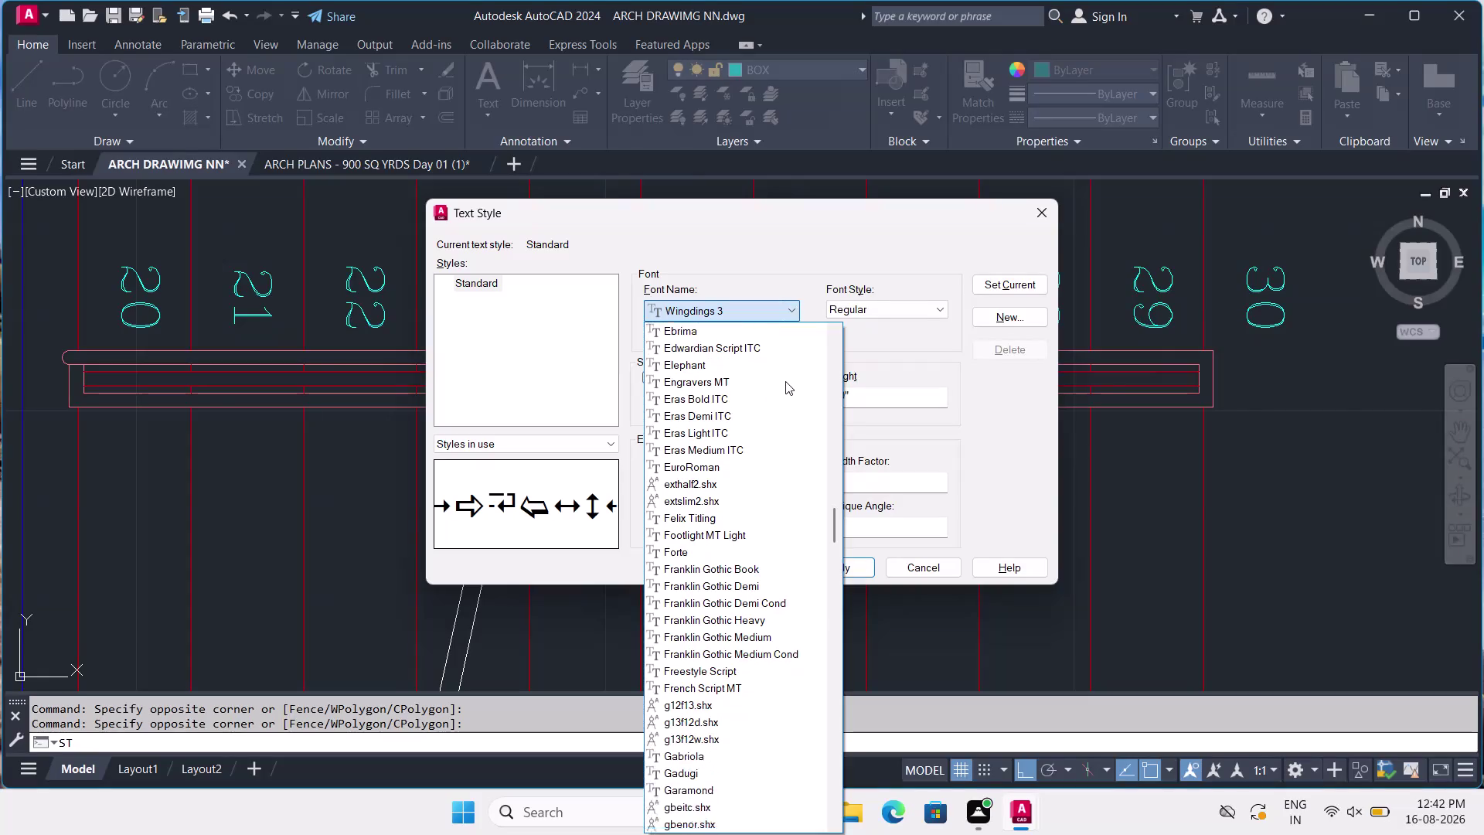
Replace the Standard style's Wingdings 3 font with romand.shx from the Font Name list.
scroll(down, 3)
scroll(down, 3)
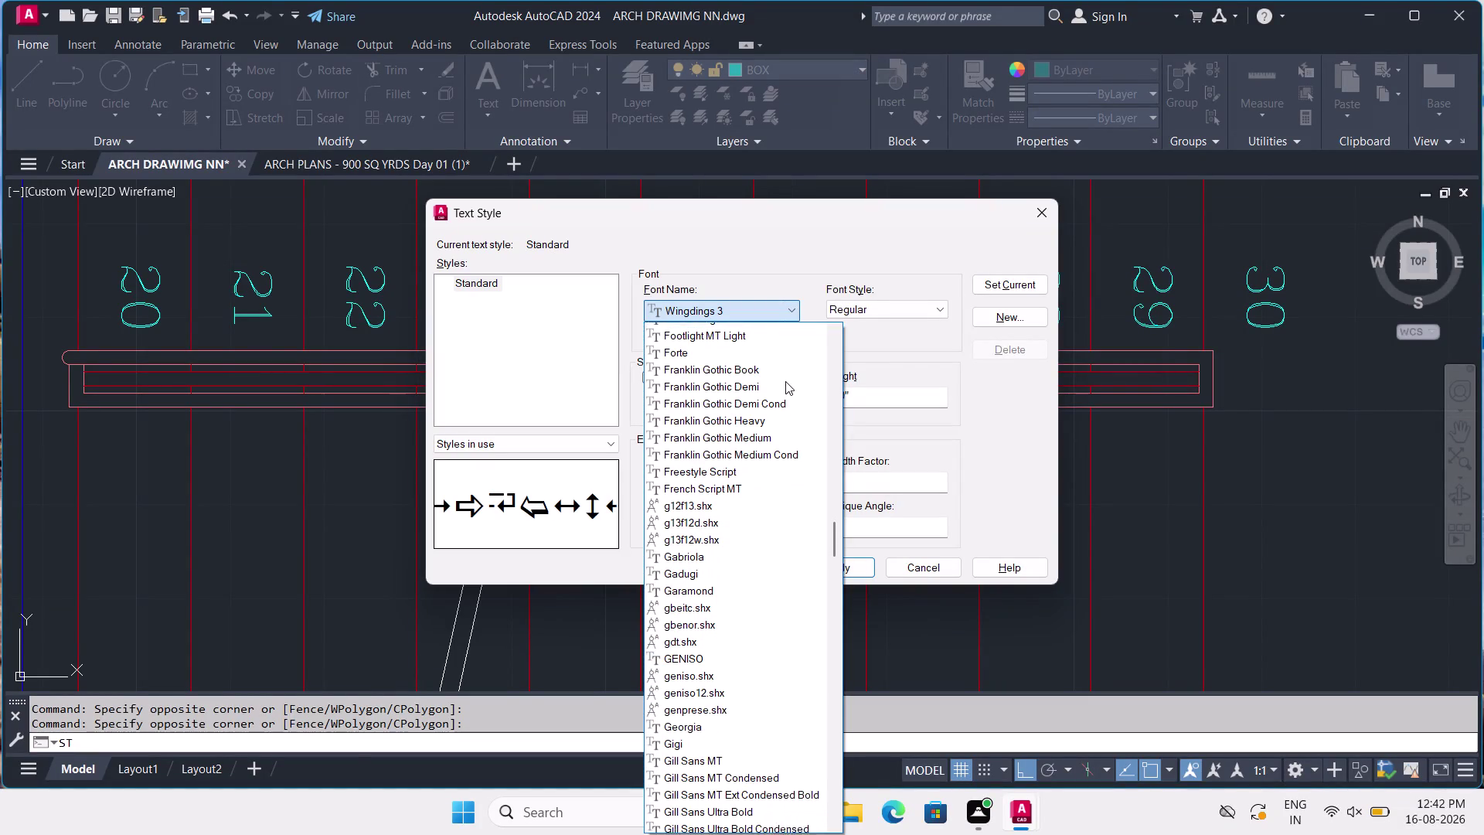
scroll(down, 3)
scroll(down, 3)
scroll(down, 3)
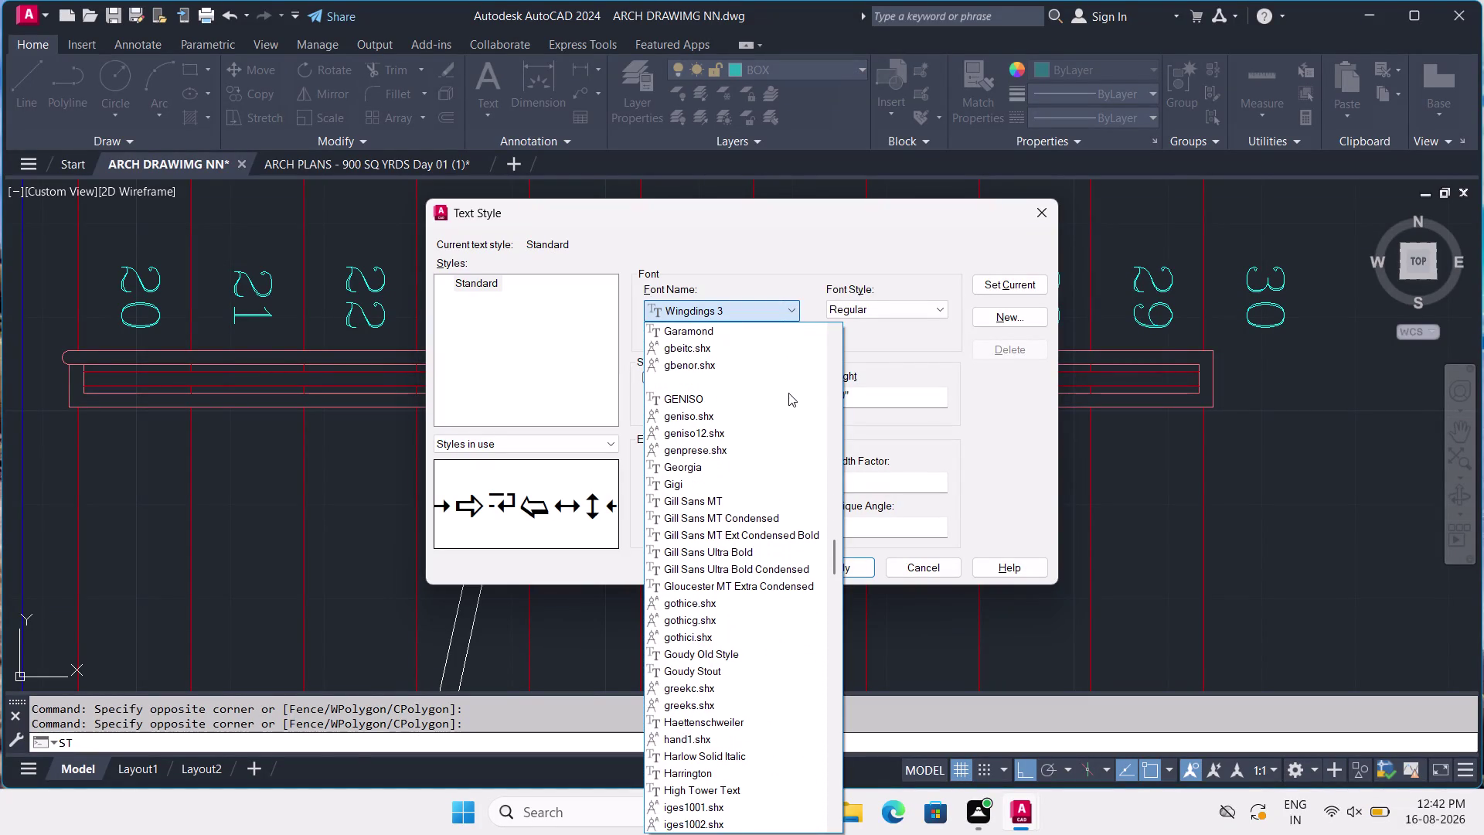
scroll(down, 3)
scroll(down, 3)
scroll(down, 3)
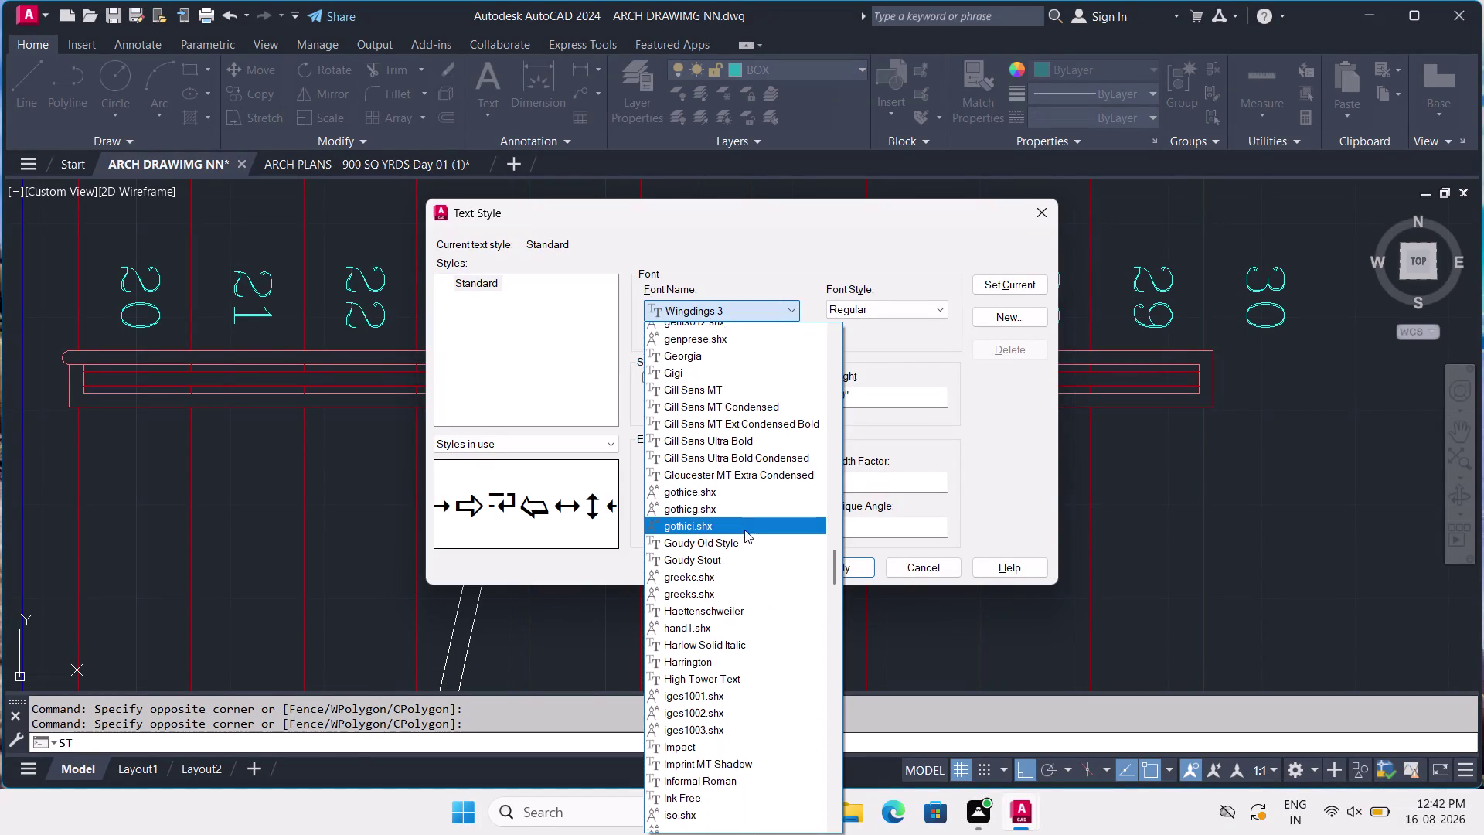
scroll(down, 3)
scroll(down, 3)
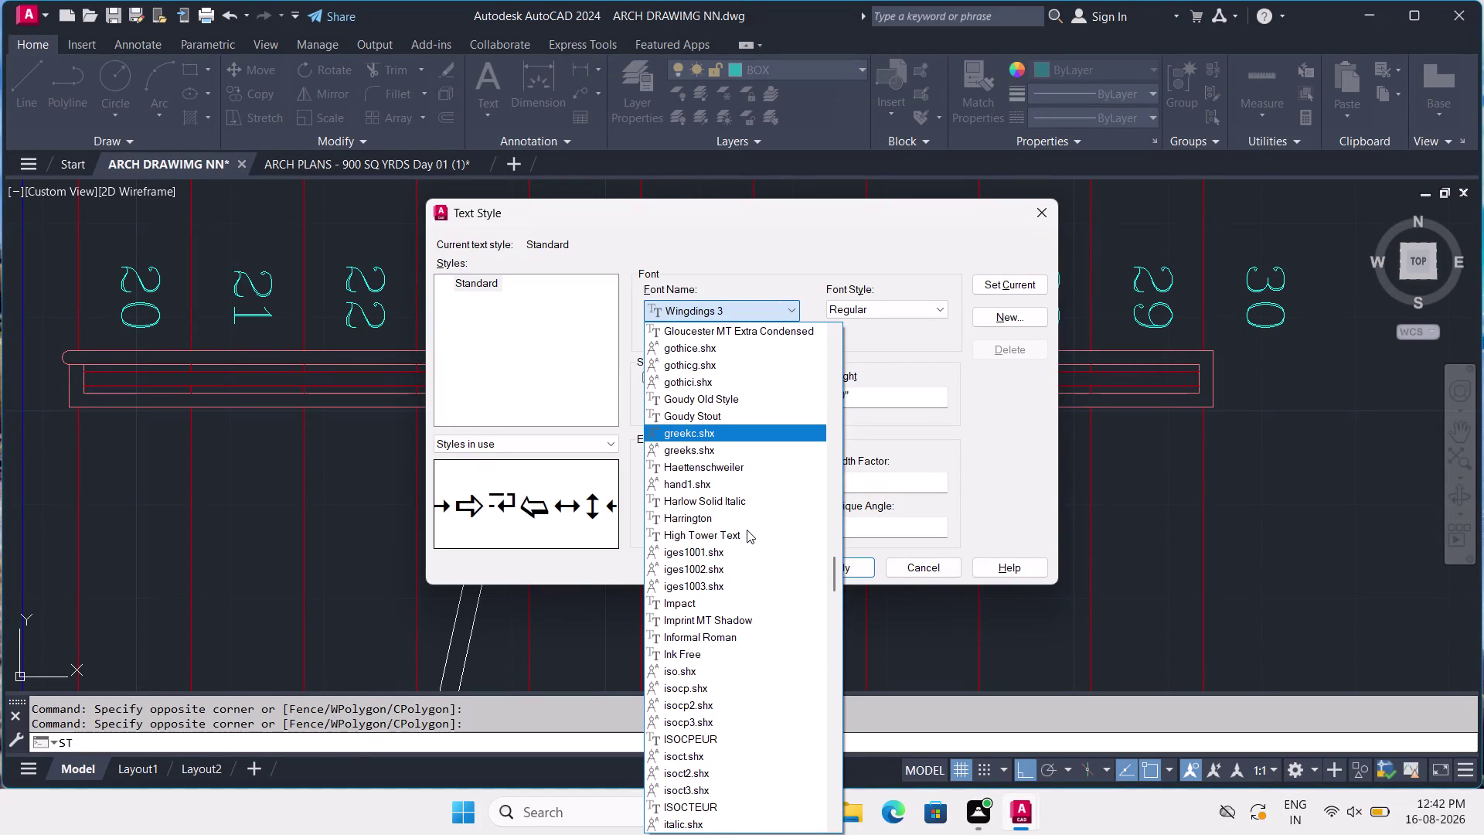
scroll(down, 3)
scroll(down, 3)
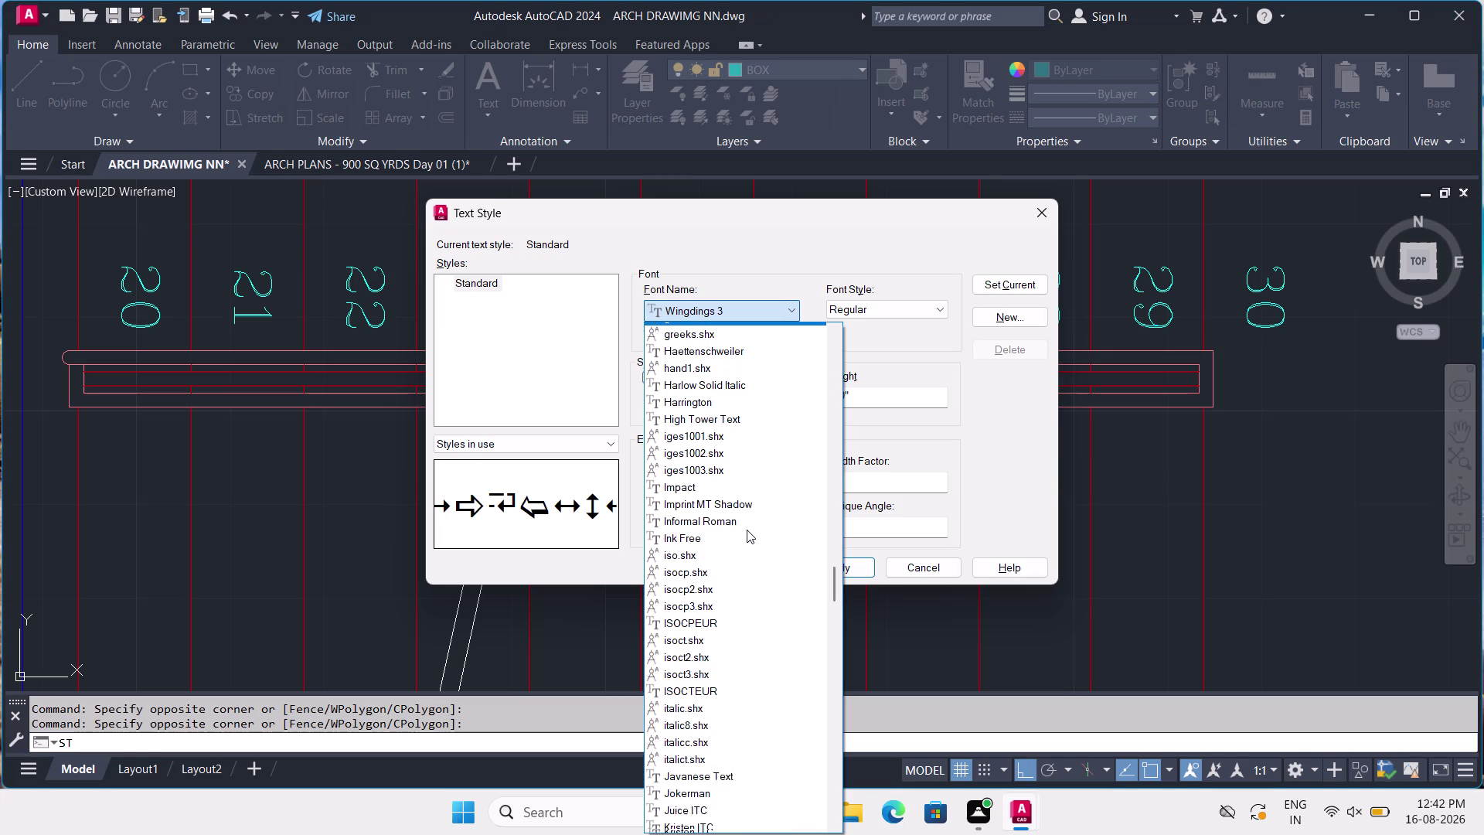
scroll(down, 3)
scroll(down, 3)
scroll(down, 3)
scroll(down, 3)
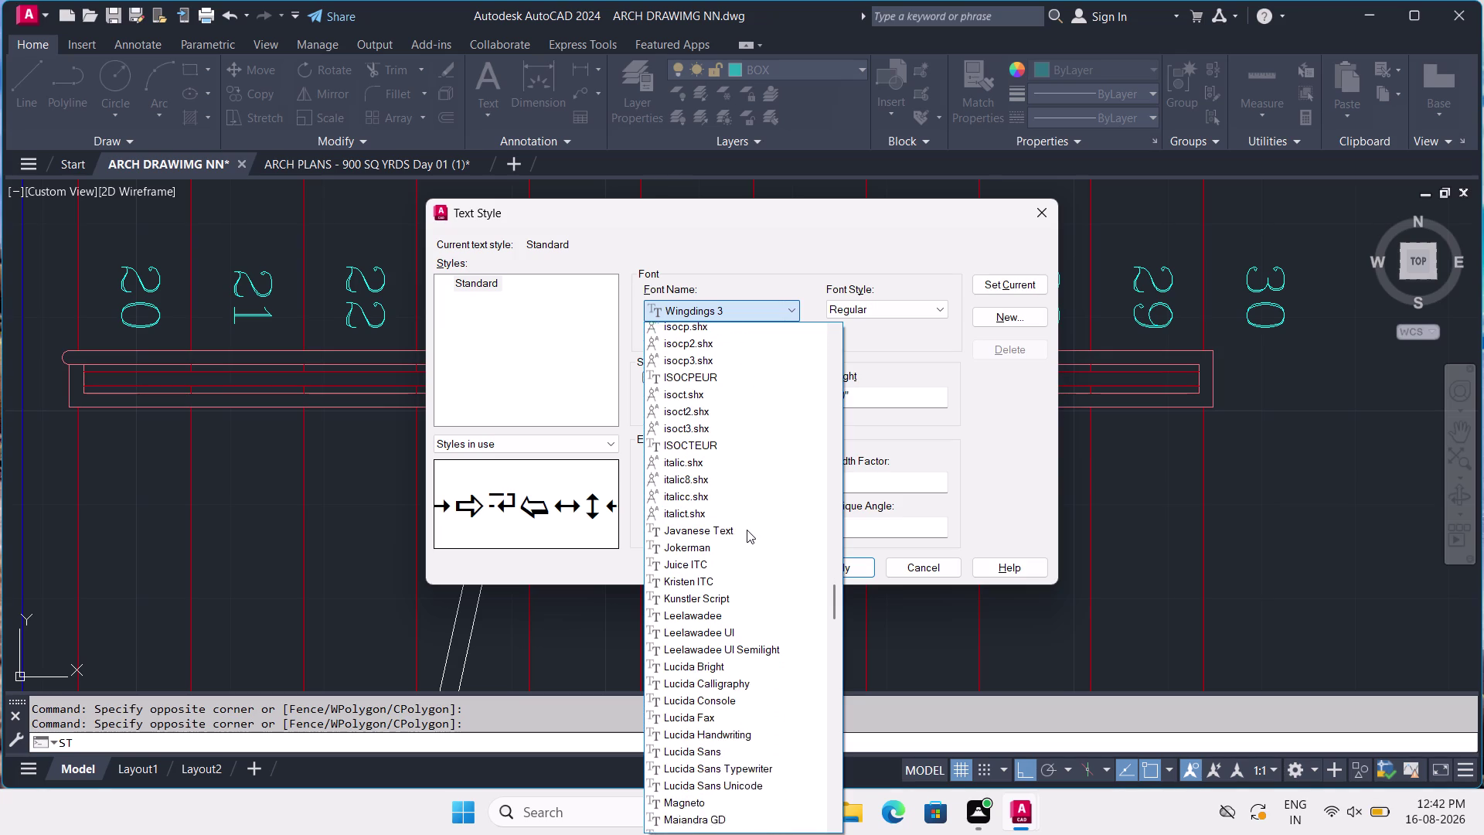
scroll(down, 3)
scroll(down, 3)
scroll(down, 3)
scroll(down, 3)
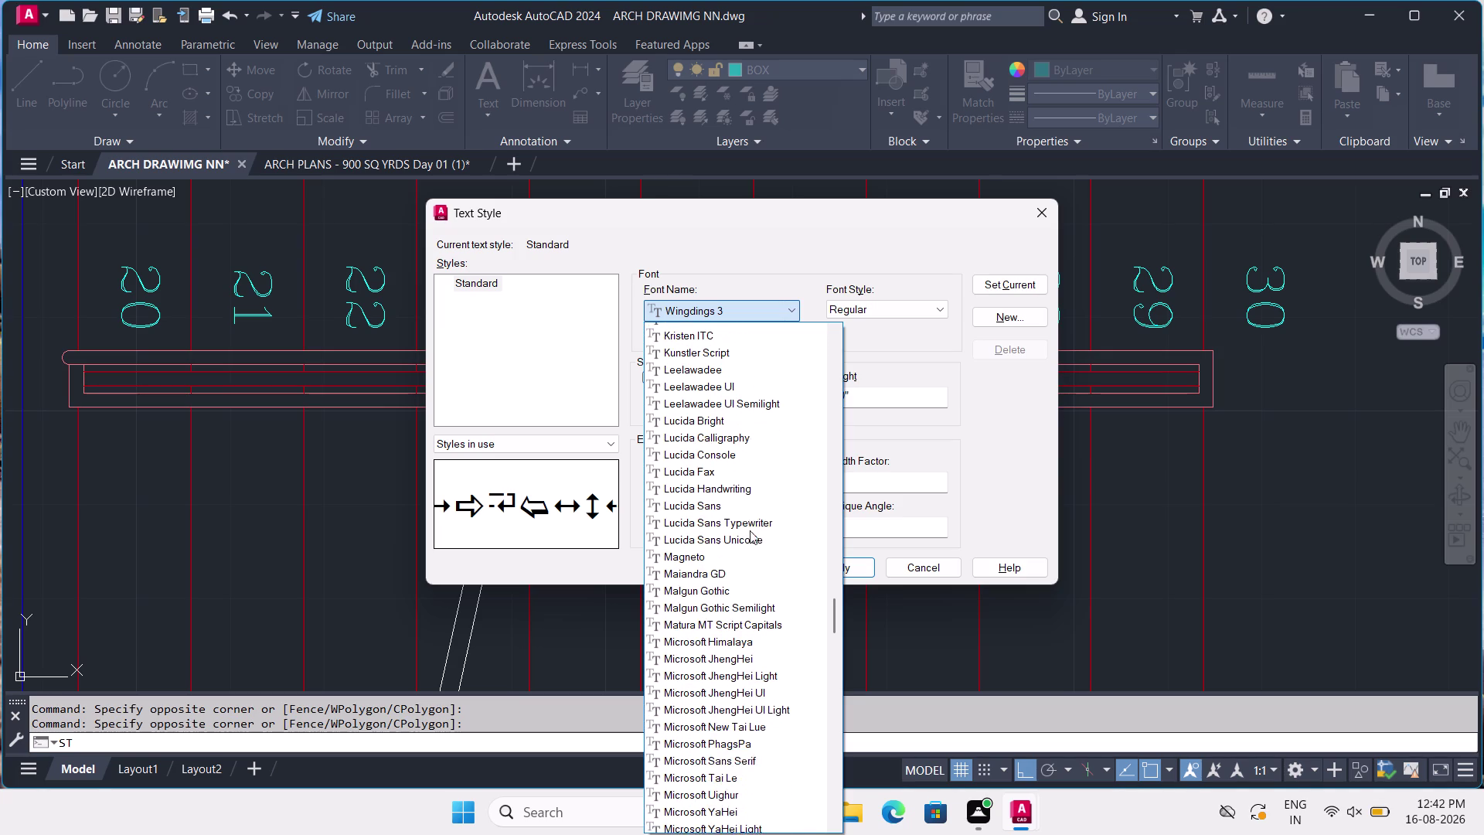
scroll(down, 3)
scroll(down, 3)
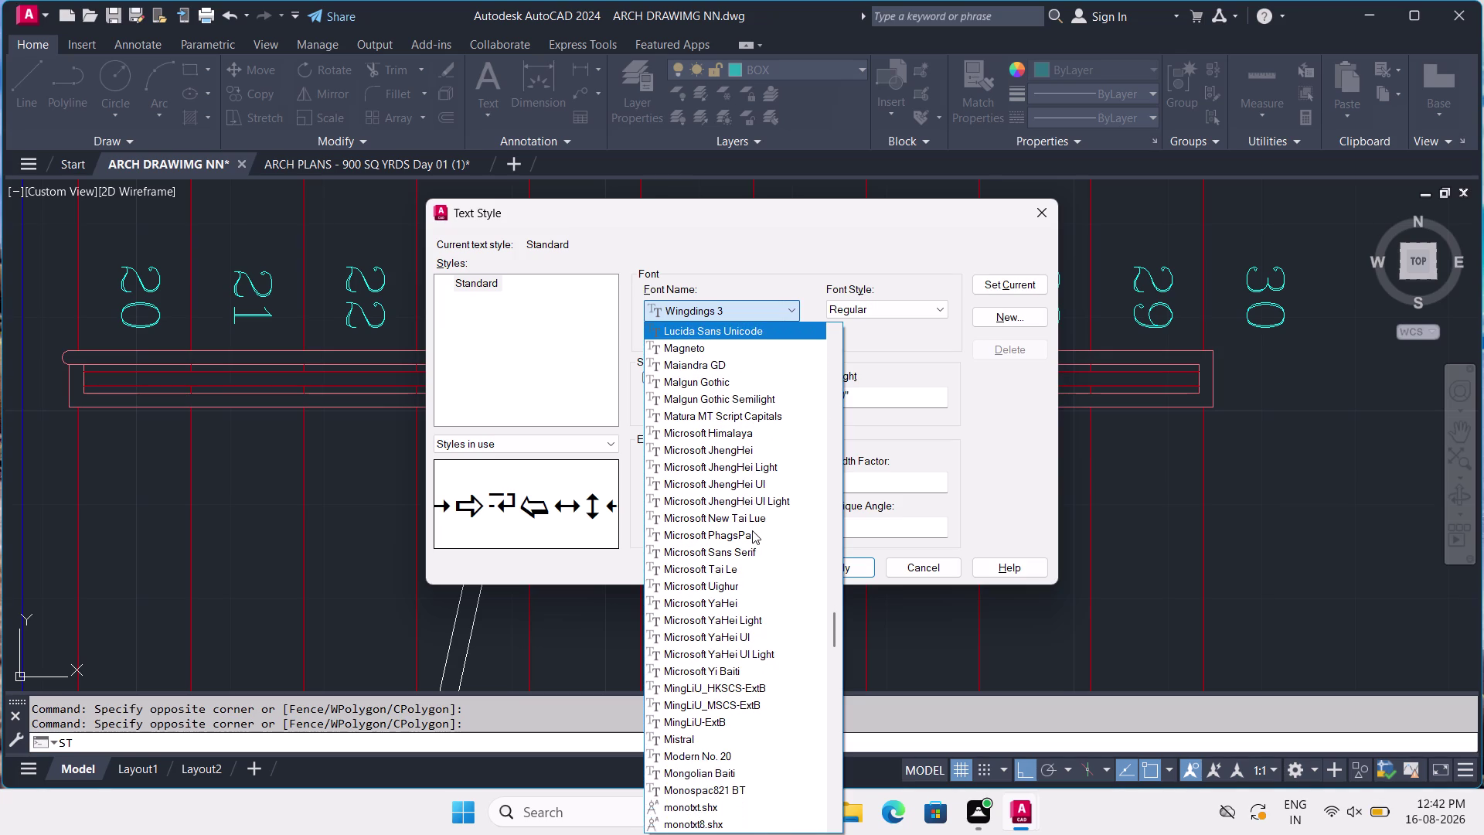
scroll(down, 3)
scroll(down, 3)
scroll(down, 3)
scroll(down, 3)
scroll(down, 3)
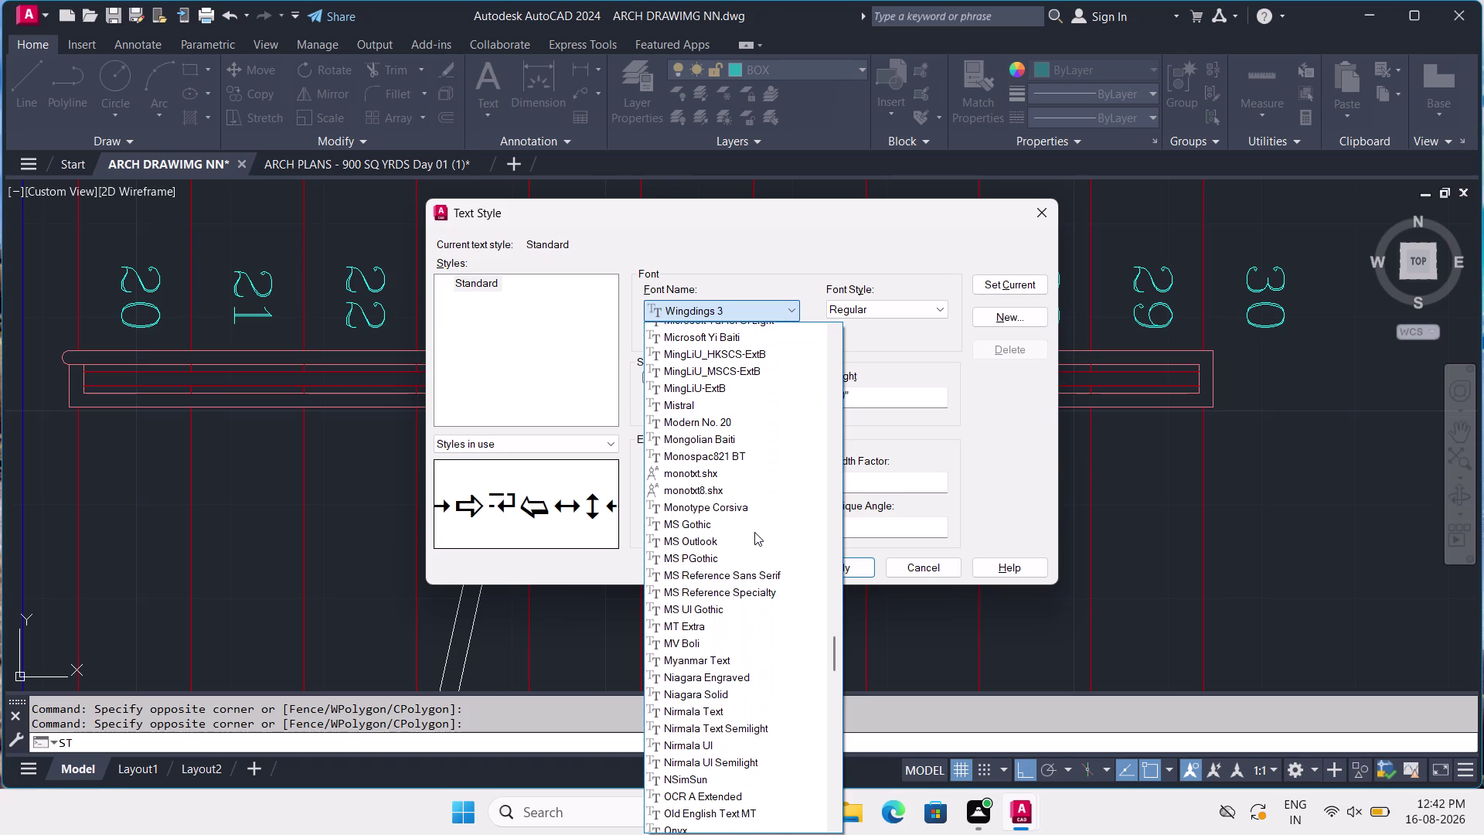
scroll(down, 3)
scroll(down, 3)
scroll(down, 3)
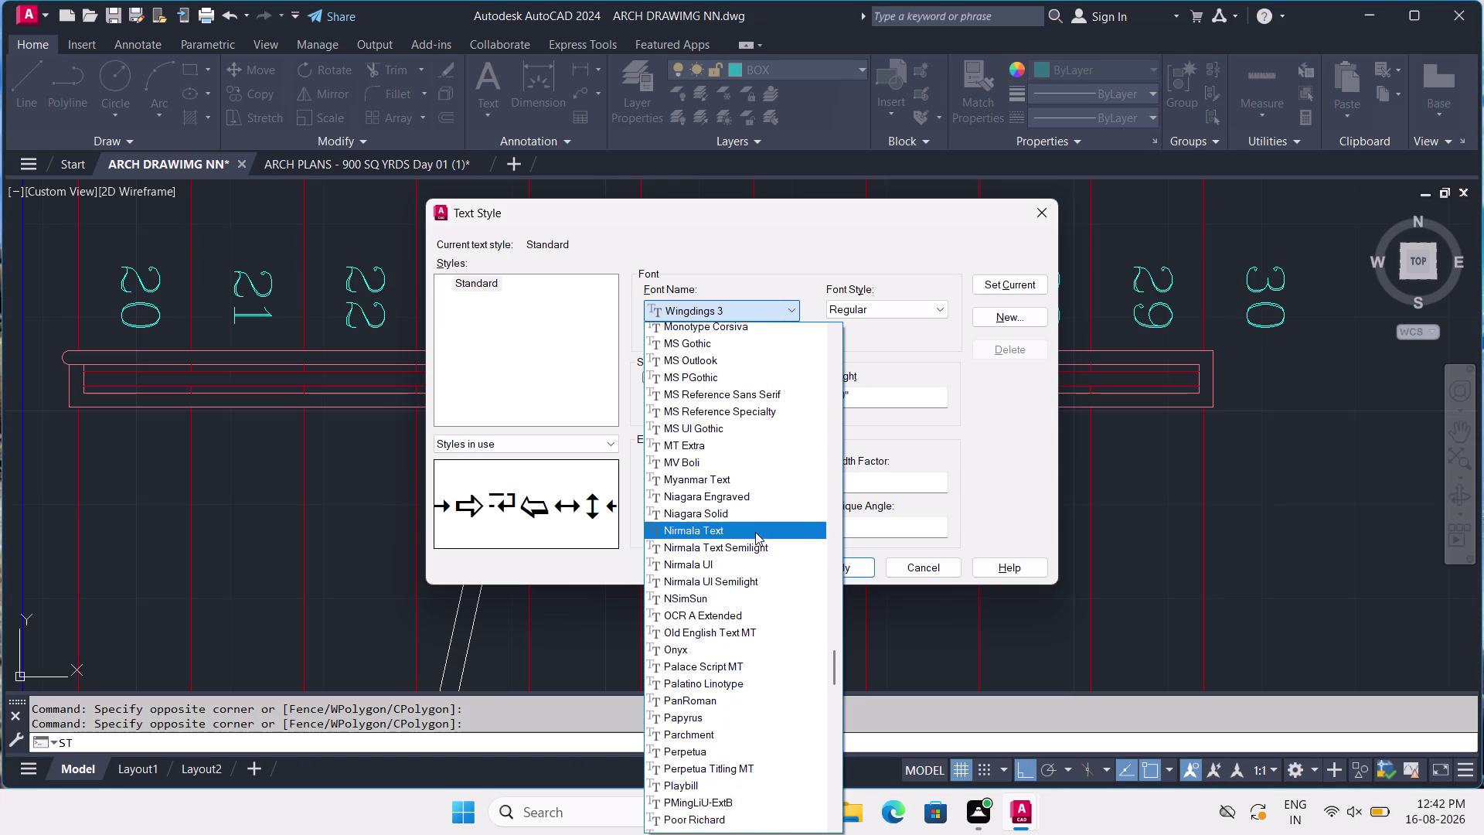
scroll(down, 3)
scroll(down, 3)
scroll(down, 3)
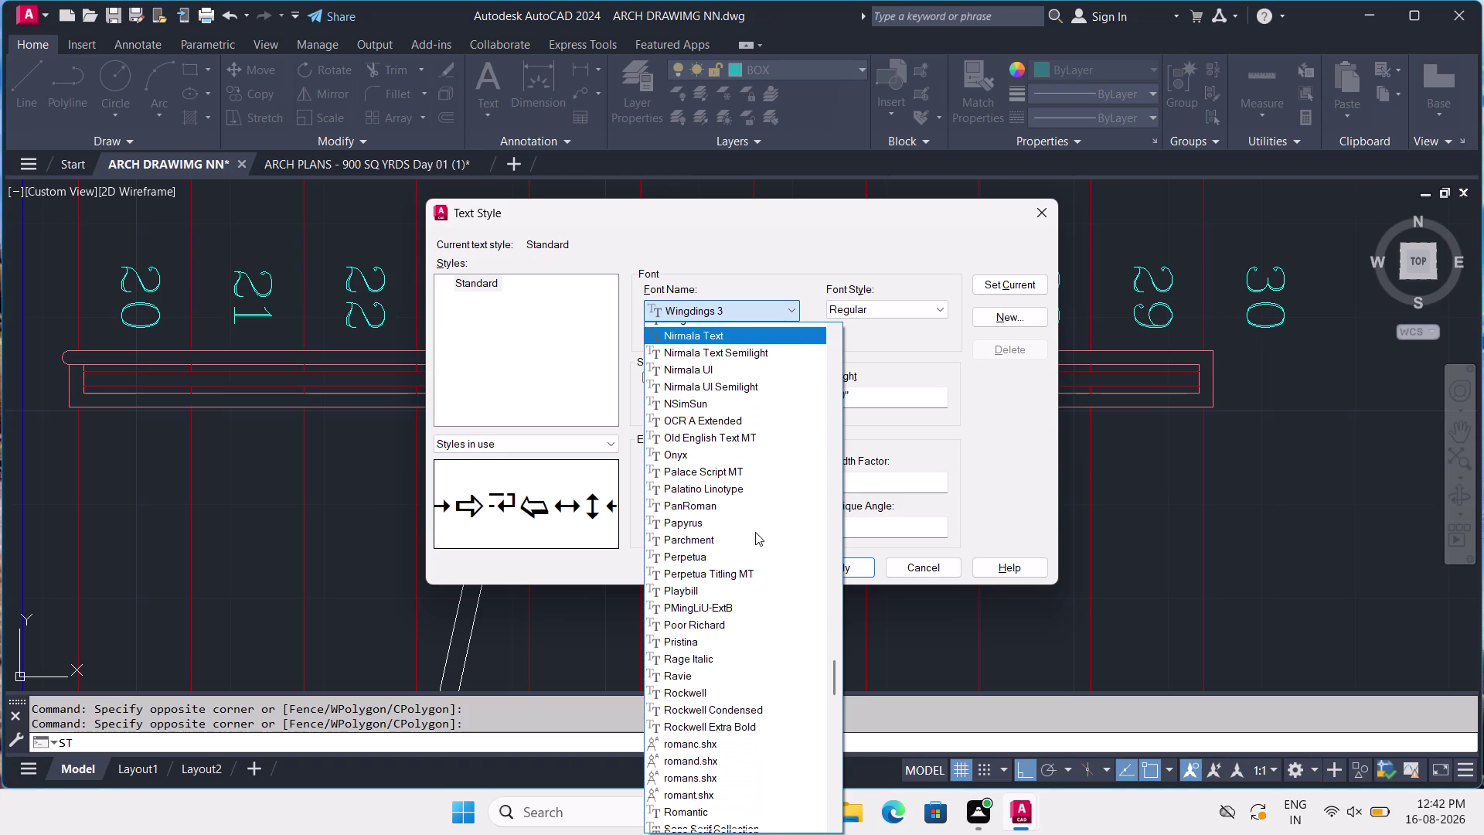
scroll(down, 3)
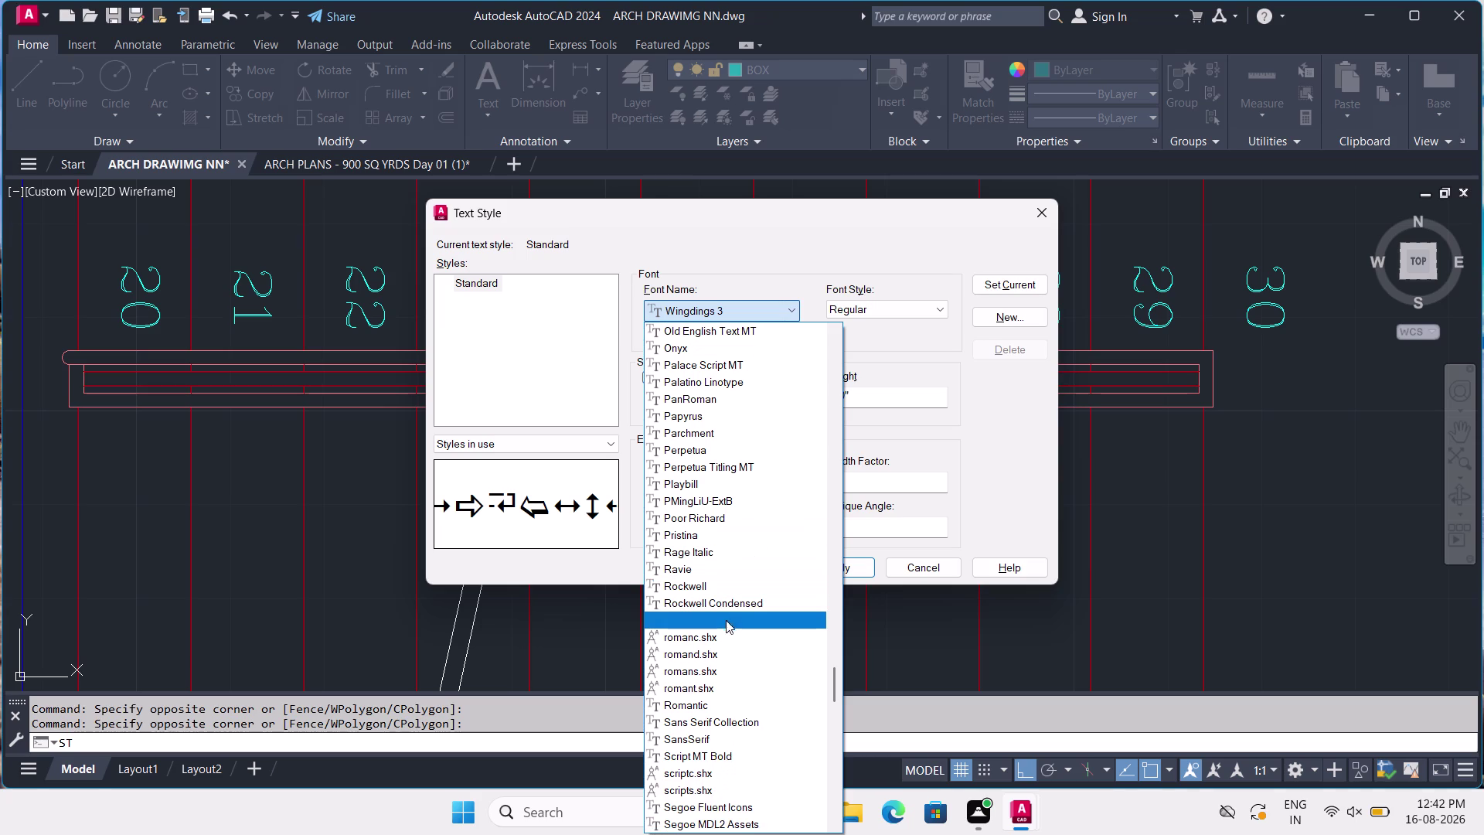
click(717, 648)
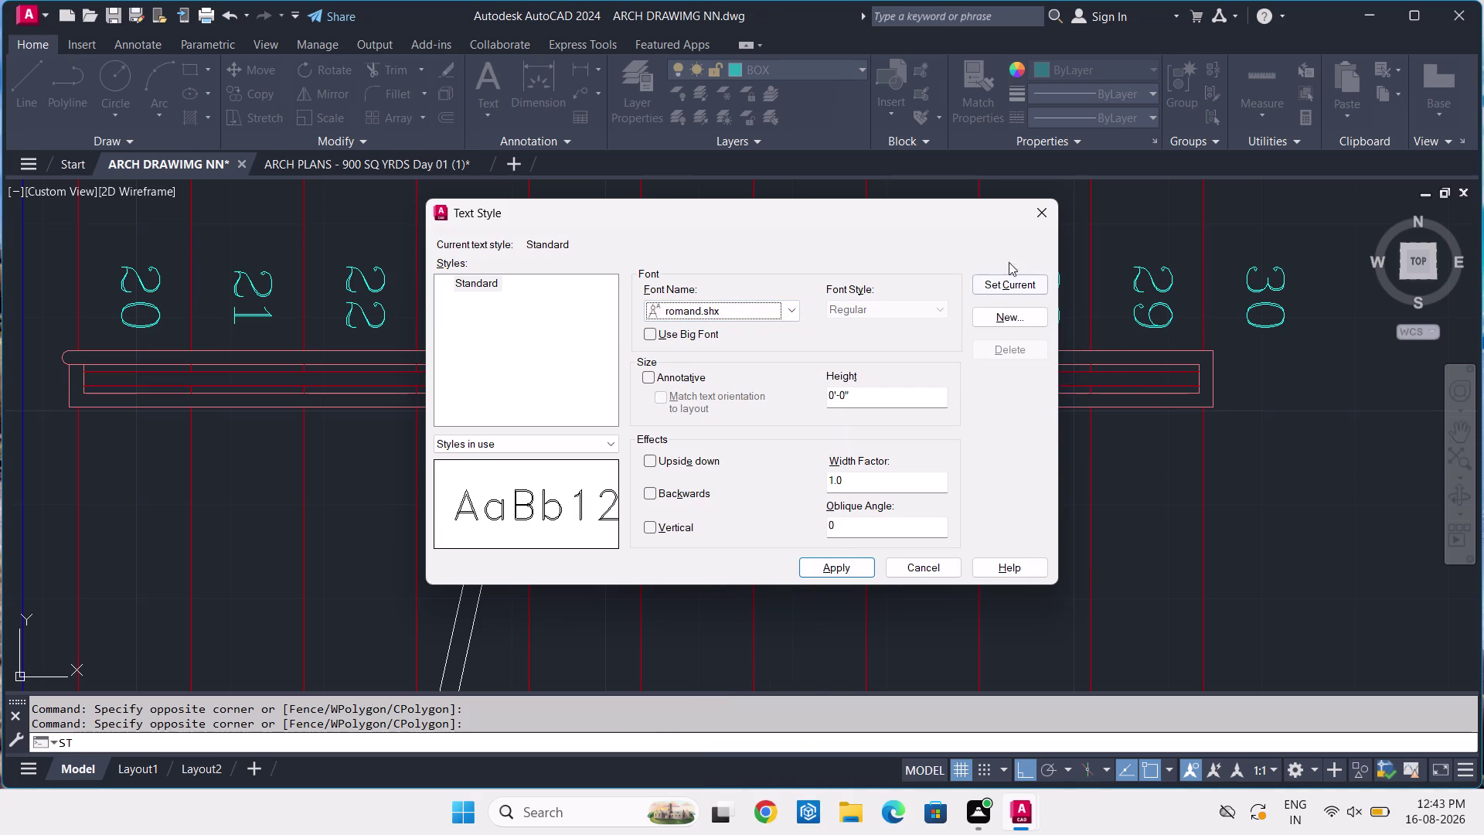
Change the Standard text style's font to romans.shx.
click(796, 309)
scroll(down, 3)
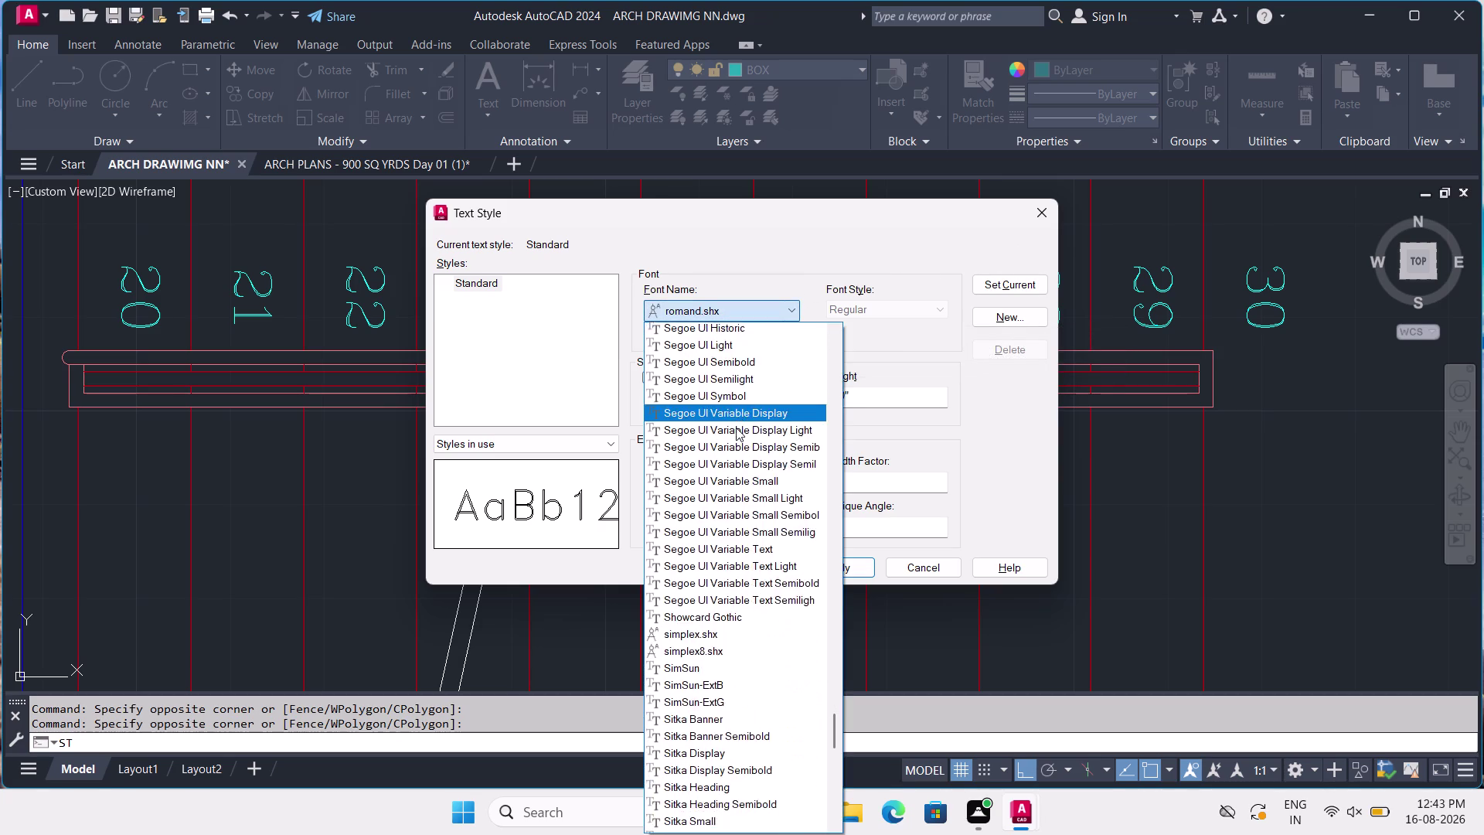
scroll(down, 3)
scroll(down, 3)
scroll(down, 3)
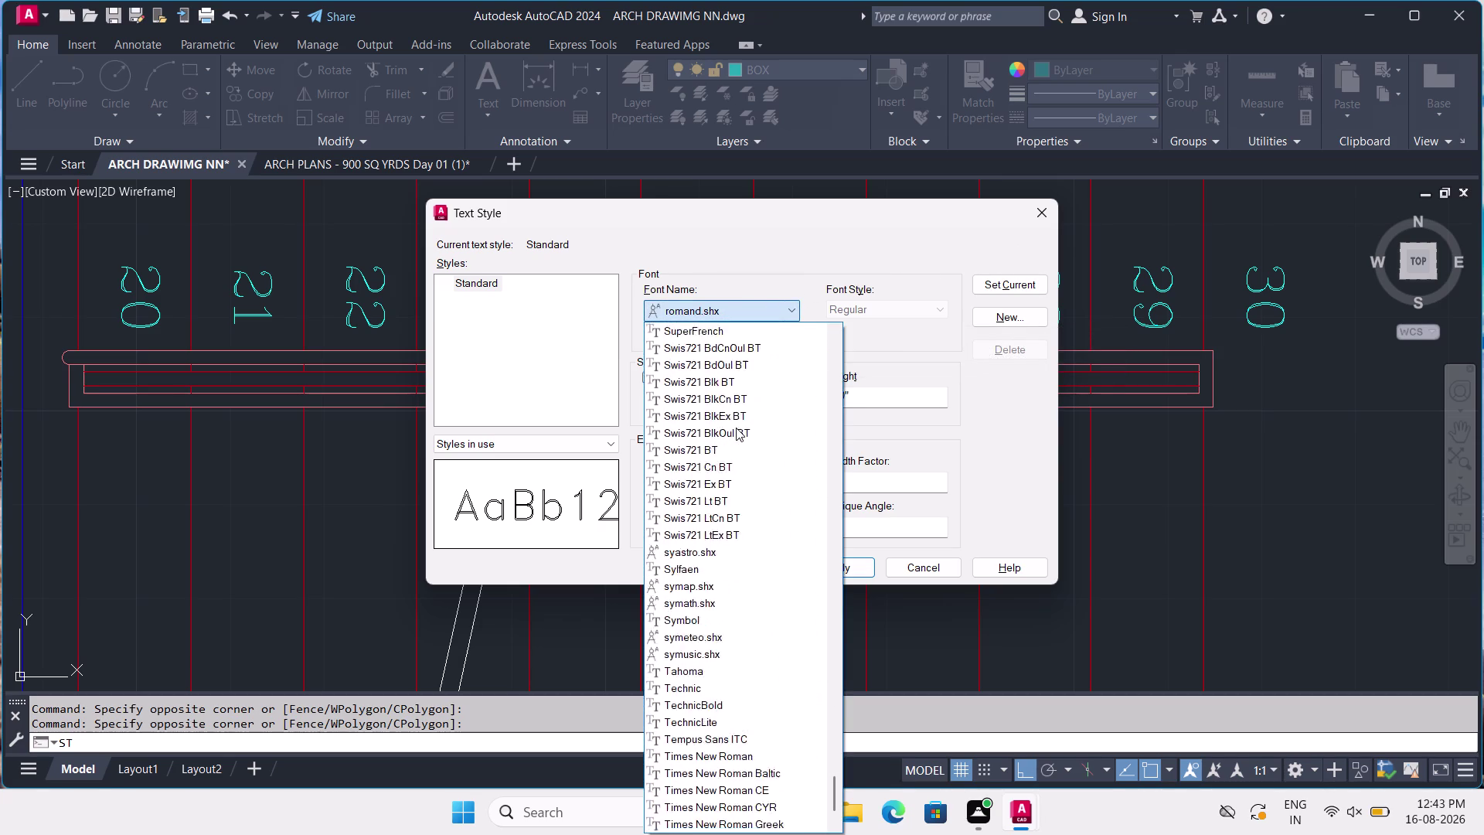
scroll(down, 3)
scroll(down, 3)
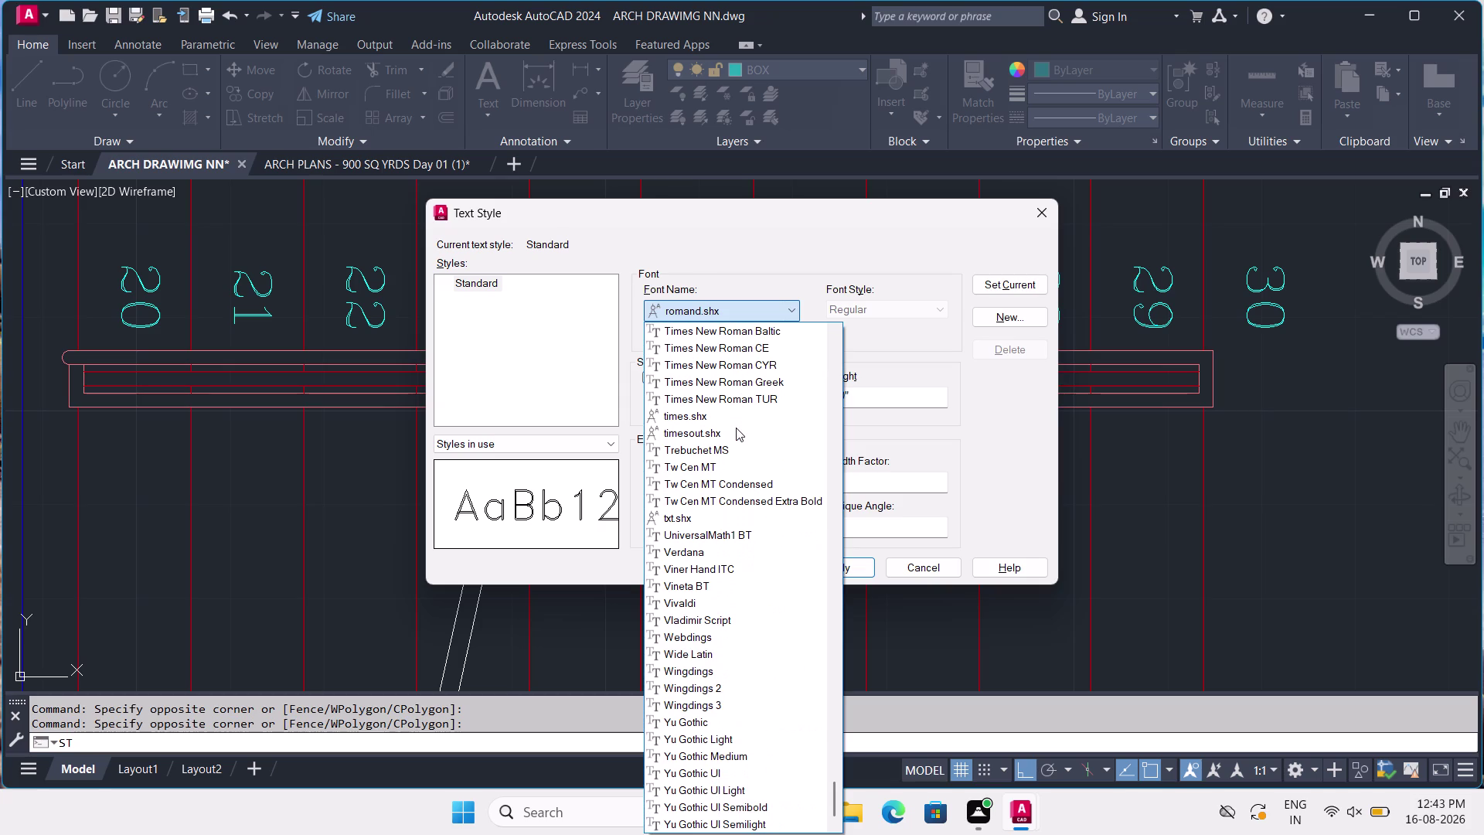
scroll(down, 3)
scroll(up, 3)
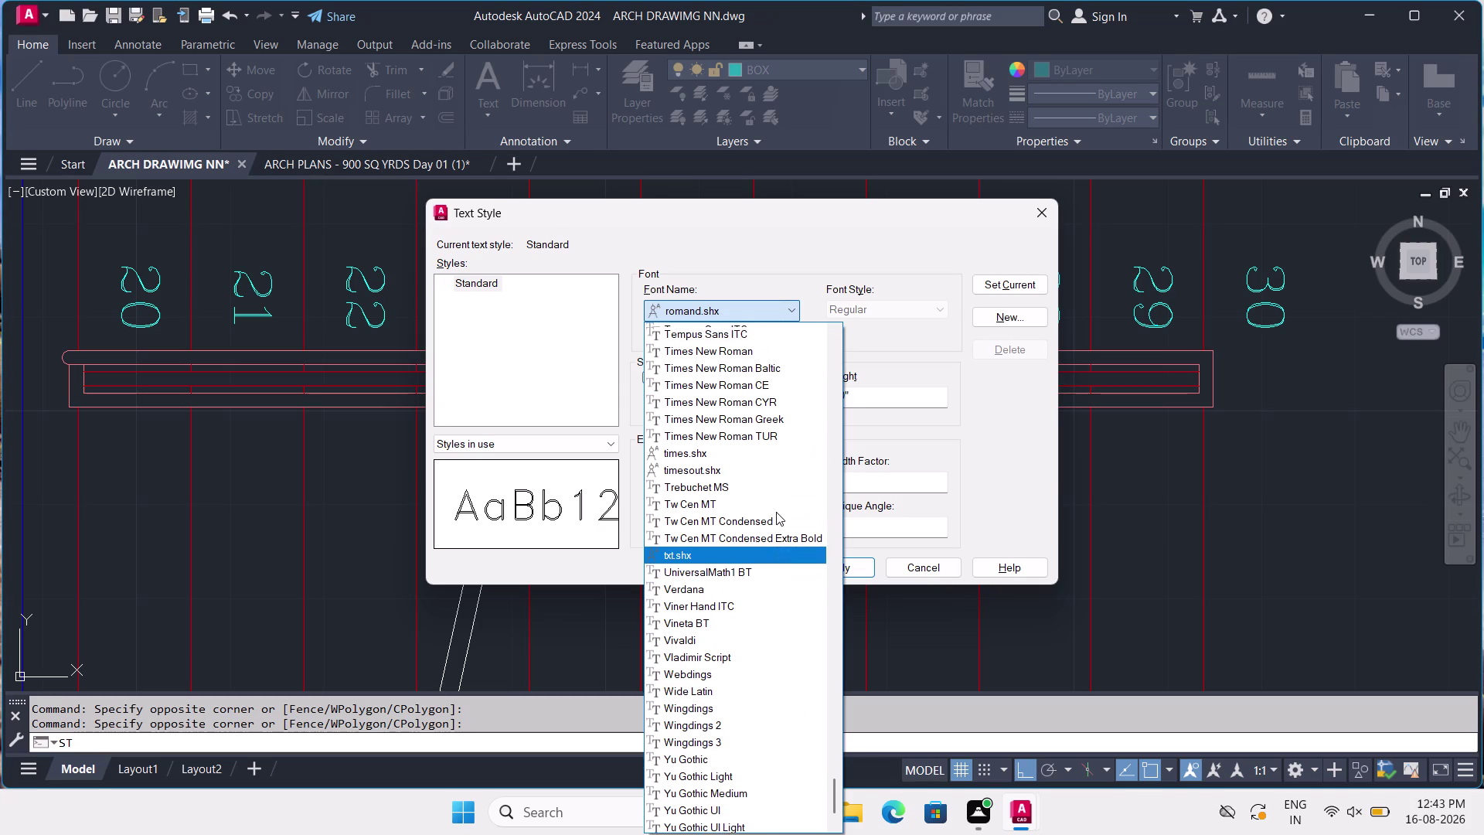
scroll(up, 3)
scroll(up, 3)
scroll(up, 3)
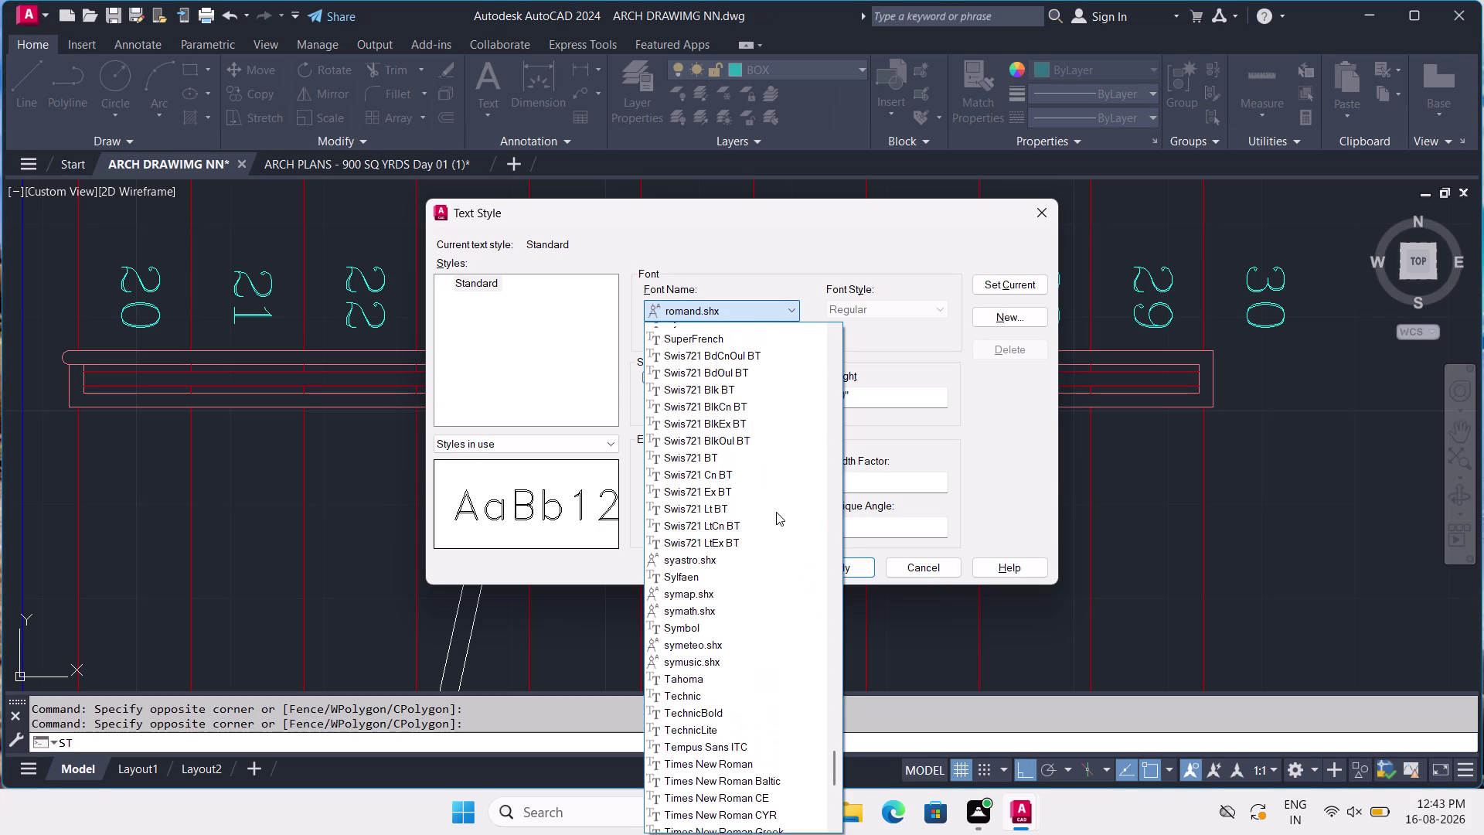
scroll(up, 3)
scroll(down, 3)
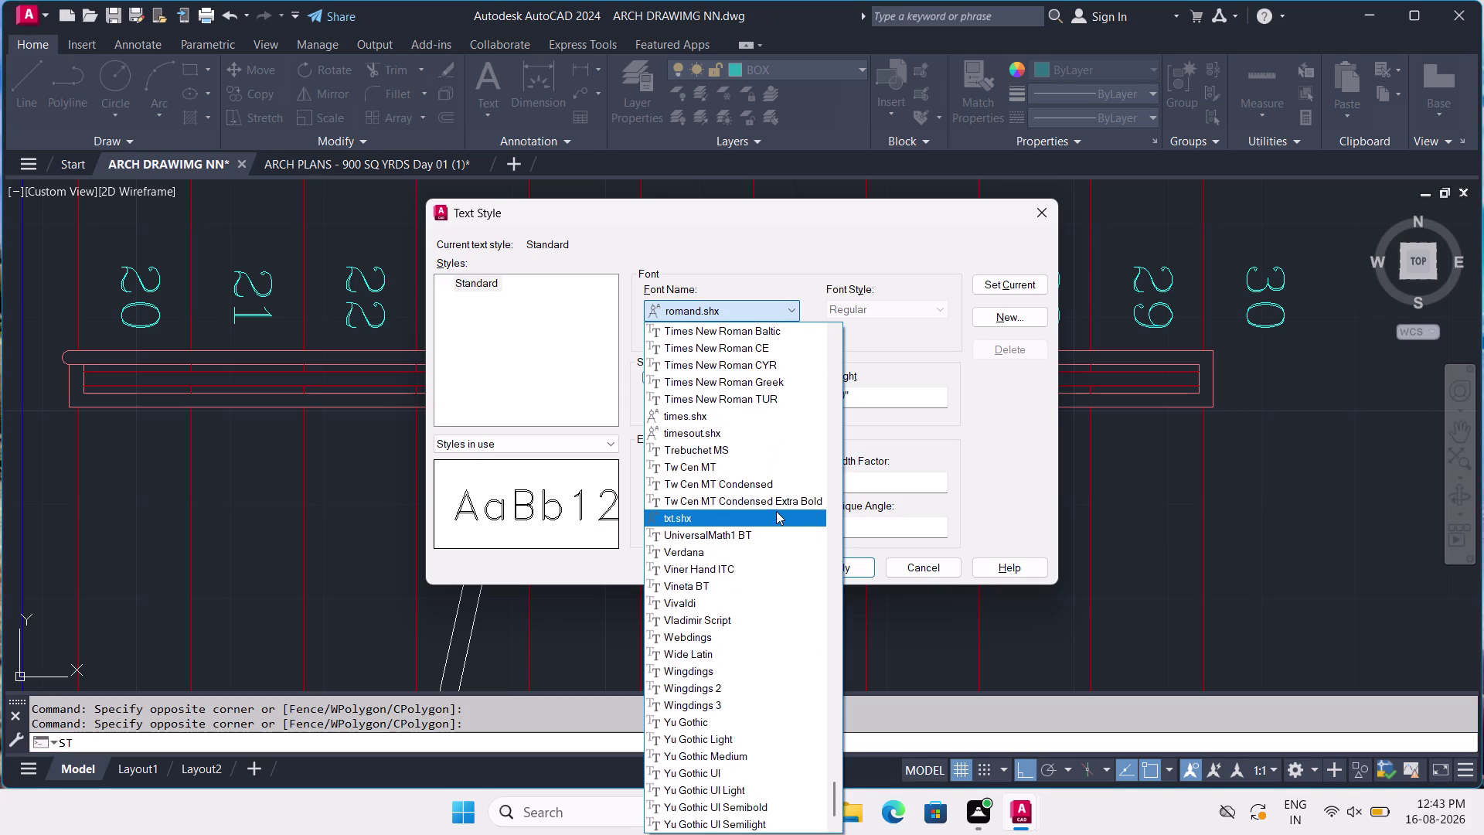
scroll(up, 3)
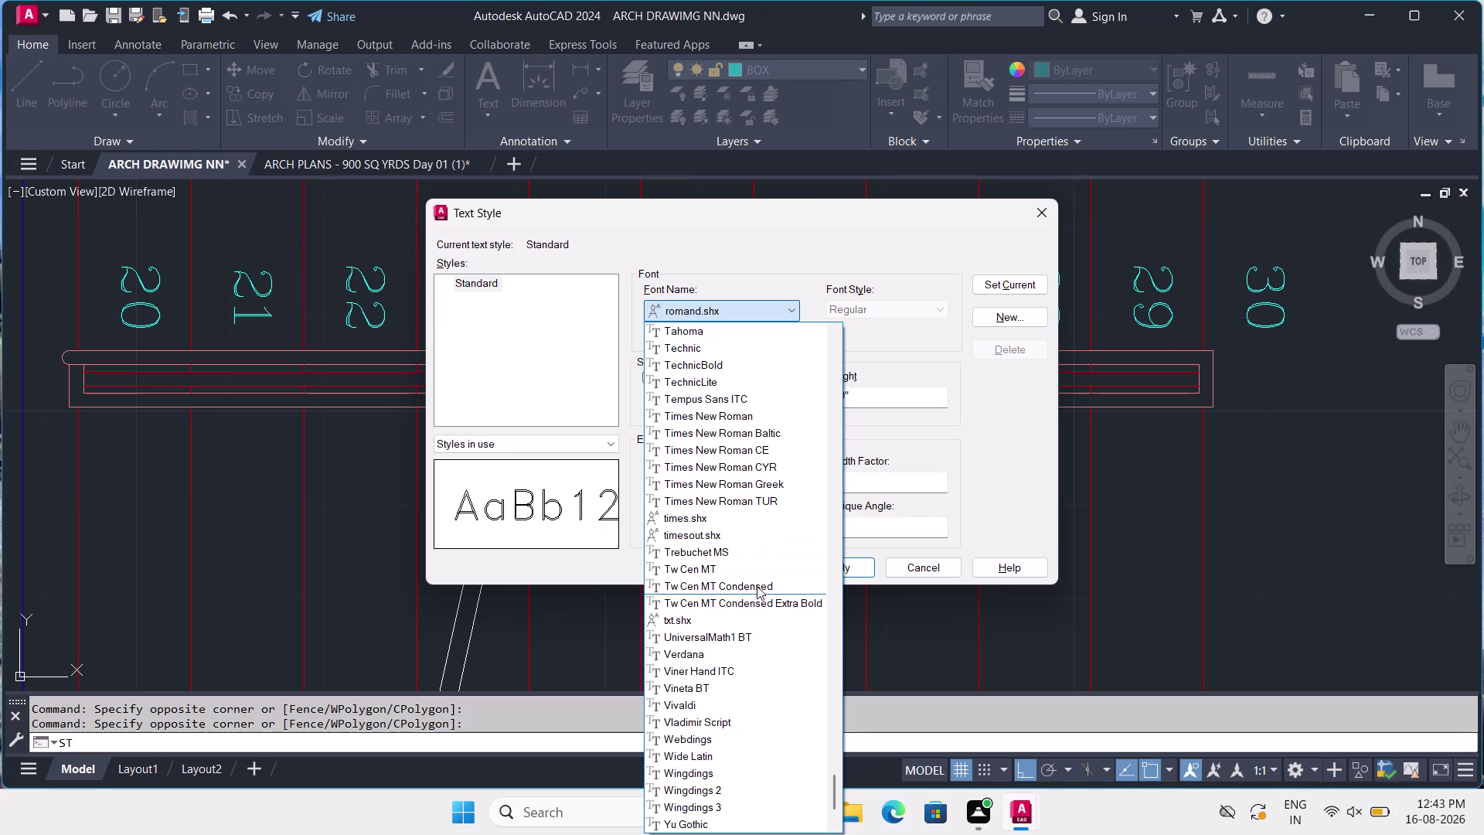
scroll(up, 3)
scroll(up, 3)
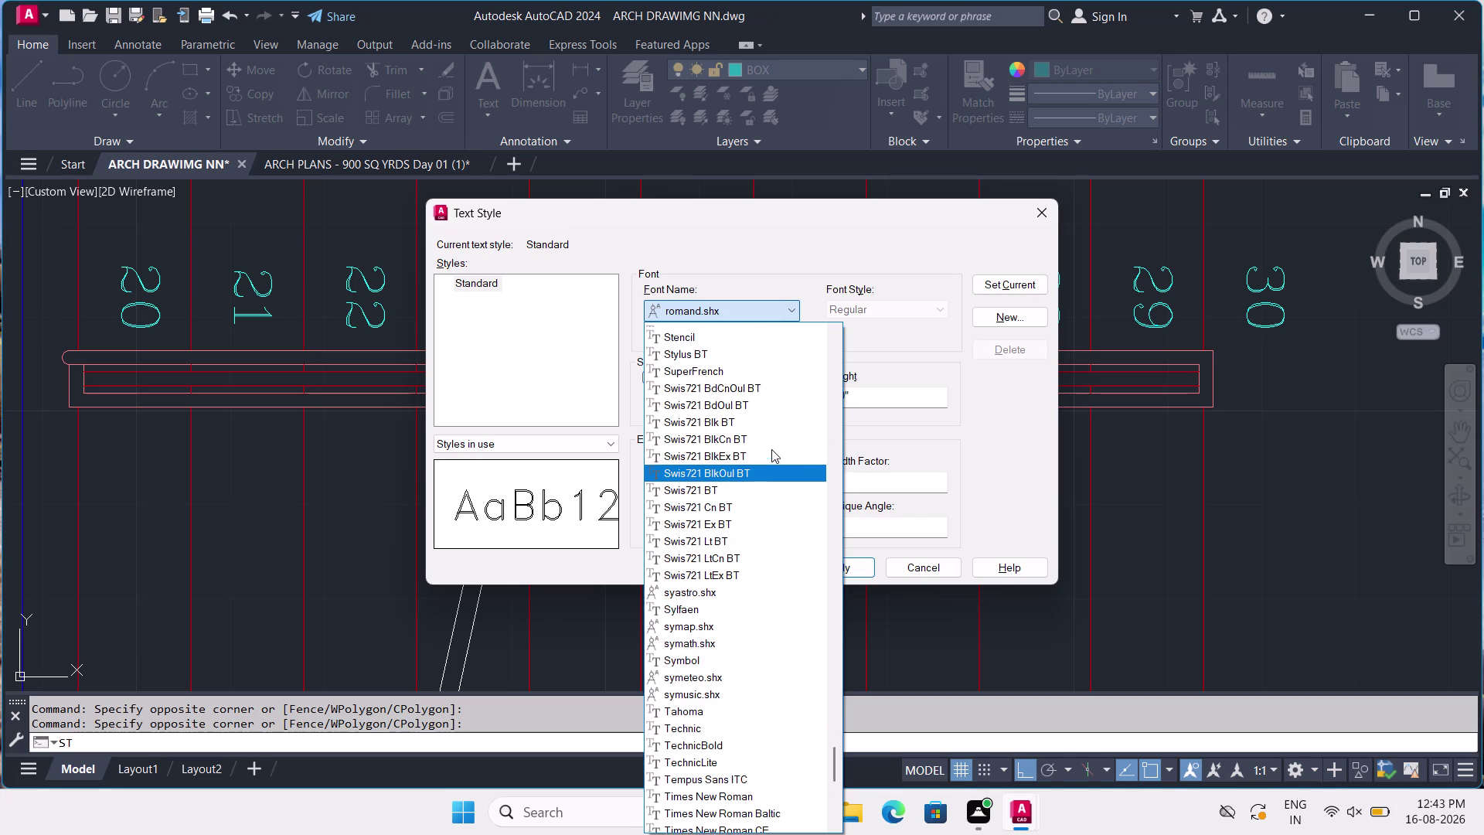
scroll(up, 3)
scroll(up, 3)
scroll(up, 3)
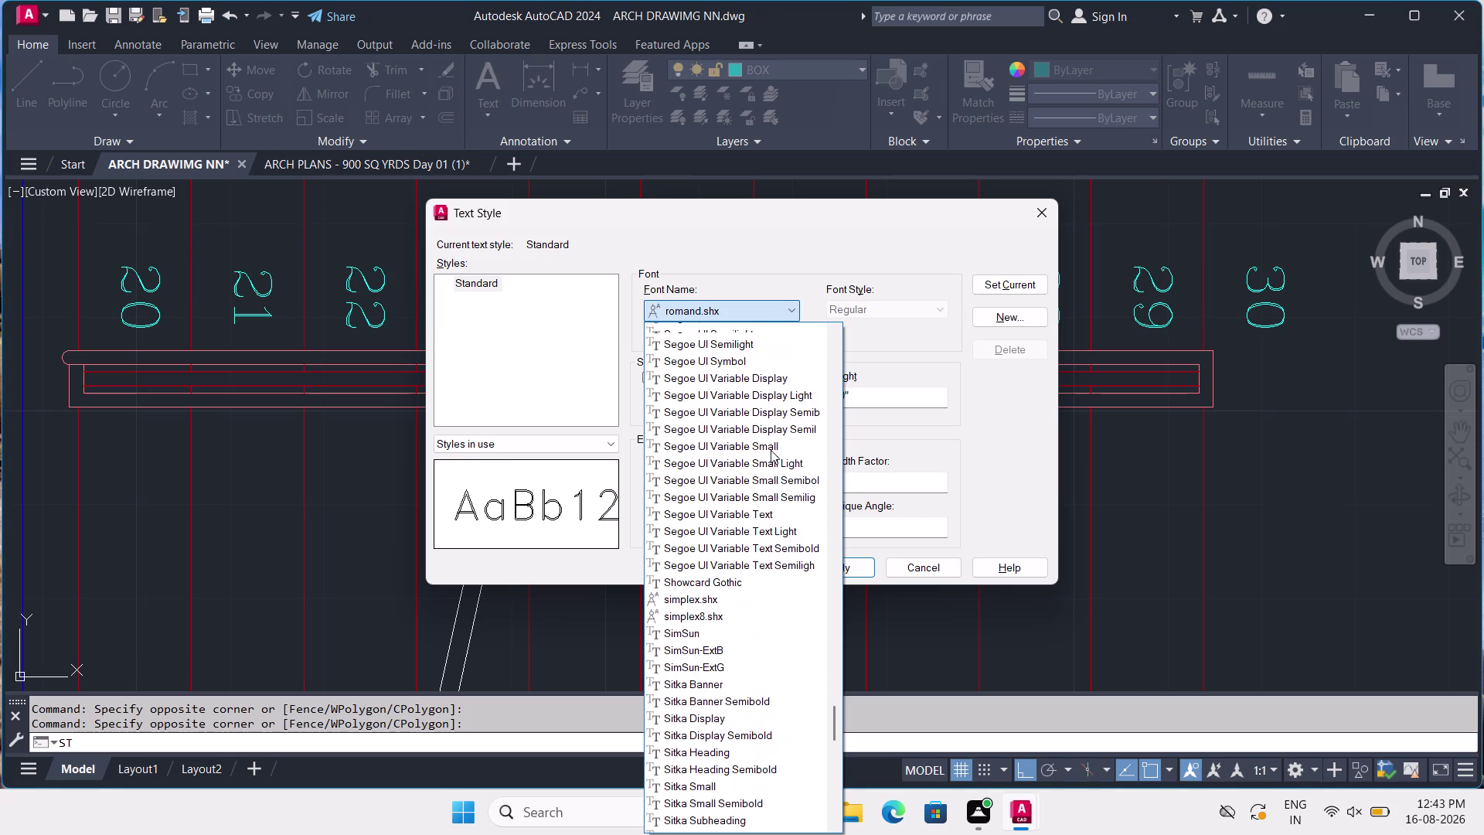
scroll(up, 3)
scroll(up, 3)
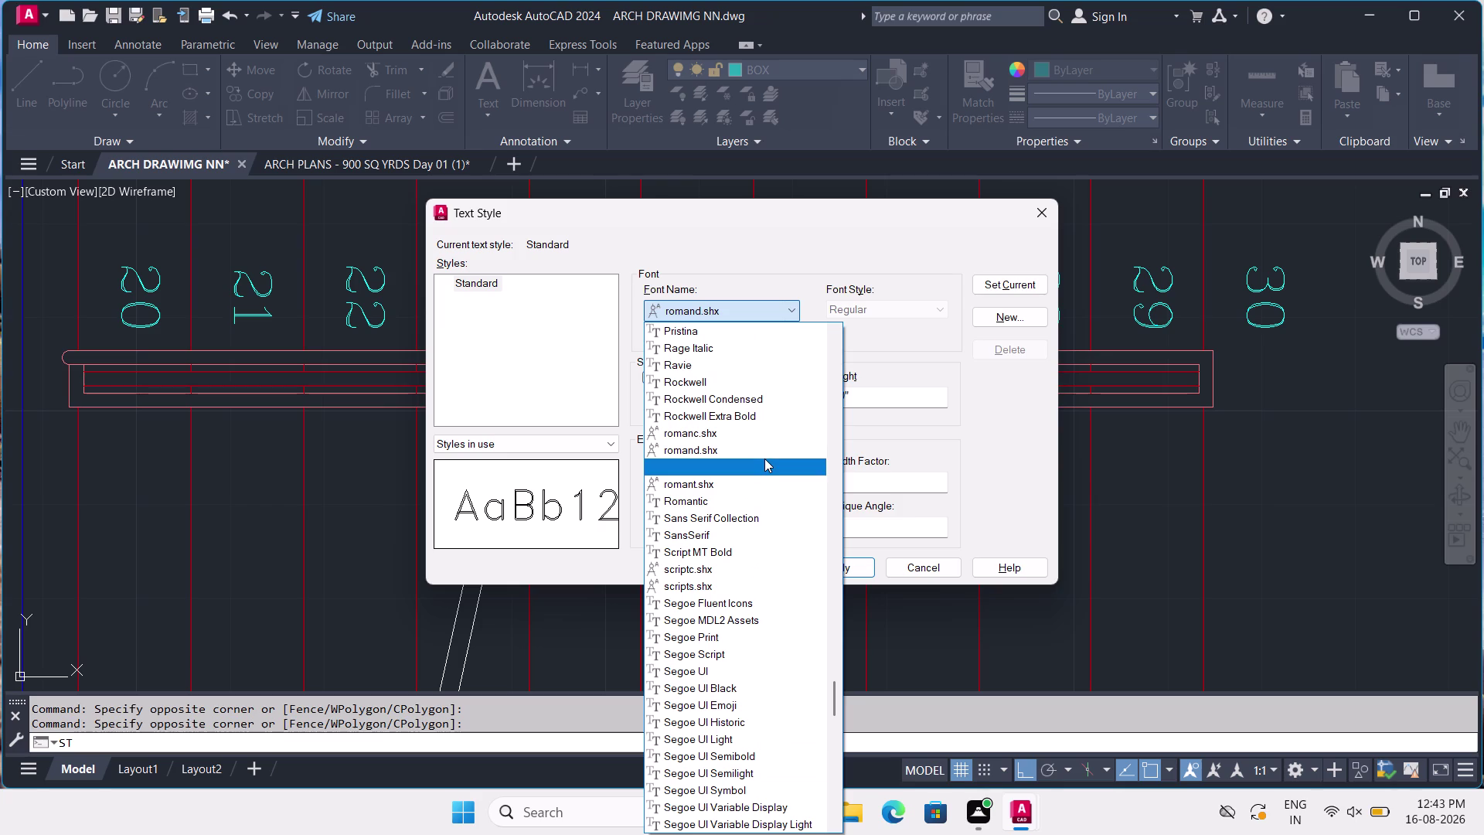
click(764, 458)
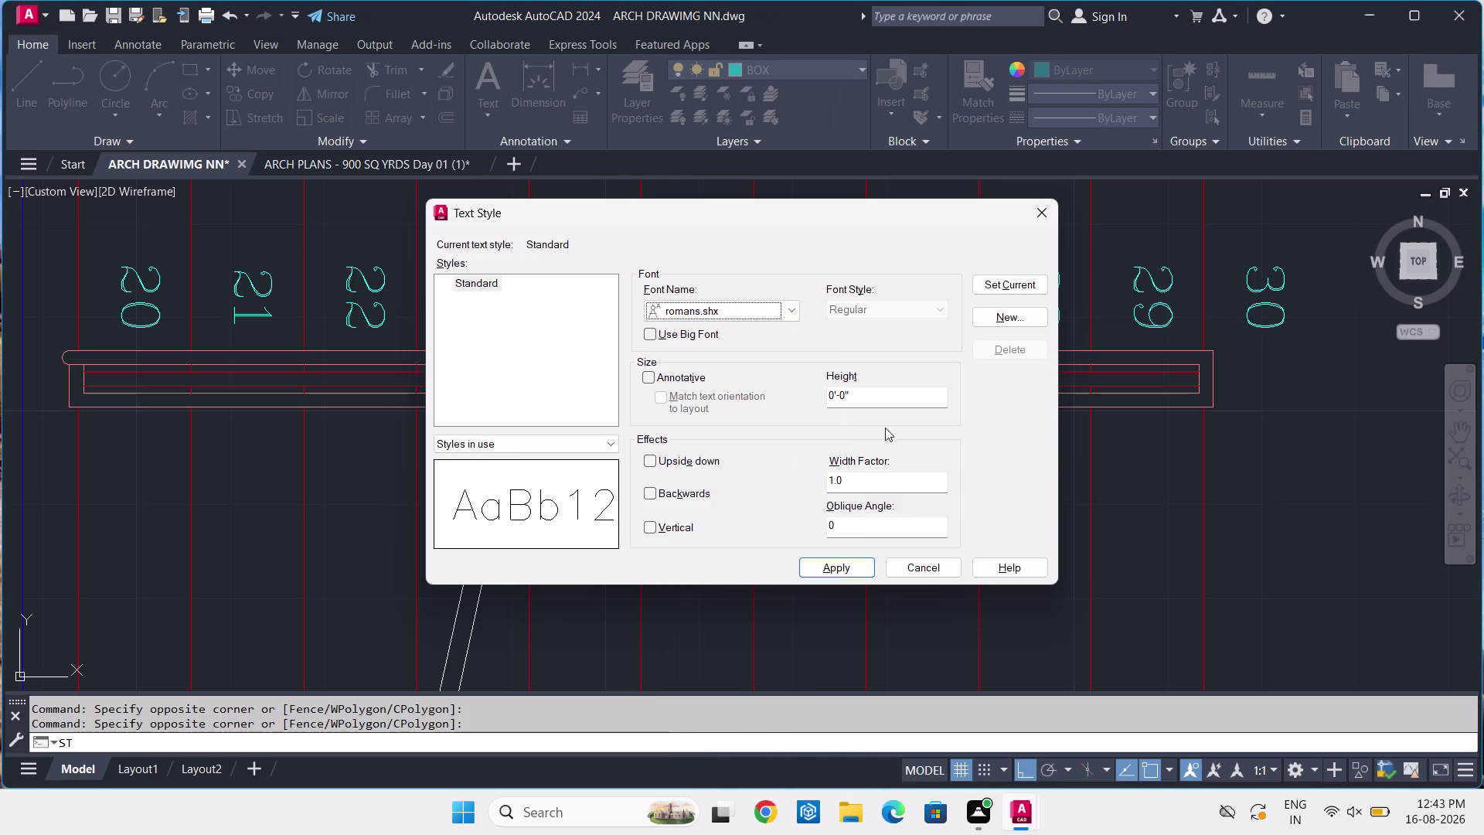
Make Standard the current style, save the changes and close the Text Style dialog.
click(1018, 291)
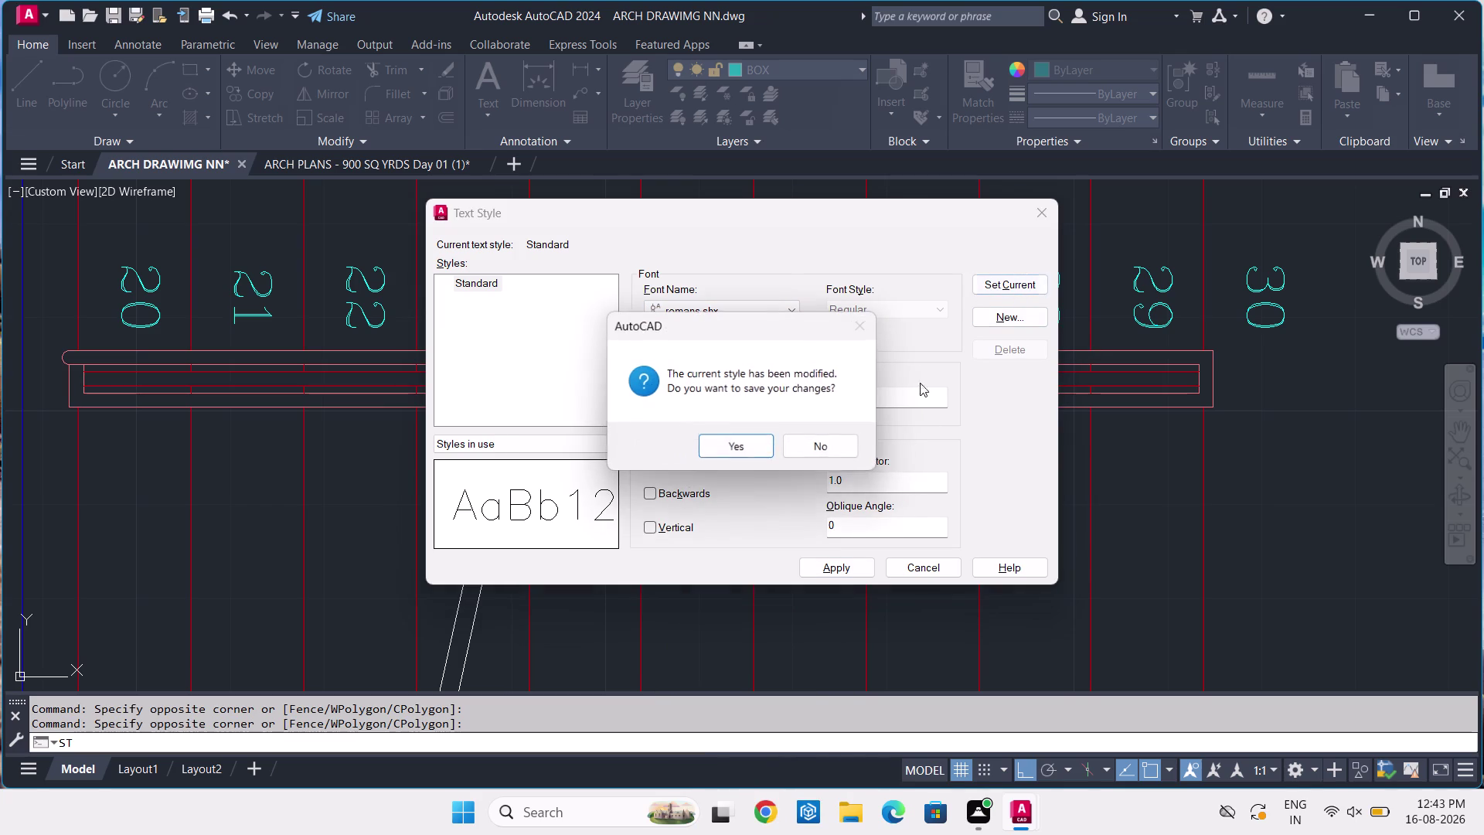
click(762, 449)
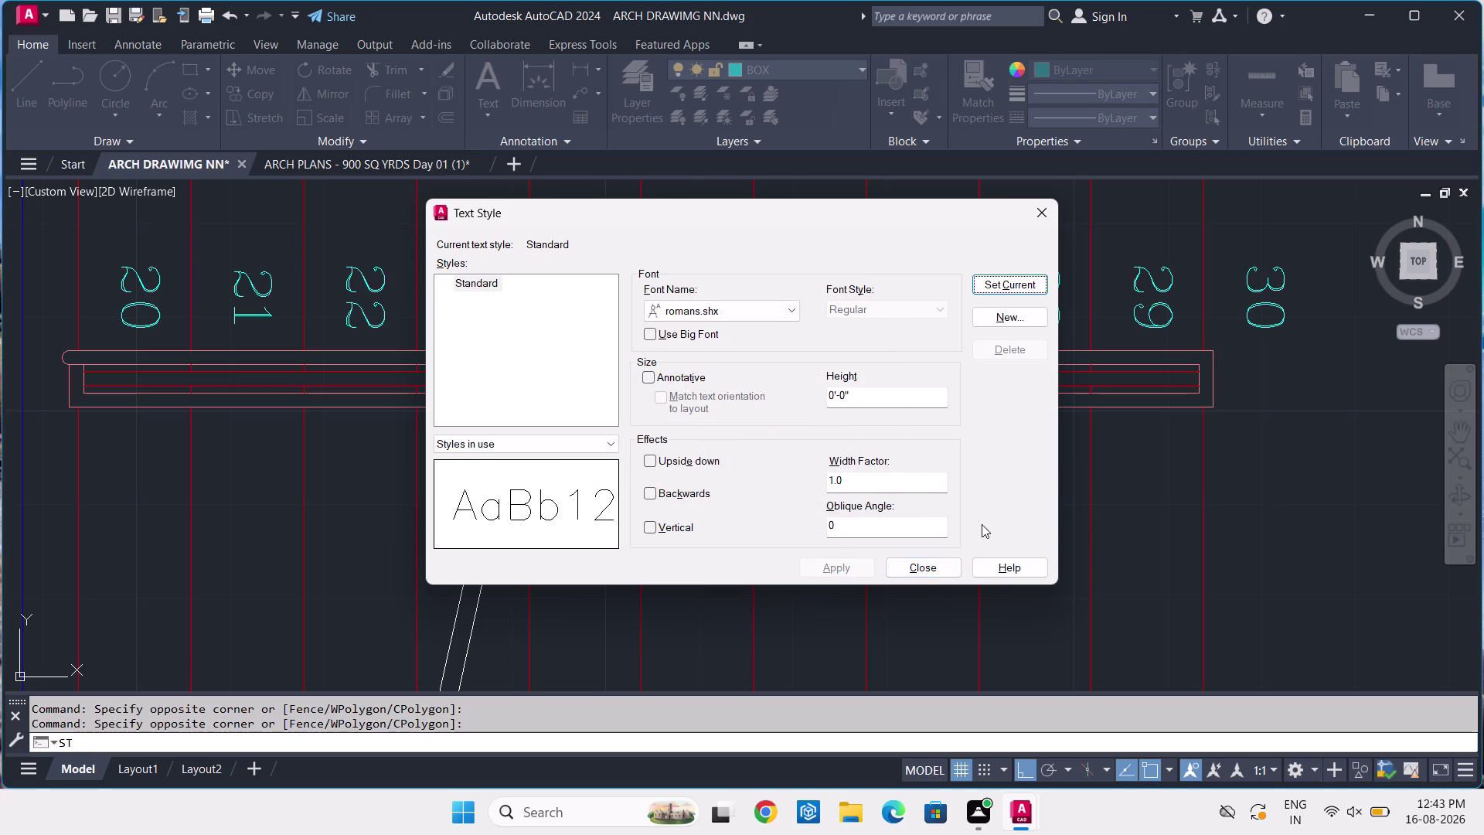
click(926, 563)
scroll(down, 3)
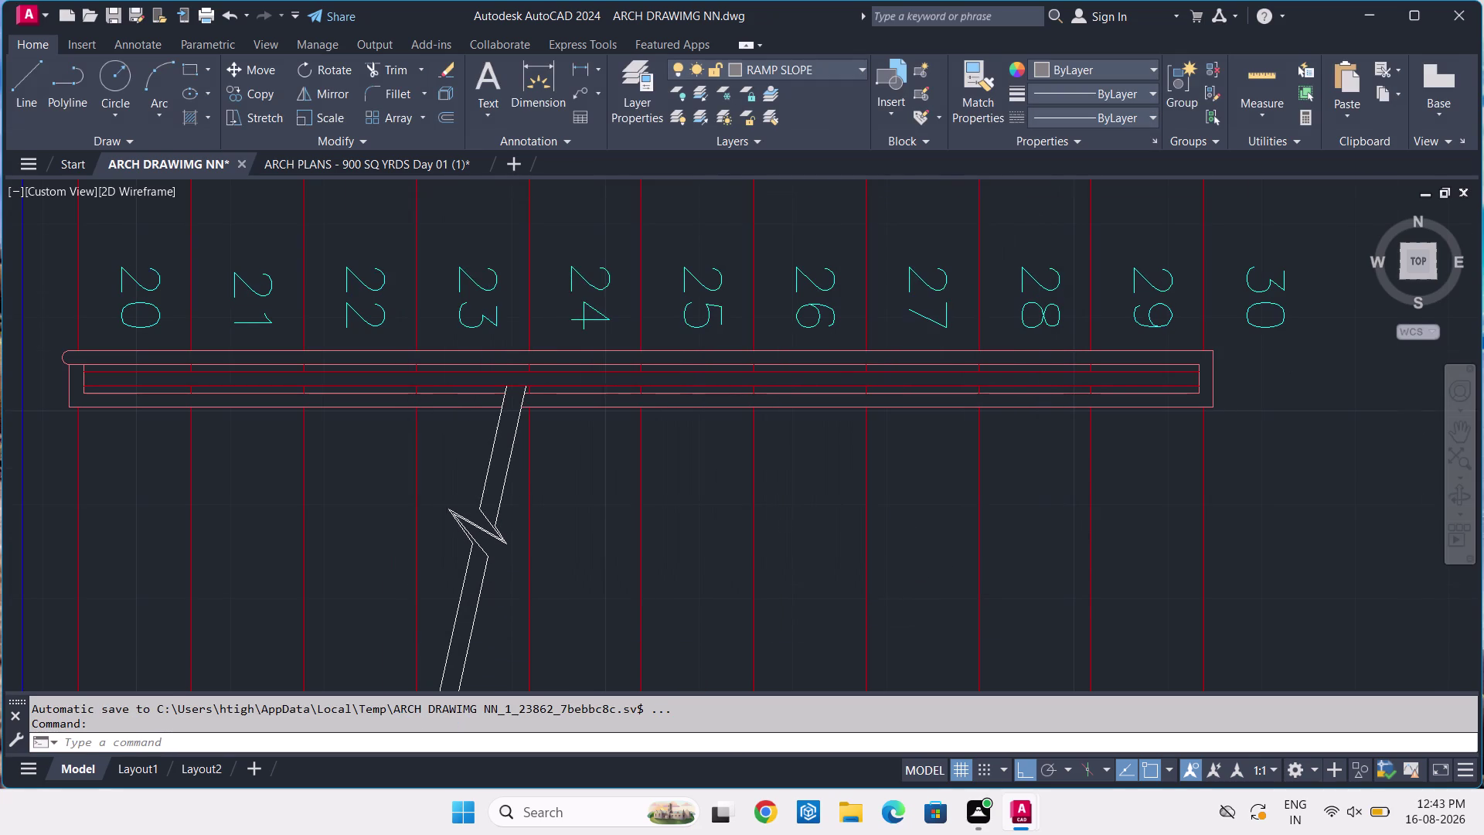
scroll(down, 3)
middle_drag(912, 580, 927, 524)
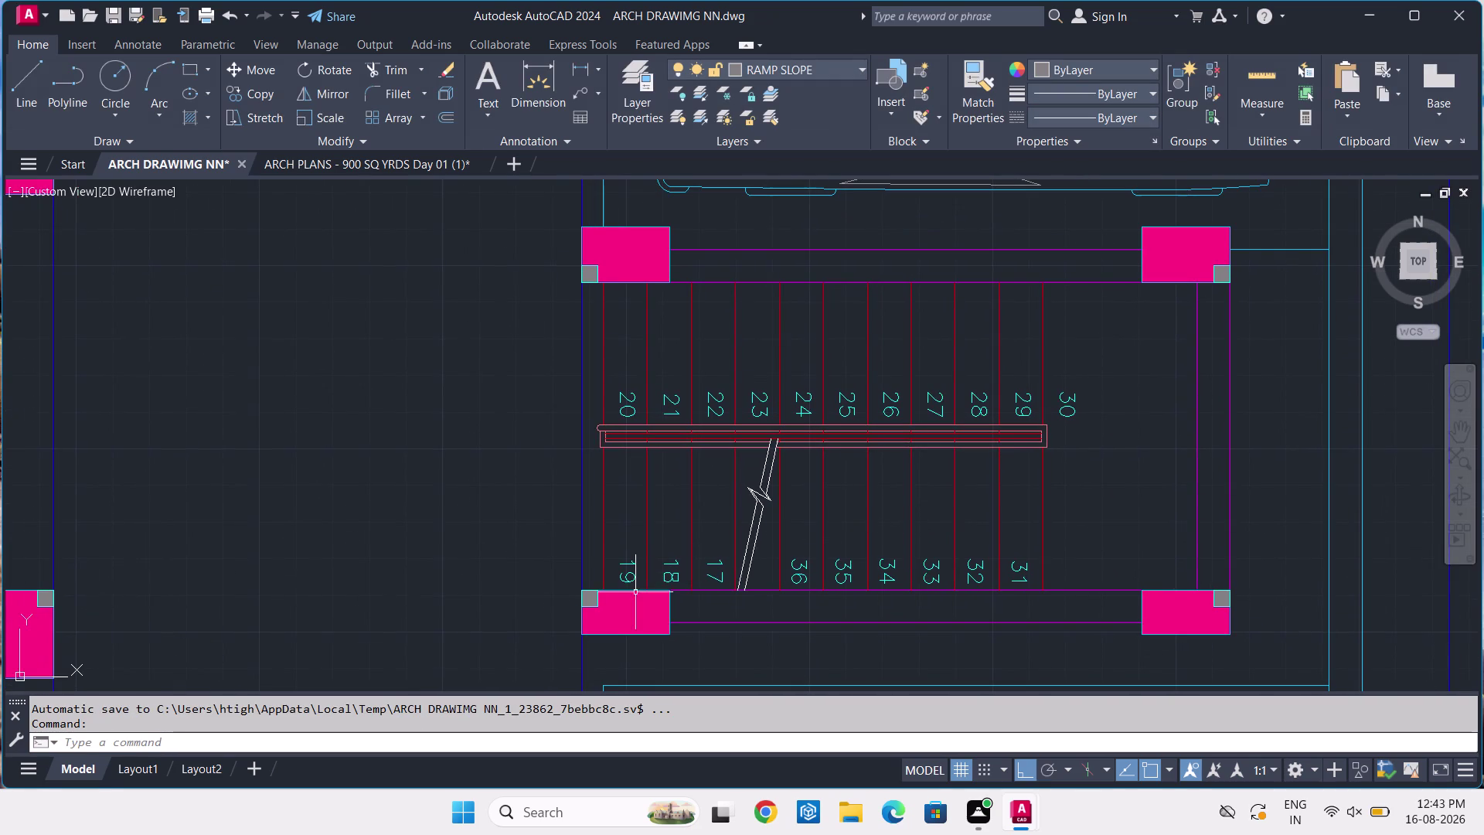
scroll(up, 3)
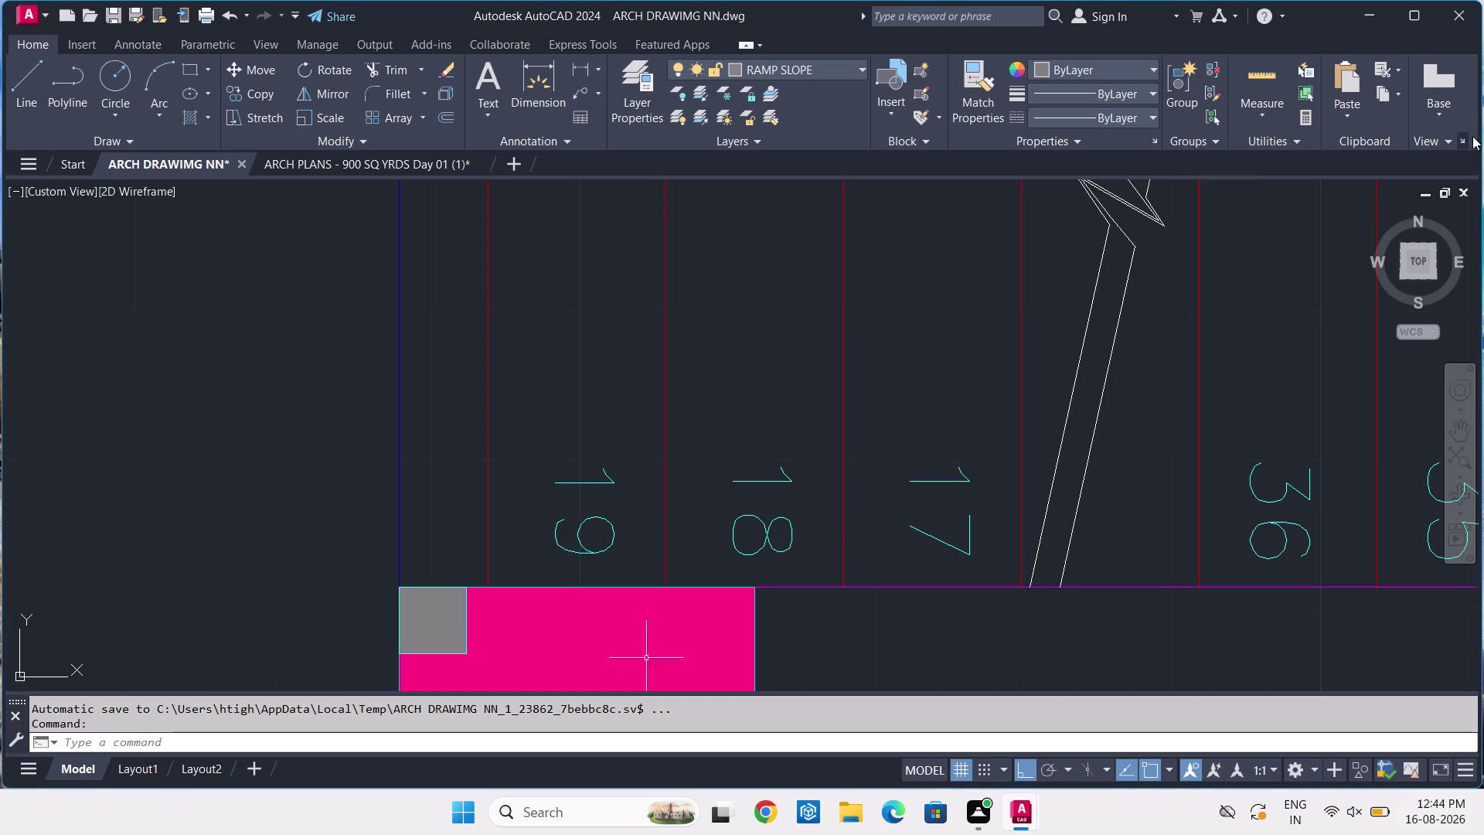
scroll(down, 3)
middle_drag(1113, 422, 911, 562)
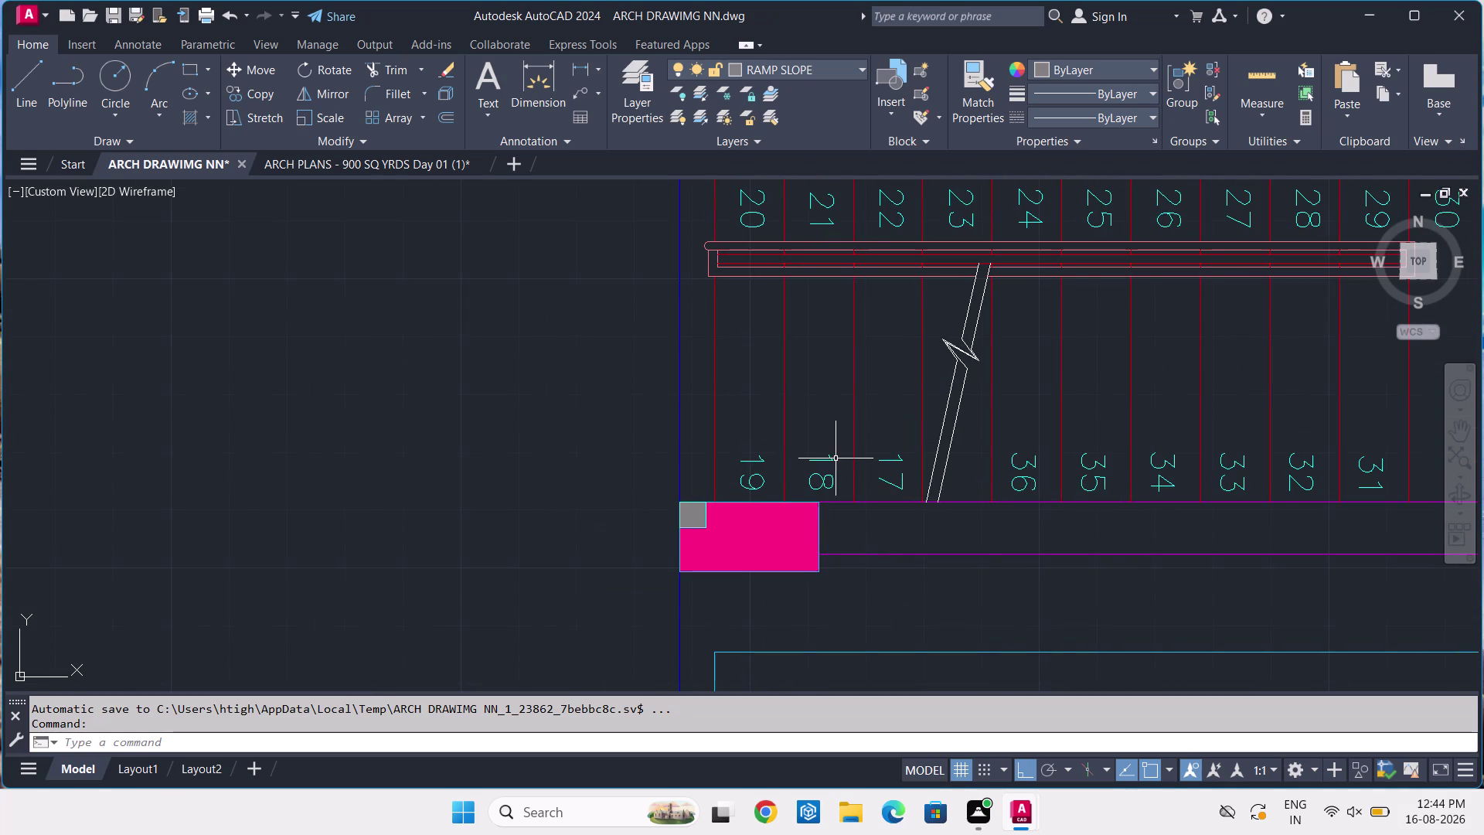
scroll(up, 3)
click(738, 469)
Select the step number labels 17 through 36.
click(877, 467)
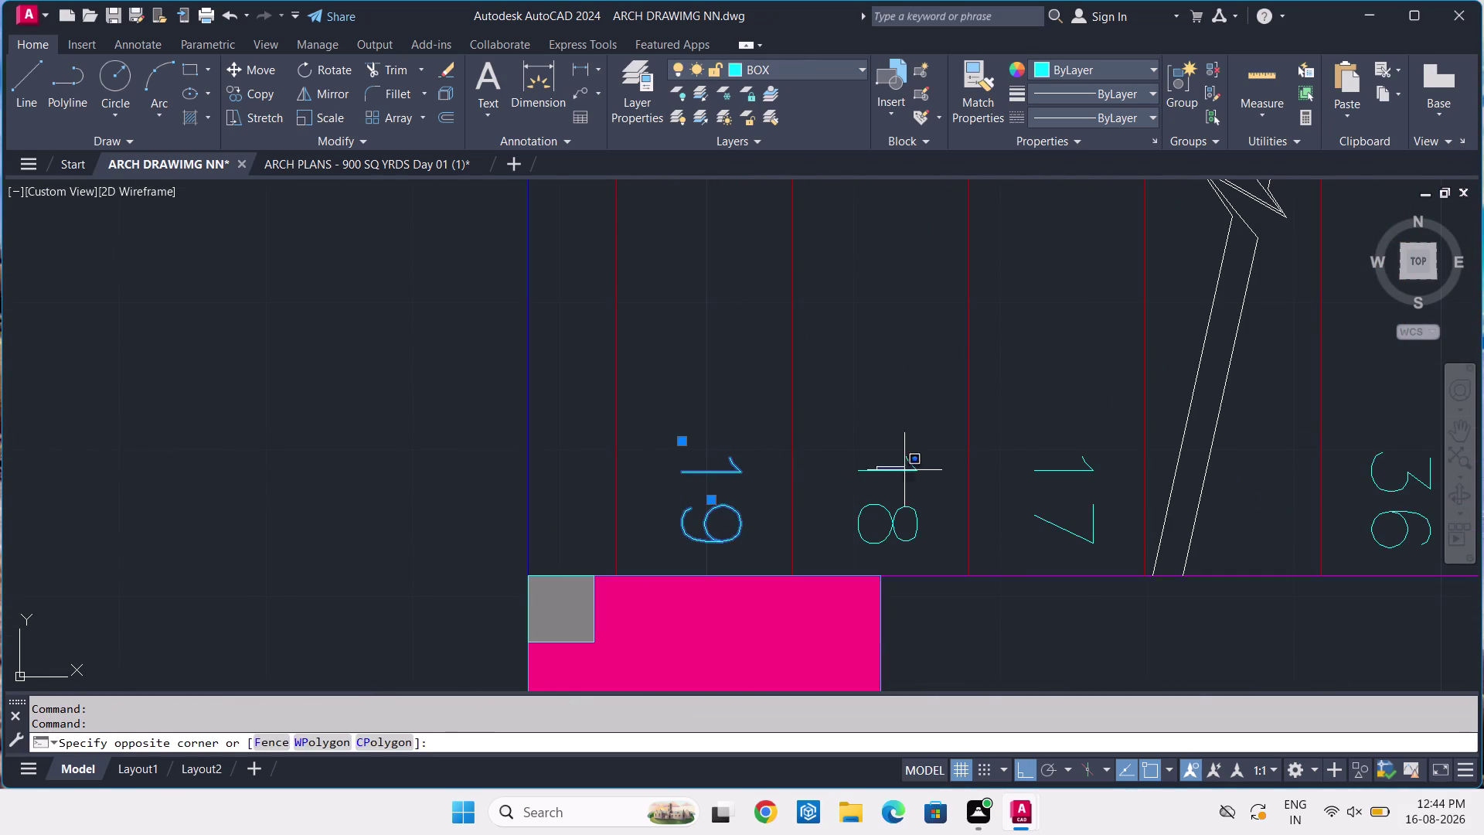
click(886, 503)
drag(1075, 445, 1050, 487)
click(1039, 508)
drag(900, 442, 895, 456)
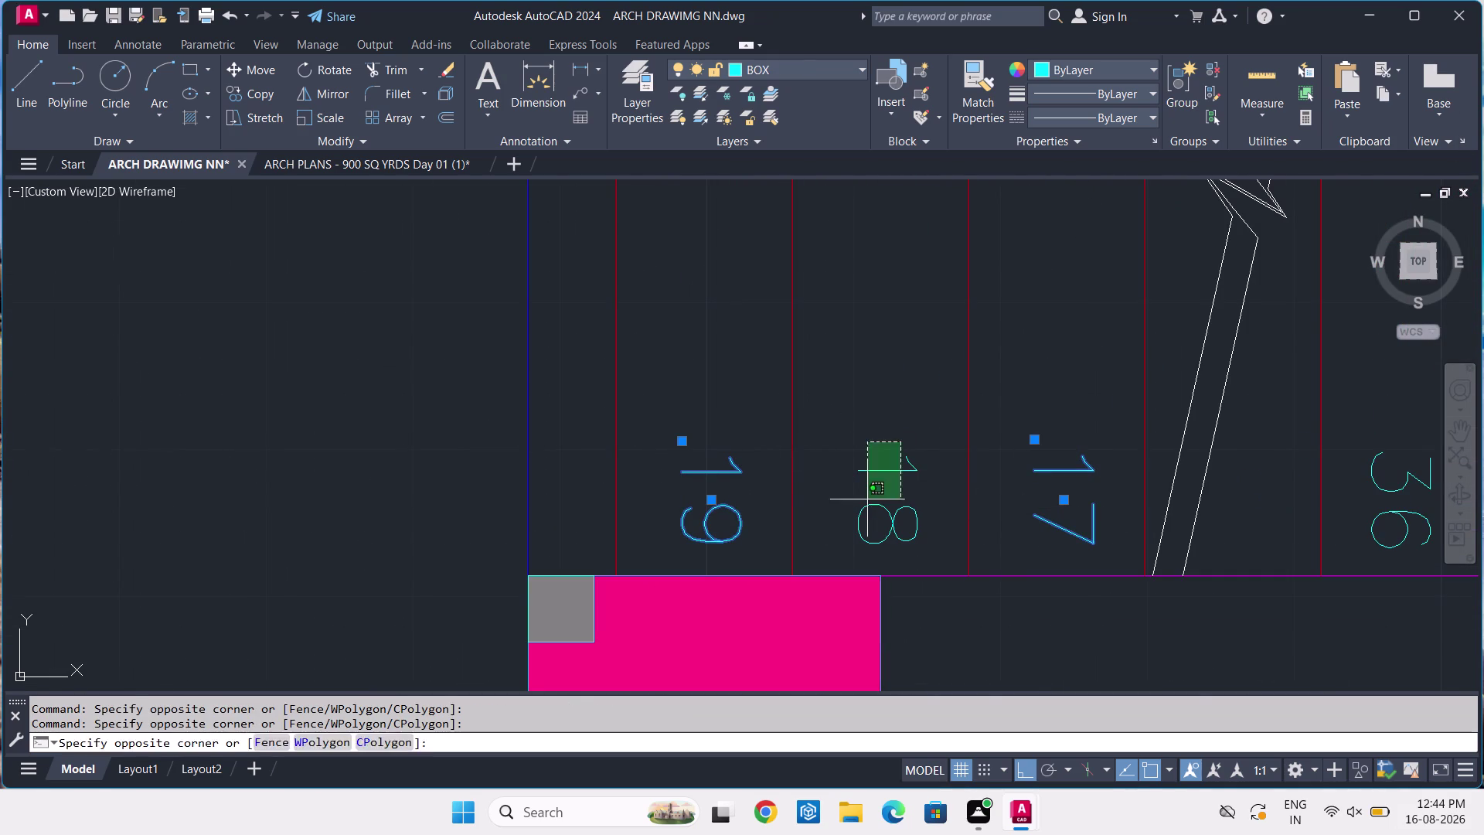
click(867, 500)
scroll(down, 3)
scroll(up, 3)
click(990, 484)
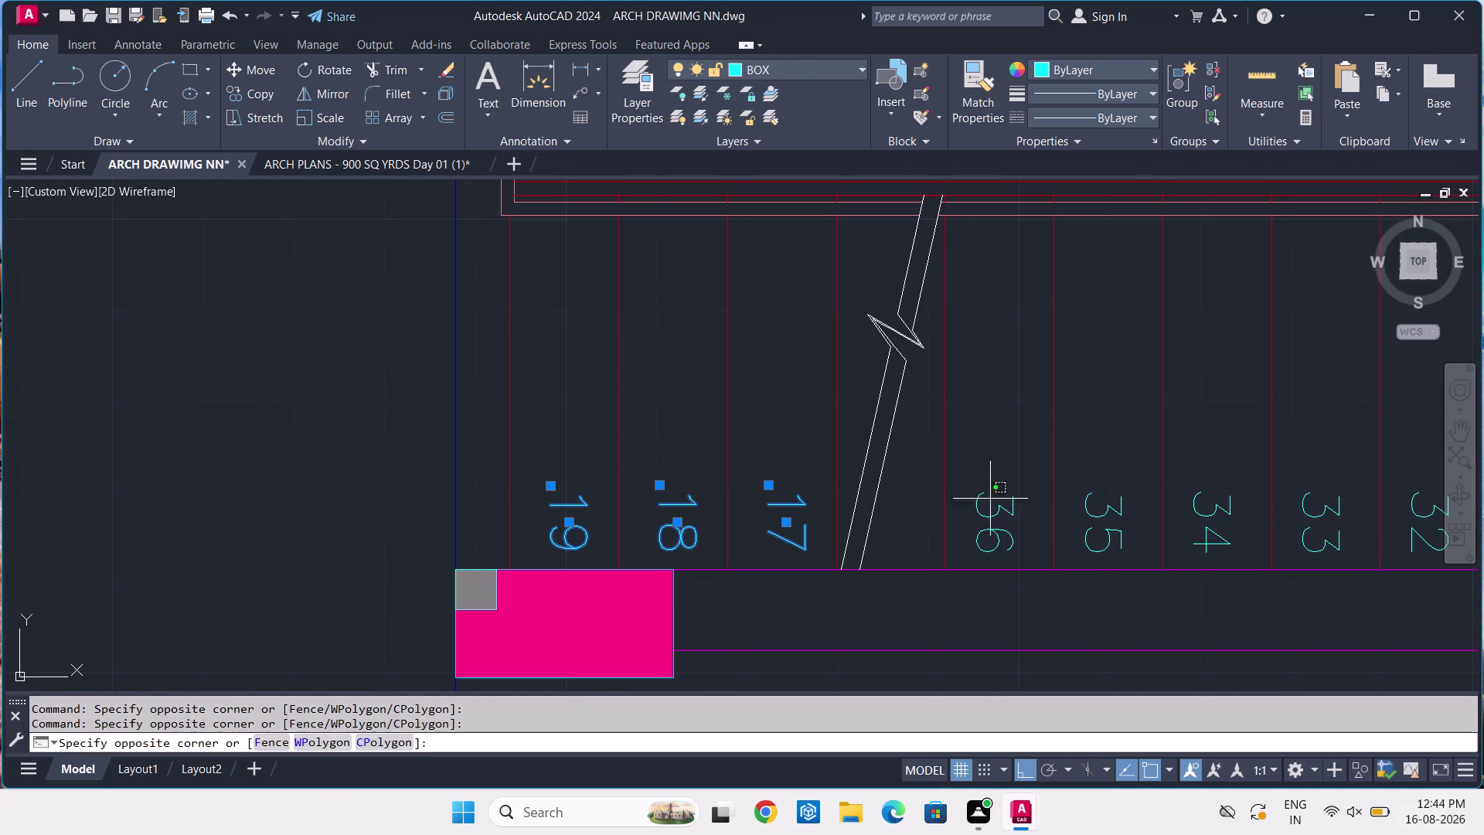
click(981, 518)
click(1135, 498)
click(1078, 548)
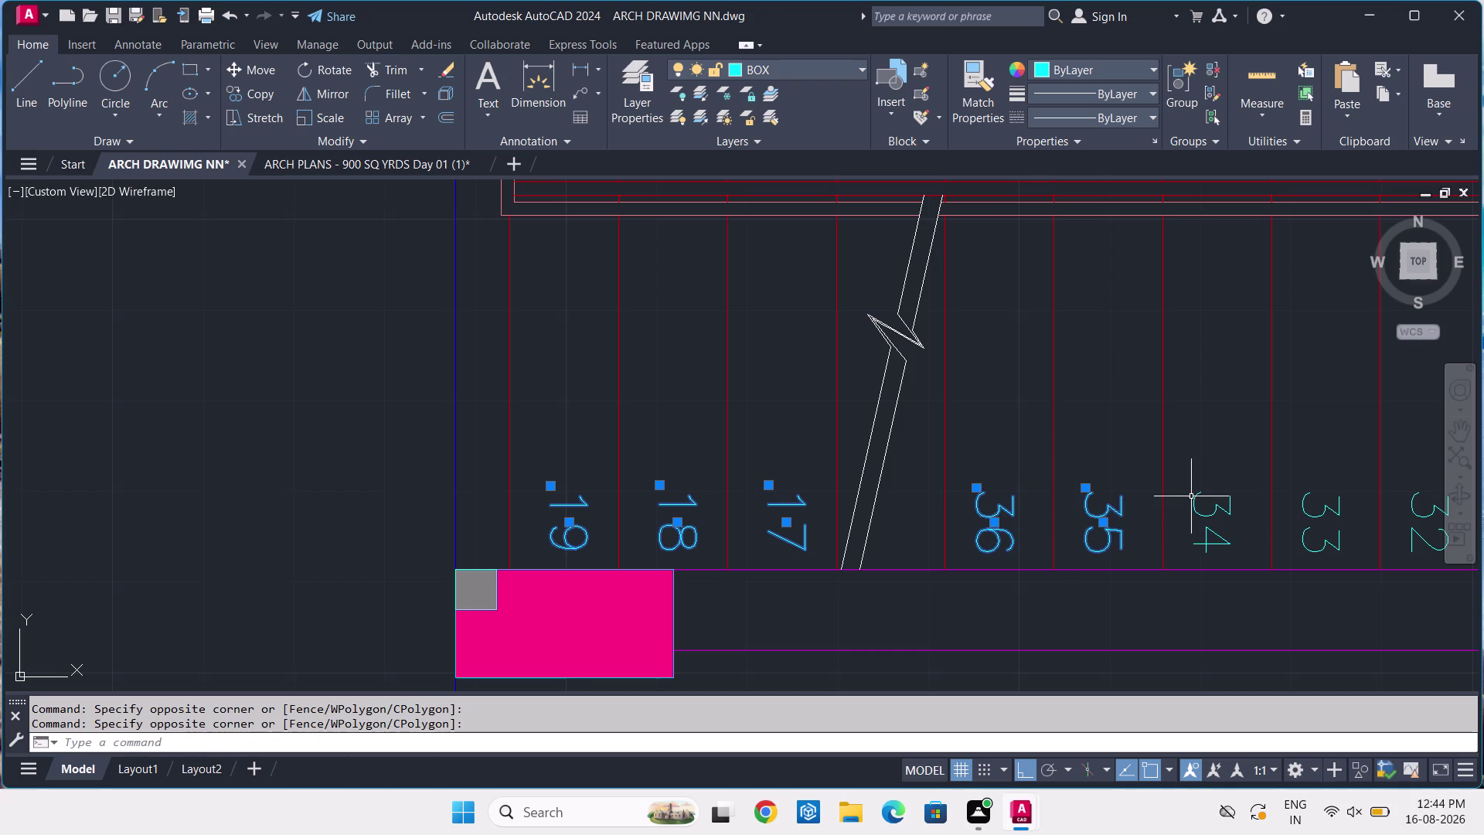
click(1206, 500)
click(1196, 525)
scroll(down, 3)
scroll(up, 3)
drag(1254, 494, 1248, 502)
click(1233, 525)
scroll(down, 3)
scroll(up, 3)
drag(1169, 474, 1163, 486)
click(1156, 514)
click(1236, 488)
click(1219, 503)
scroll(down, 3)
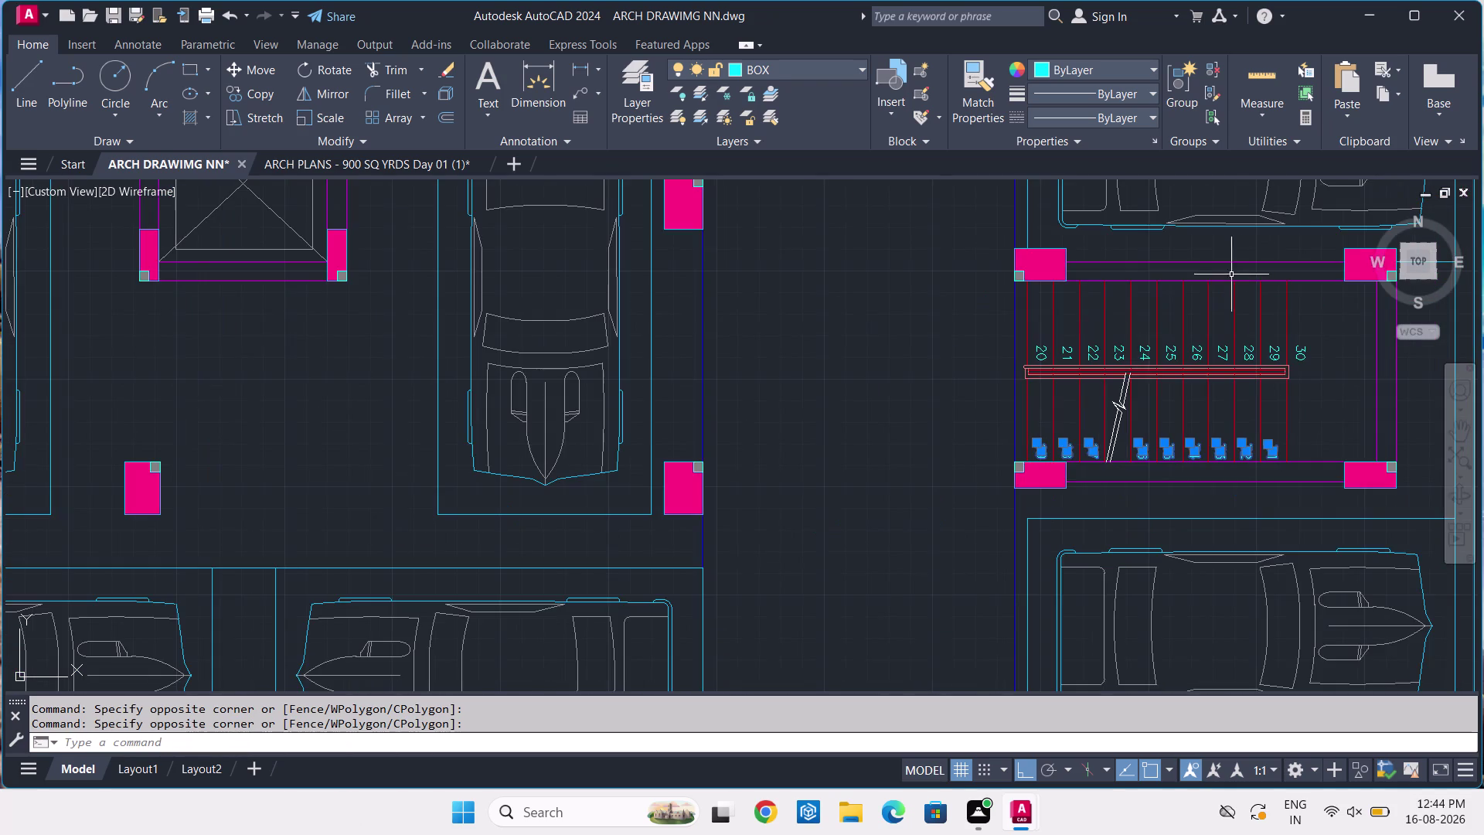
scroll(up, 3)
Add step labels 20 to 26 to the selection, cancelling the stray grip stretch.
click(712, 474)
click(693, 546)
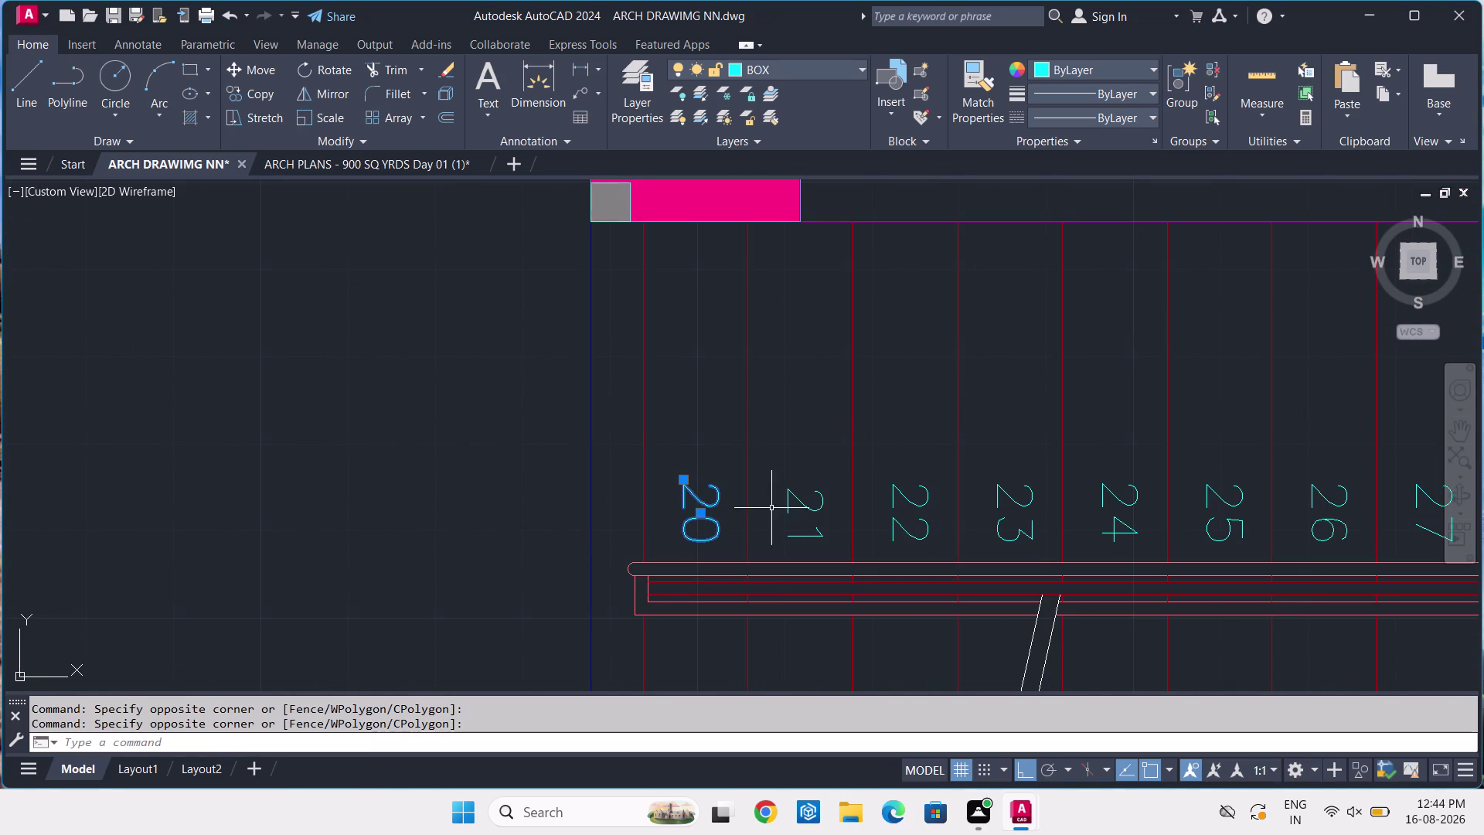
click(806, 500)
click(801, 514)
click(932, 507)
click(906, 532)
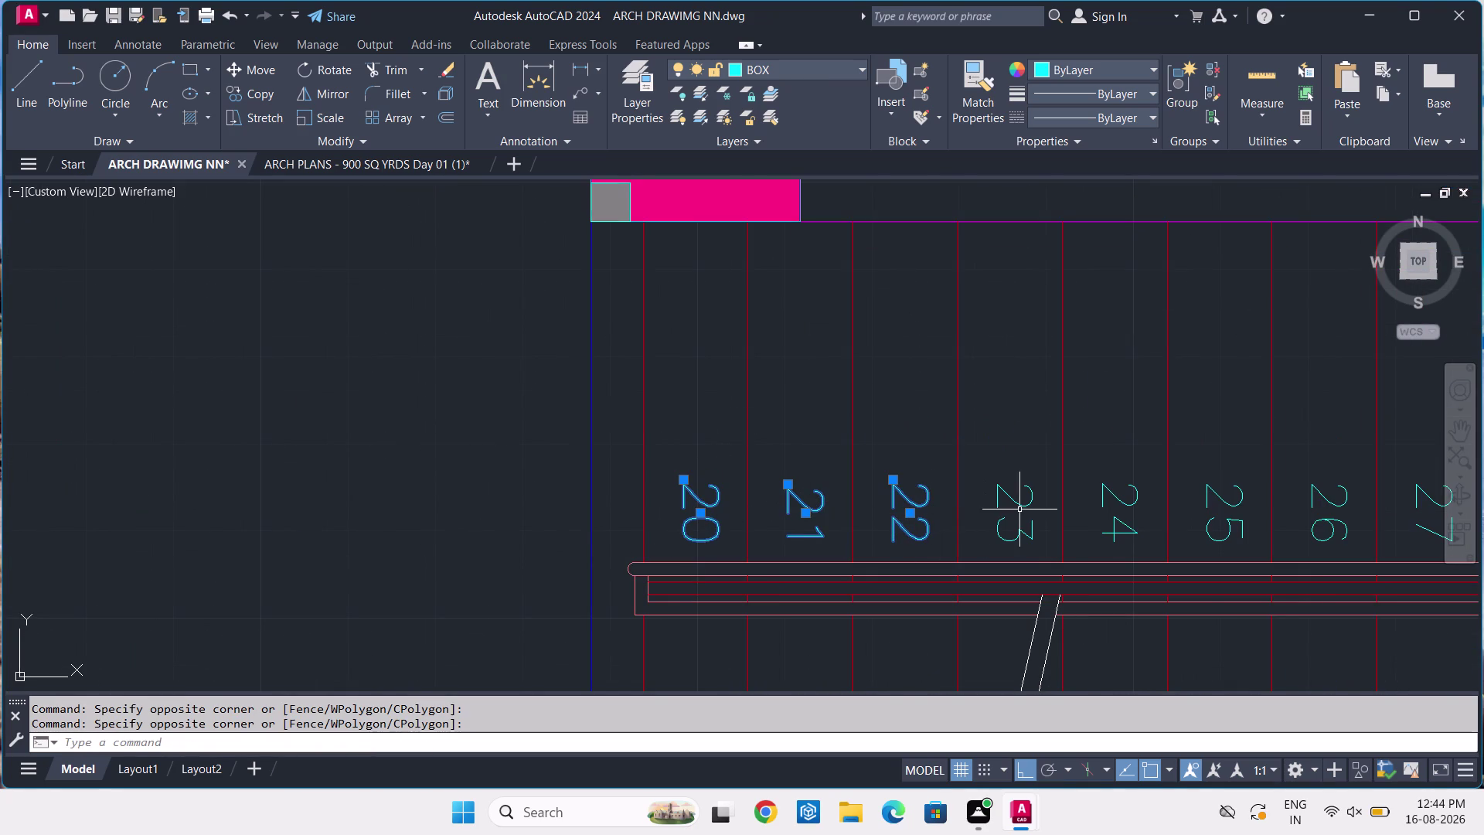
click(1027, 508)
drag(1142, 491, 1129, 509)
click(1128, 509)
click(1222, 492)
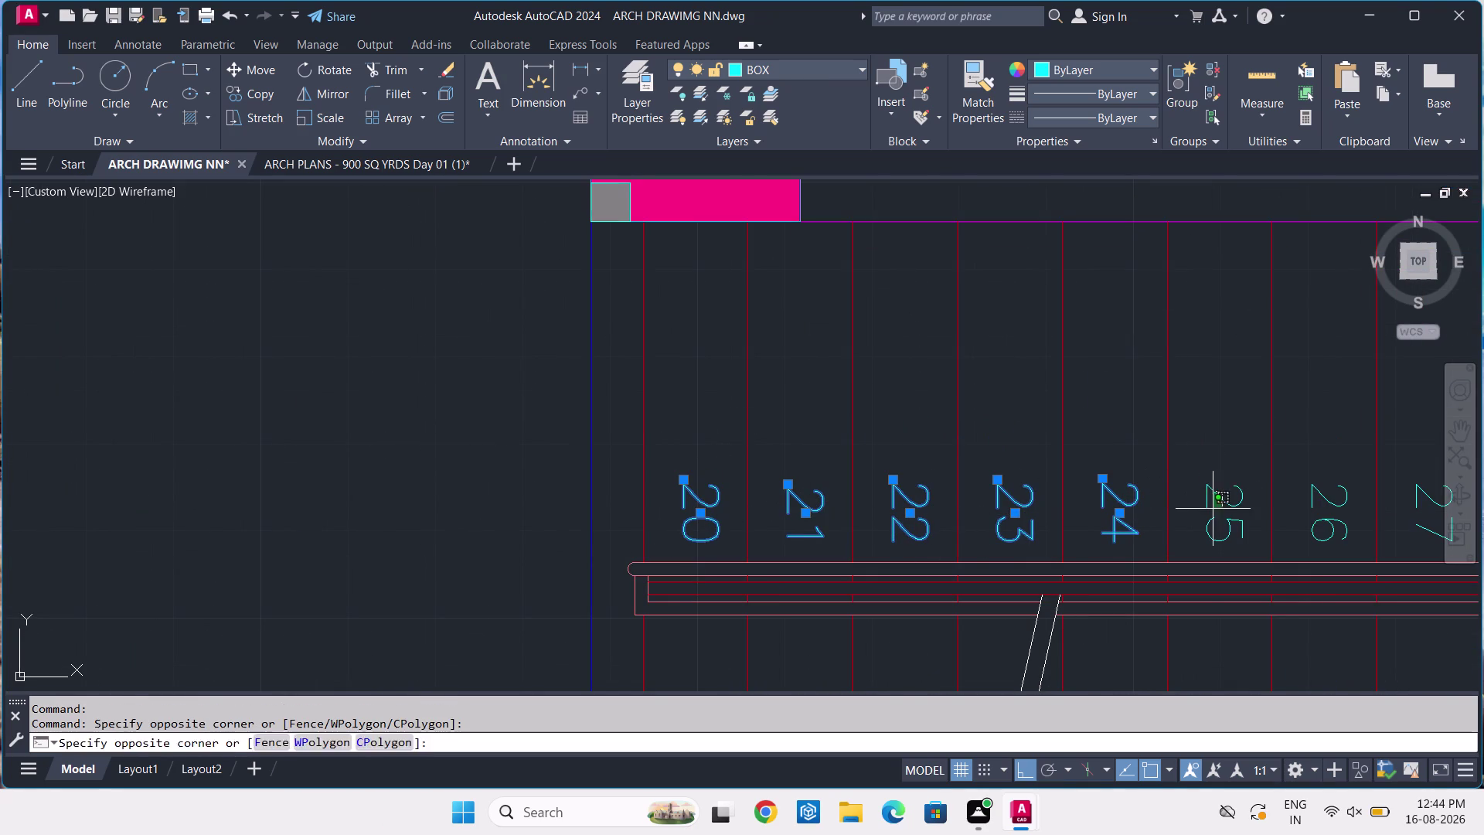
click(1213, 509)
drag(1341, 488, 1334, 500)
click(1325, 511)
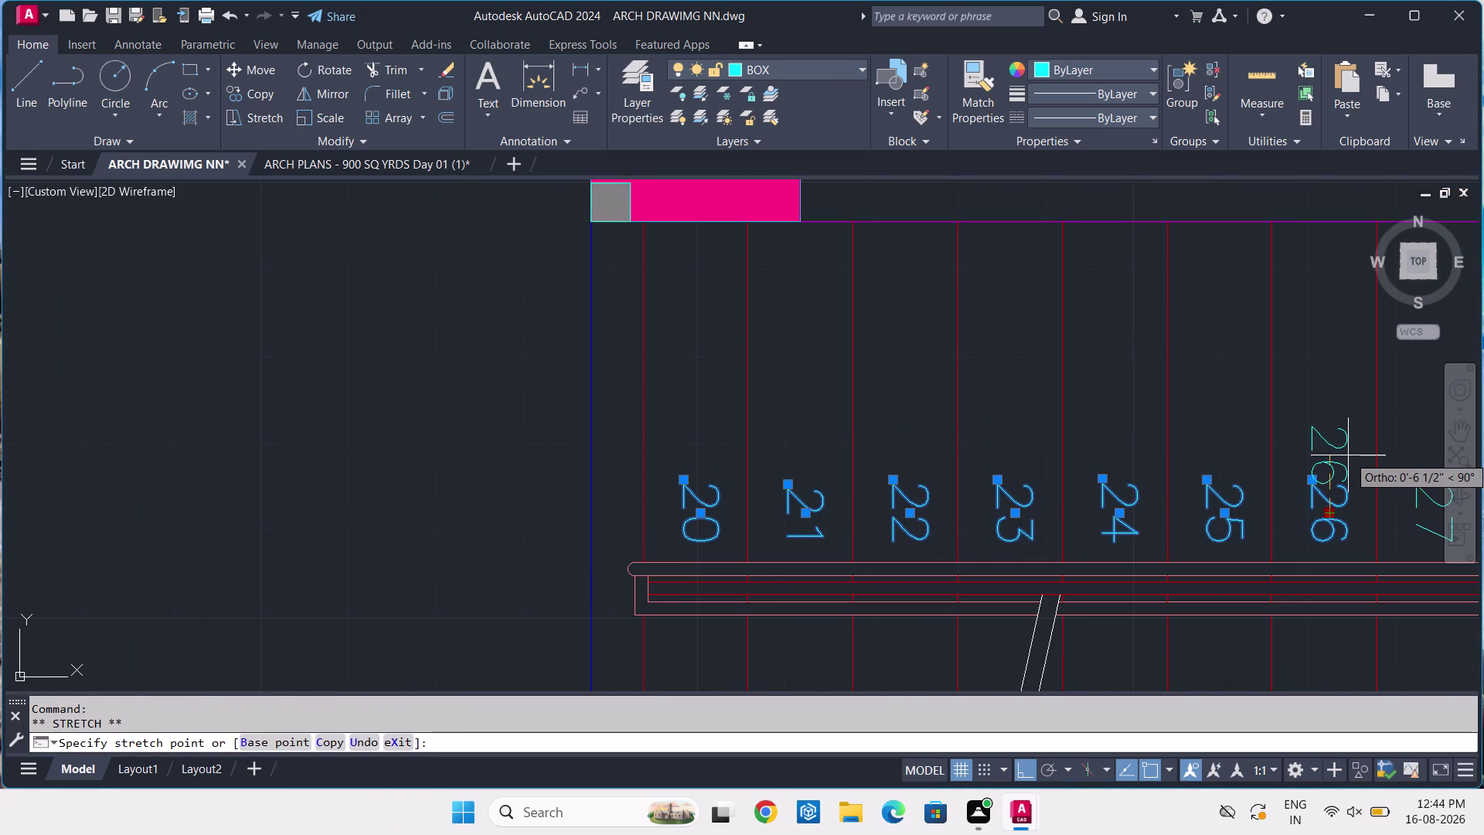
key(Escape)
Pan along the staircase and add step labels 27 to 30 to the selection.
middle_drag(1333, 453, 1250, 413)
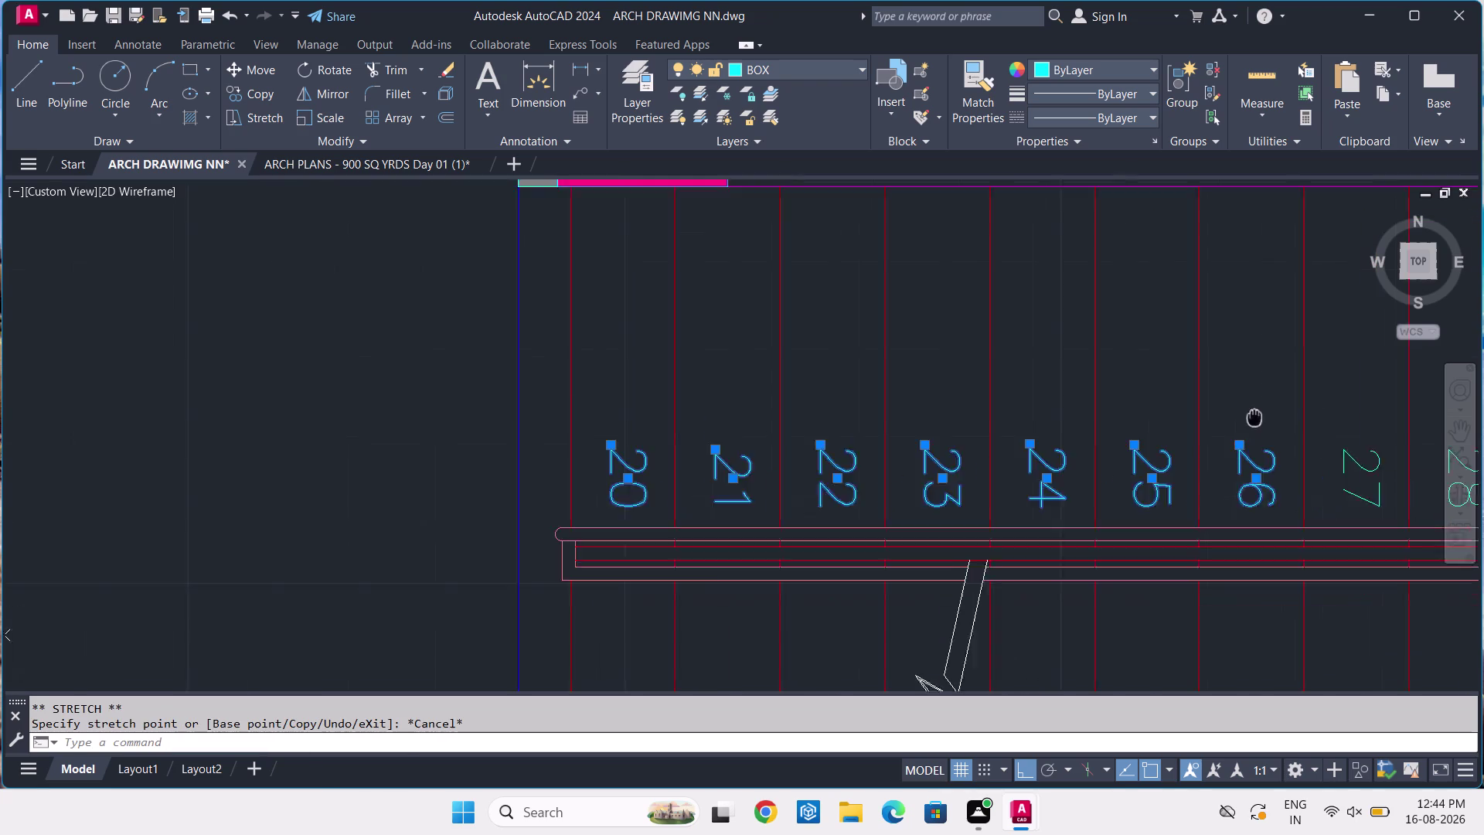
middle_drag(1250, 413, 667, 254)
click(749, 292)
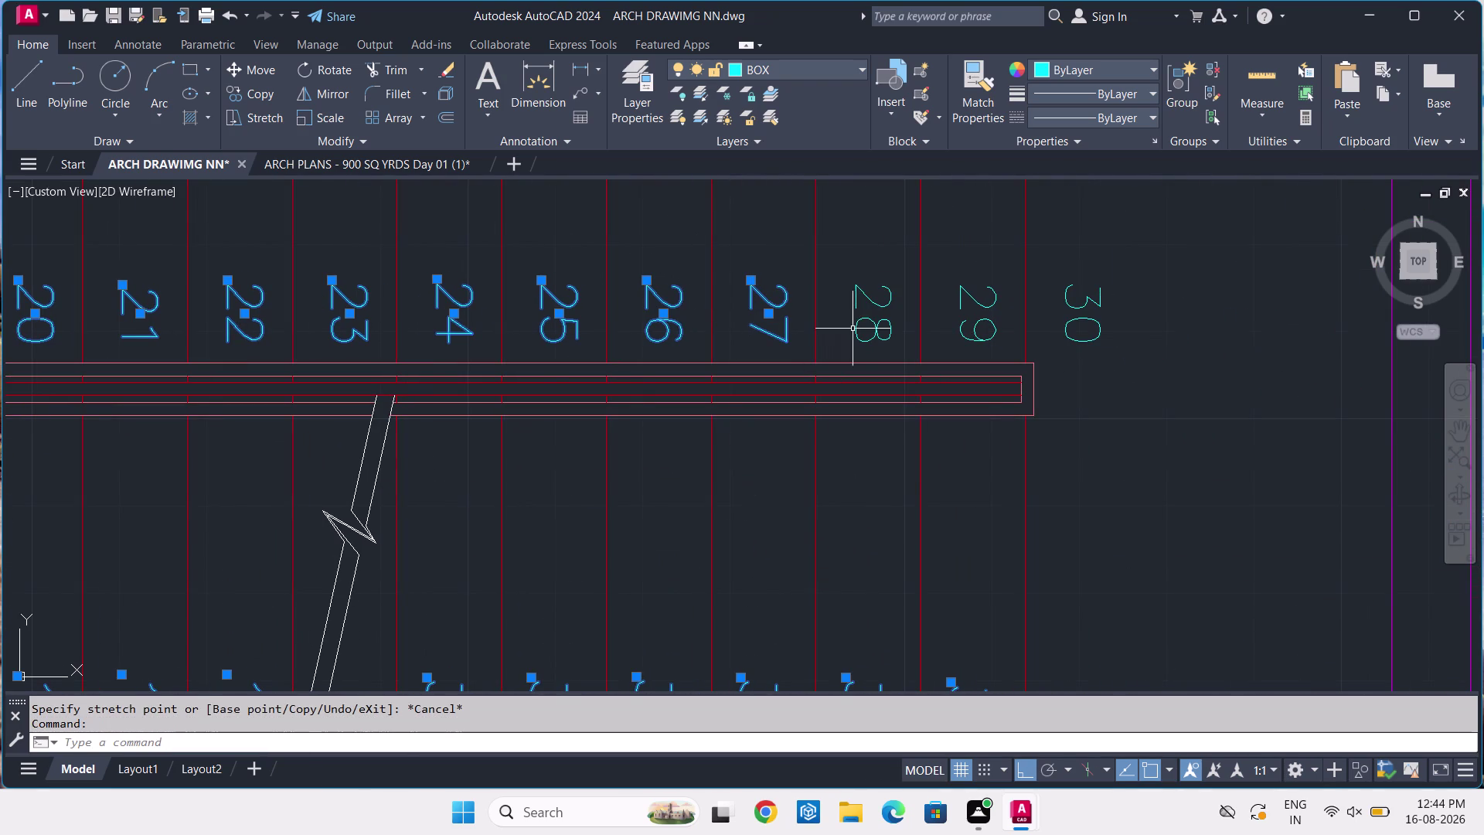
click(860, 337)
click(959, 307)
click(1077, 327)
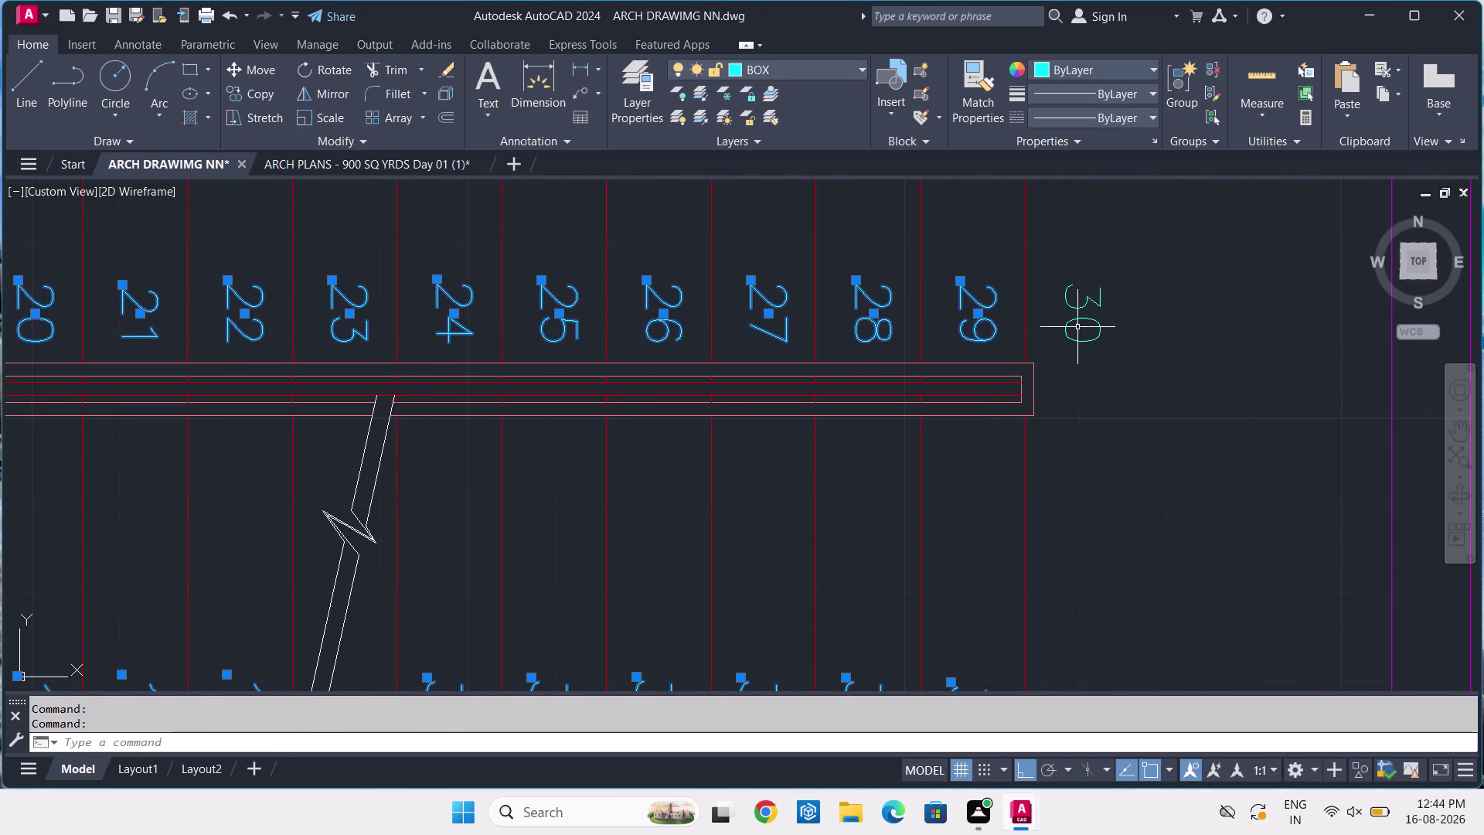
click(1080, 306)
drag(1107, 274, 1103, 281)
click(1088, 303)
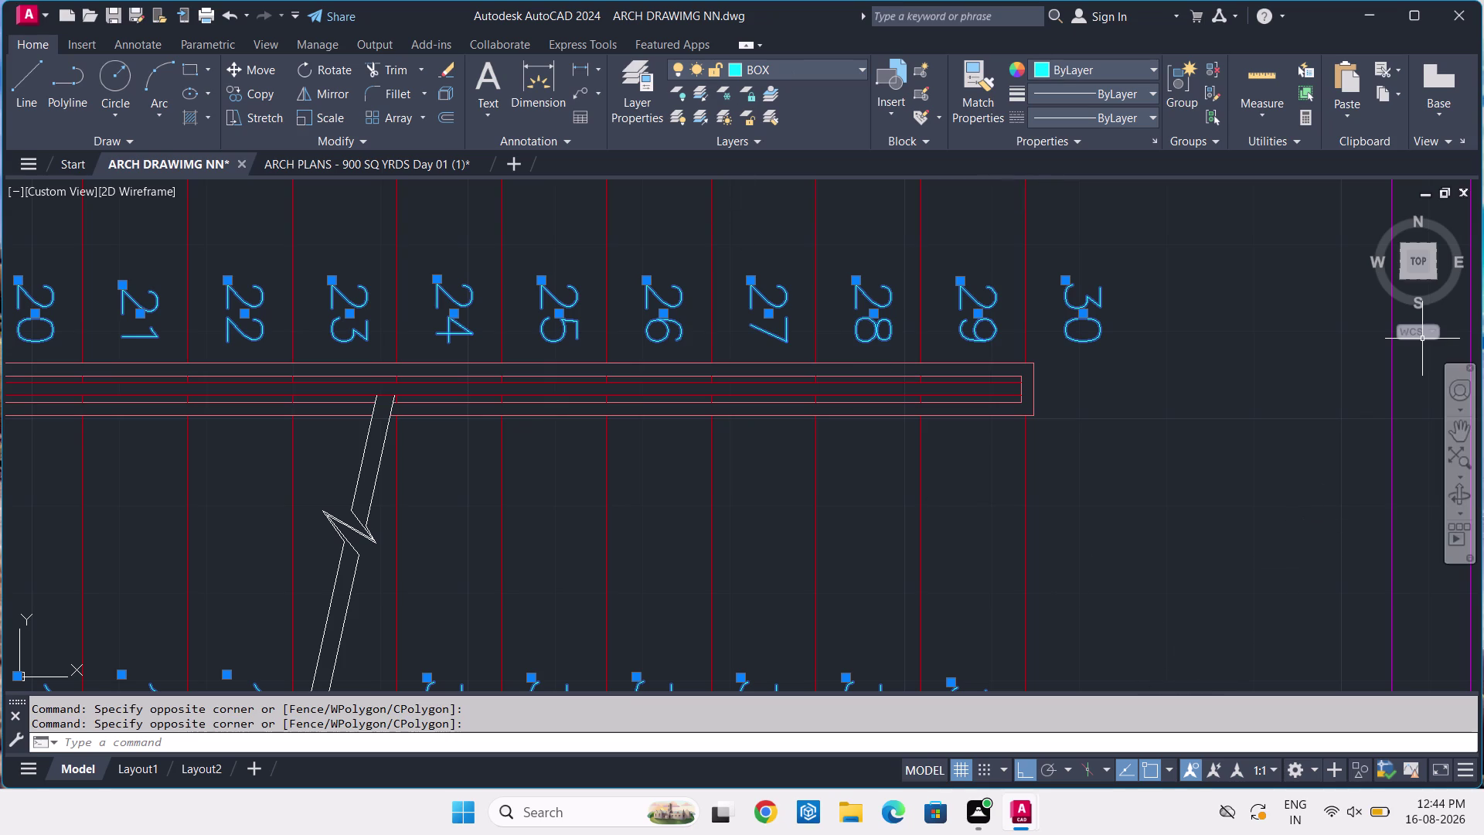
Open Properties for the selected labels with PR.
text(P)
text(R)
key(space)
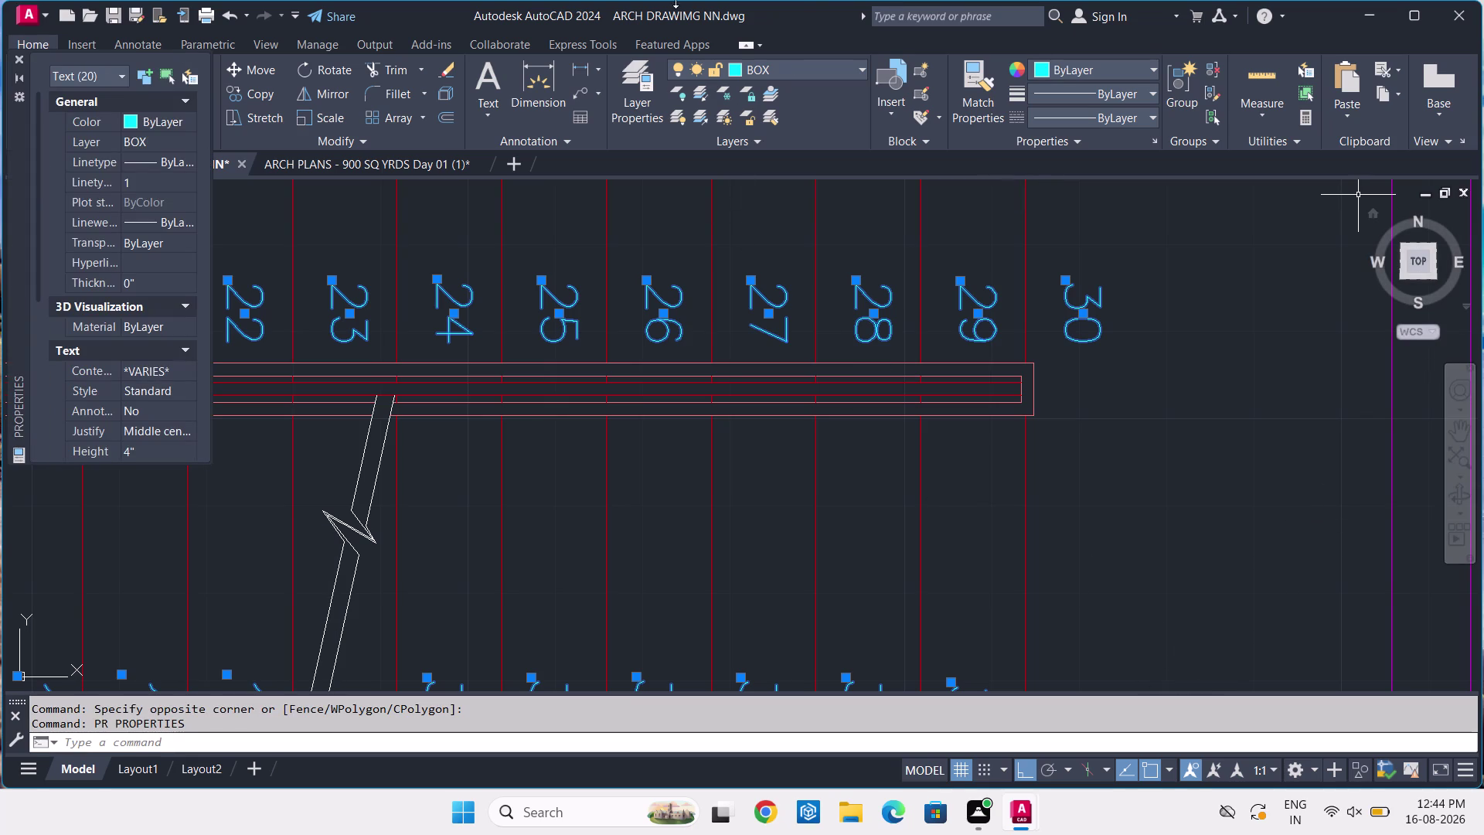
Review the labels' text alignment, layer BOX and 270° rotation, then close Properties unchanged.
scroll(down, 3)
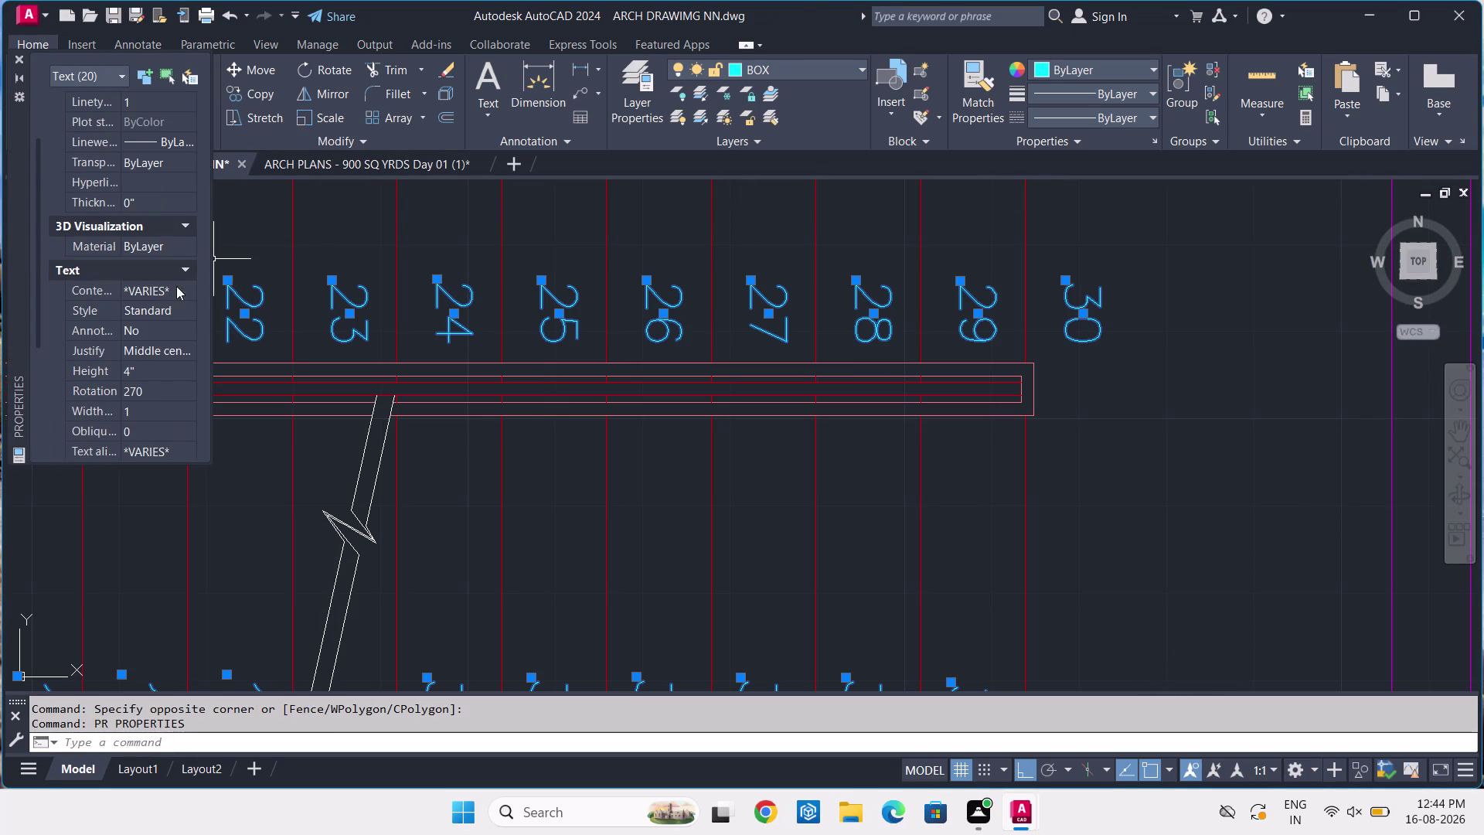
scroll(down, 3)
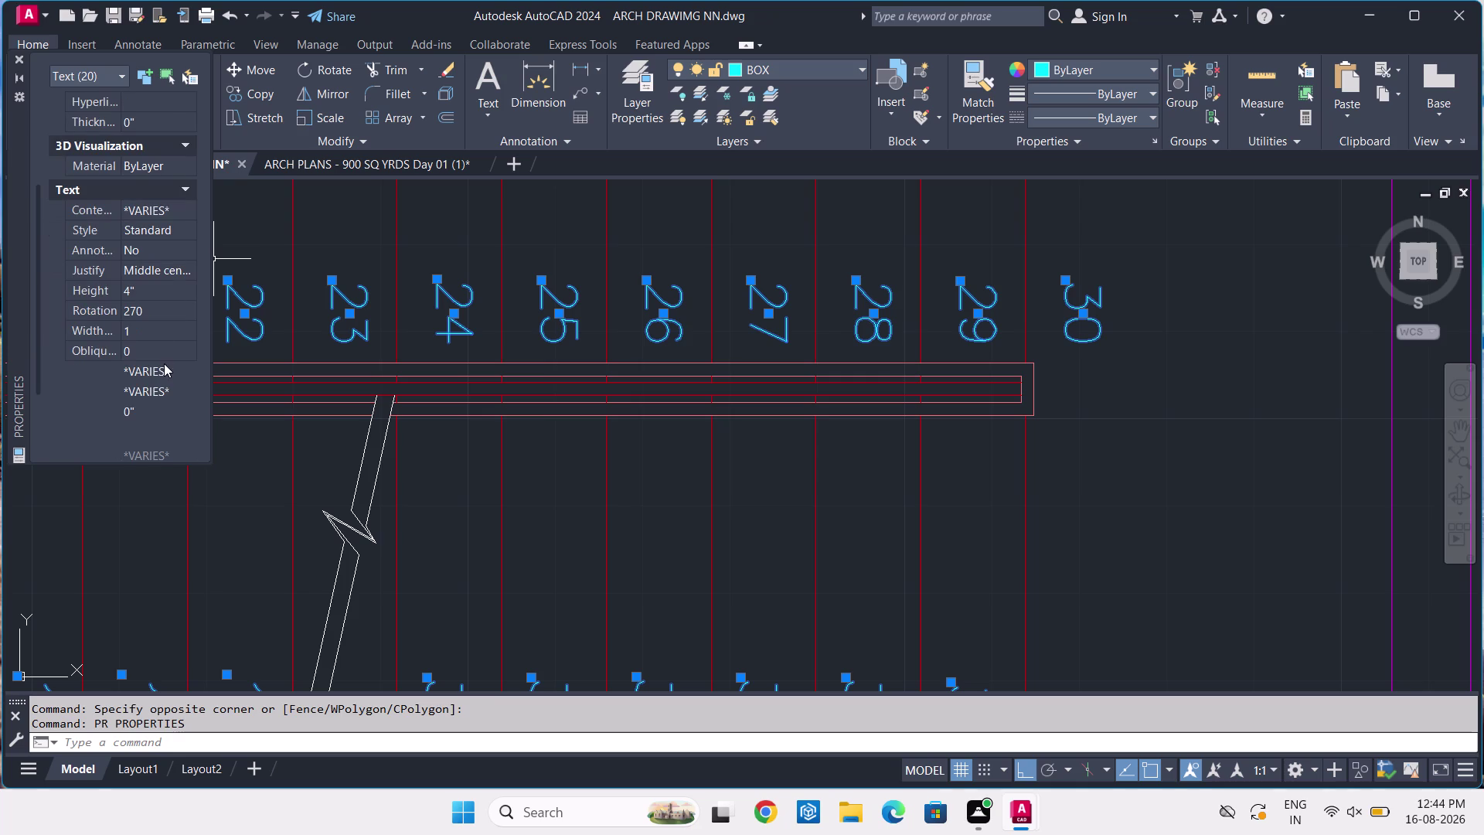
scroll(down, 3)
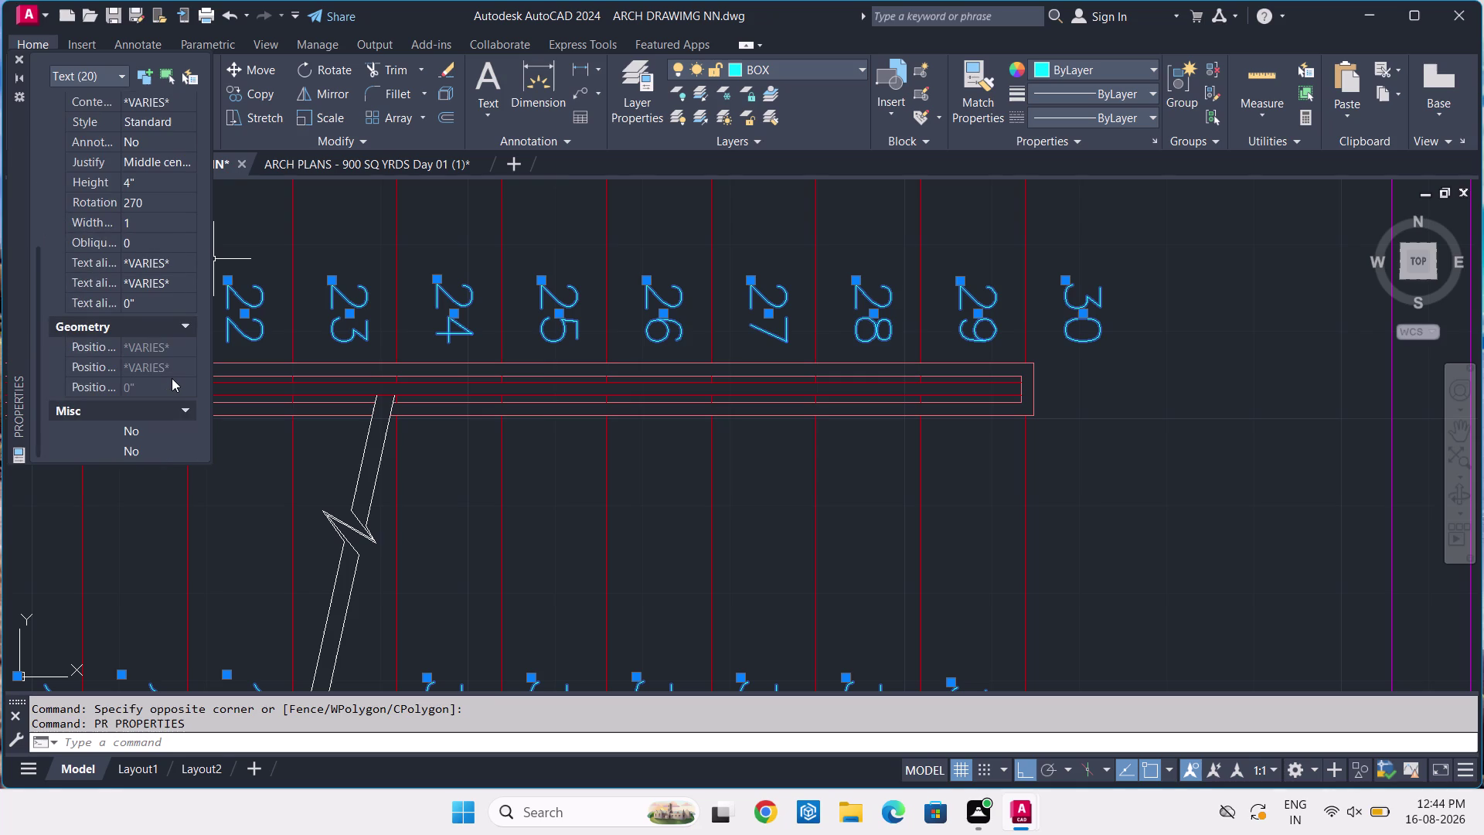
click(160, 257)
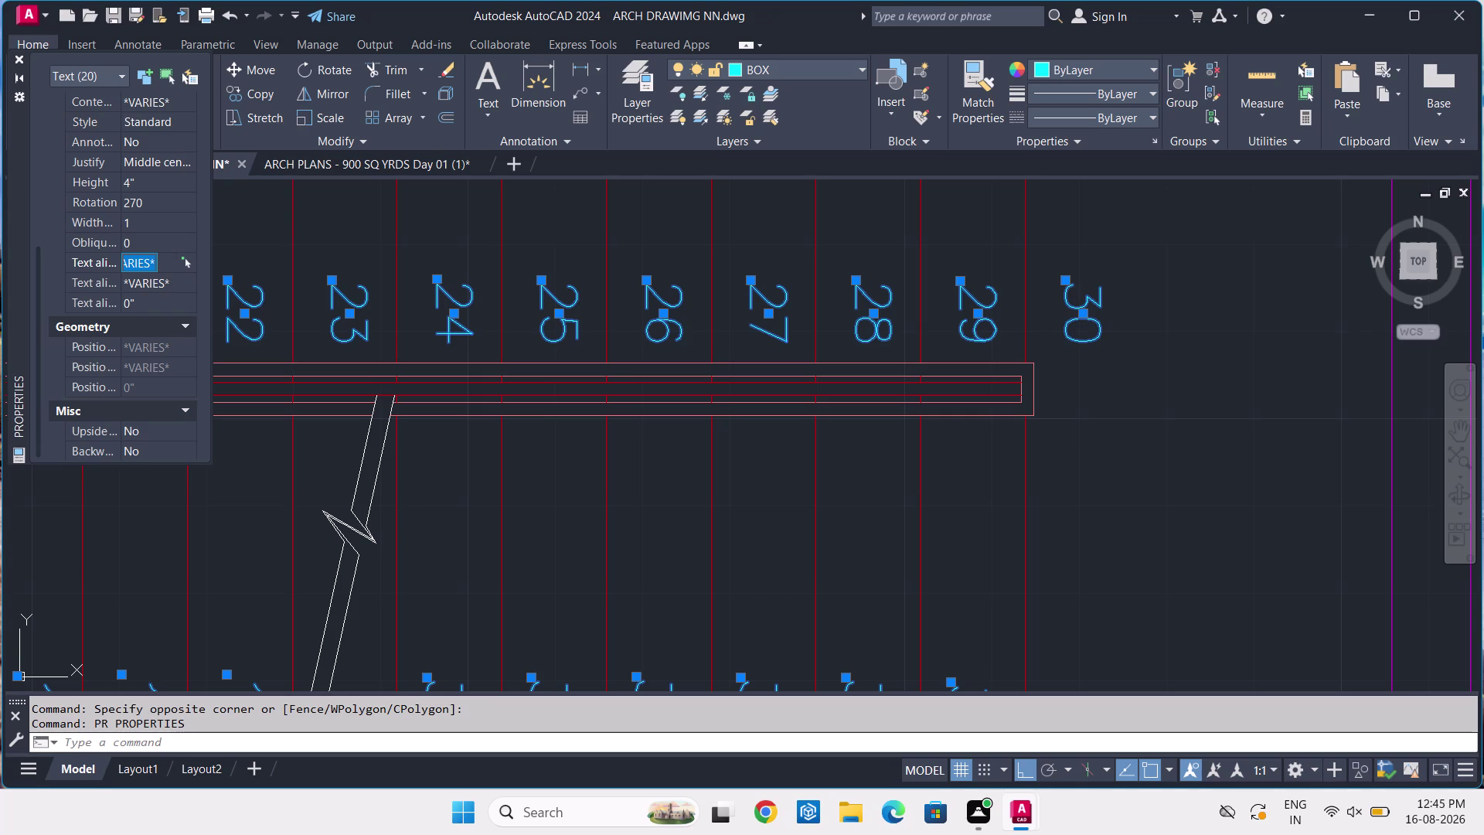
click(162, 287)
scroll(down, 3)
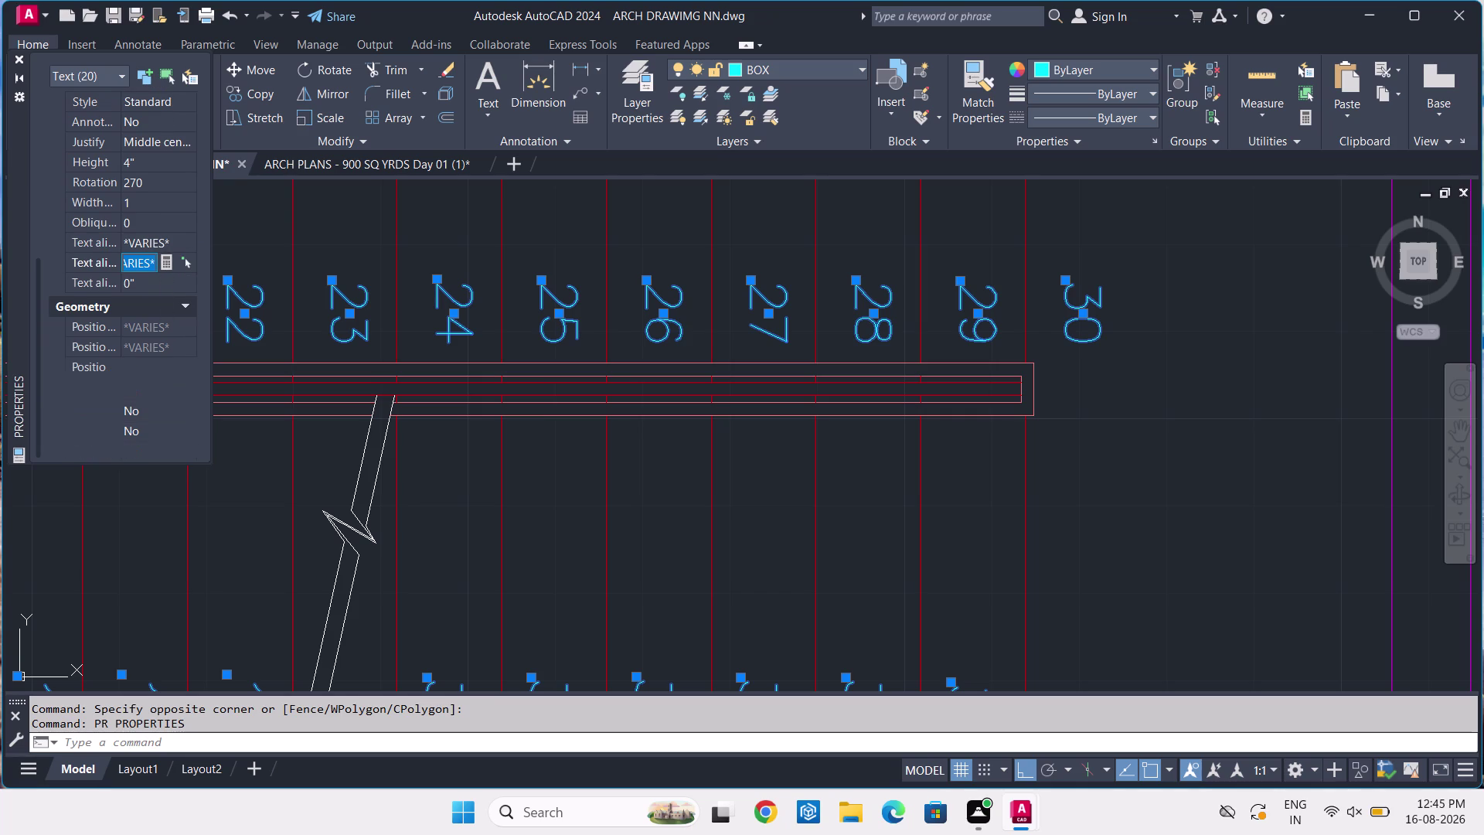
scroll(down, 3)
scroll(up, 3)
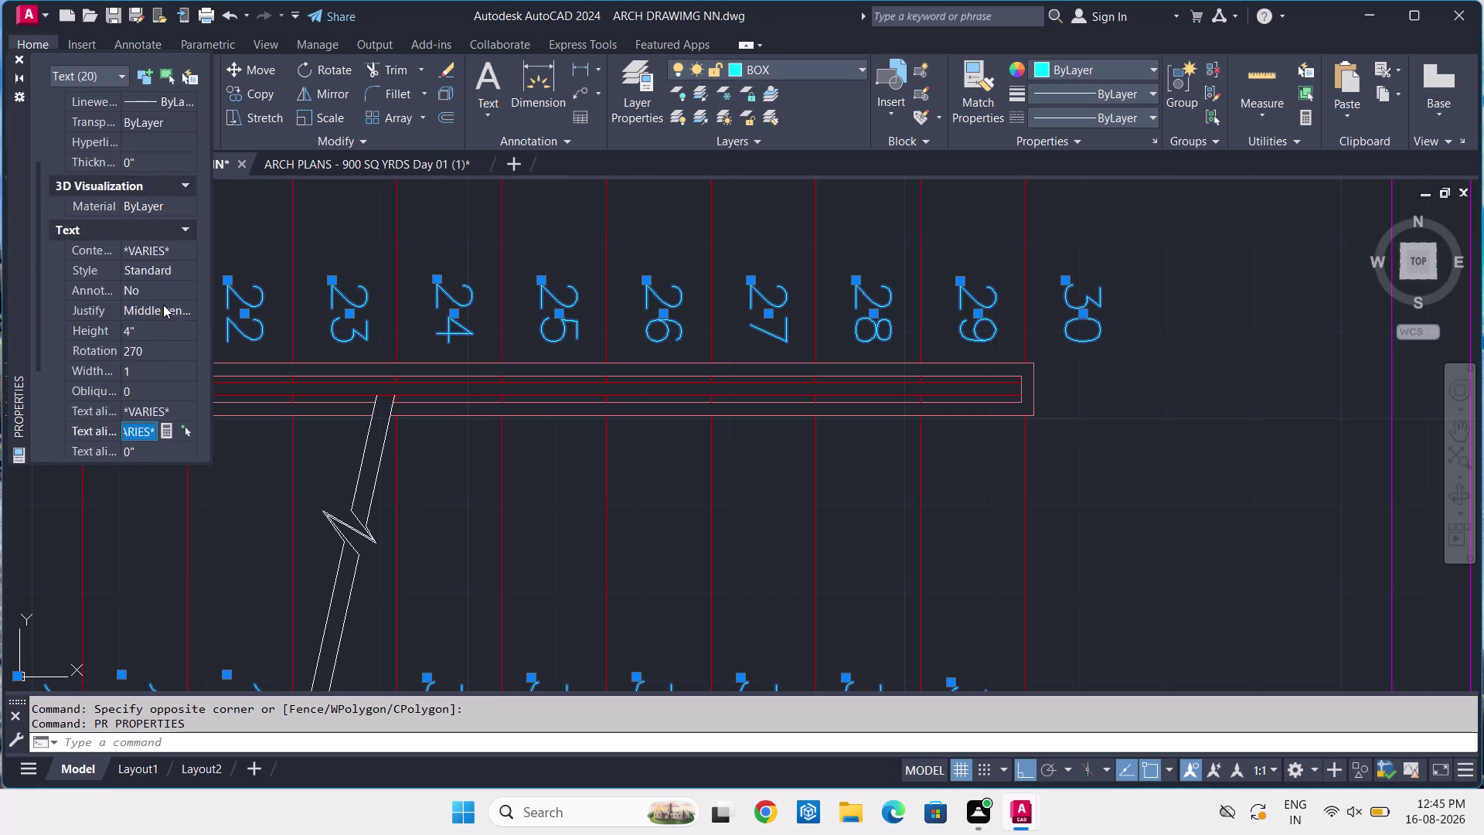
scroll(down, 3)
scroll(down, 3)
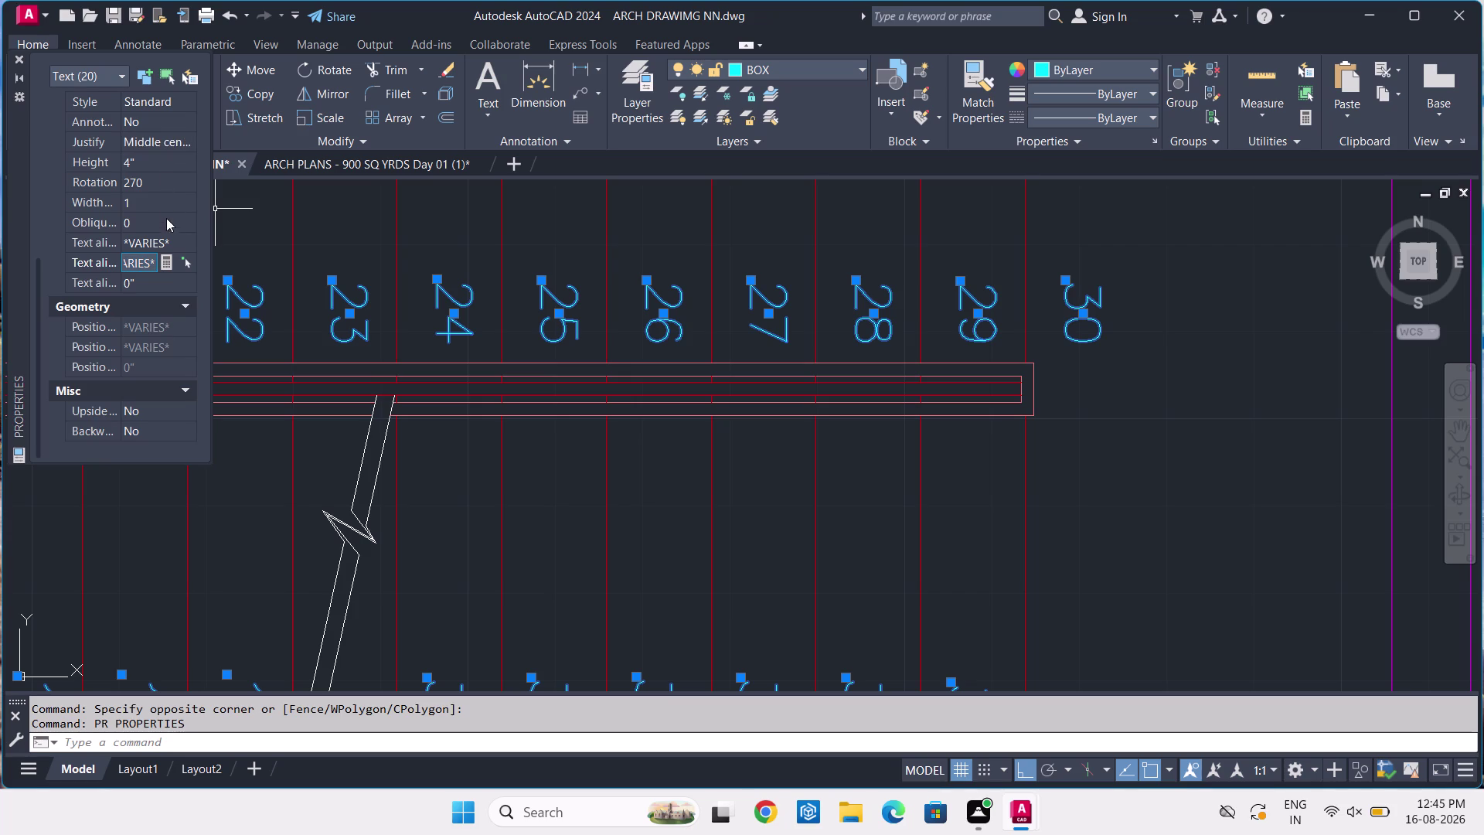
scroll(up, 3)
scroll(up, 3)
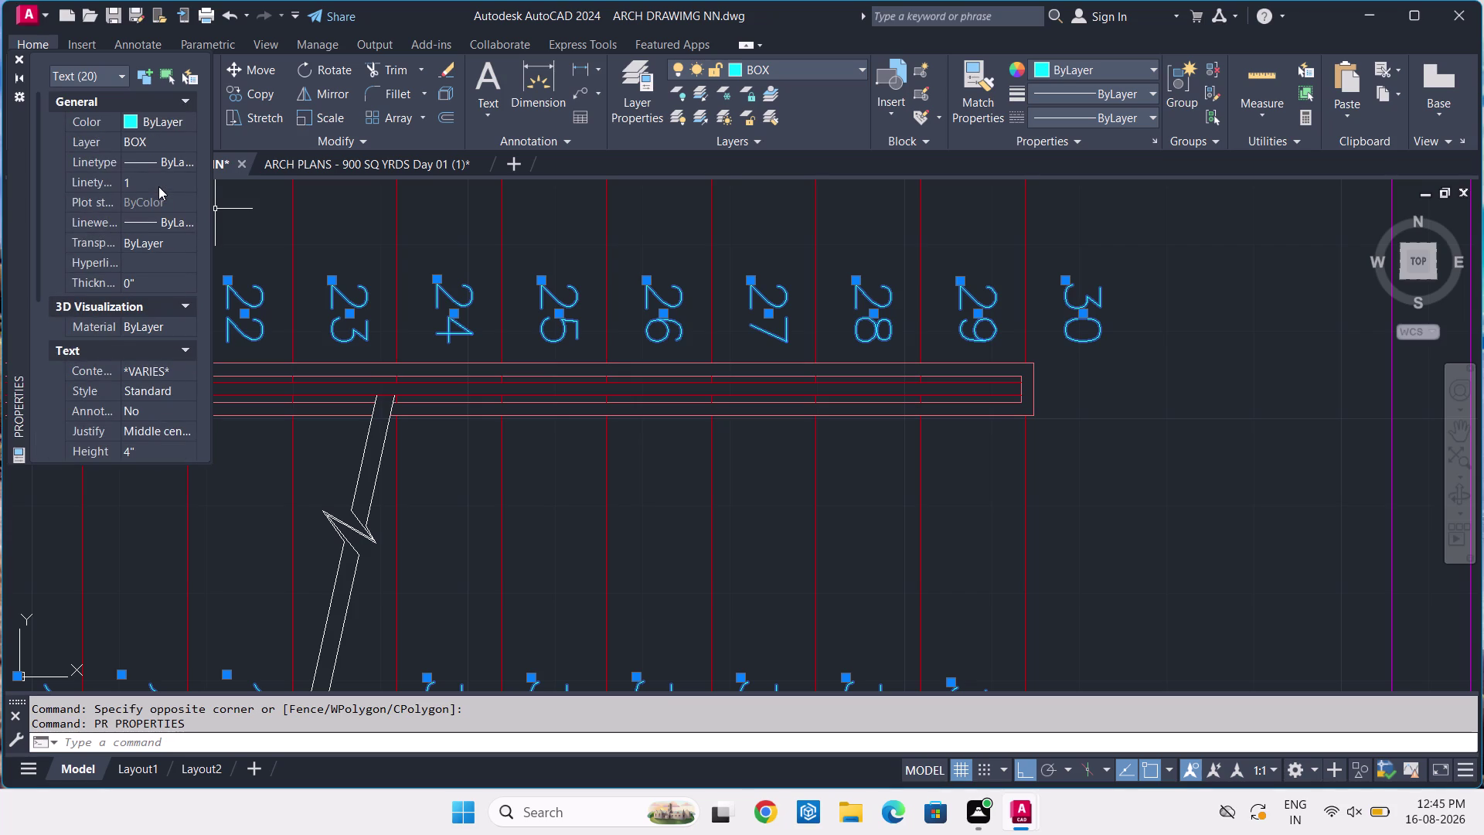
scroll(up, 3)
click(20, 59)
scroll(down, 3)
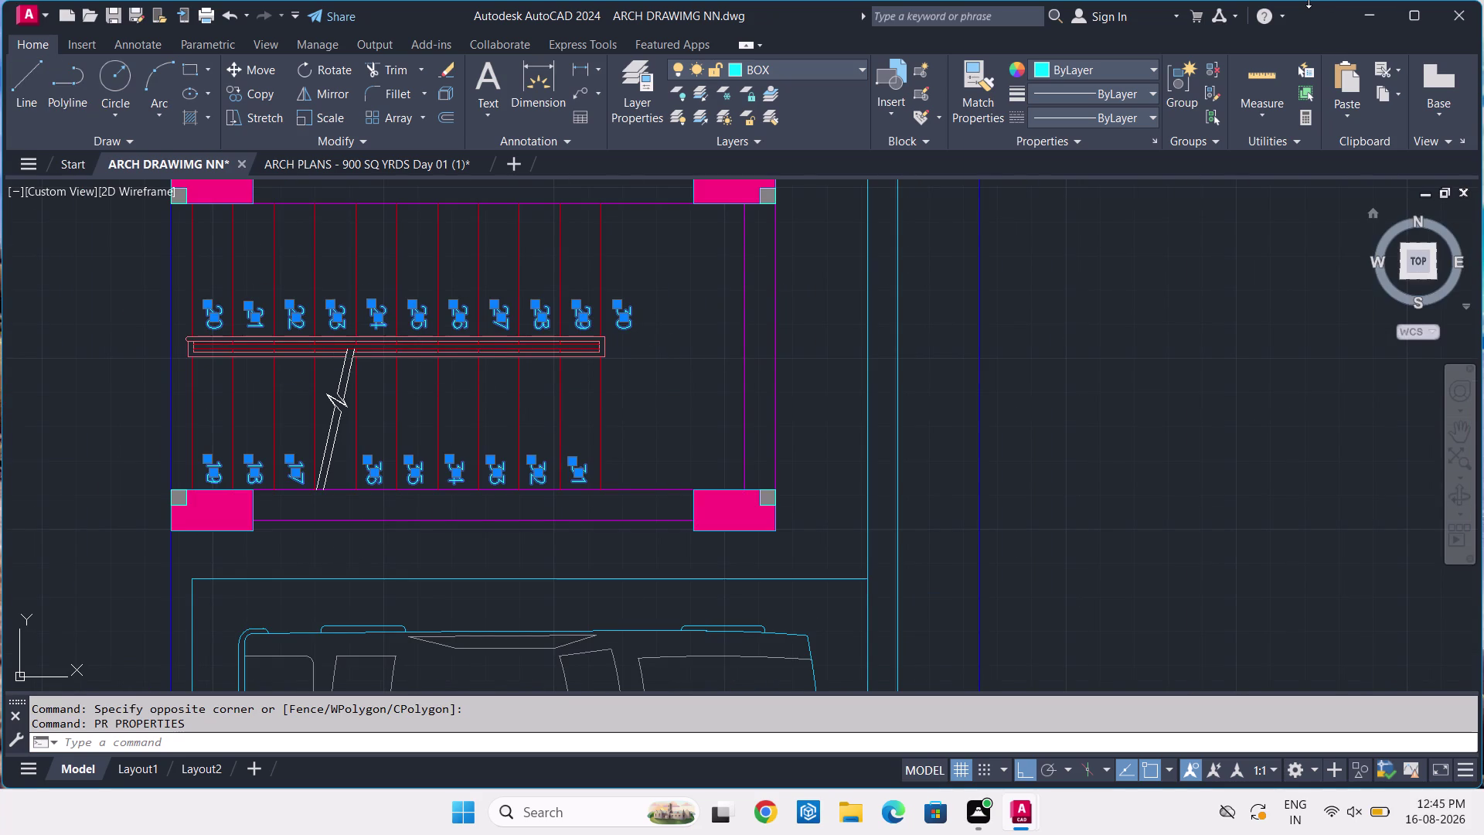
Correct a mistyped command and start enclosing the step numbers in circles.
text(TE)
text(XT)
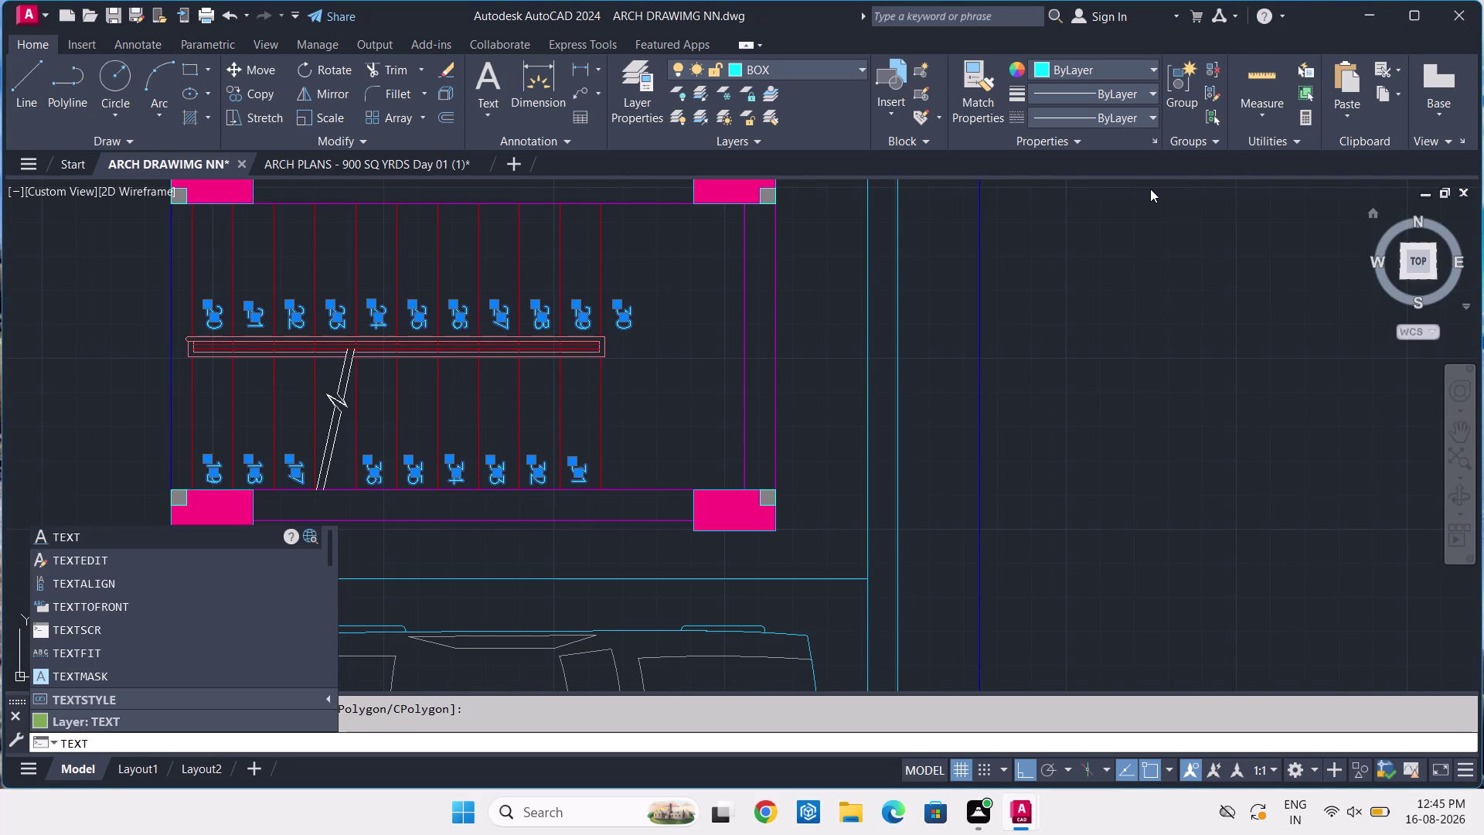
key(c)
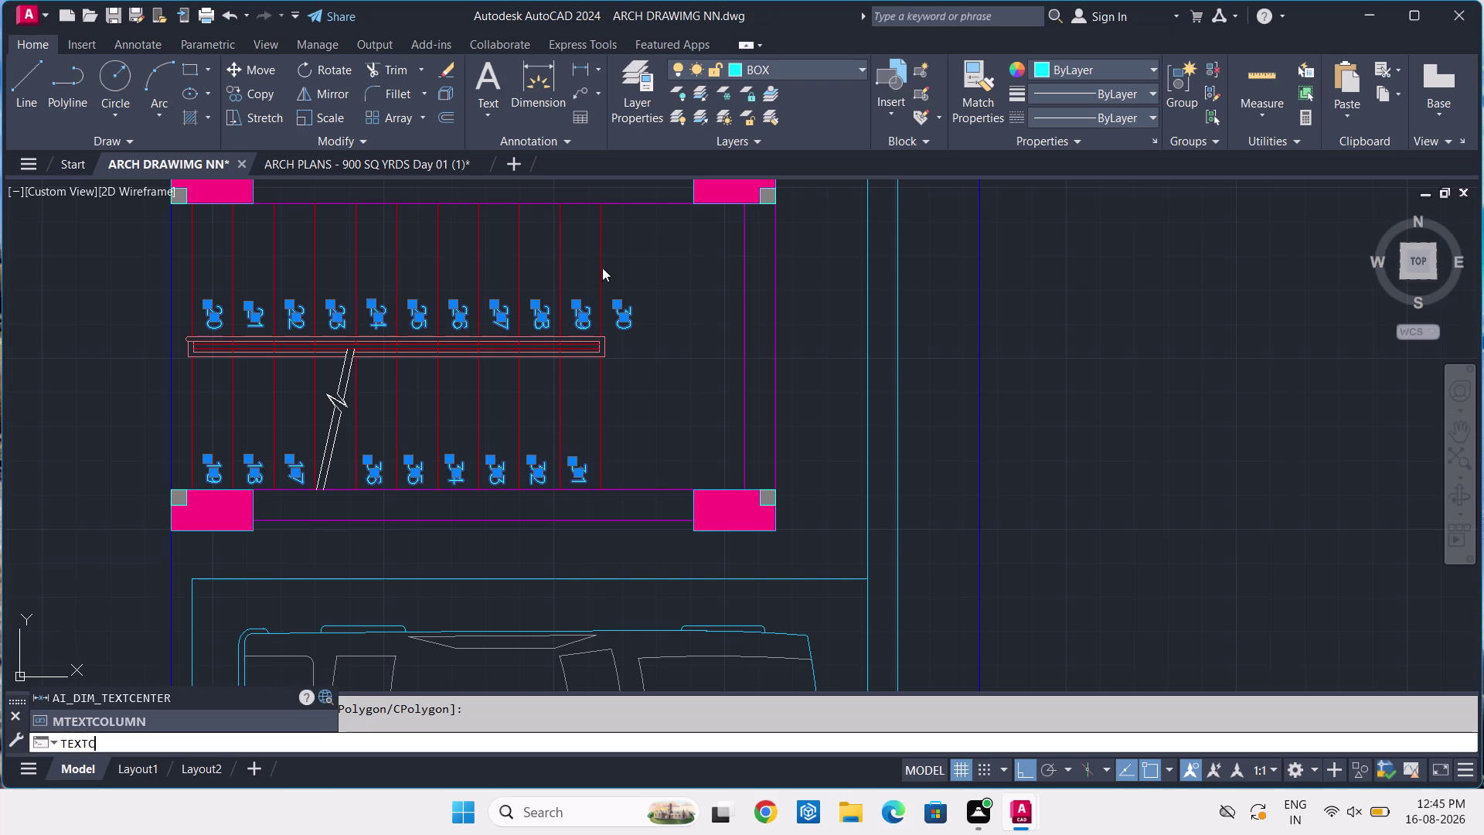
key(i)
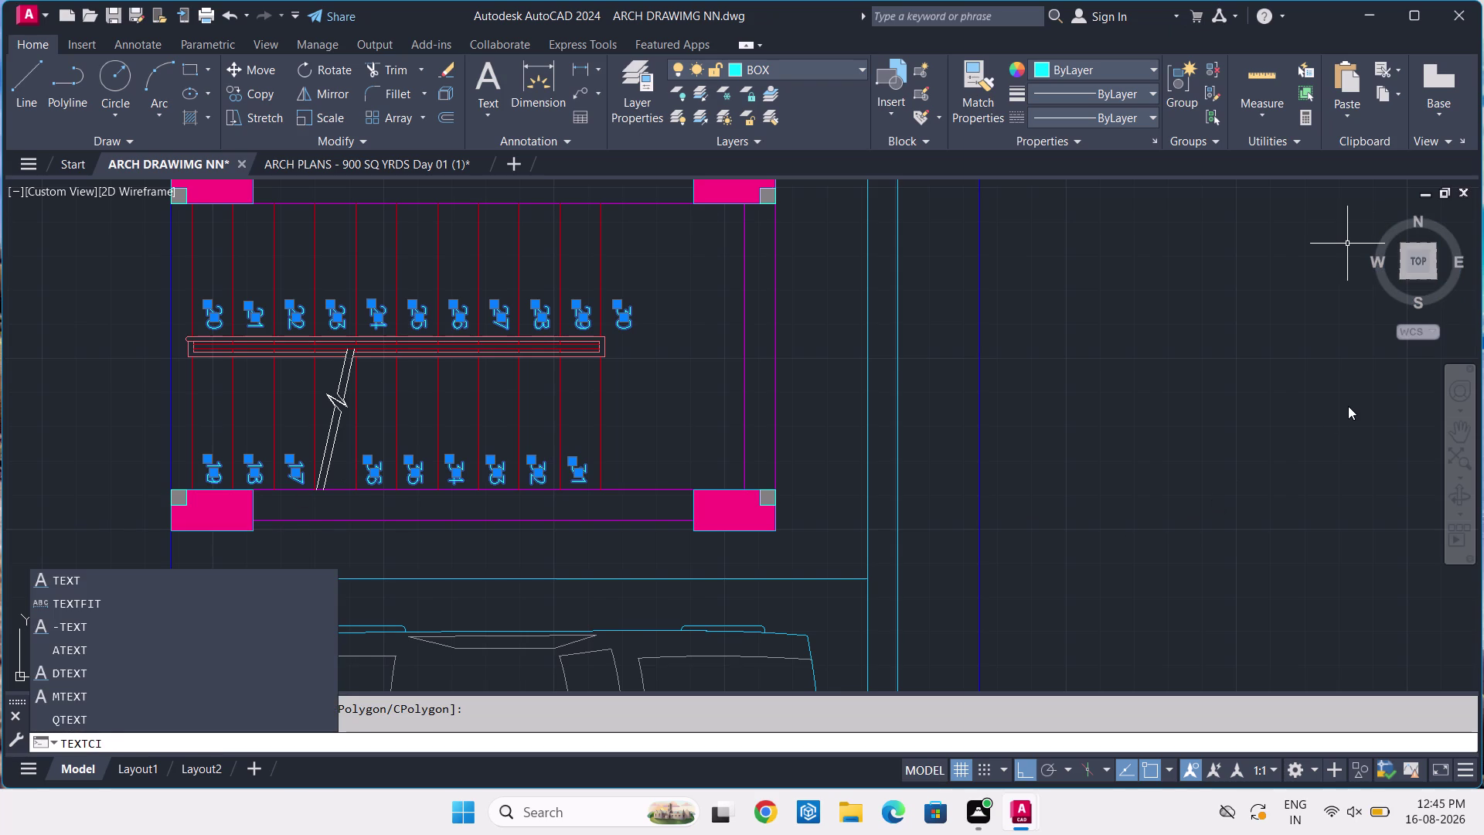
key(BackSpace)
key(BackSpace)
key(BackSpace)
key(BackSpace)
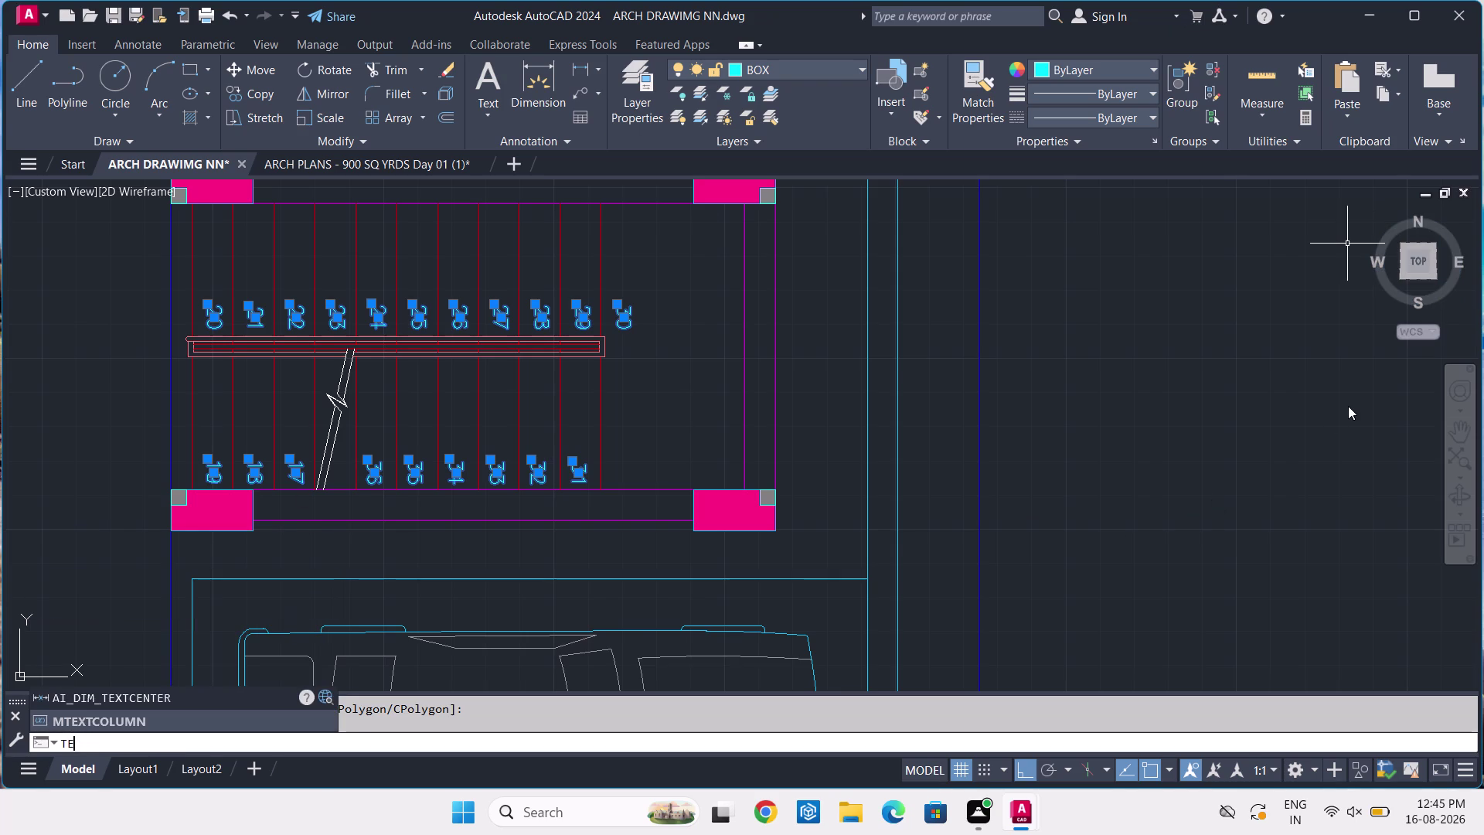
key(BackSpace)
key(c)
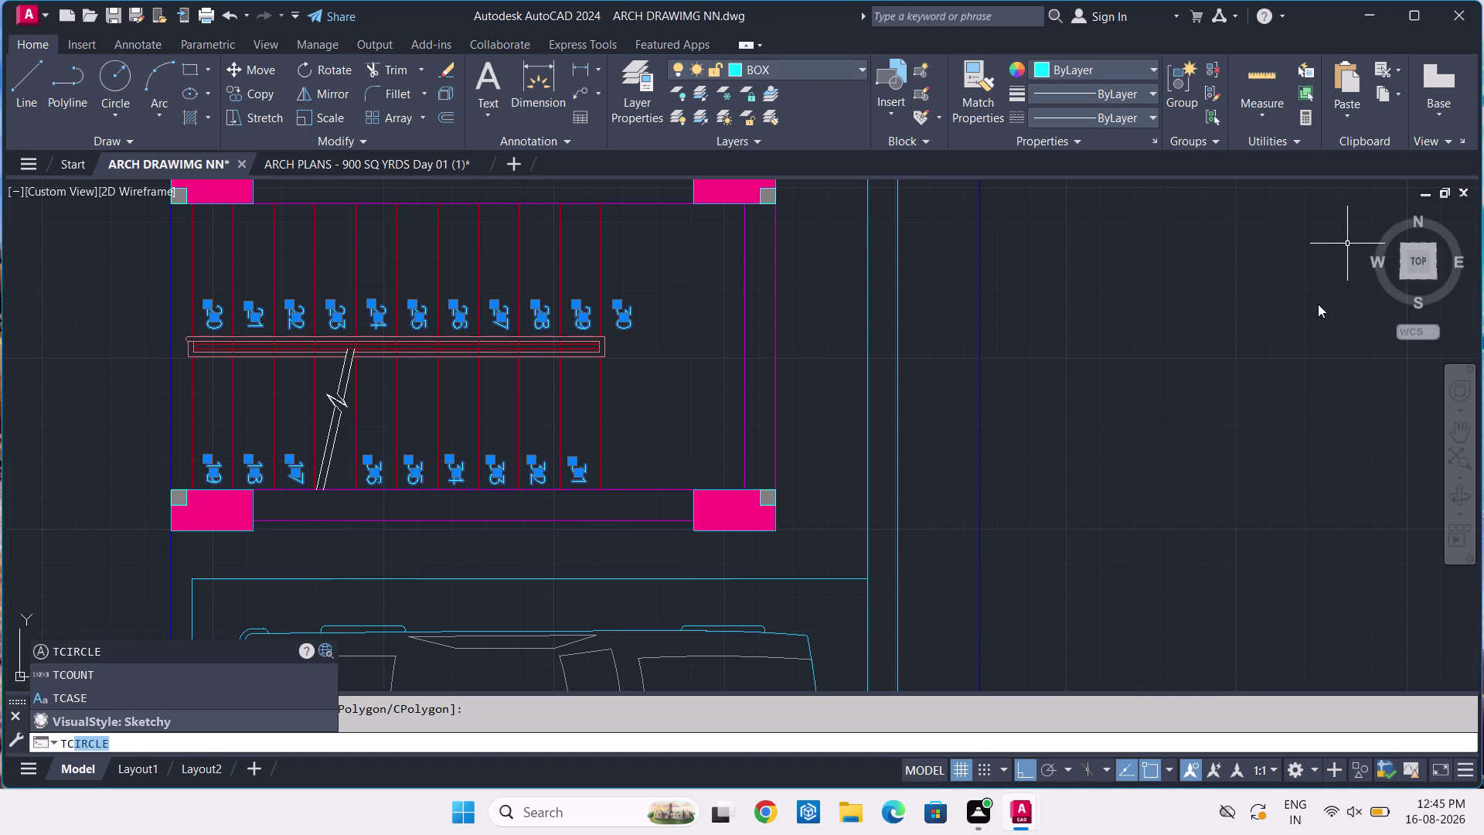
click(95, 653)
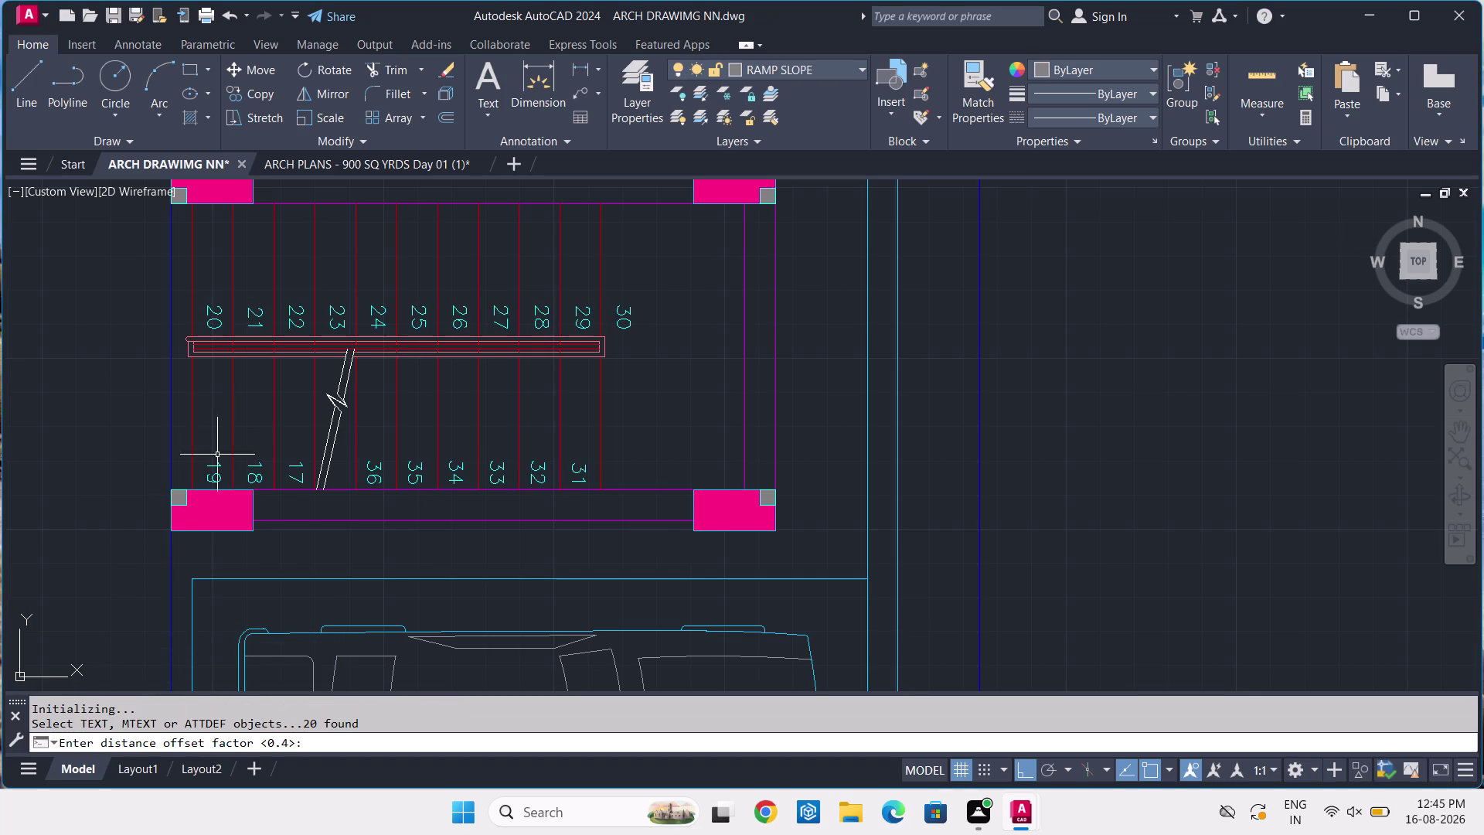
Accept the default offset factor and choose circles with the circle size option.
key(Return)
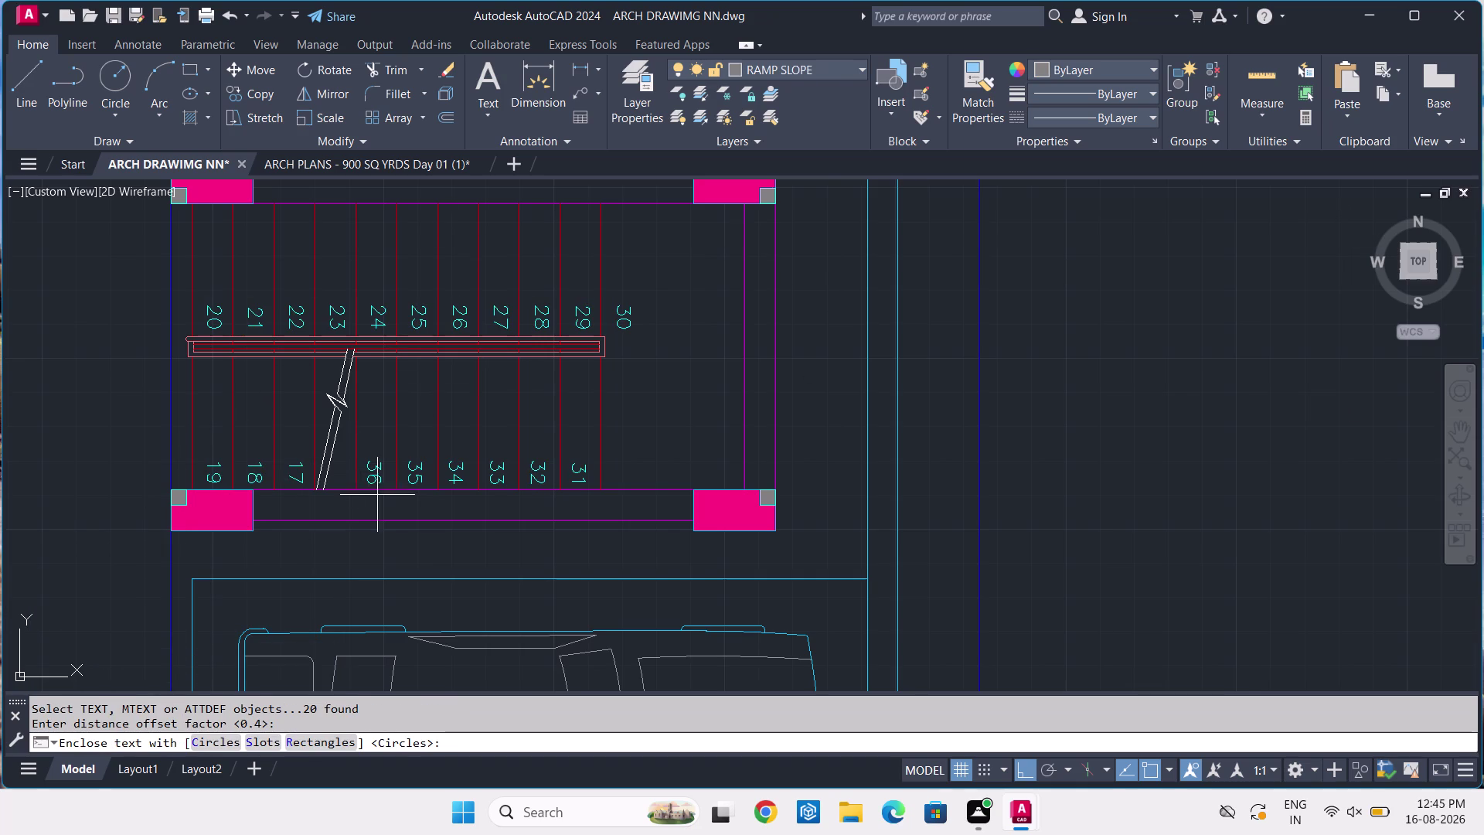
click(211, 745)
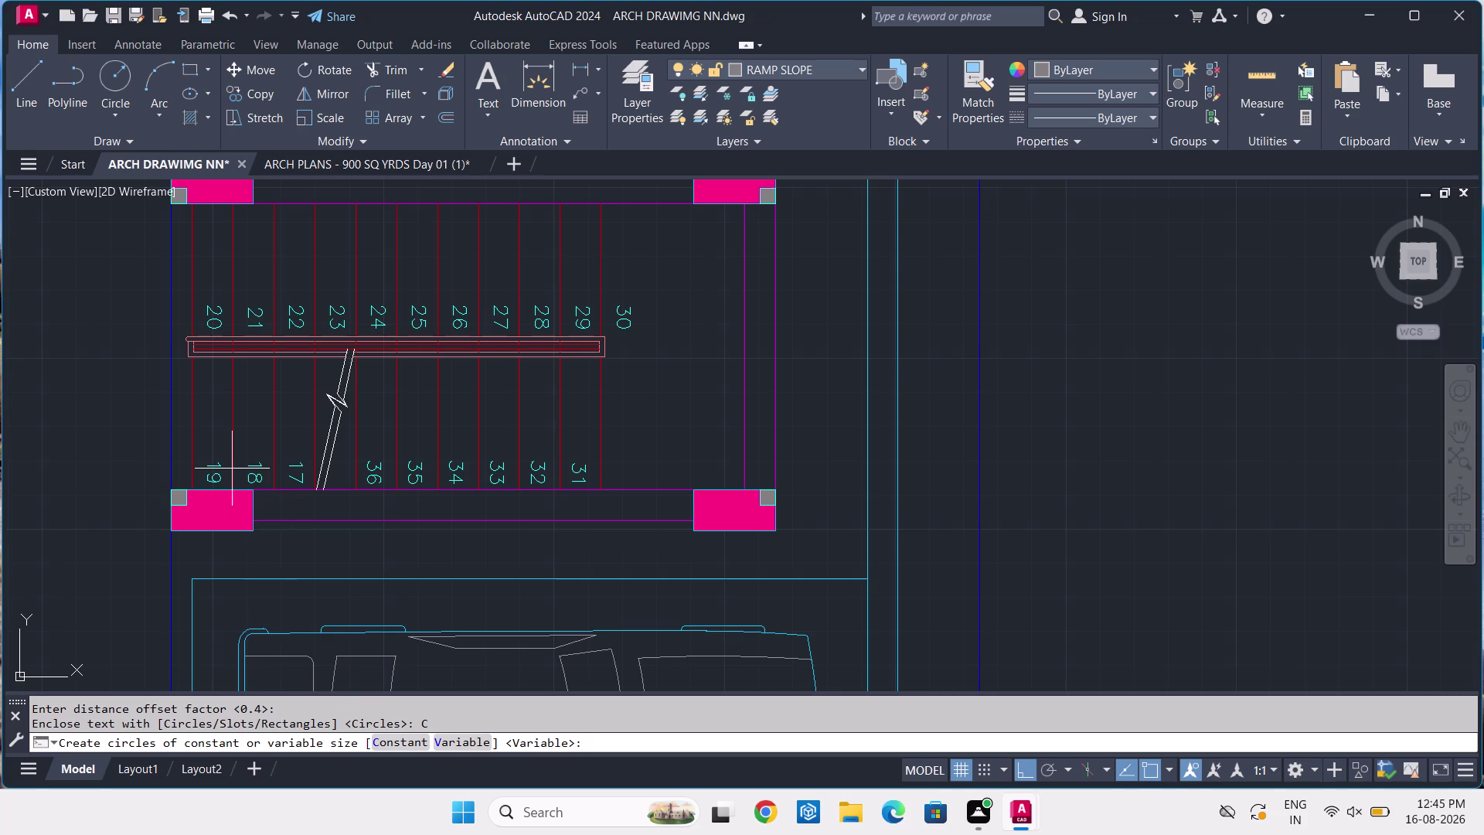
click(402, 738)
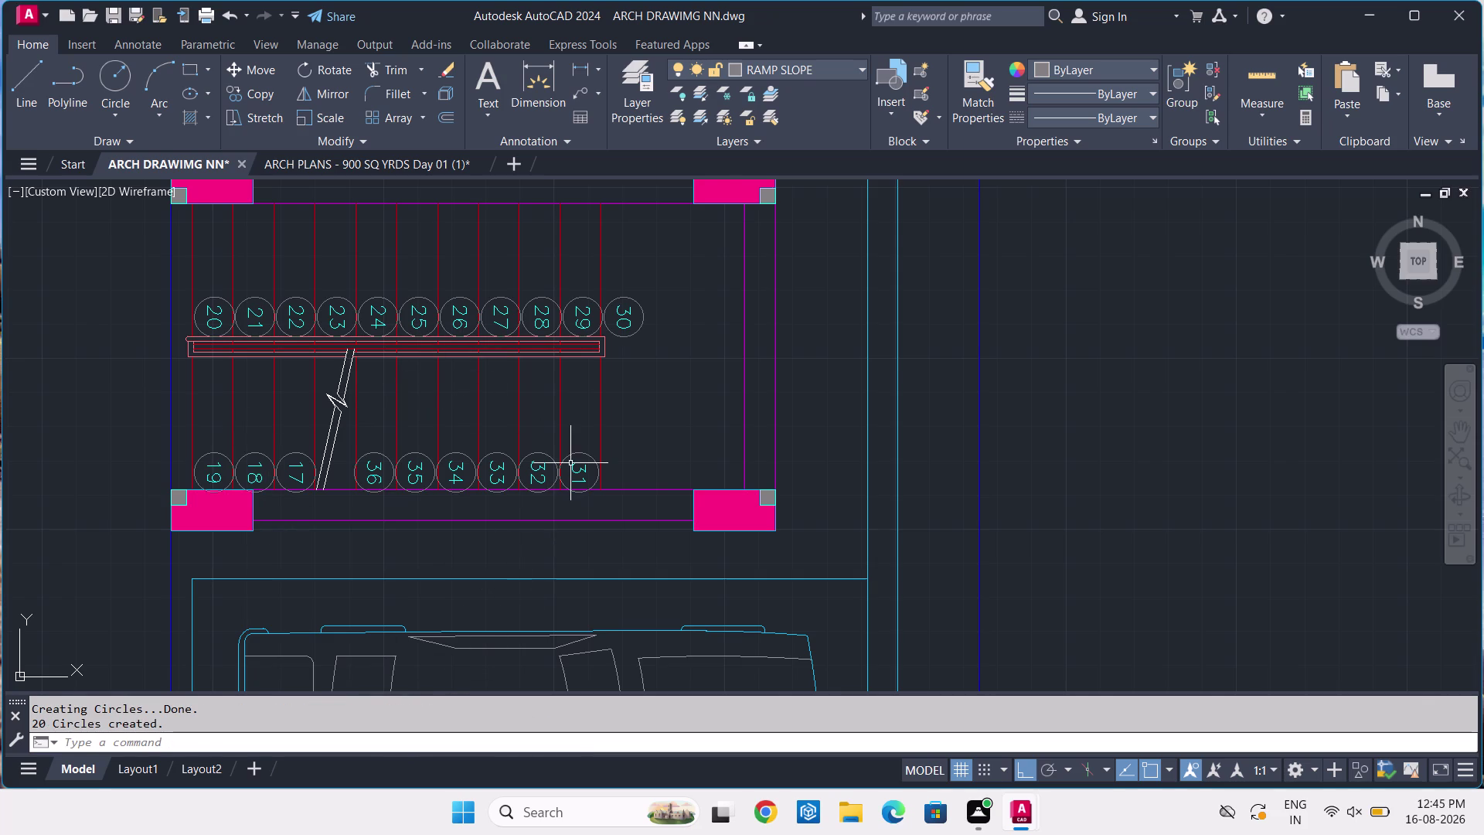
scroll(down, 3)
scroll(up, 3)
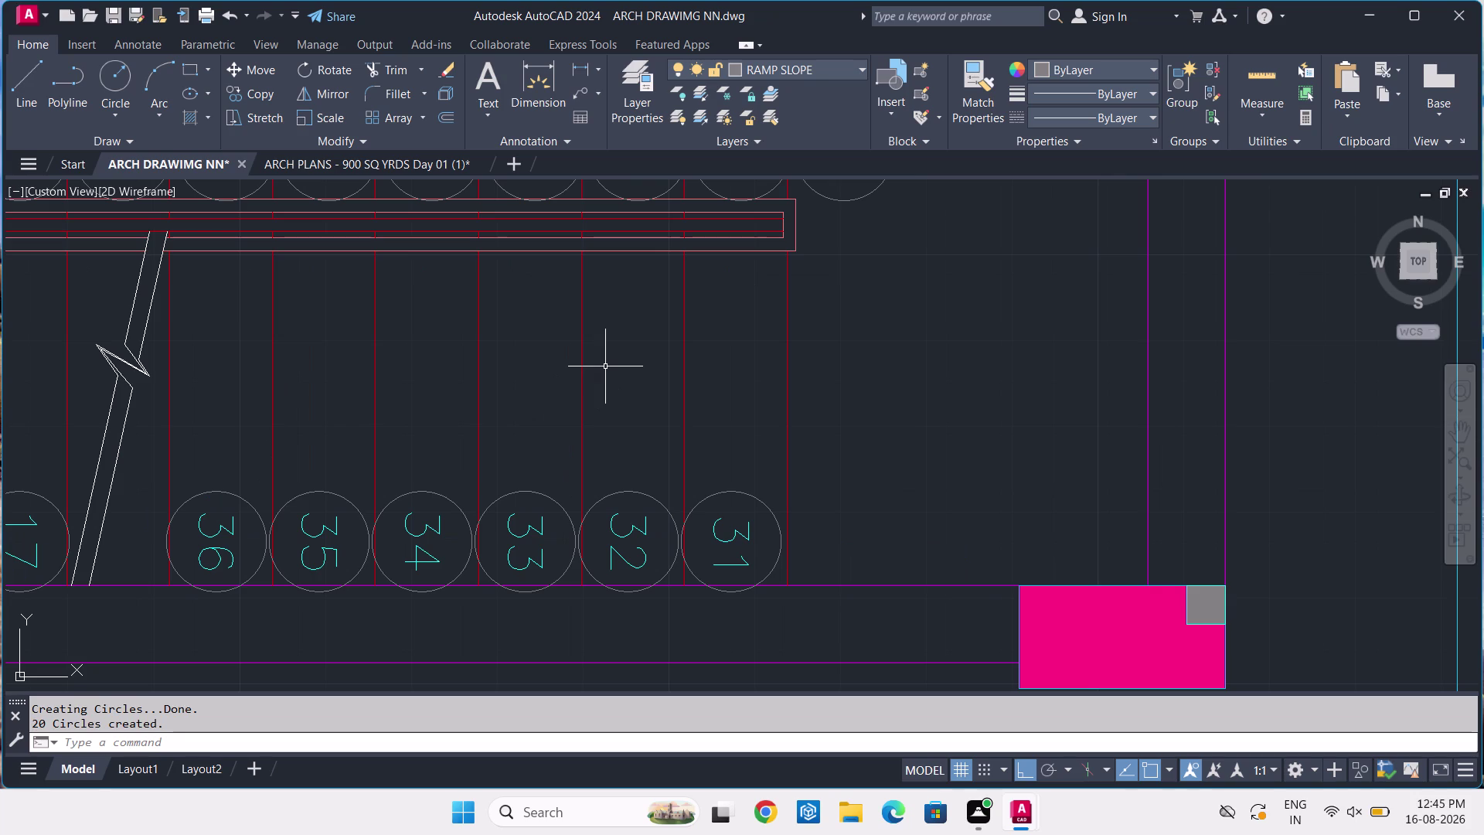
Cancel the command and undo the circles around the step numbers.
key(Escape)
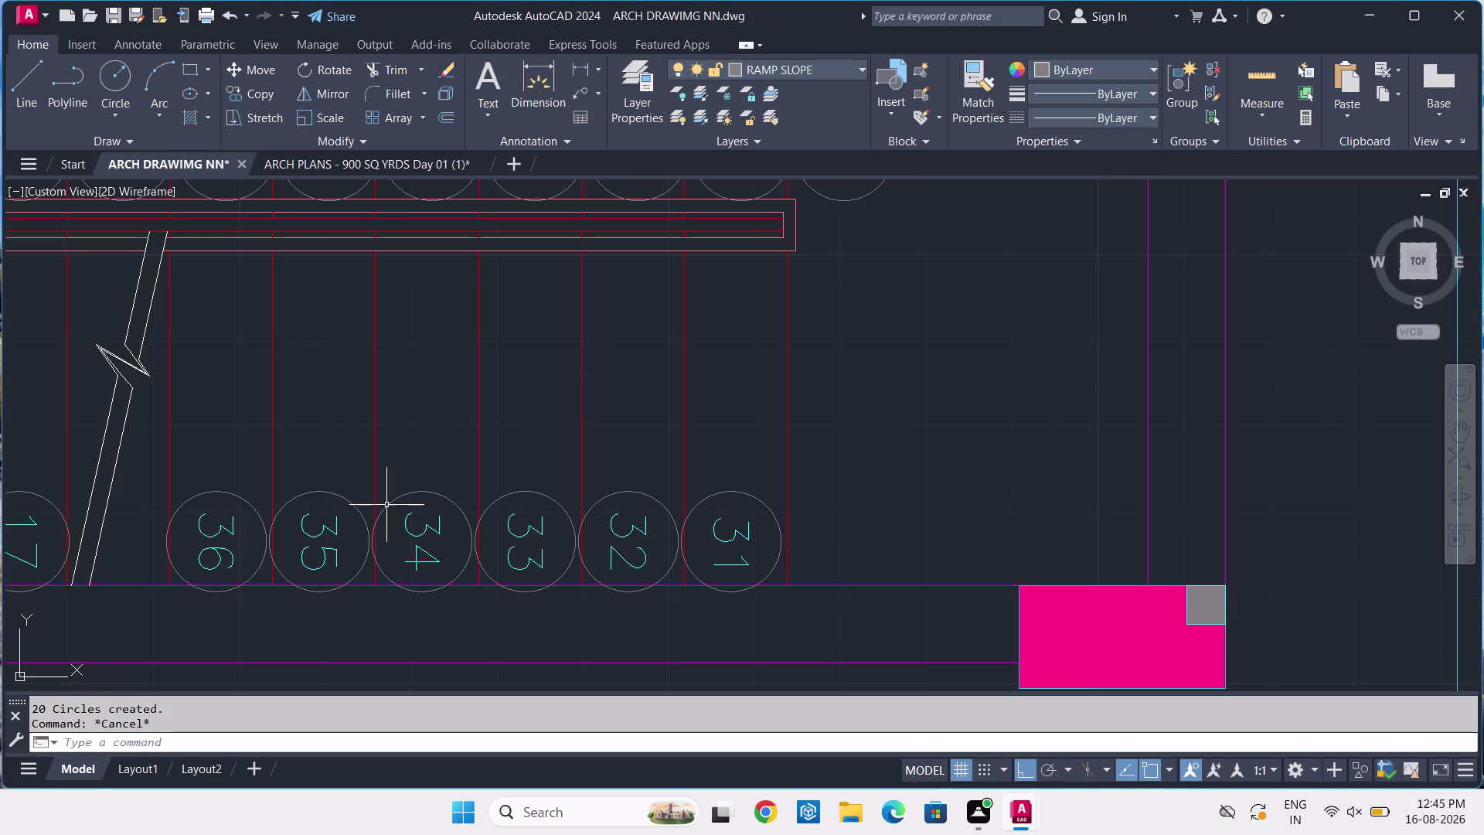
scroll(down, 3)
key(ctrl+z)
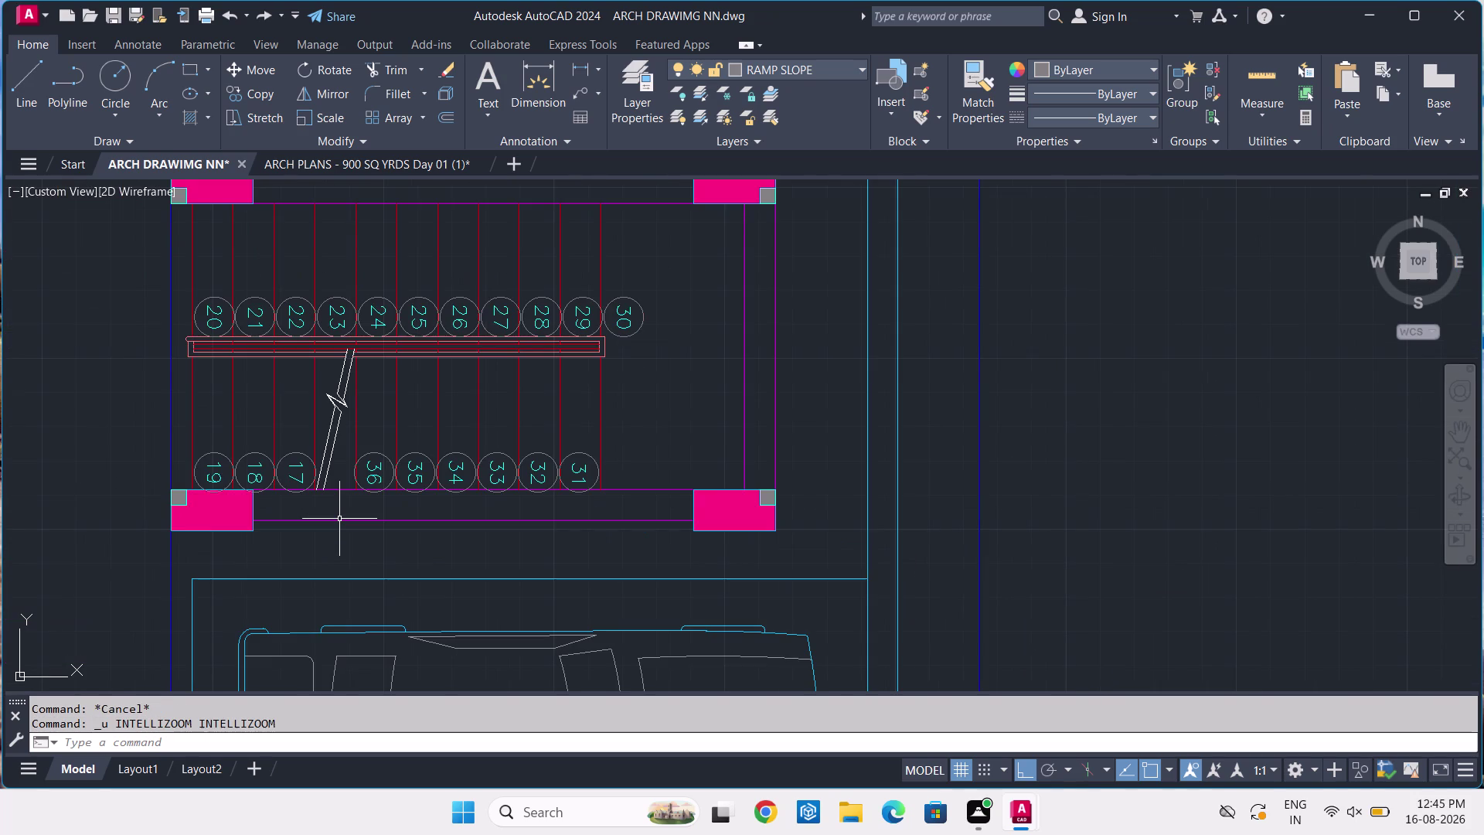
Undo another operation, then select step numbers 19, 18, 17, 36, 35, 34, 33, 32 and 31.
key(ctrl+z)
scroll(up, 3)
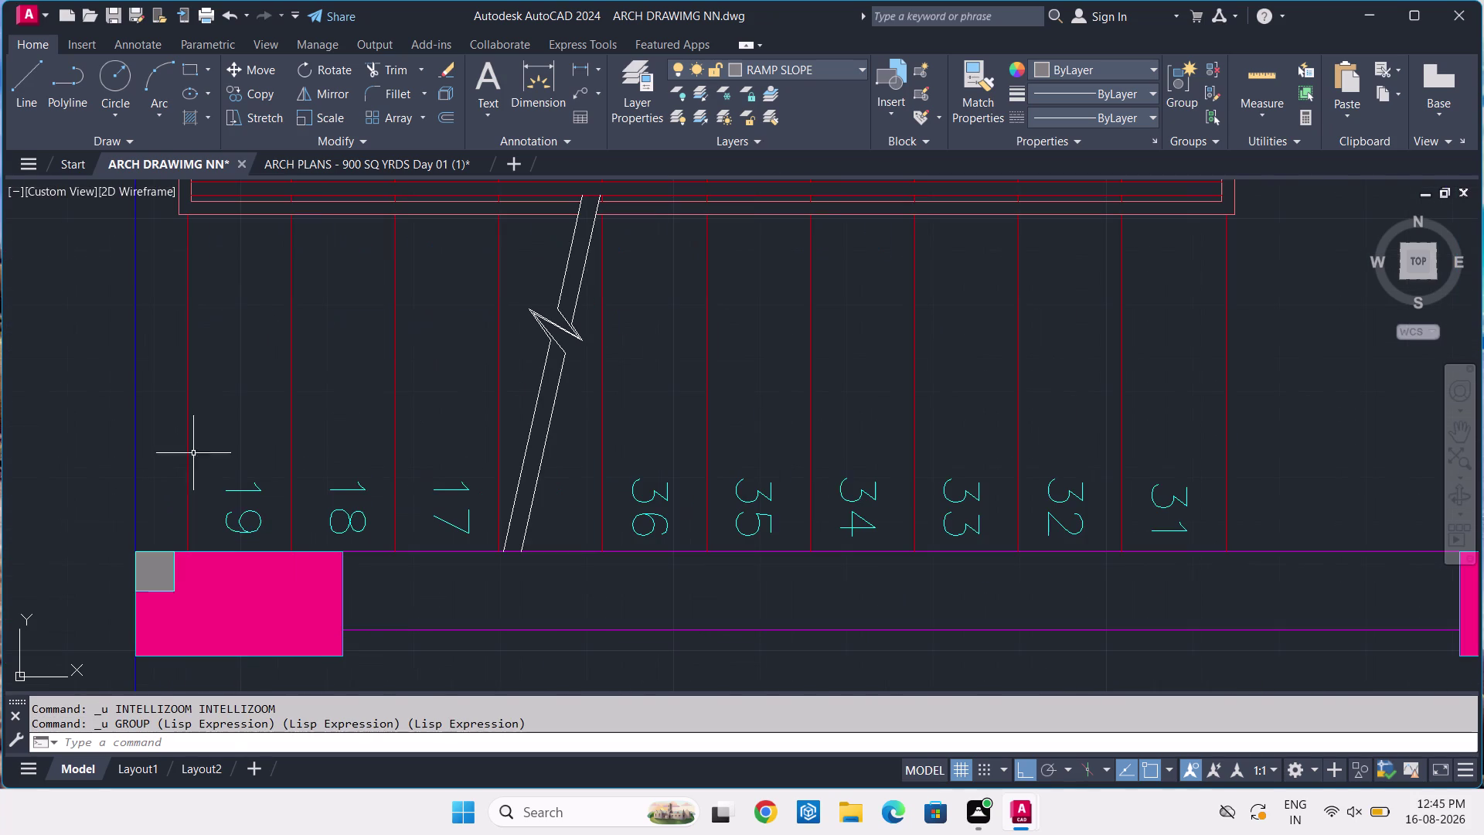
click(243, 482)
click(229, 506)
click(348, 489)
click(452, 474)
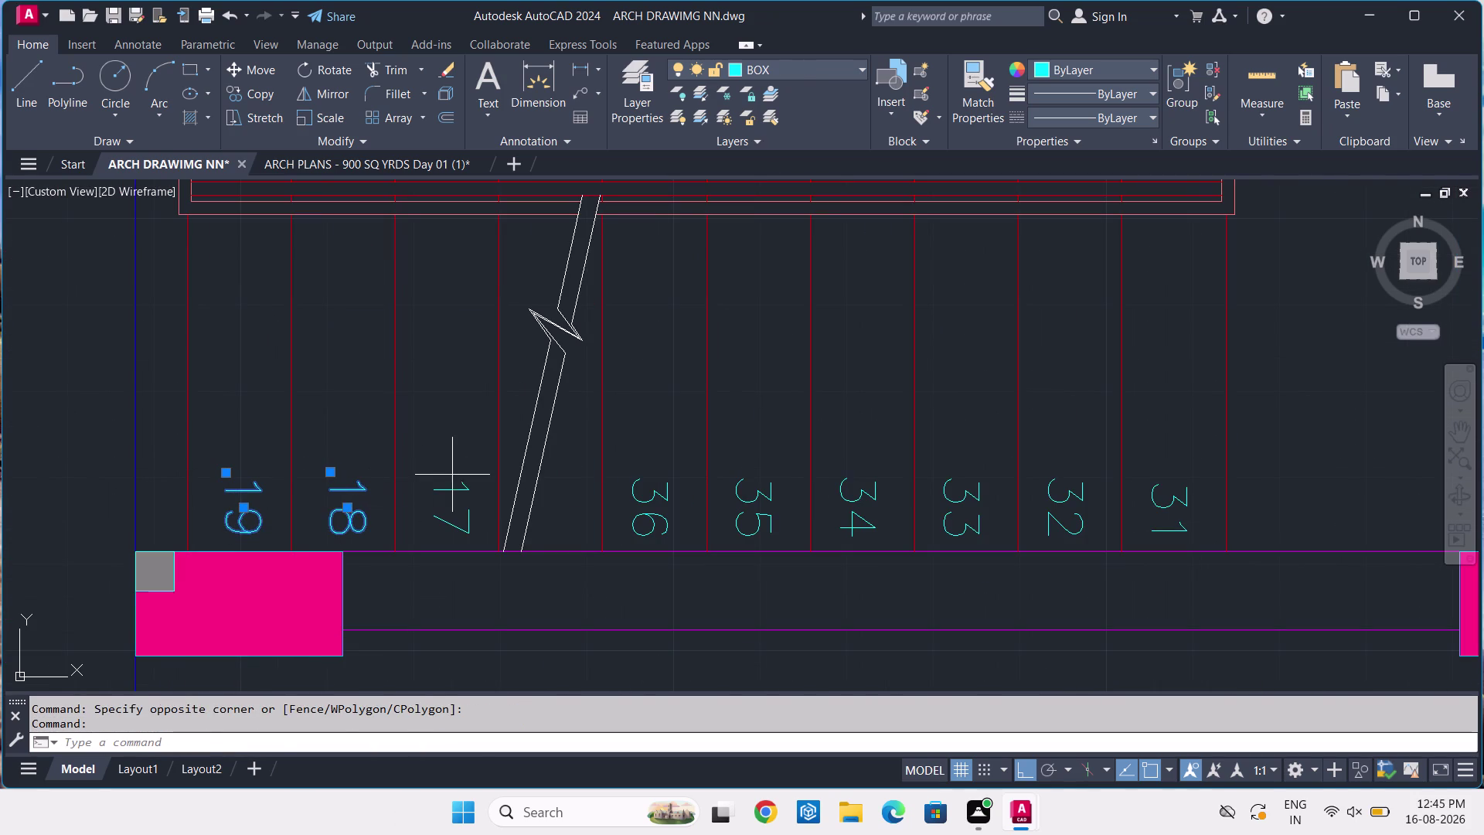
click(436, 502)
drag(665, 476, 666, 483)
click(646, 506)
click(752, 472)
click(728, 532)
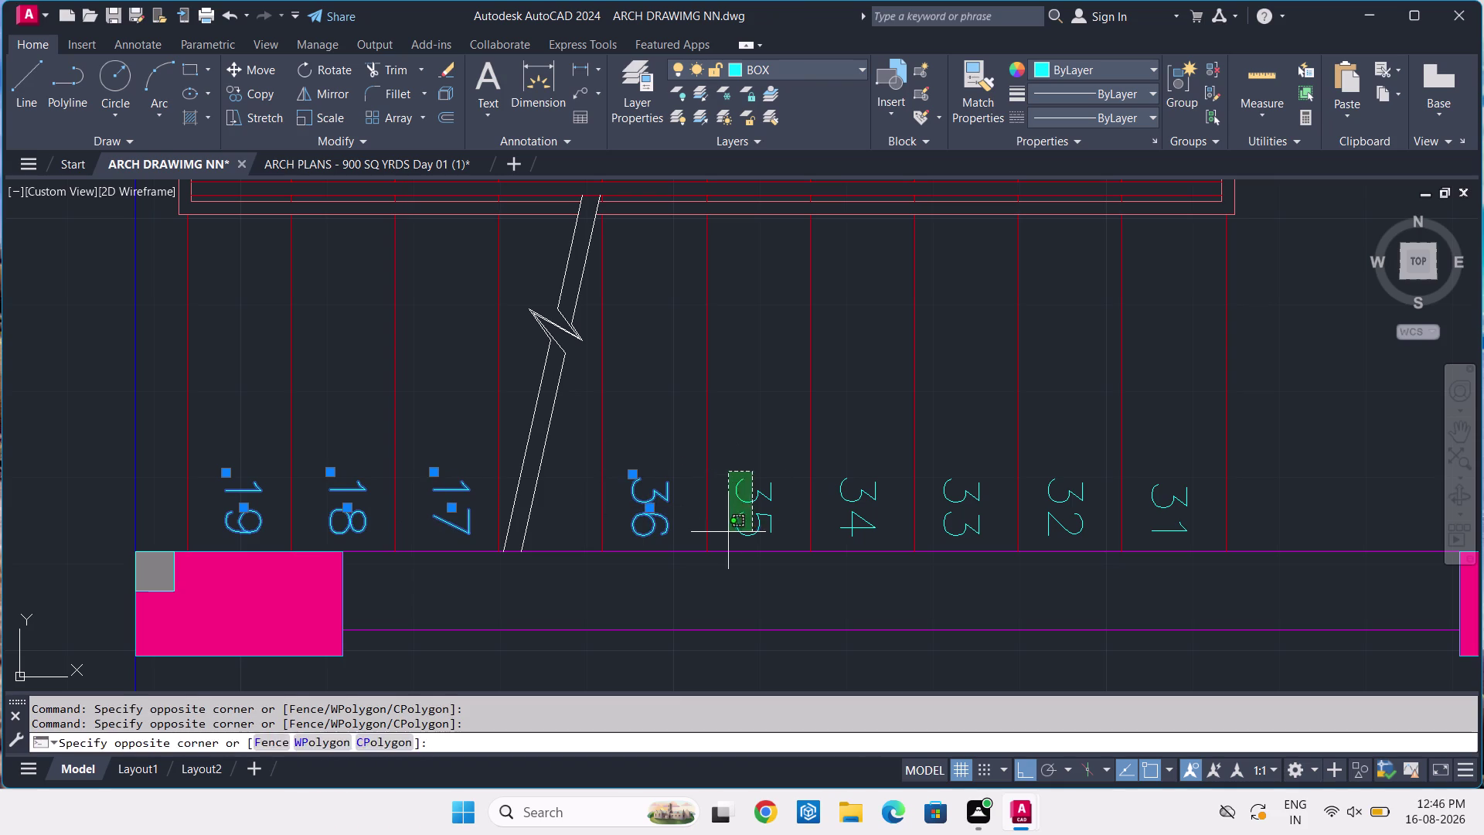
click(889, 477)
click(864, 507)
click(991, 472)
click(968, 506)
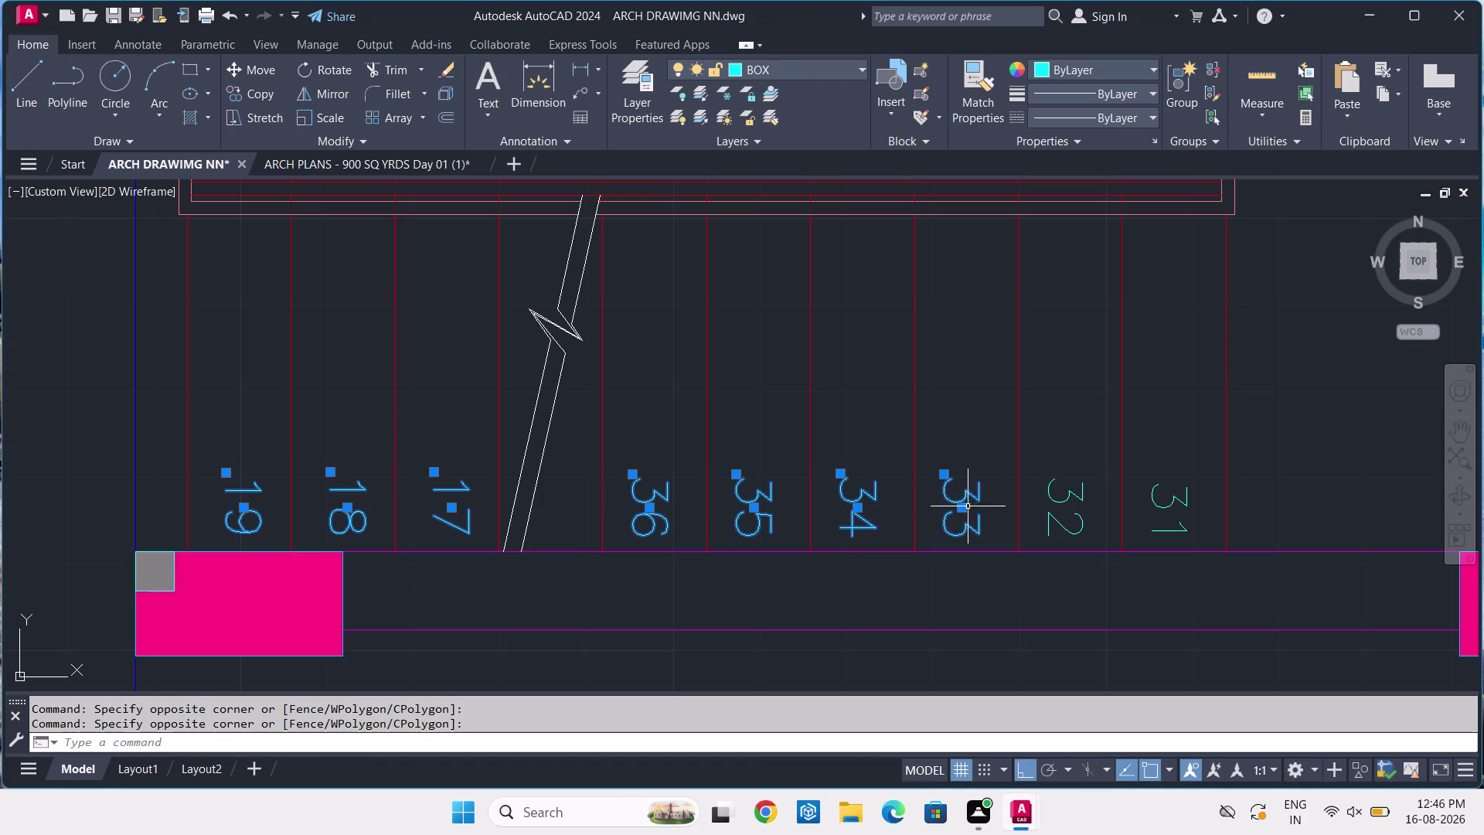
drag(1062, 473, 1060, 481)
click(1049, 489)
click(1207, 468)
click(1173, 507)
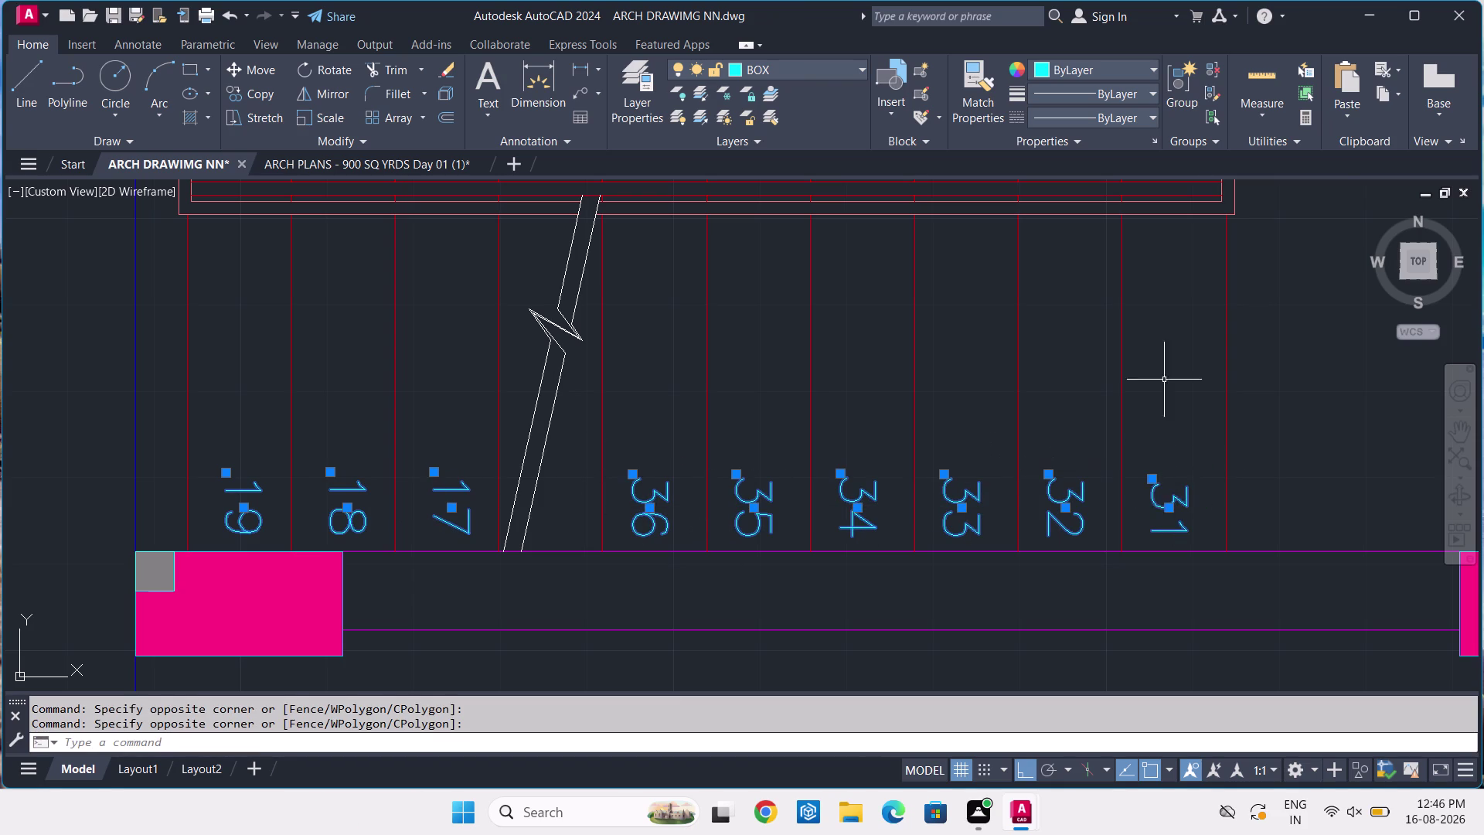
Add step numbers 29, 30, 28, 27, 26, 25, 24, 23 and 22 to the selection.
scroll(down, 3)
scroll(up, 3)
click(1286, 421)
click(1259, 458)
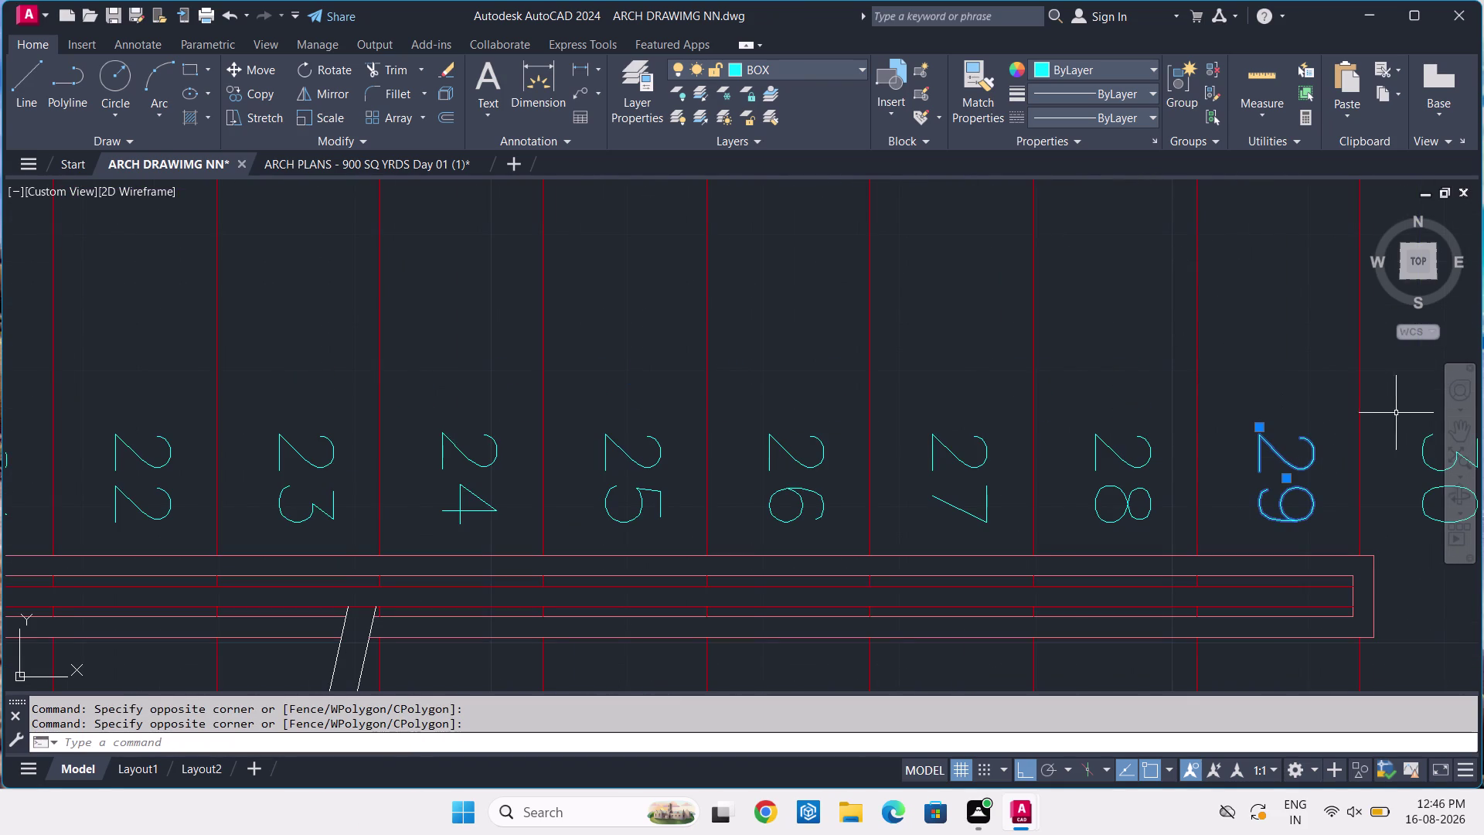
click(1424, 449)
click(1151, 451)
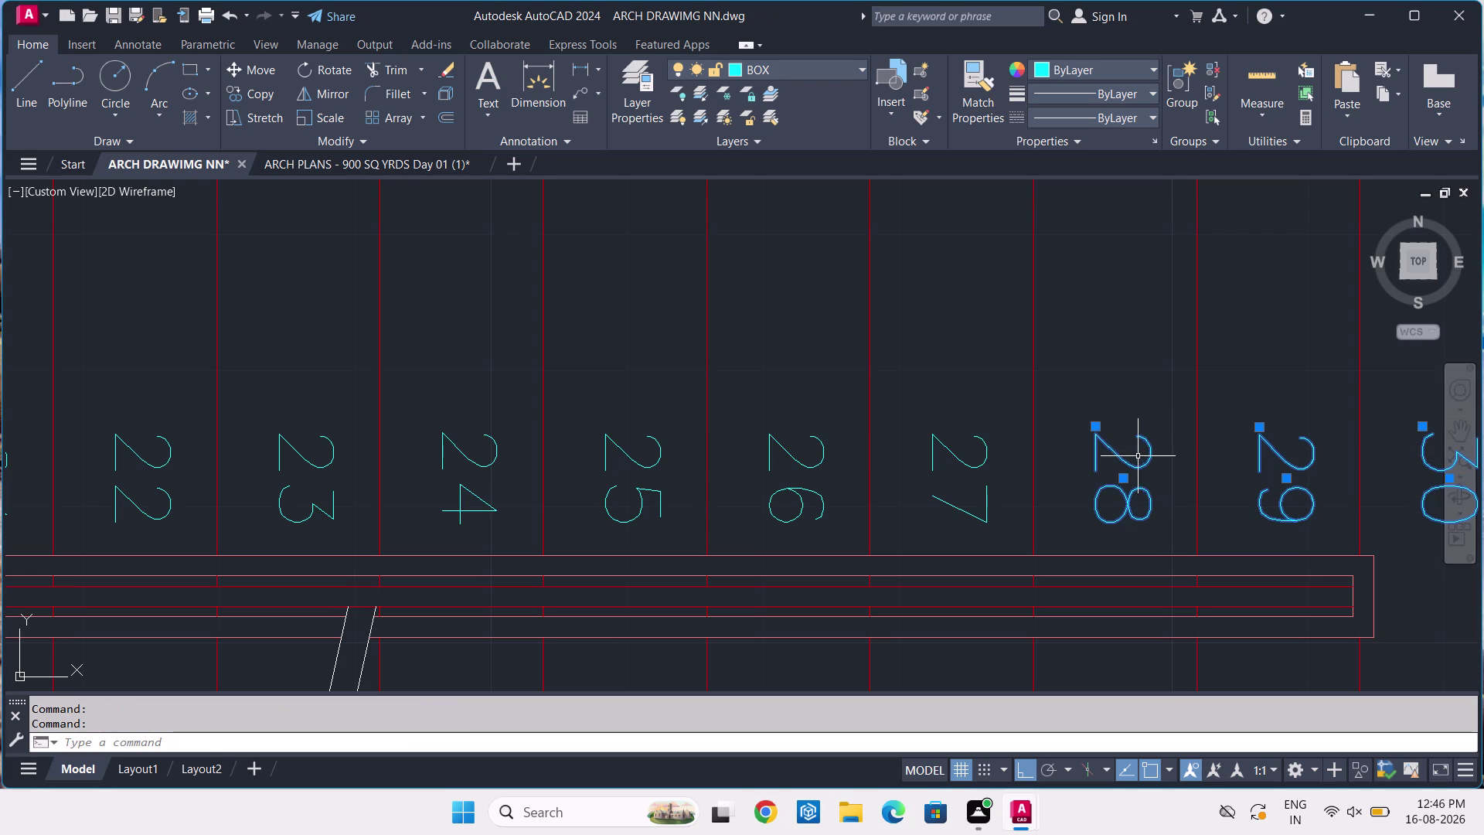
click(979, 437)
click(788, 453)
click(639, 455)
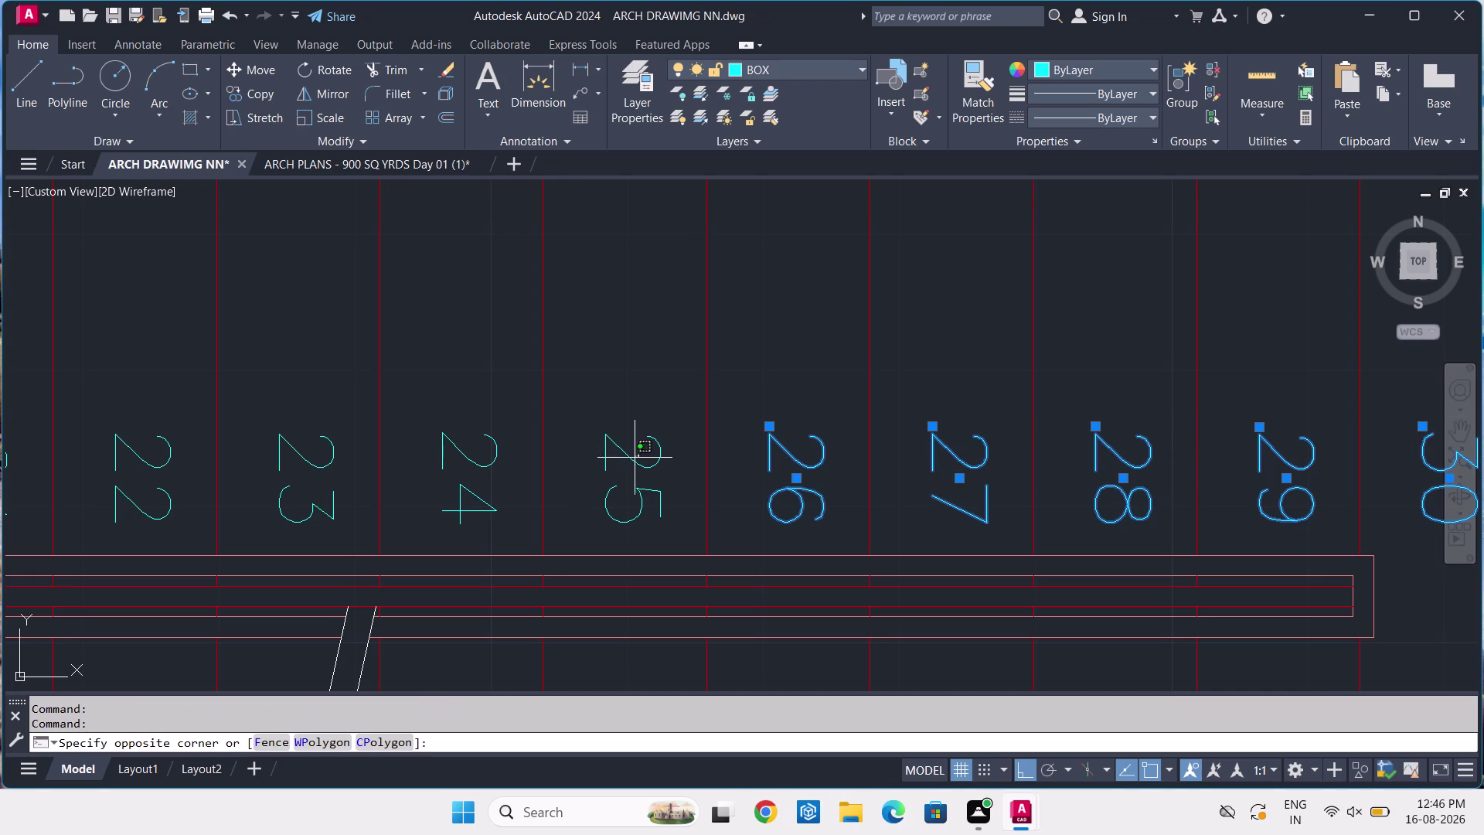
click(605, 486)
click(462, 410)
click(441, 469)
click(333, 437)
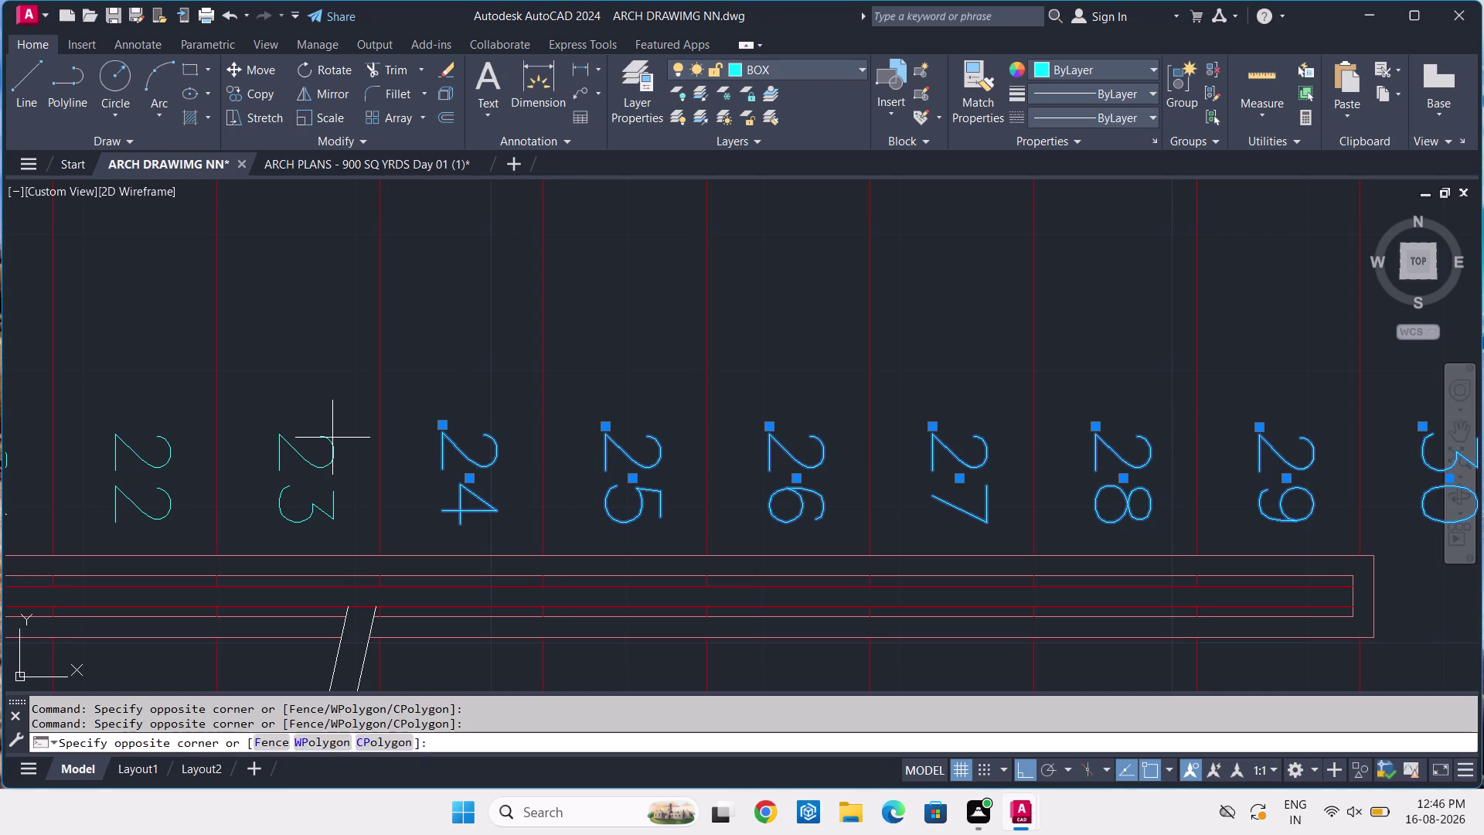
click(315, 459)
click(179, 442)
click(121, 483)
Pan left and add step numbers 20 and 21 to complete the selection.
middle_drag(261, 406, 1073, 554)
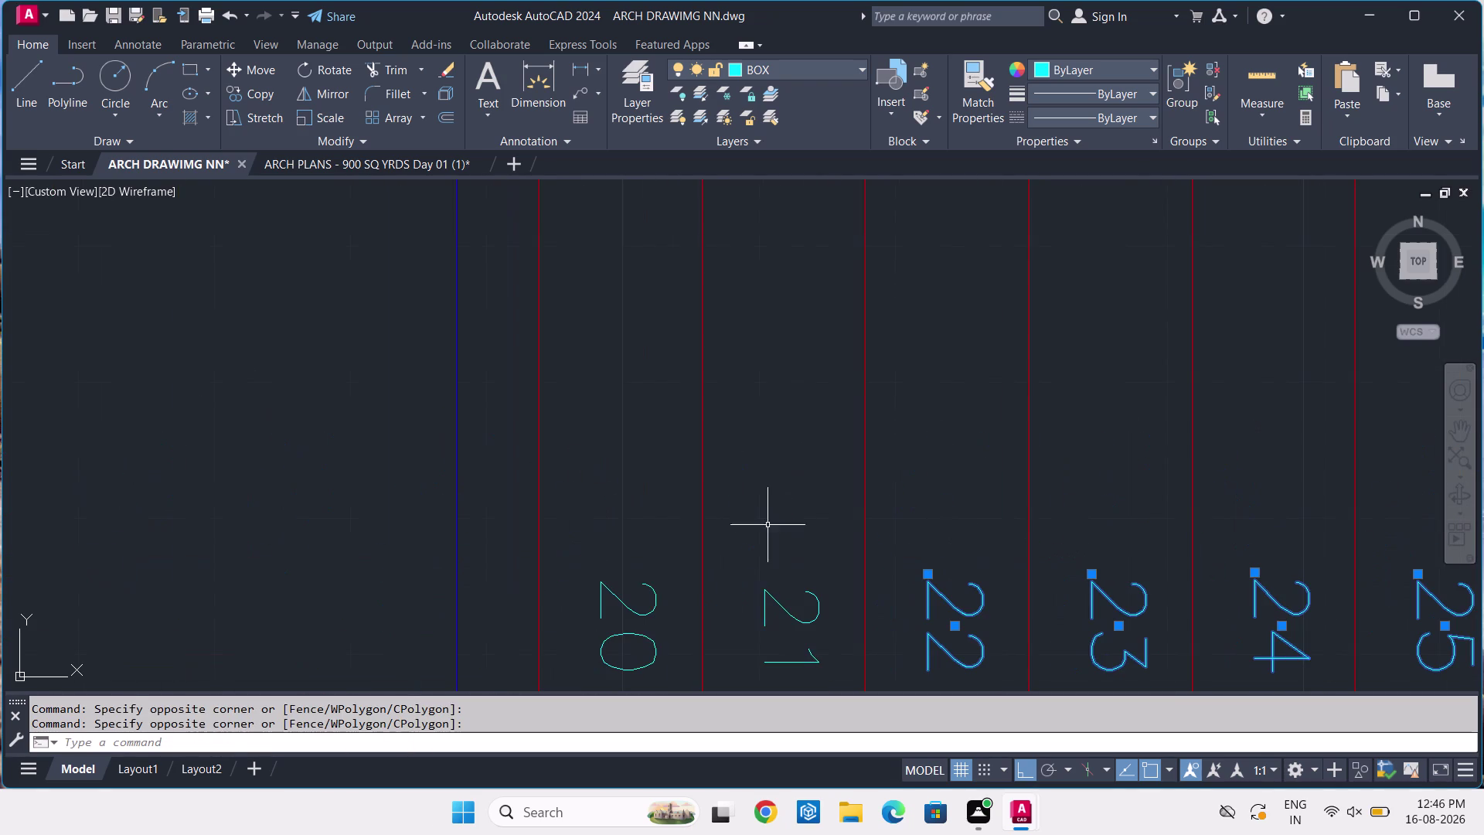
double_click(607, 599)
click(640, 616)
drag(646, 606, 643, 615)
click(640, 620)
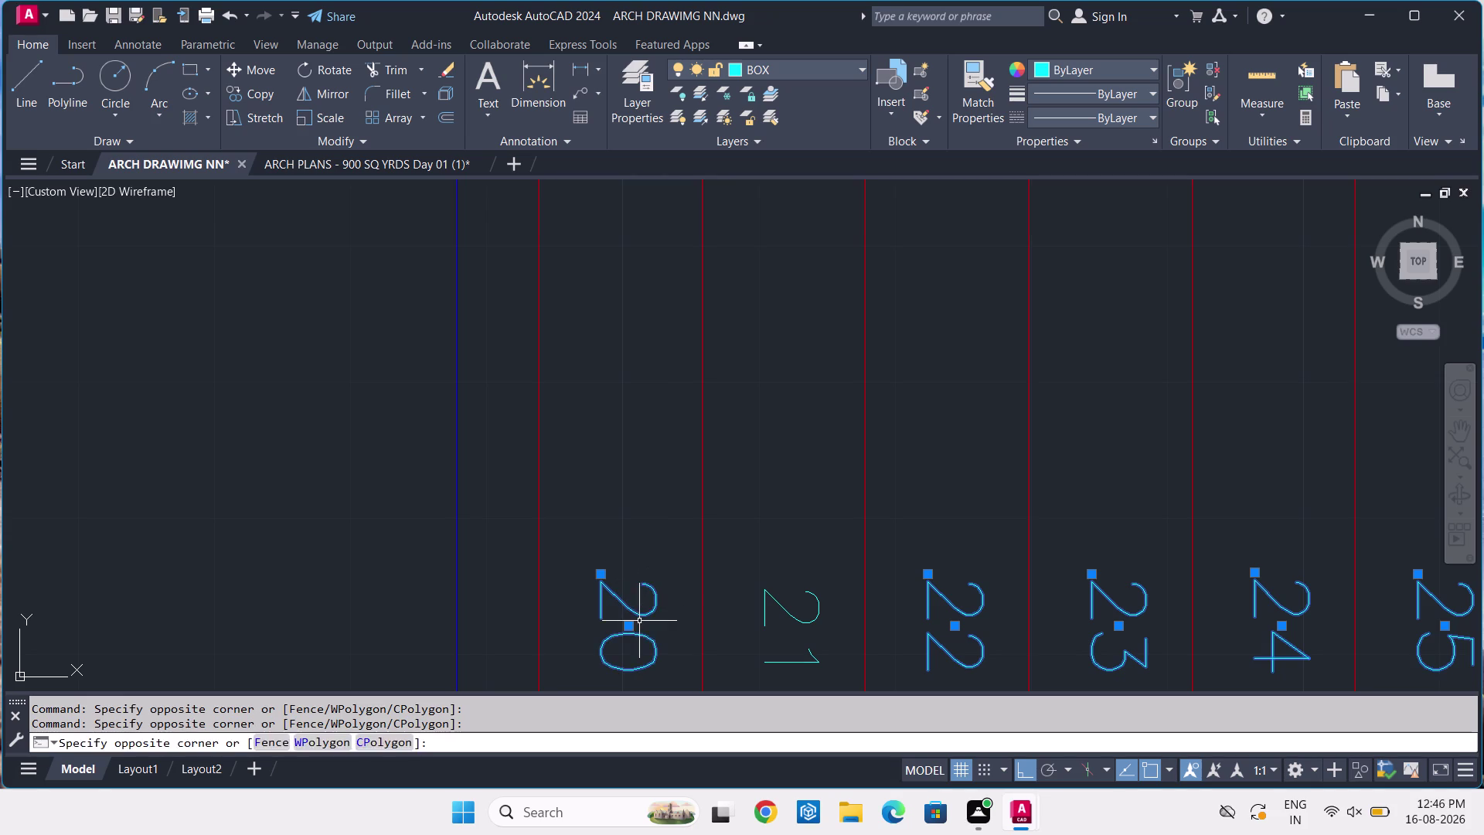
click(802, 598)
click(770, 620)
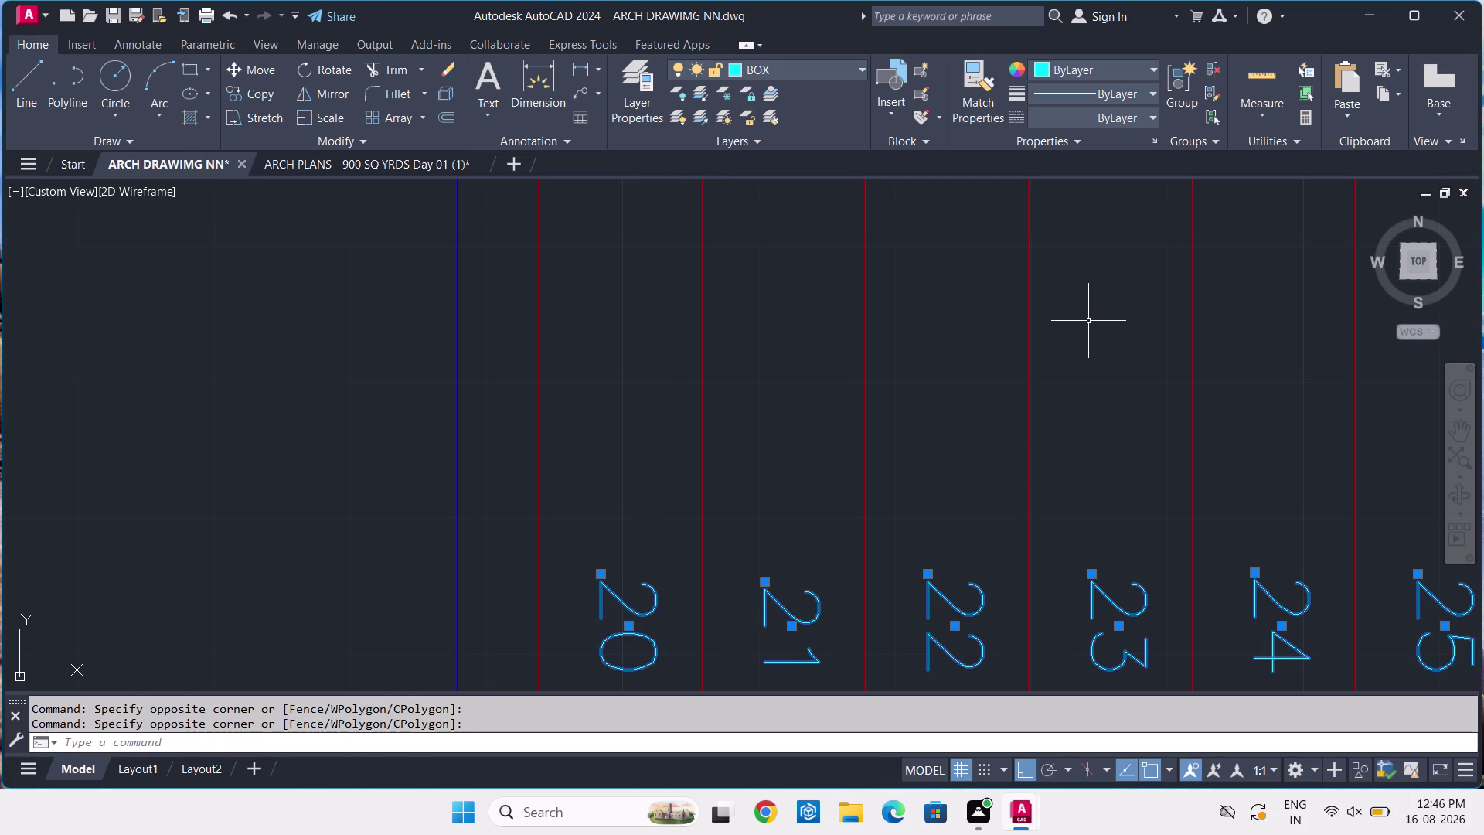
Set the selected step numbers' text height to 3 in Properties, then close the palette.
text(PR)
key(space)
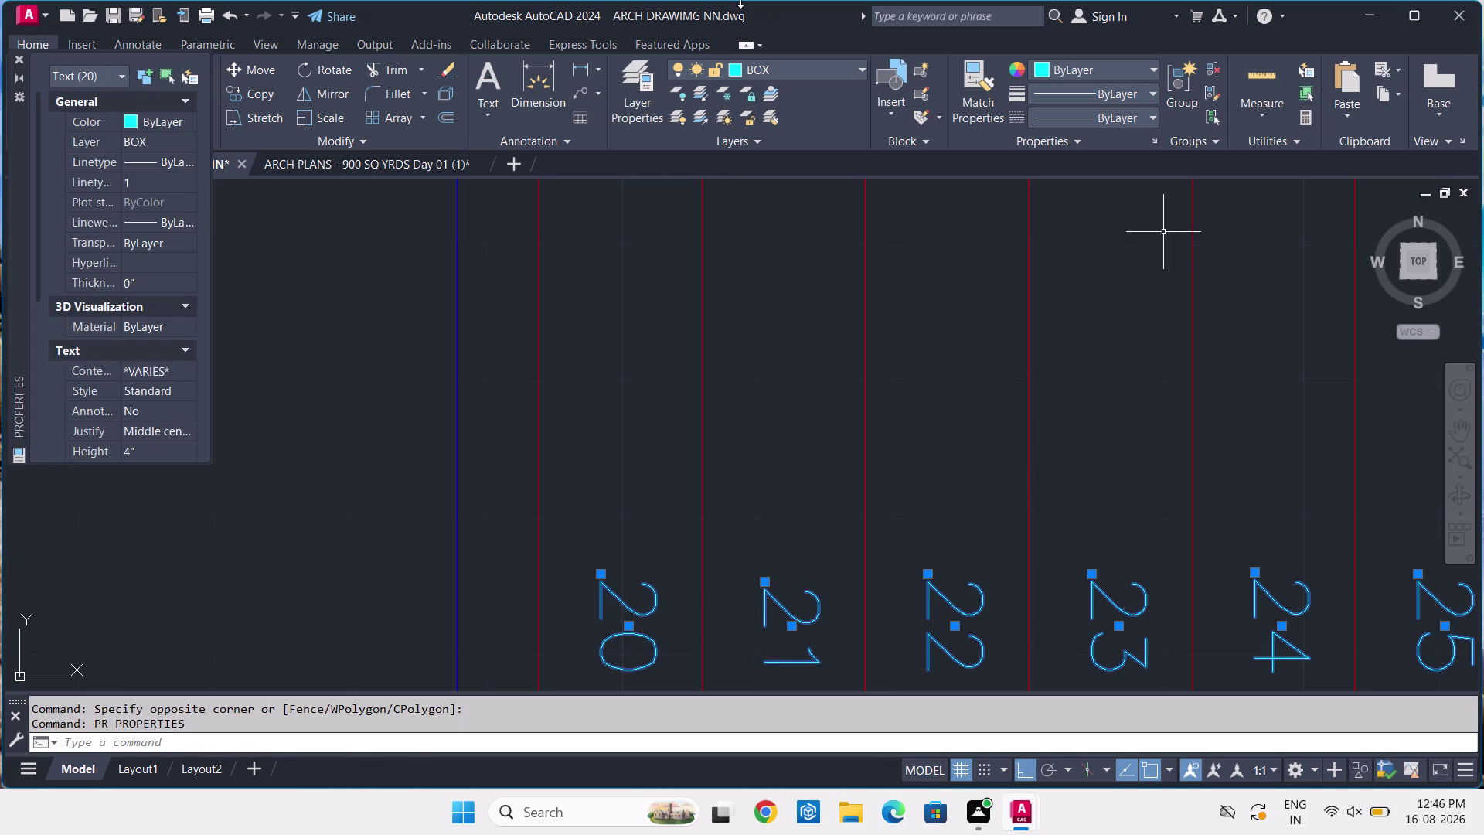
click(135, 454)
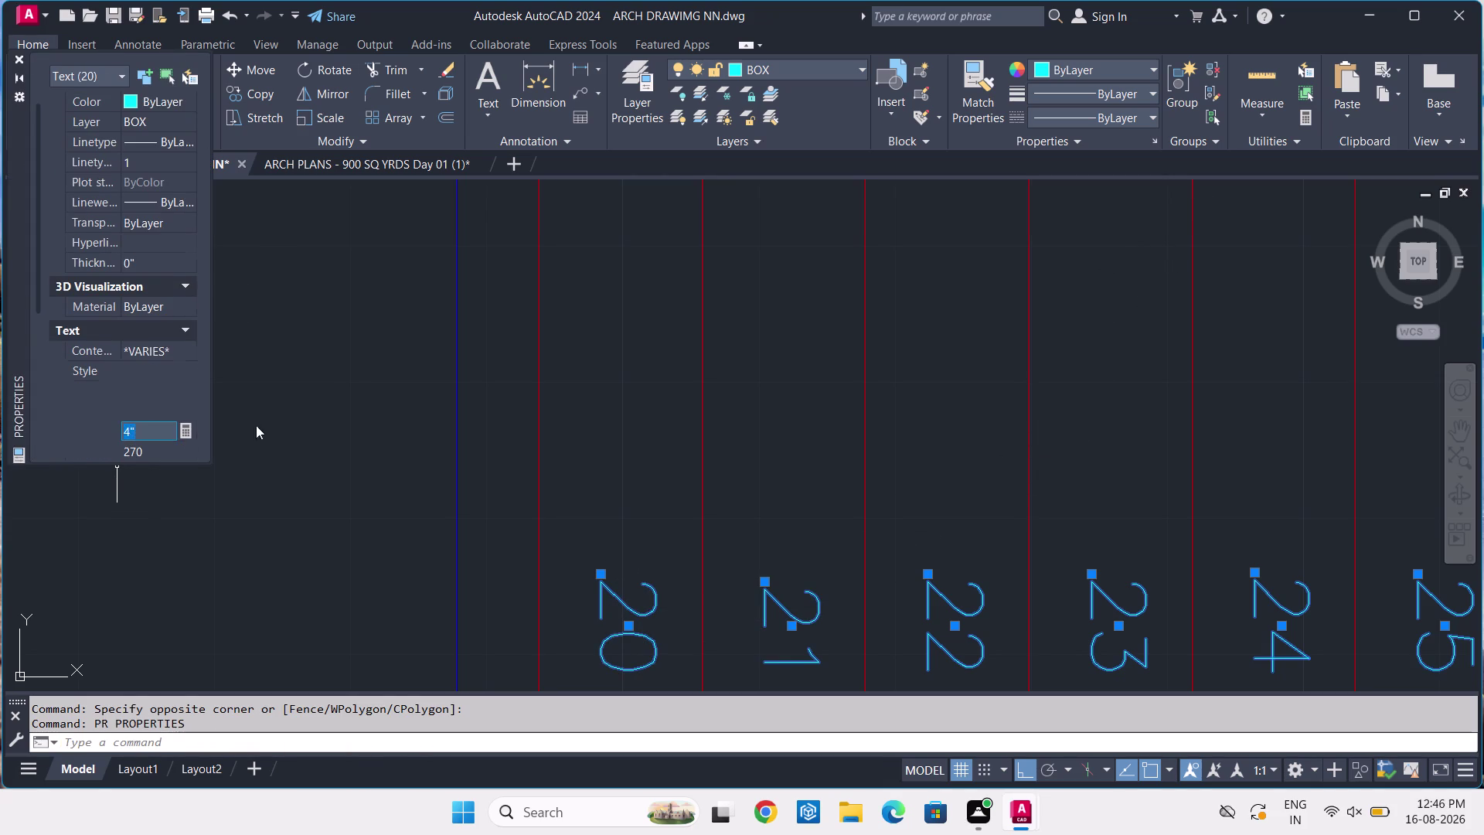
key(3)
key(Return)
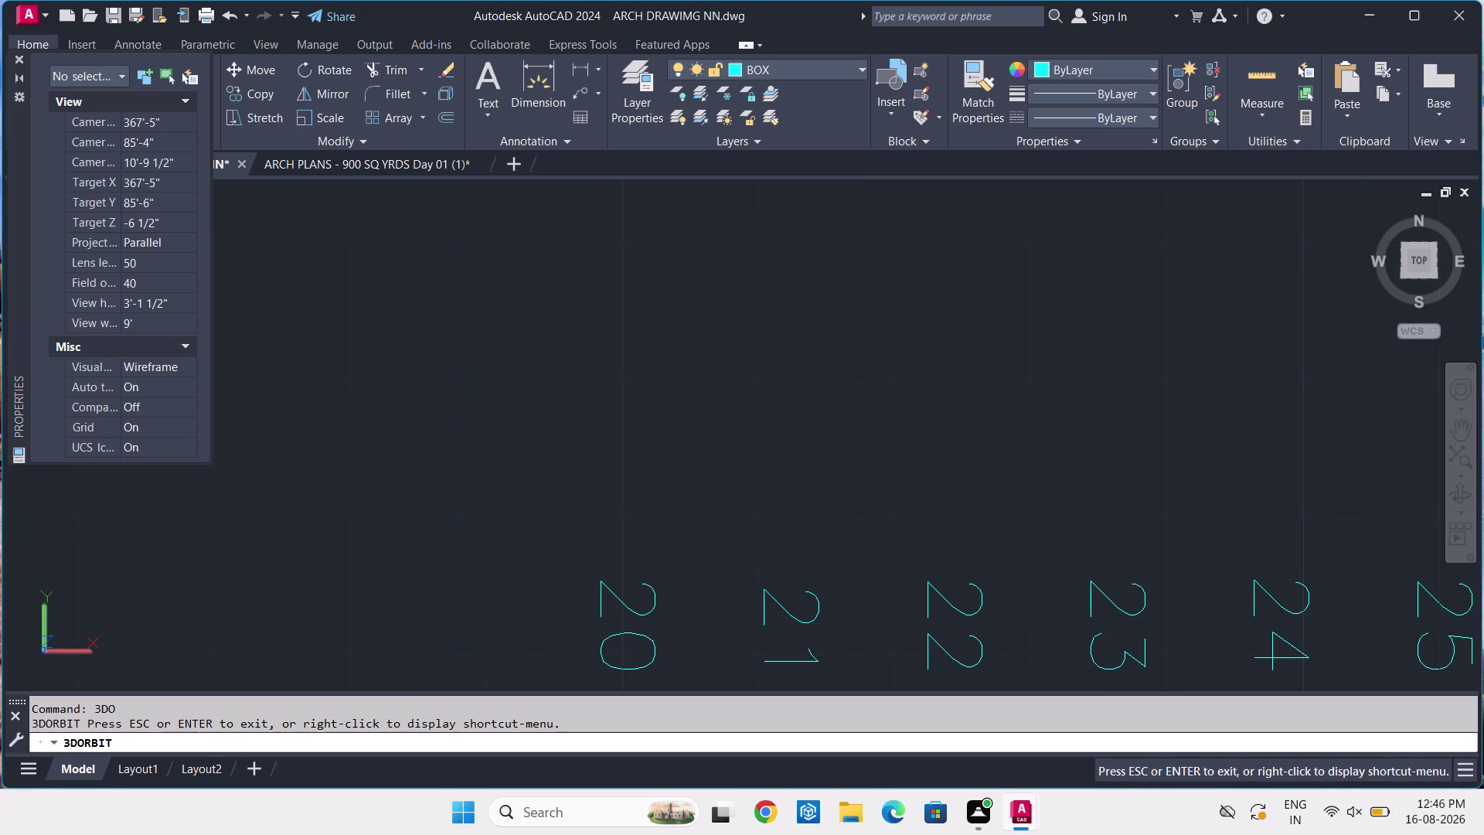
scroll(down, 3)
scroll(down, 3)
scroll(down, 3)
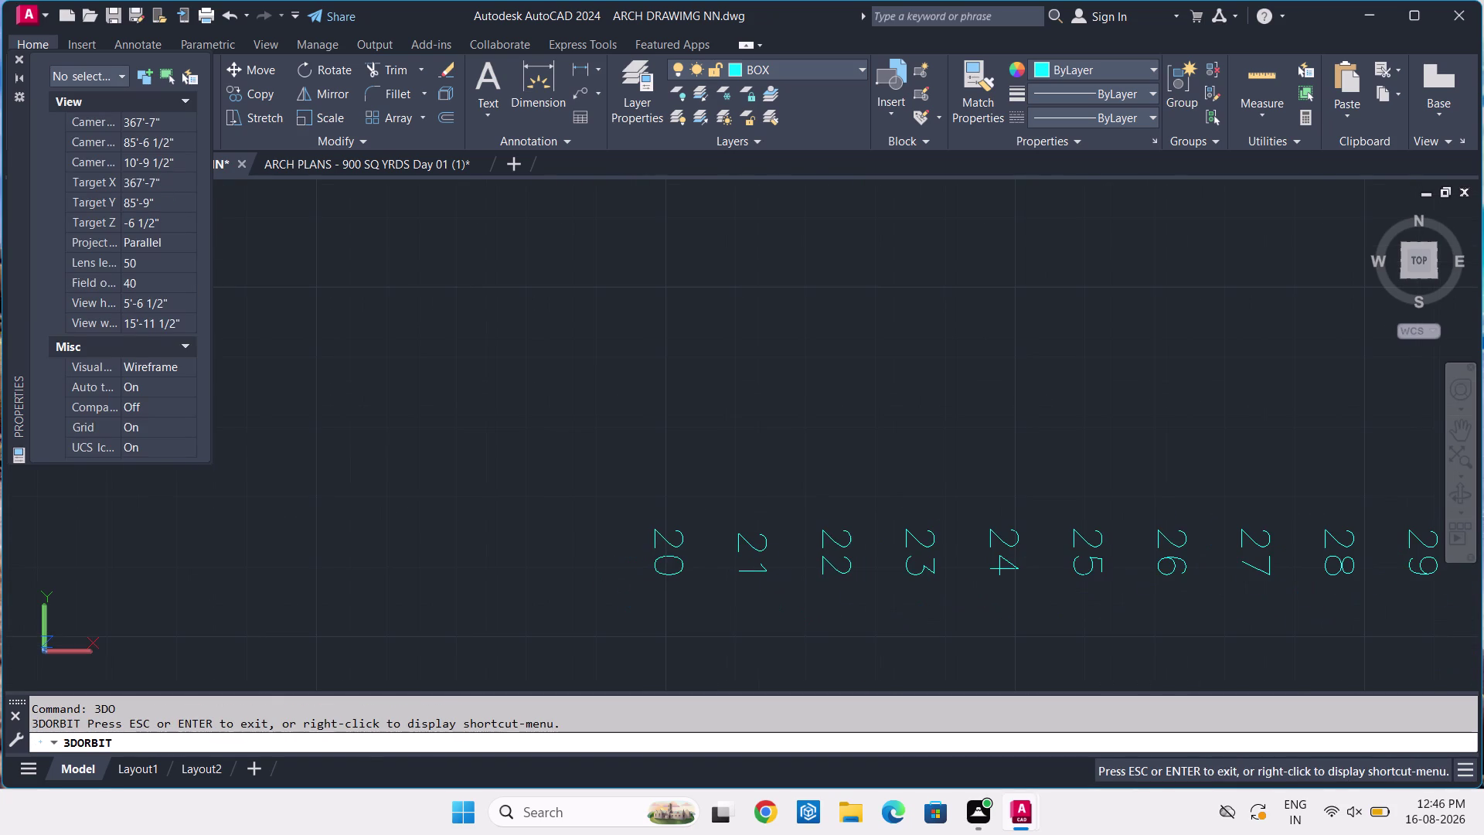
click(224, 13)
scroll(down, 3)
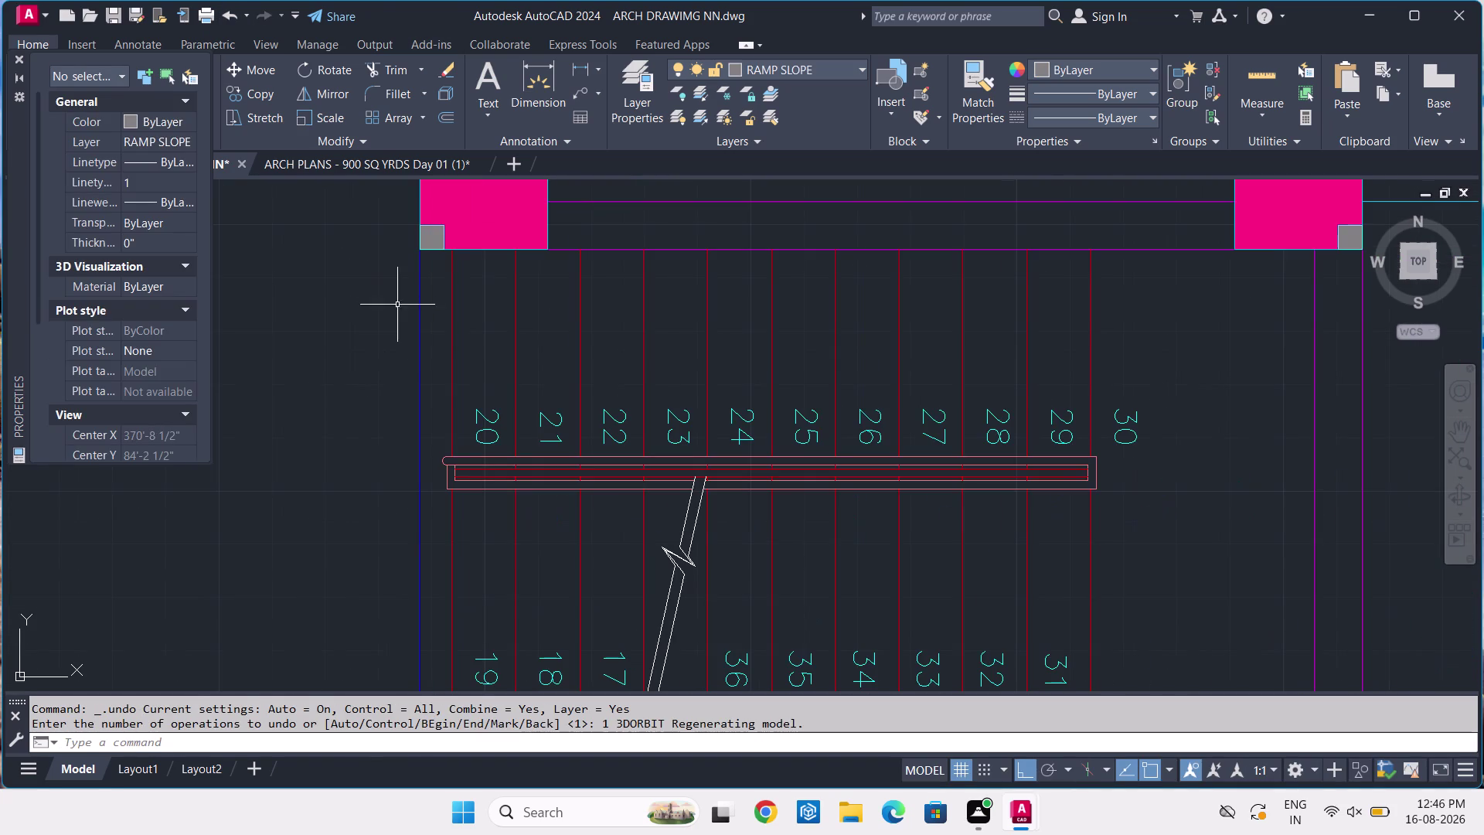
scroll(down, 3)
key(Escape)
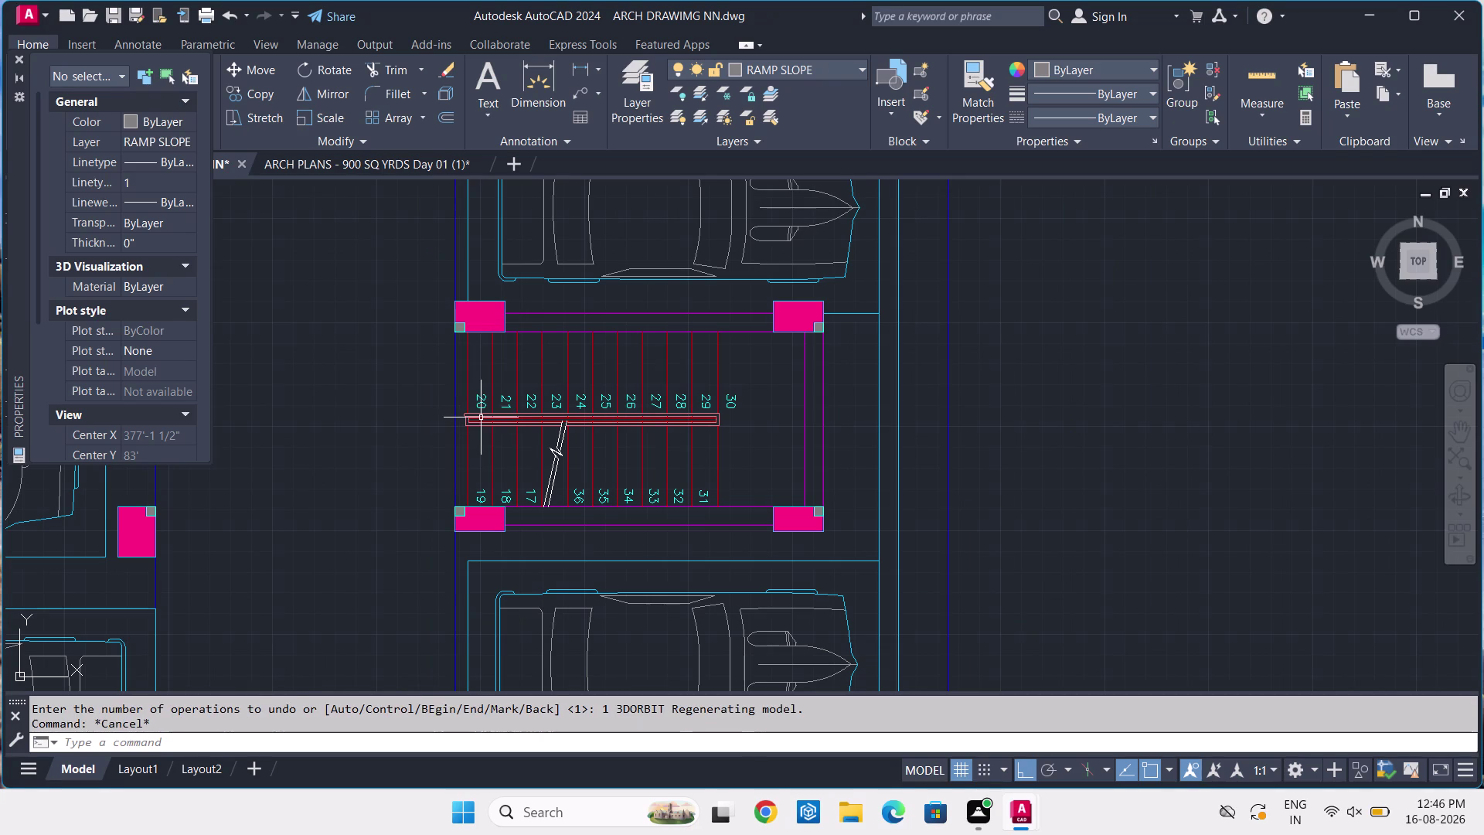
click(13, 57)
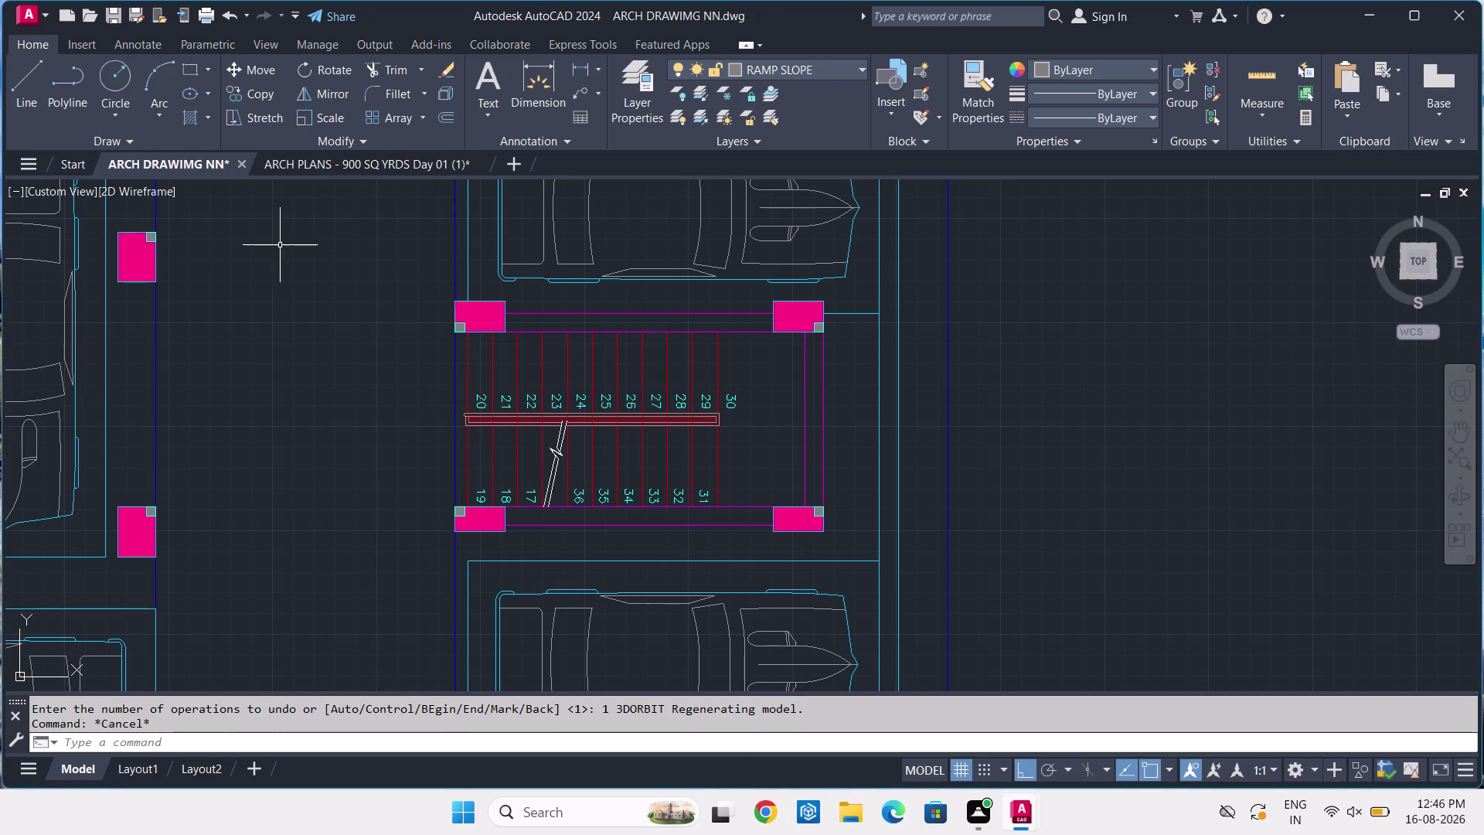
scroll(up, 3)
scroll(up, 3)
Select the lower step numbers 17–19 and 31–36.
middle_drag(545, 541, 444, 341)
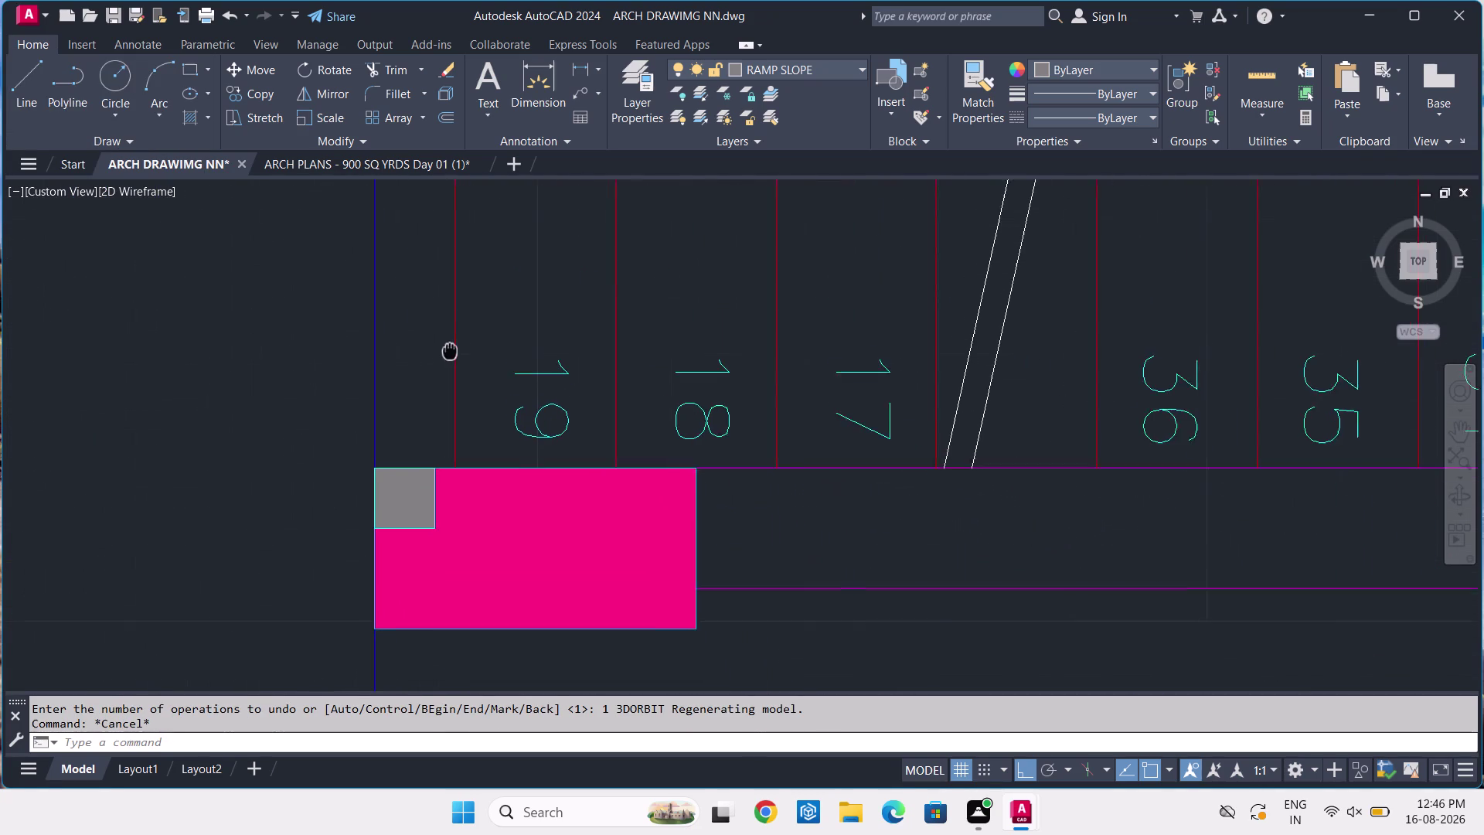
middle_drag(444, 341, 433, 327)
scroll(down, 3)
scroll(down, 3)
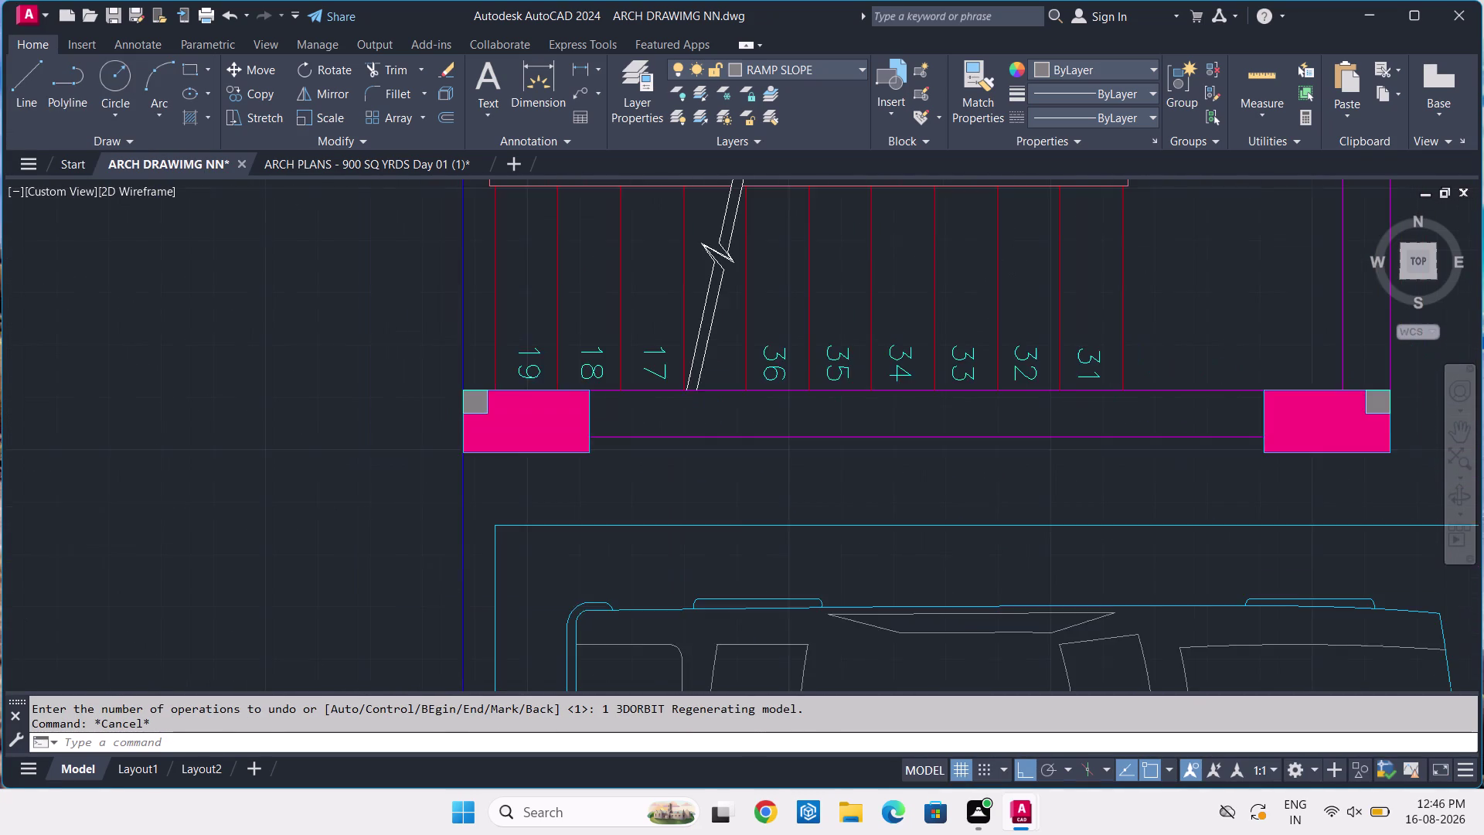
scroll(down, 3)
scroll(up, 3)
scroll(up, 3)
click(518, 390)
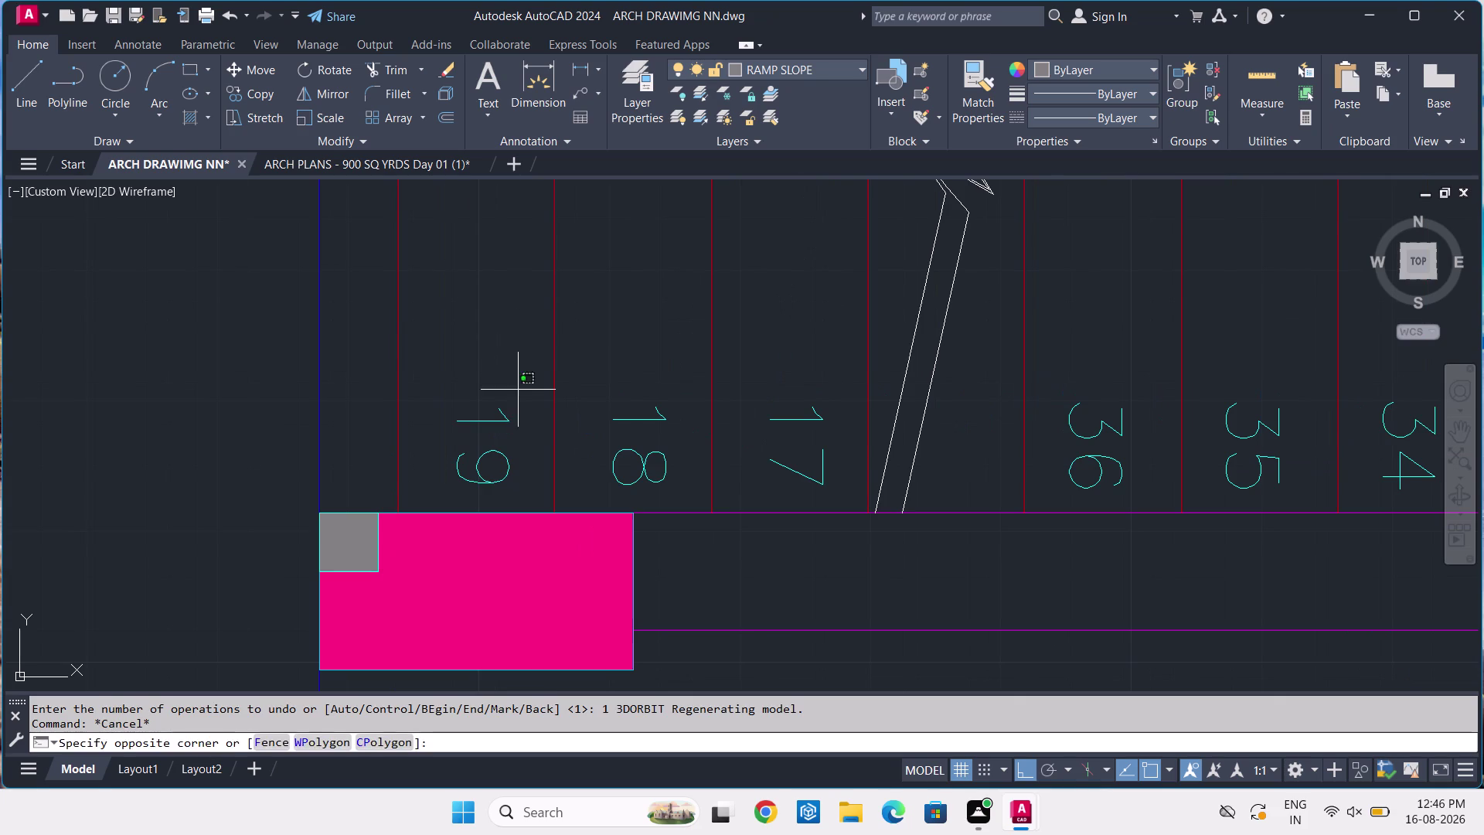
click(495, 430)
click(650, 409)
click(634, 432)
click(826, 388)
click(796, 431)
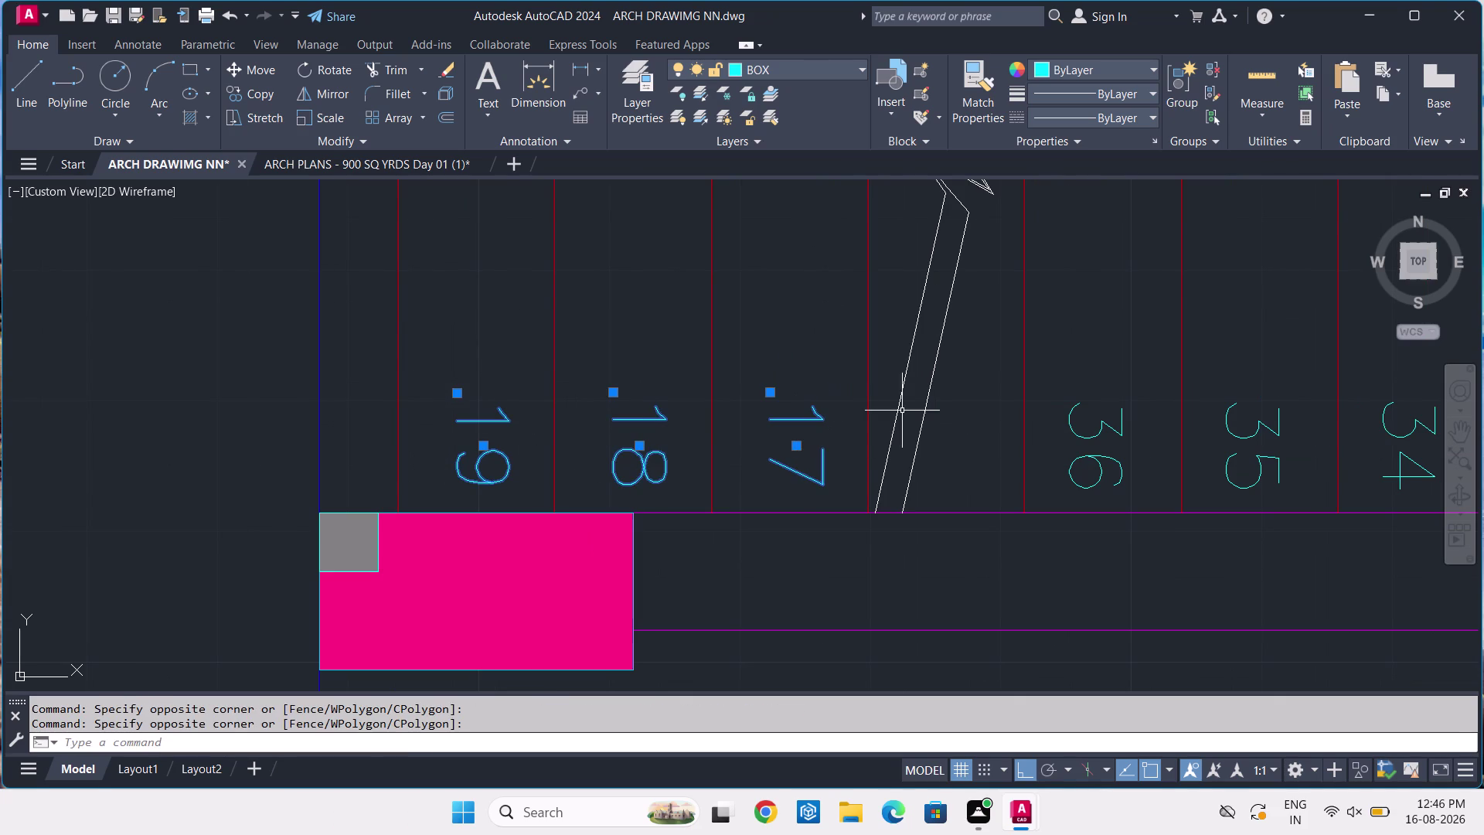
click(1116, 401)
click(1099, 444)
click(1261, 398)
click(1228, 458)
middle_drag(1247, 411, 538, 357)
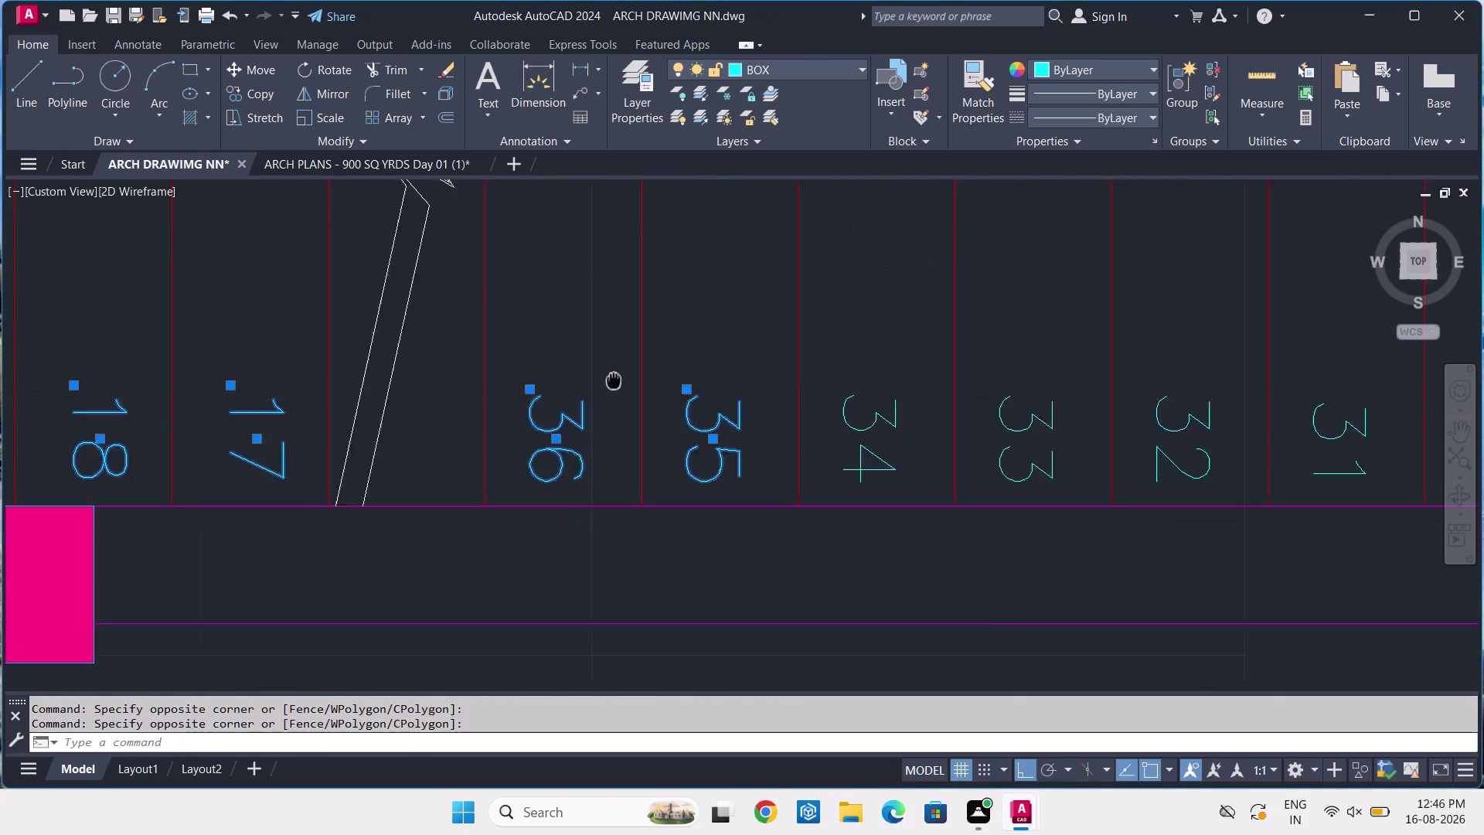
middle_drag(538, 358, 347, 360)
click(523, 335)
click(459, 382)
click(700, 378)
click(647, 412)
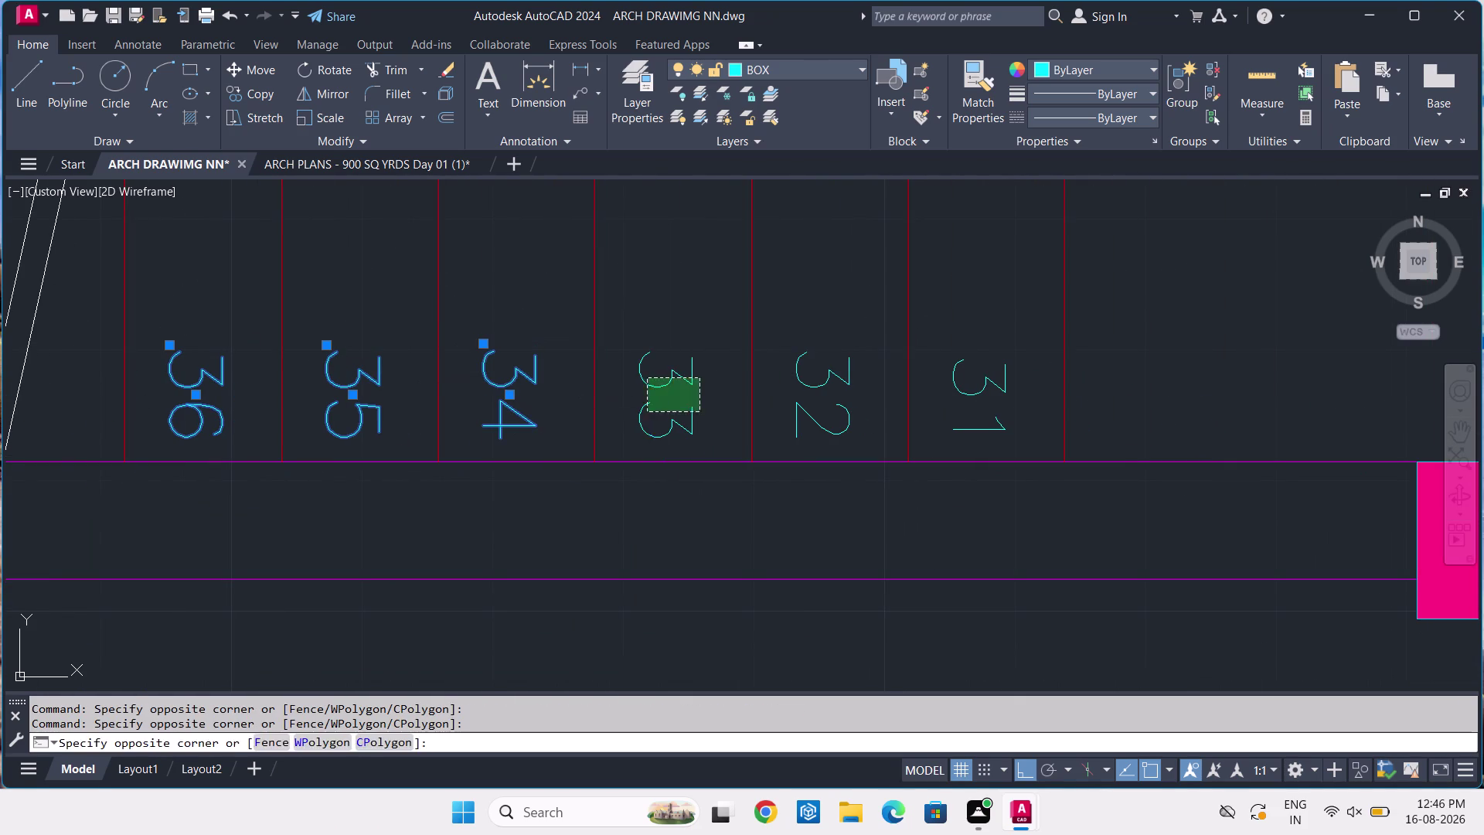
click(806, 368)
click(789, 400)
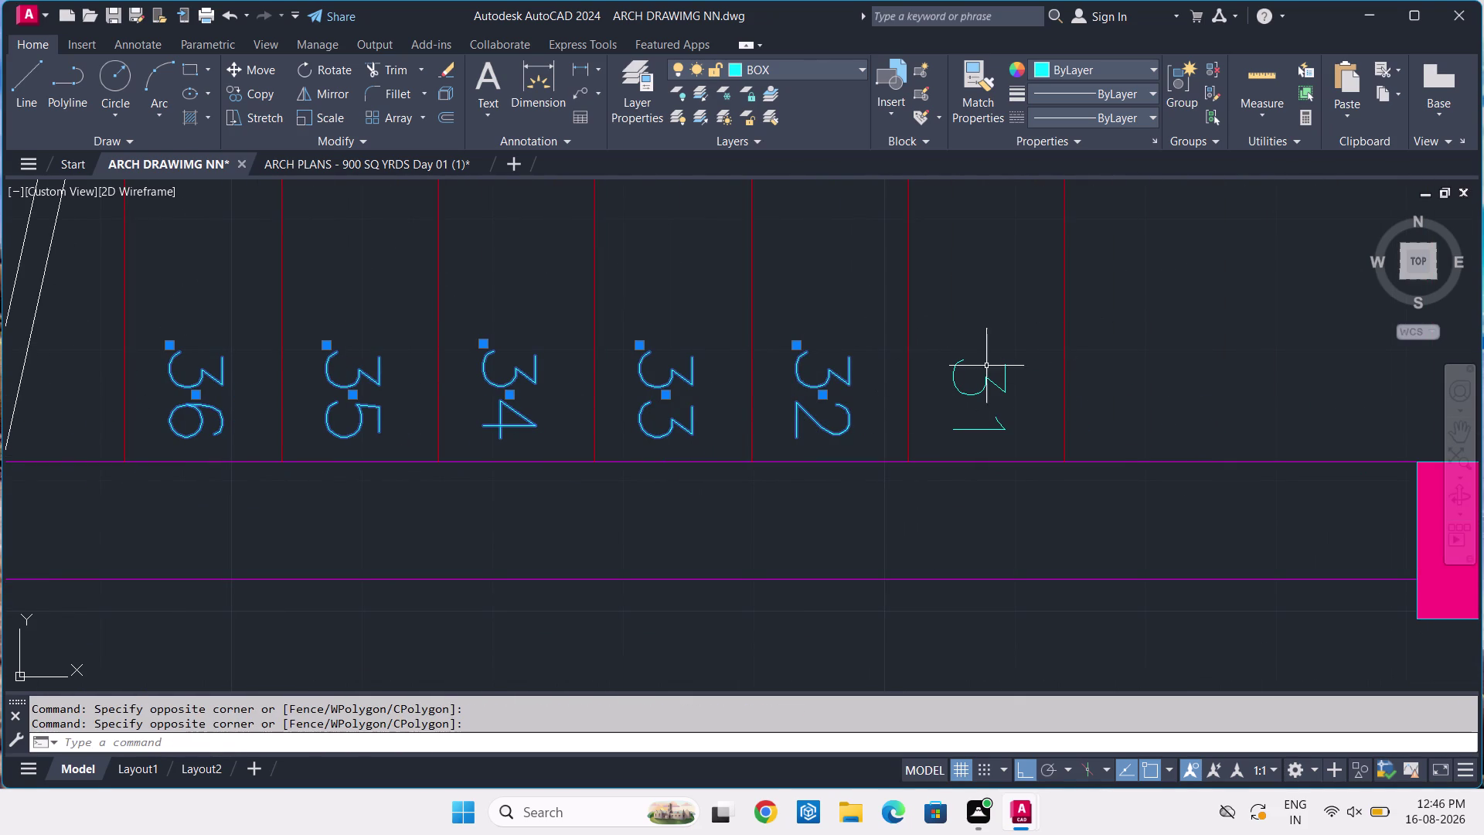
click(1005, 335)
click(940, 417)
Add step numbers 24 through 30 to the selection.
scroll(down, 3)
scroll(up, 3)
scroll(up, 3)
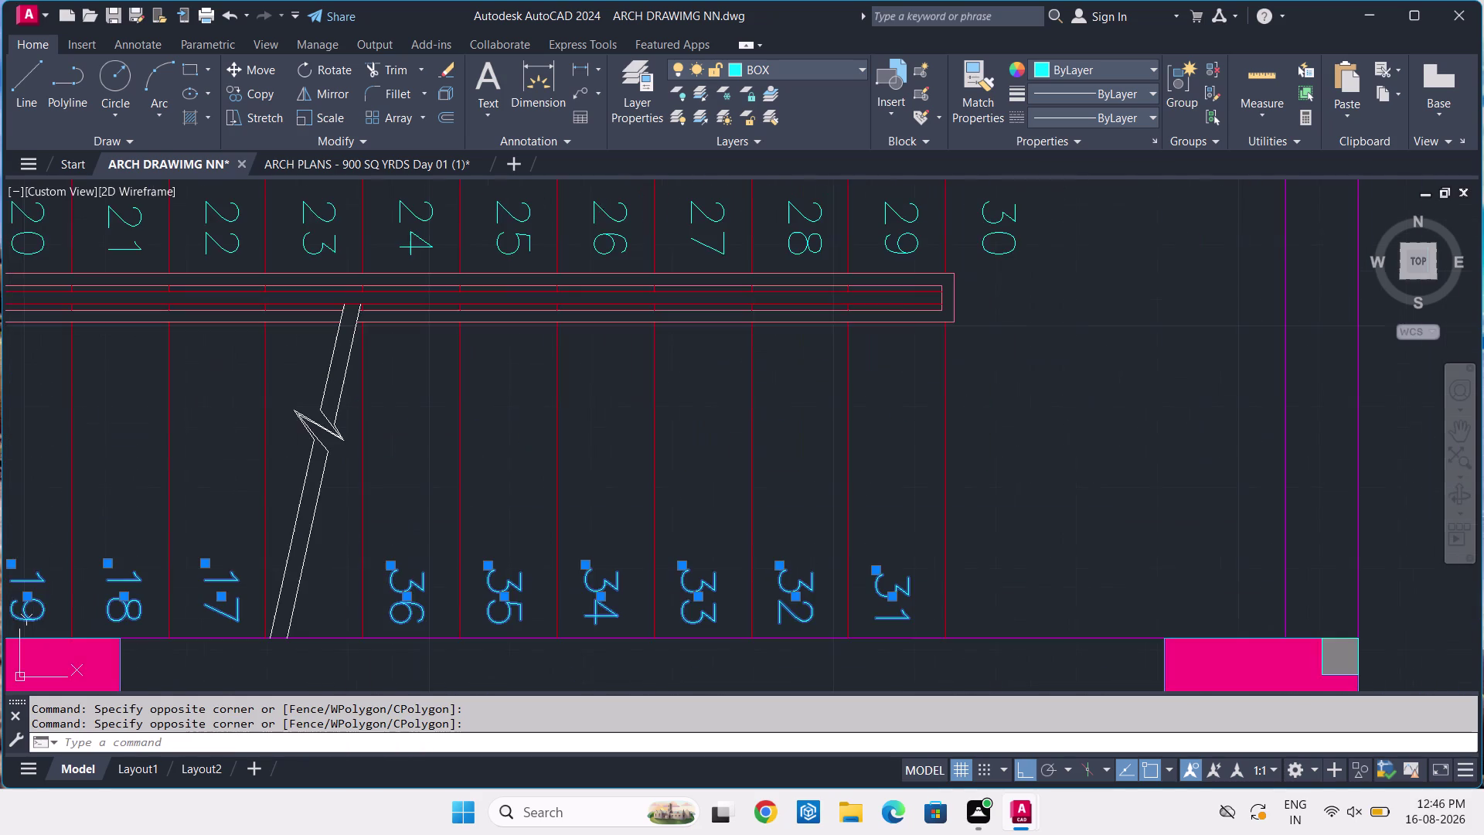
scroll(up, 3)
middle_click(1039, 204)
click(917, 261)
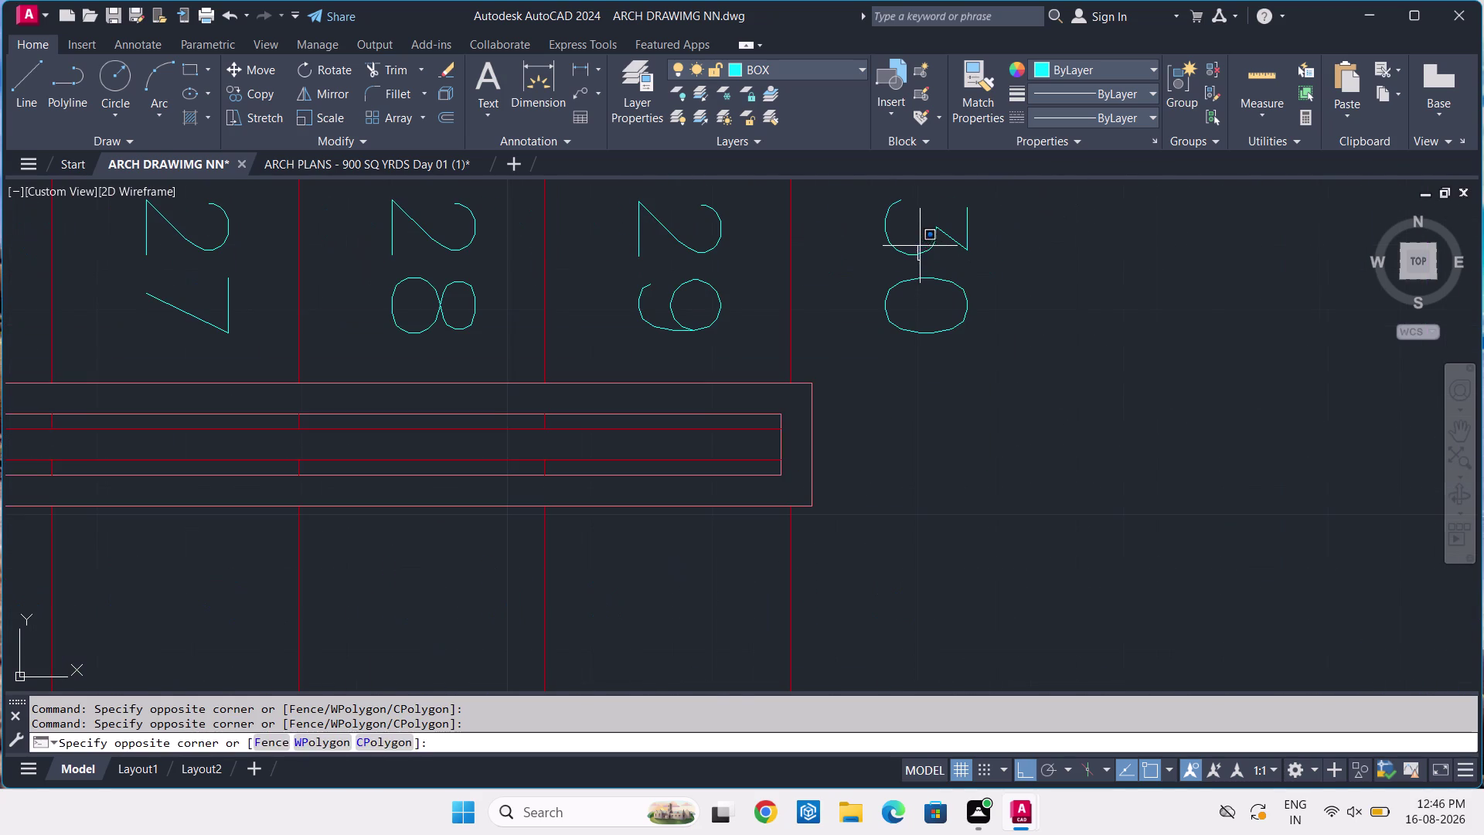
drag(919, 246, 915, 261)
click(912, 265)
click(926, 229)
click(924, 243)
click(906, 268)
click(716, 252)
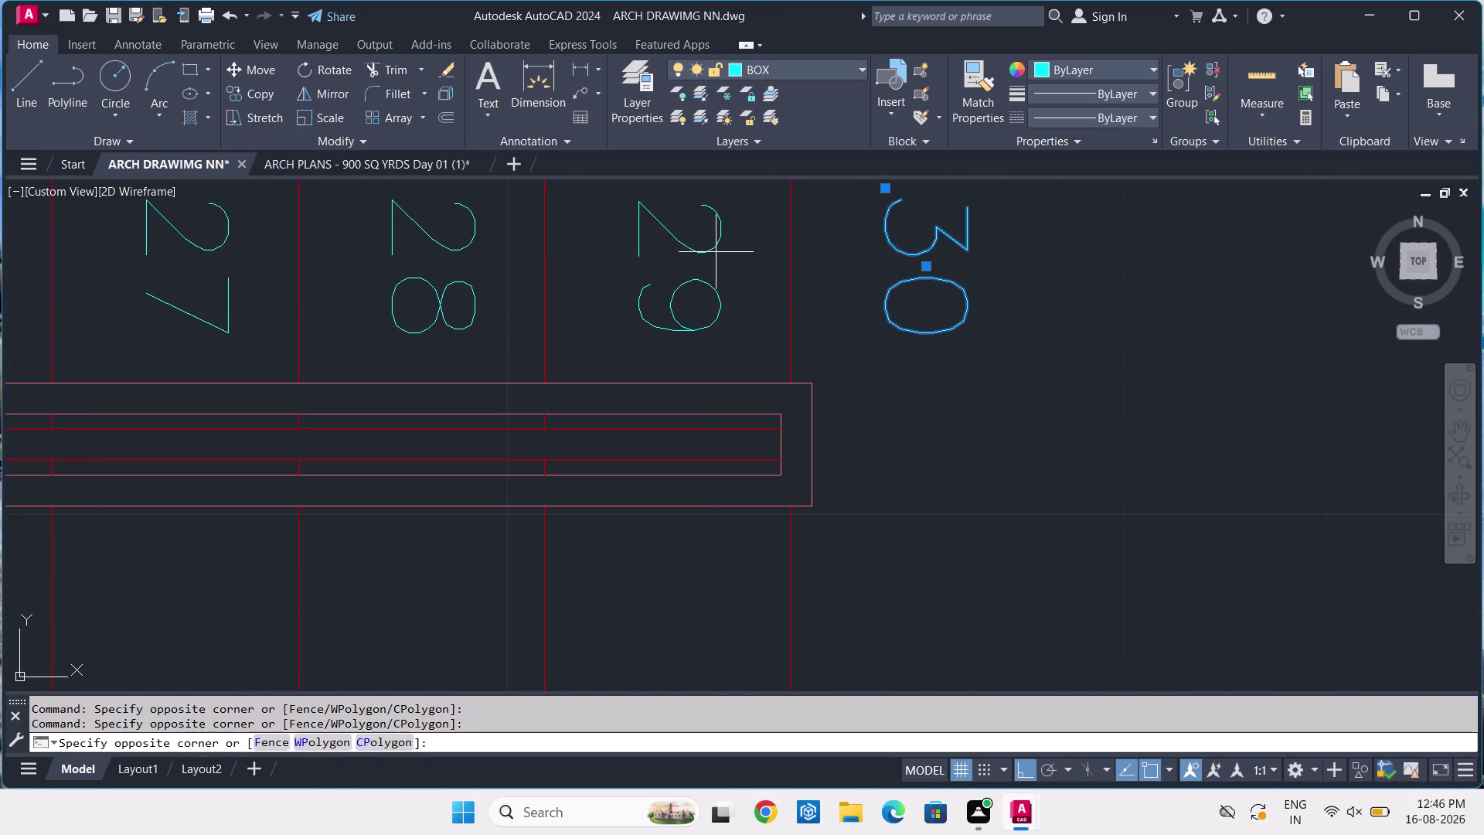
click(682, 298)
scroll(down, 3)
click(592, 285)
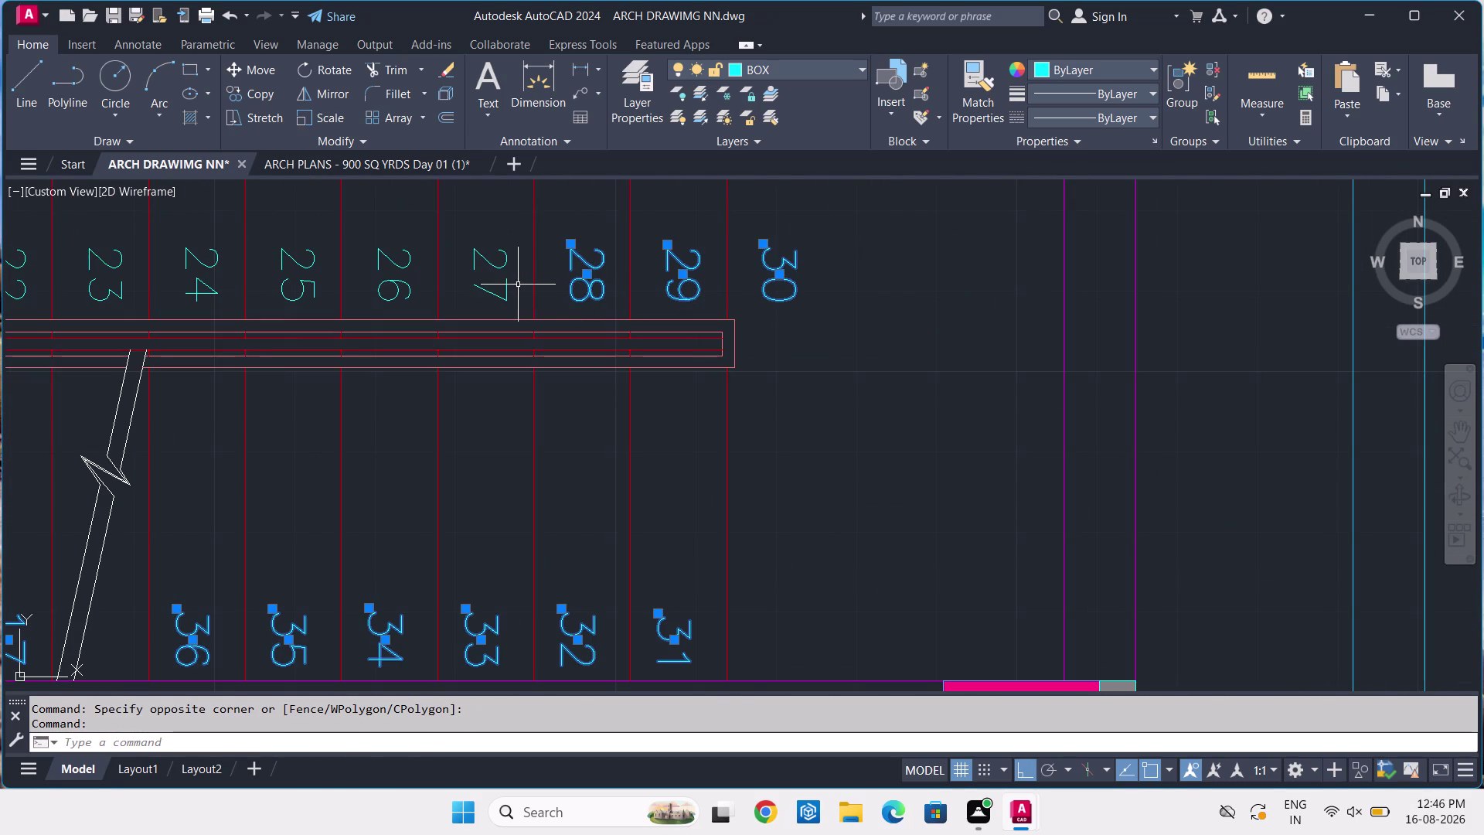
click(497, 253)
click(468, 293)
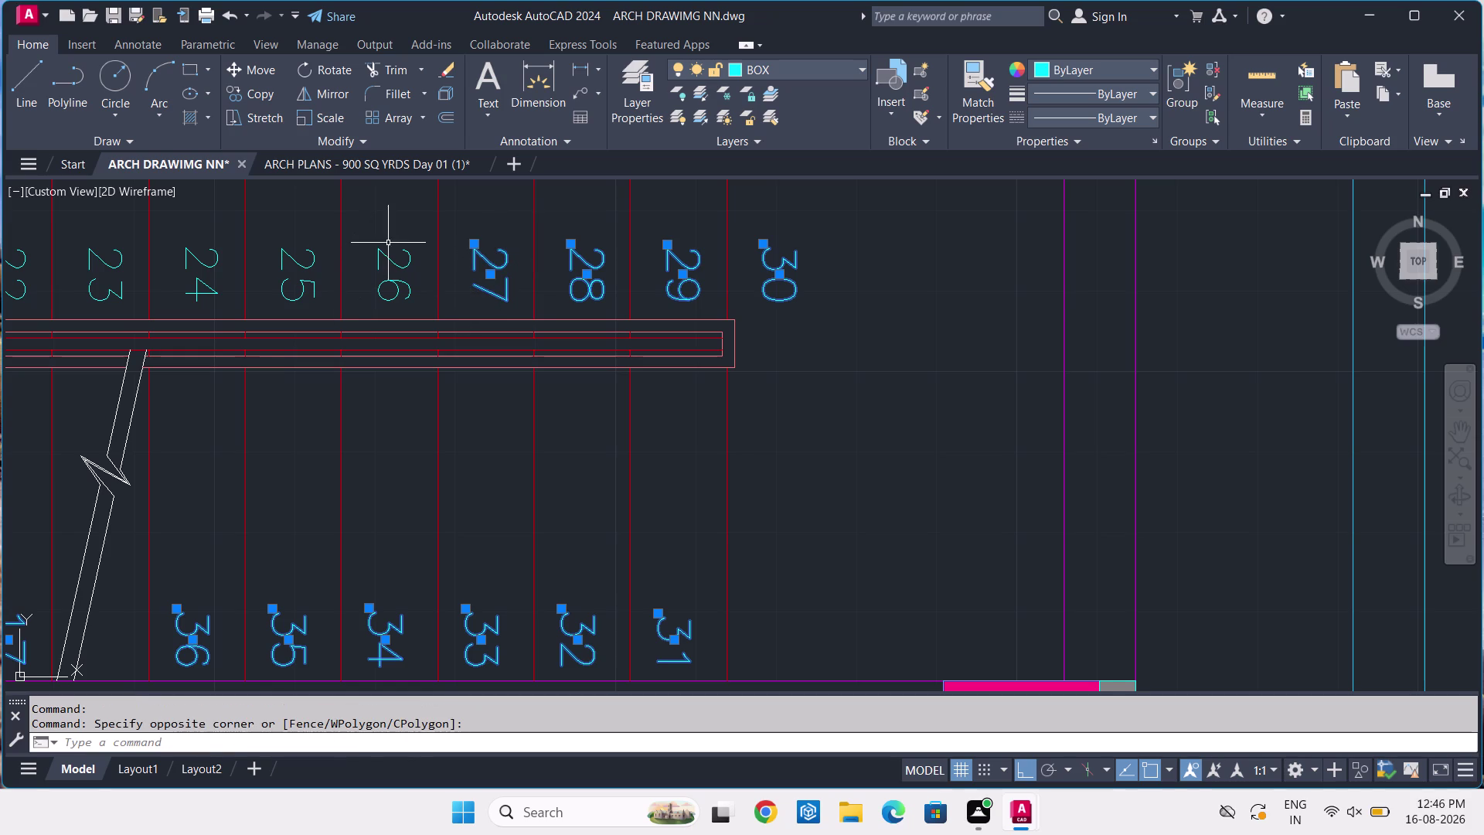
click(388, 243)
click(377, 276)
click(318, 244)
click(313, 258)
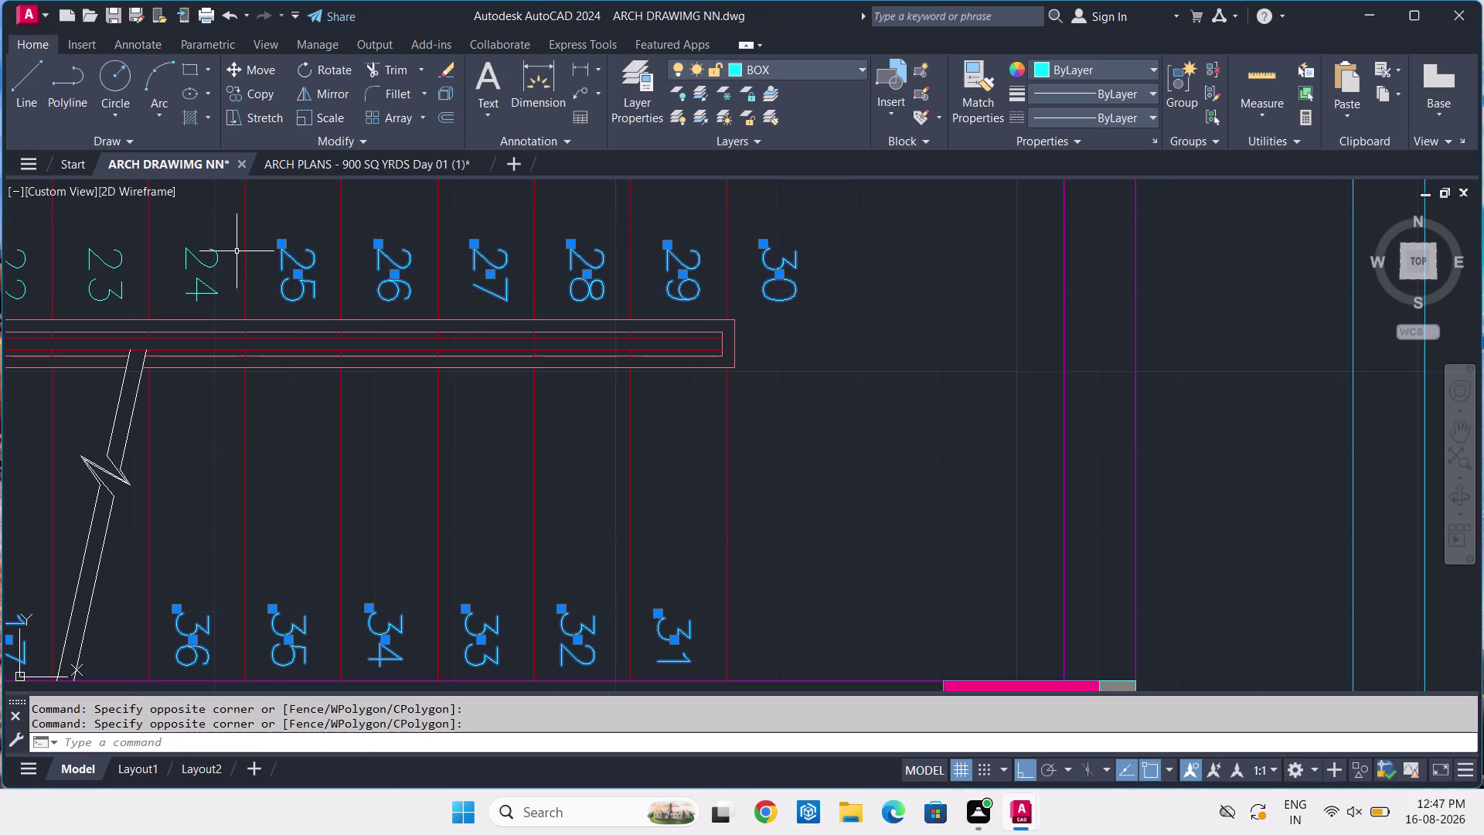
click(209, 224)
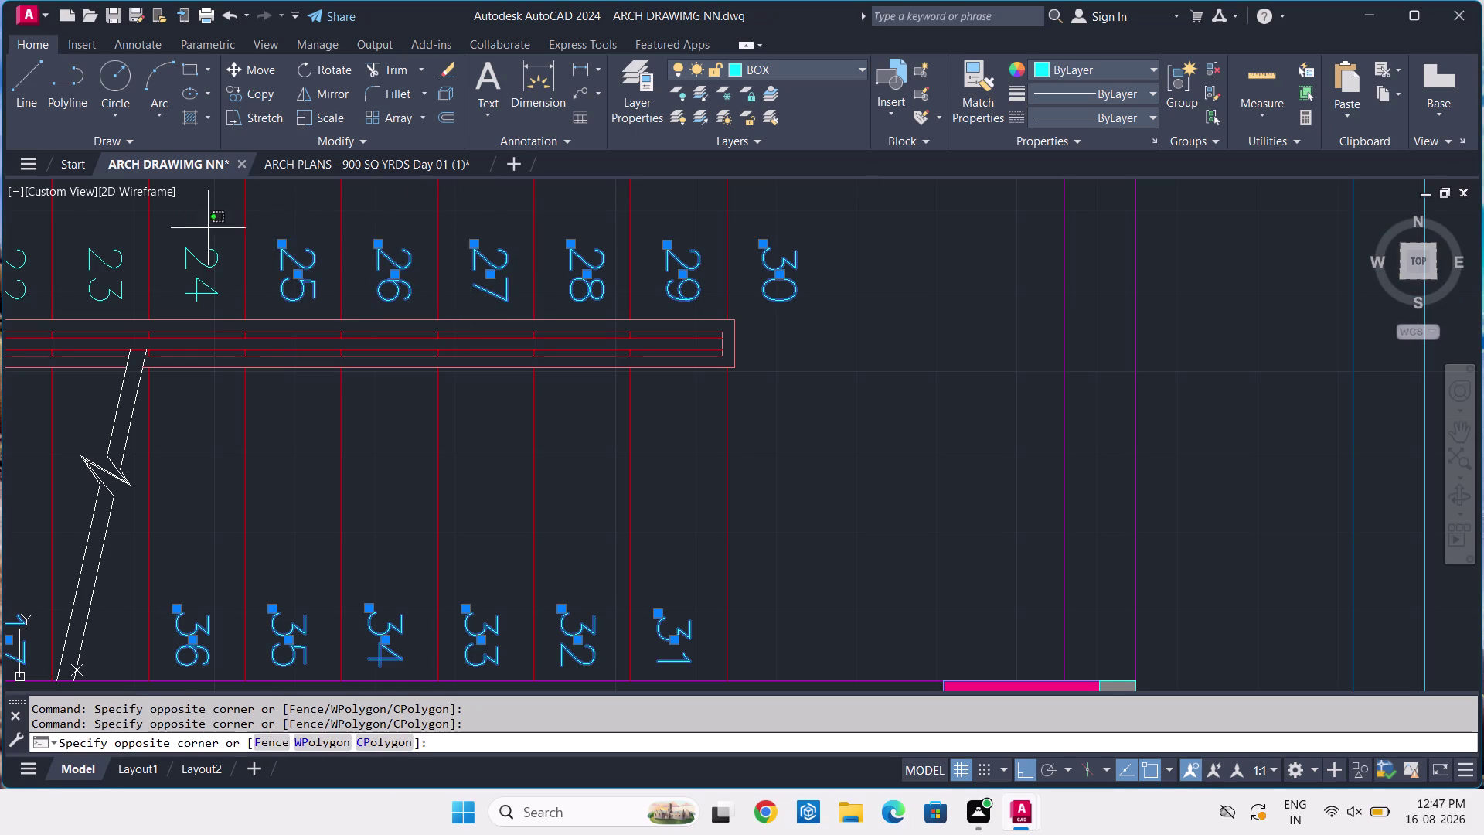
click(185, 274)
Add step numbers 20–23 to the selection and enter TC to circle the text.
scroll(down, 3)
middle_drag(176, 278, 583, 308)
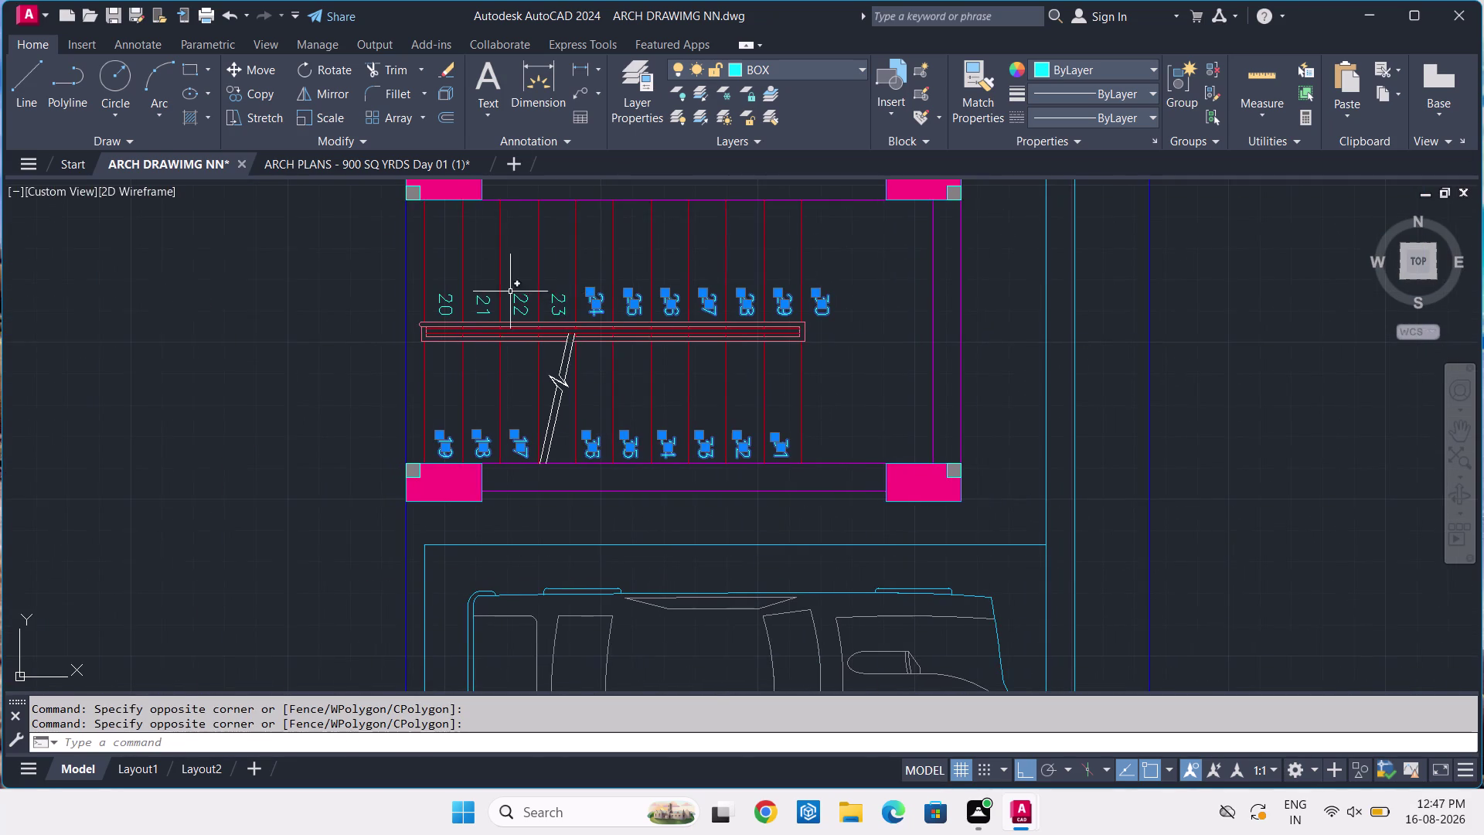
scroll(up, 3)
click(393, 295)
click(485, 280)
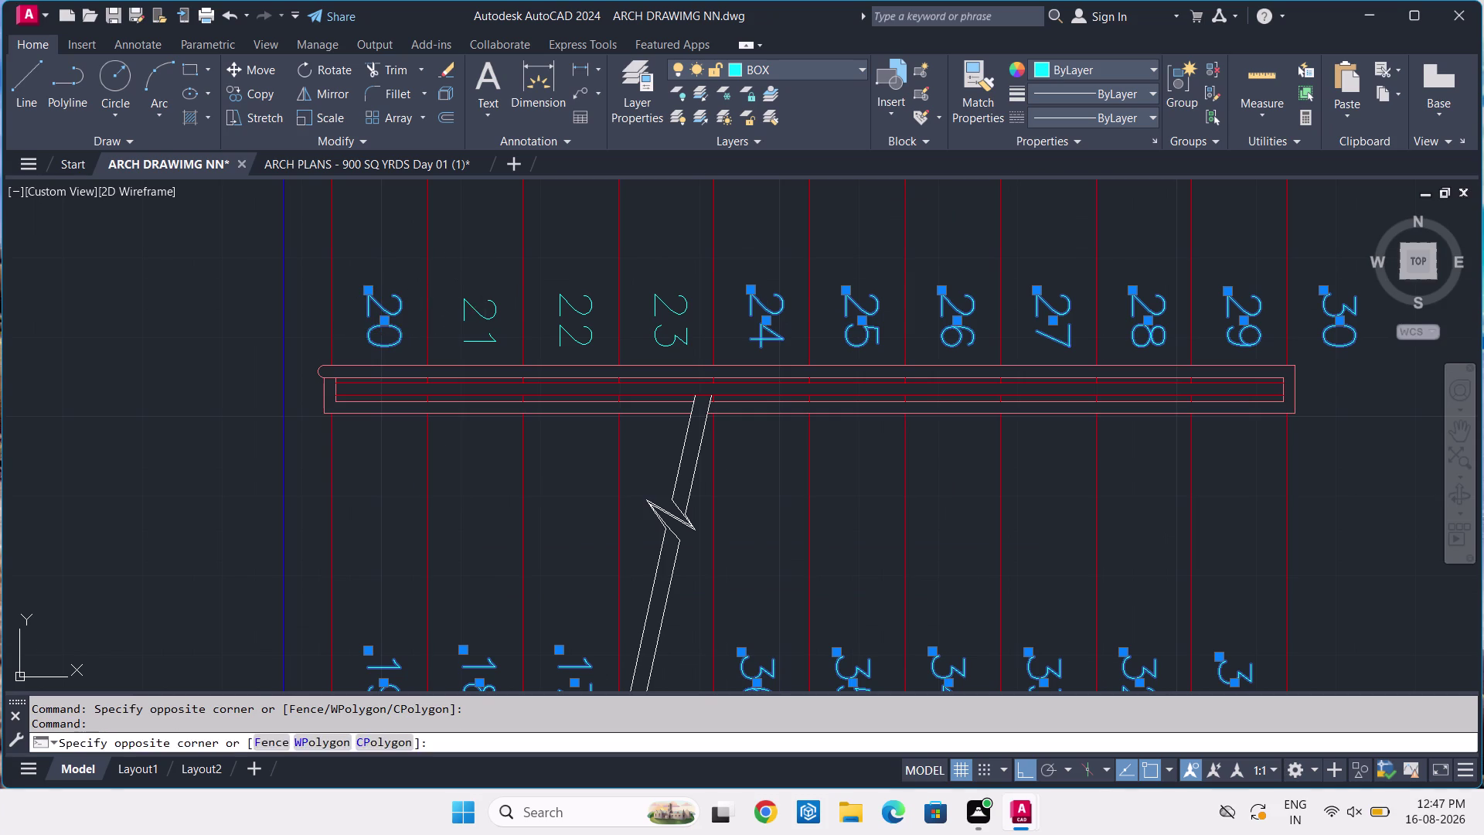
click(471, 311)
click(573, 293)
click(570, 306)
double_click(660, 293)
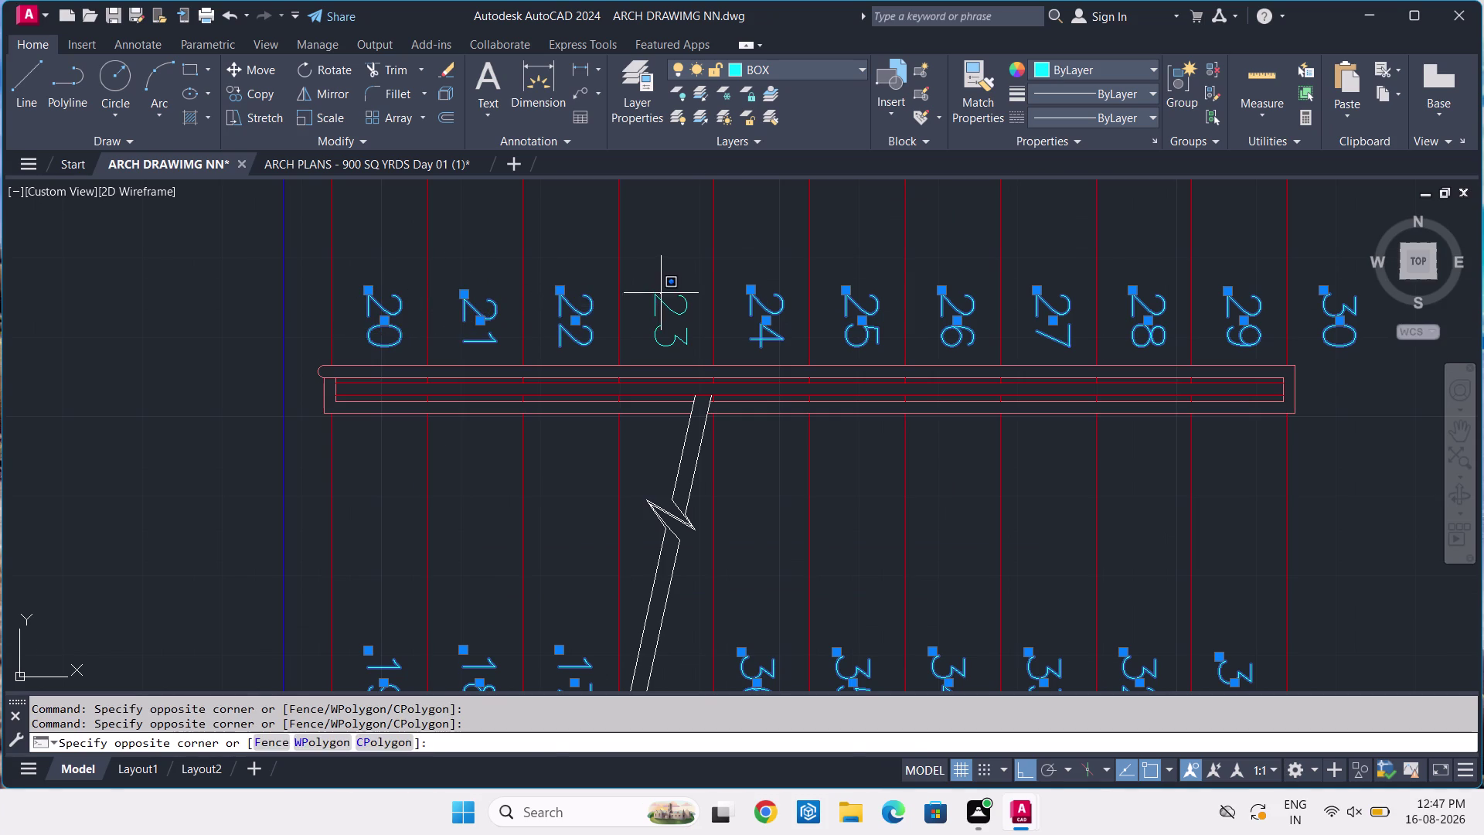
drag(662, 303, 656, 318)
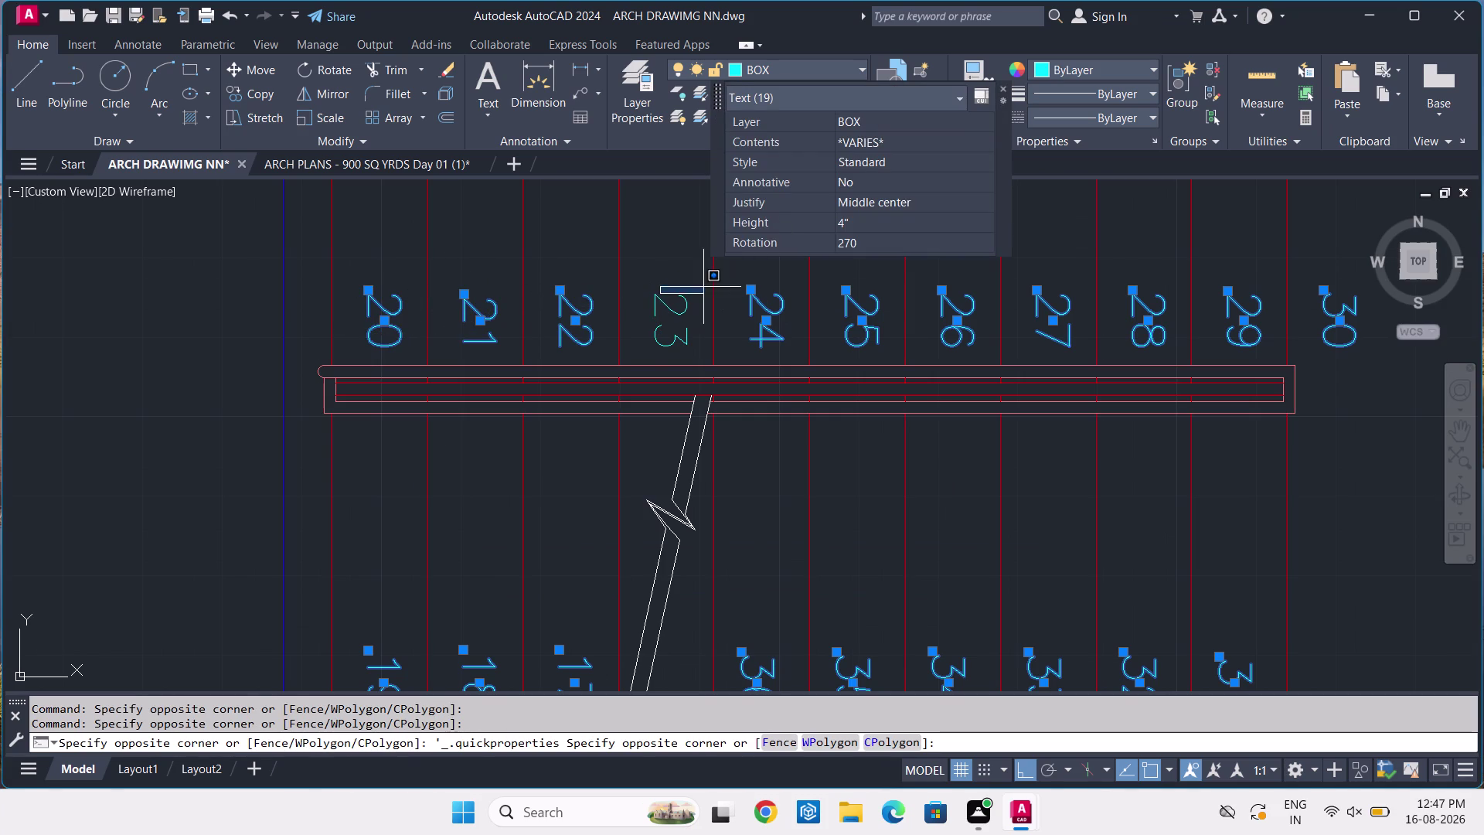
click(677, 317)
click(679, 301)
drag(673, 307, 668, 315)
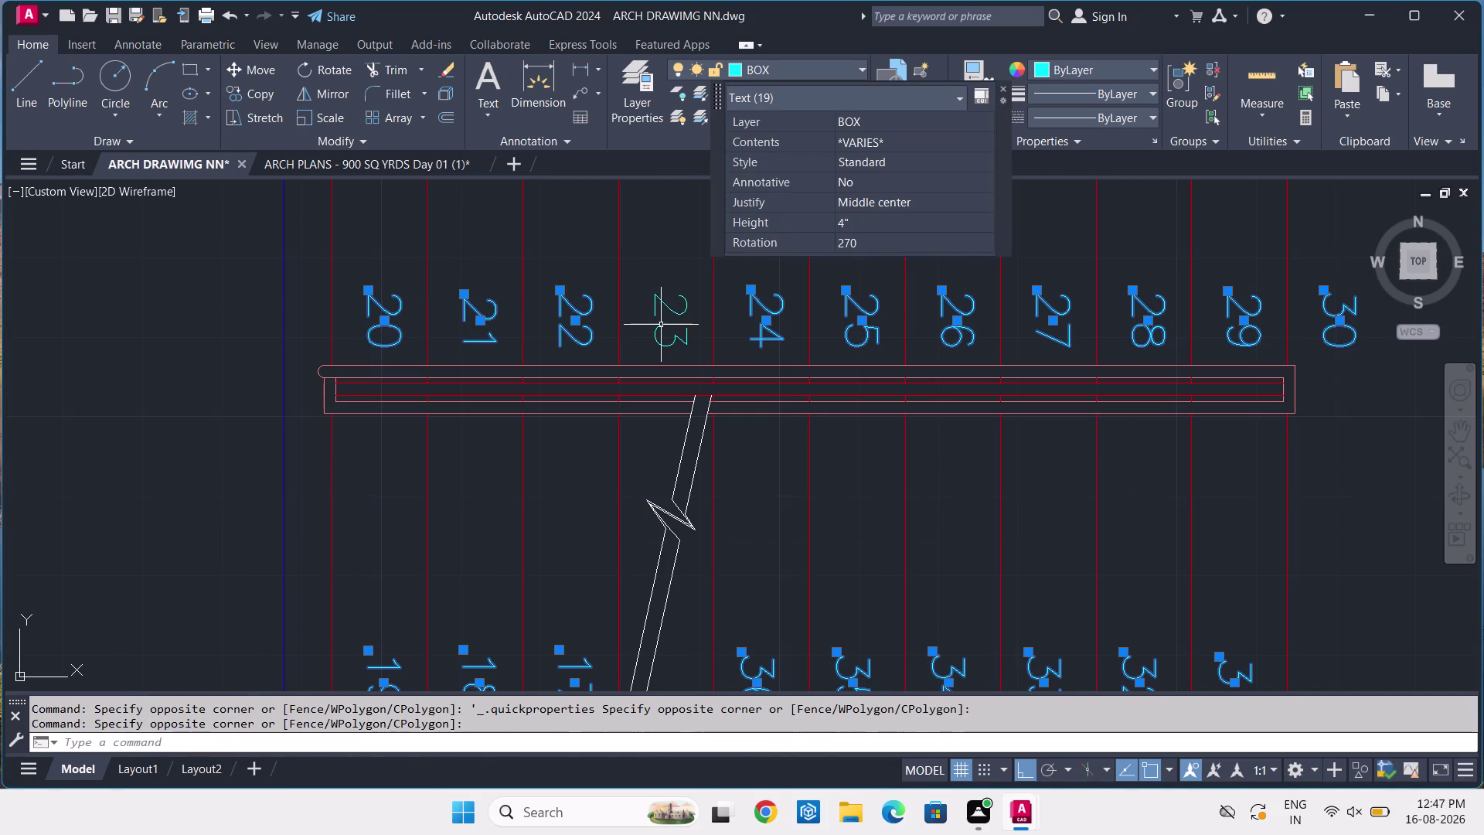
click(669, 304)
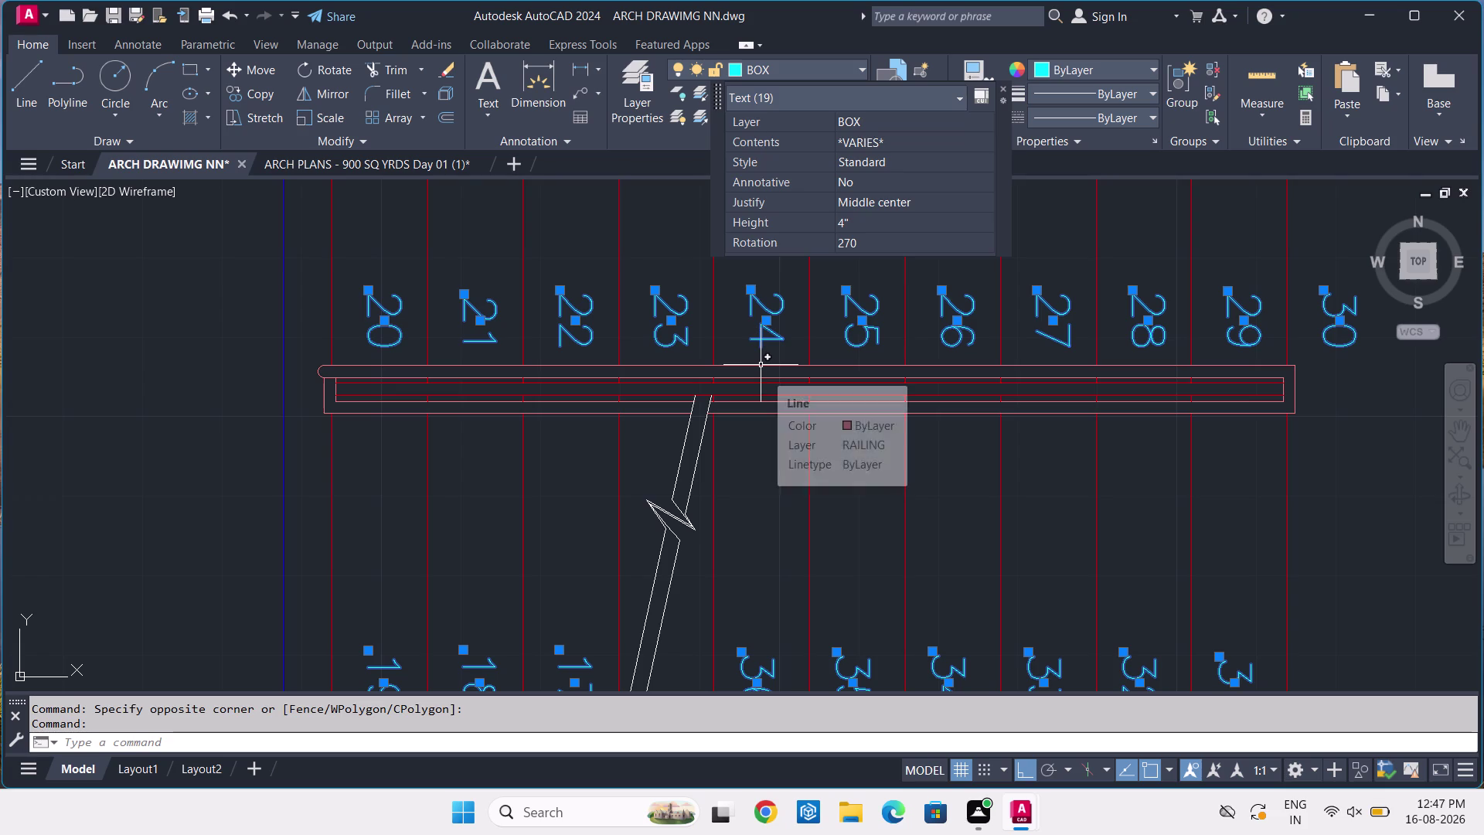
text(TC)
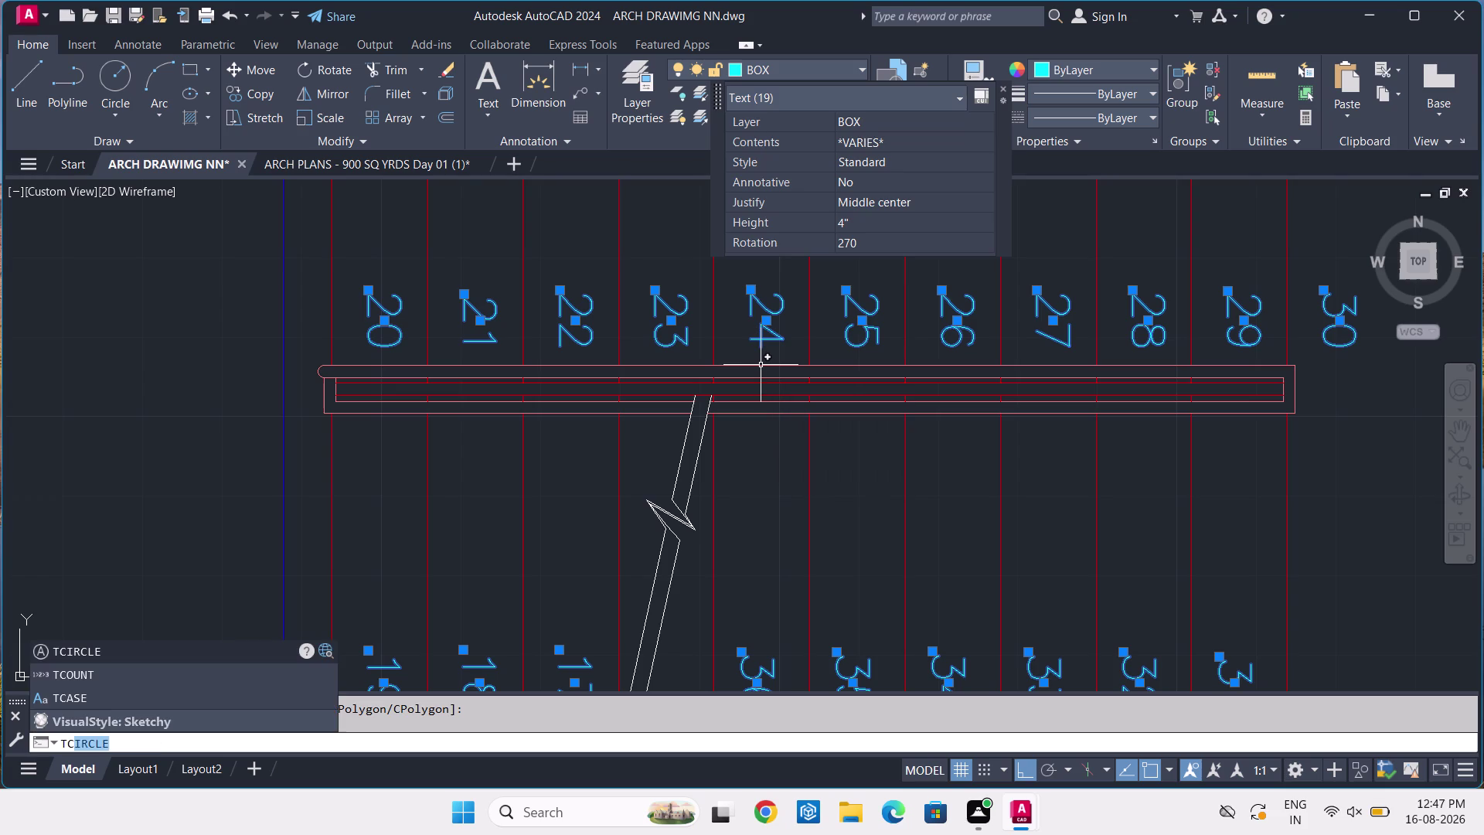
click(176, 656)
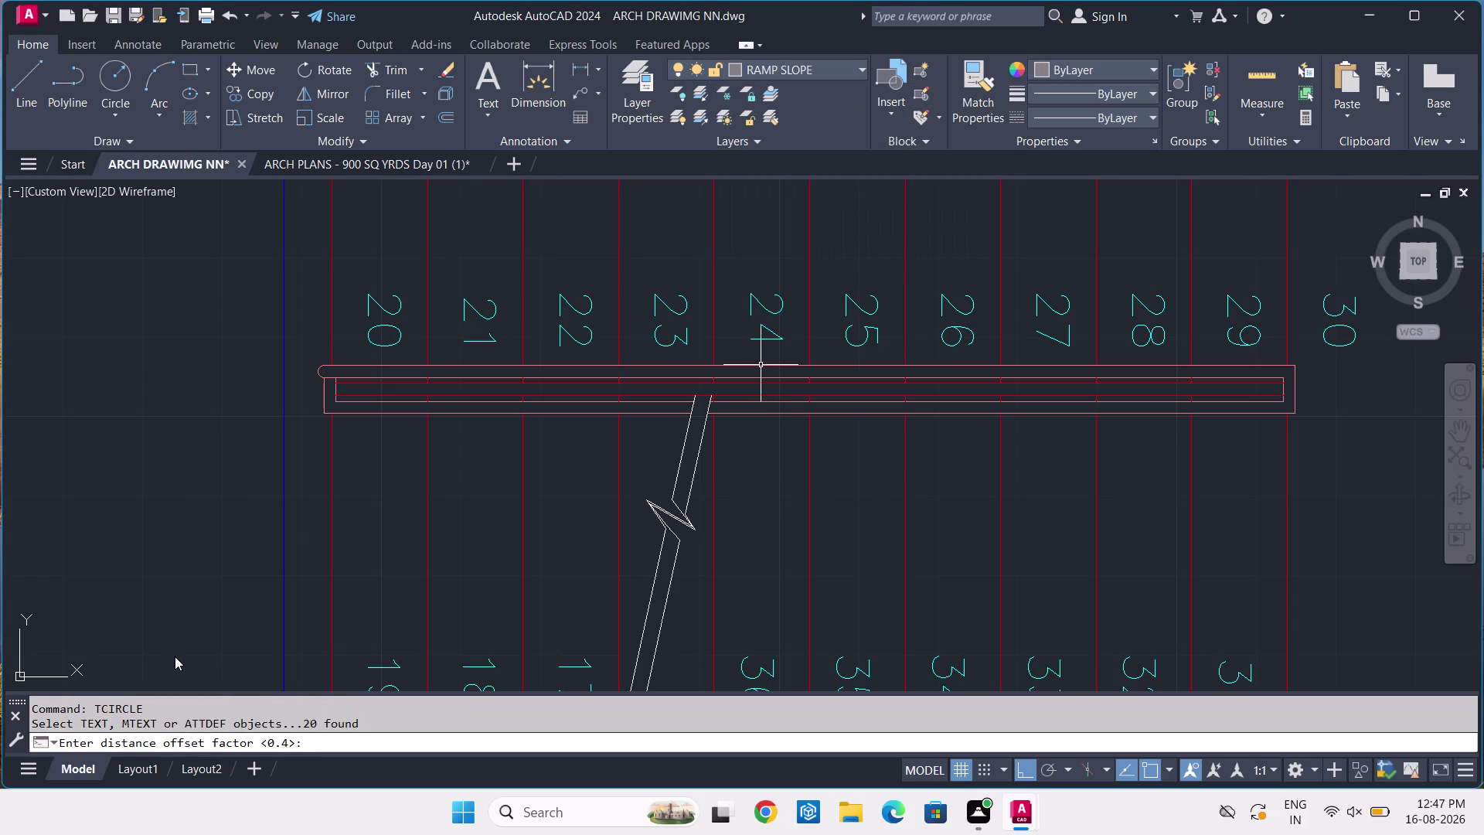
key(Return)
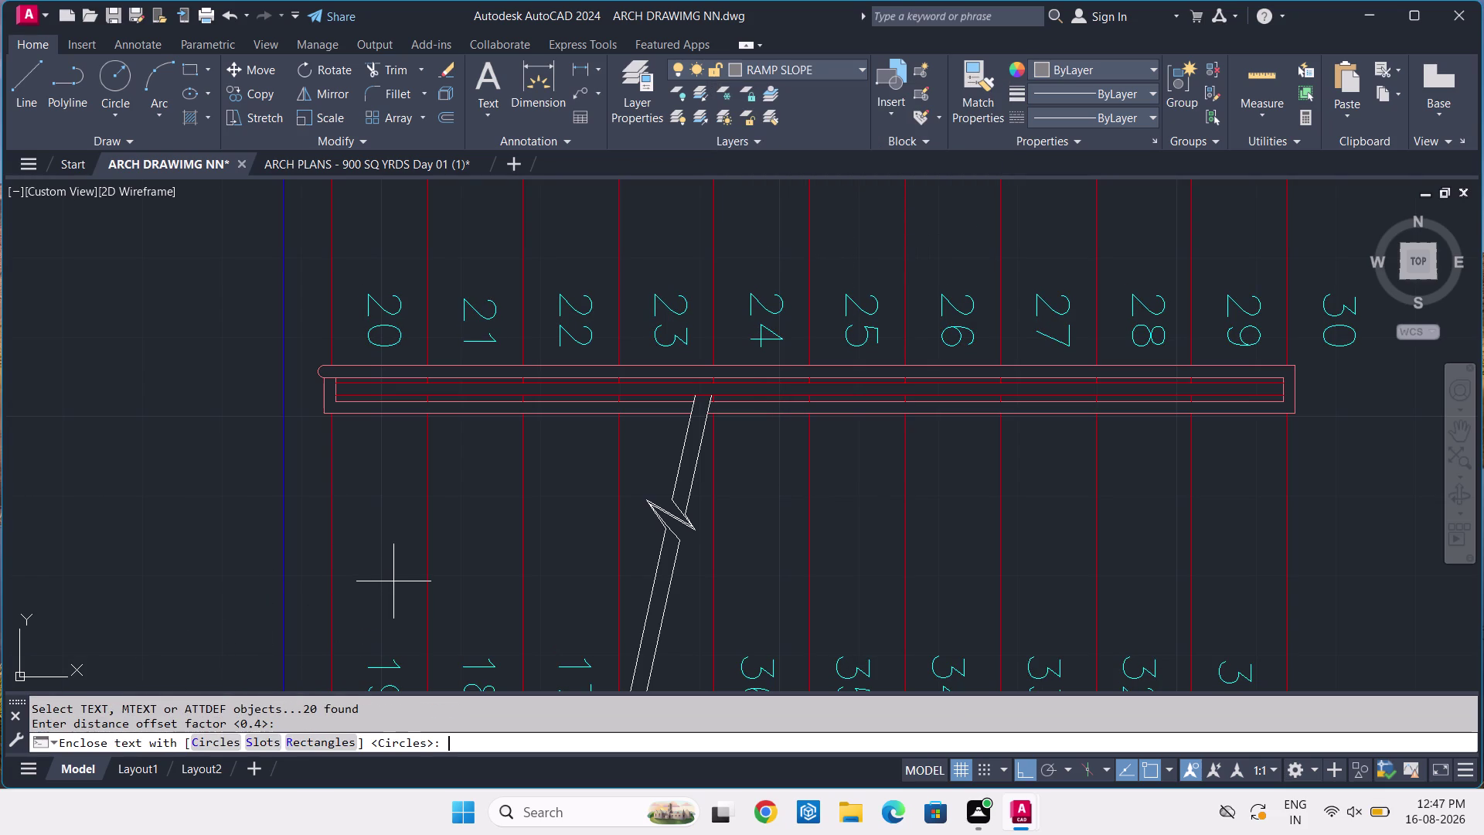
click(228, 745)
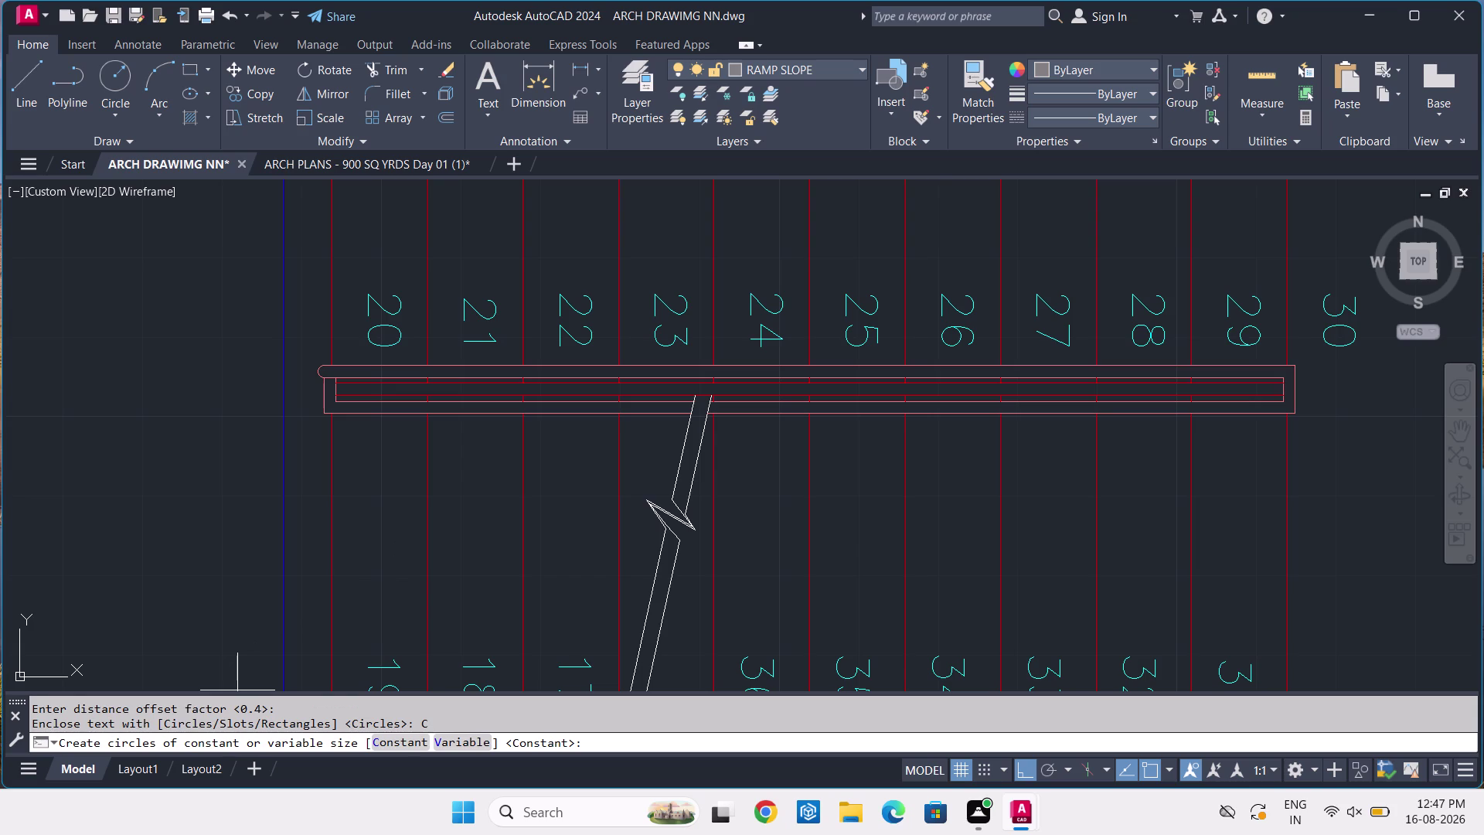
click(387, 736)
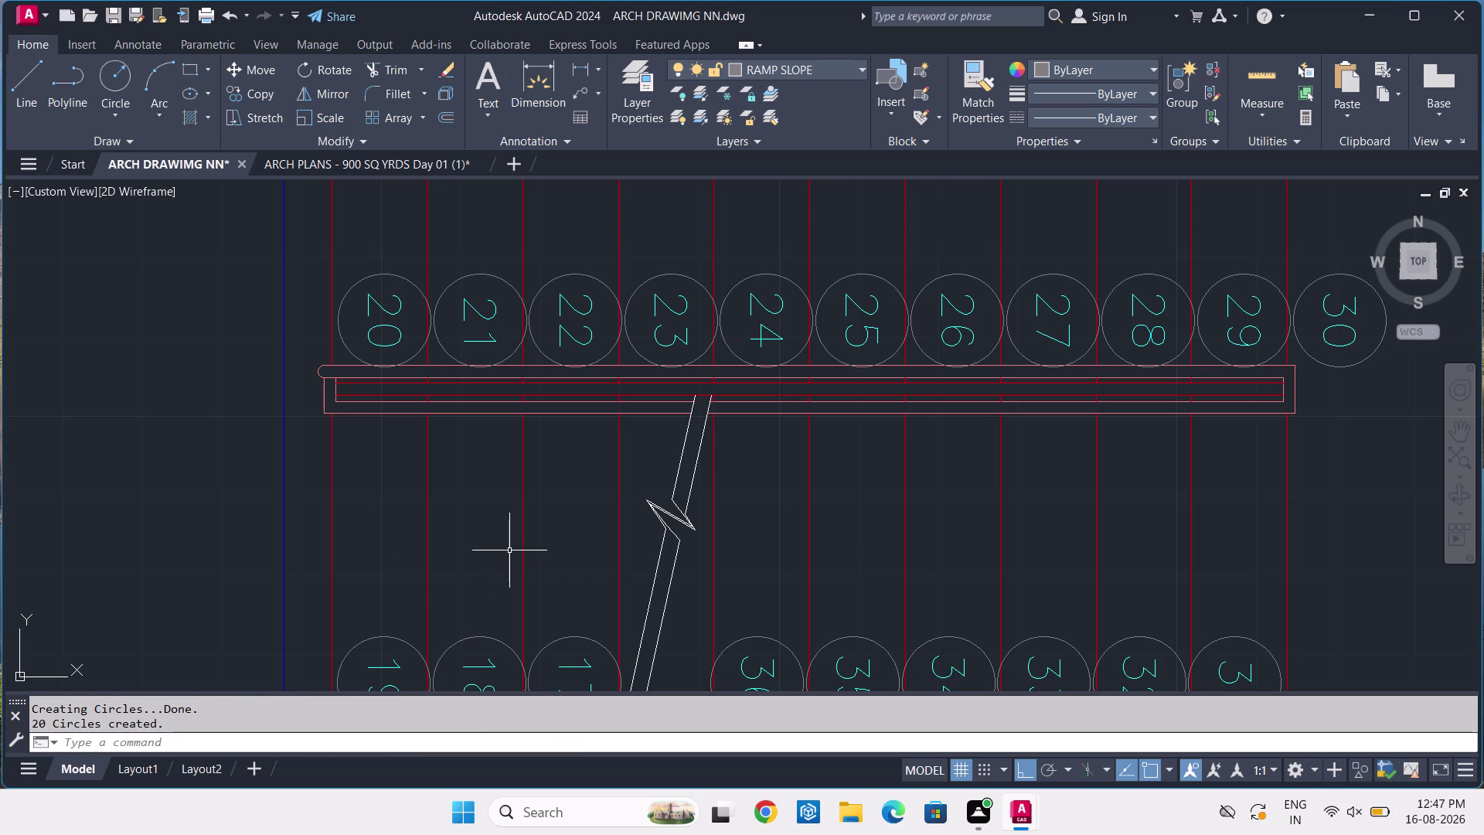
scroll(down, 3)
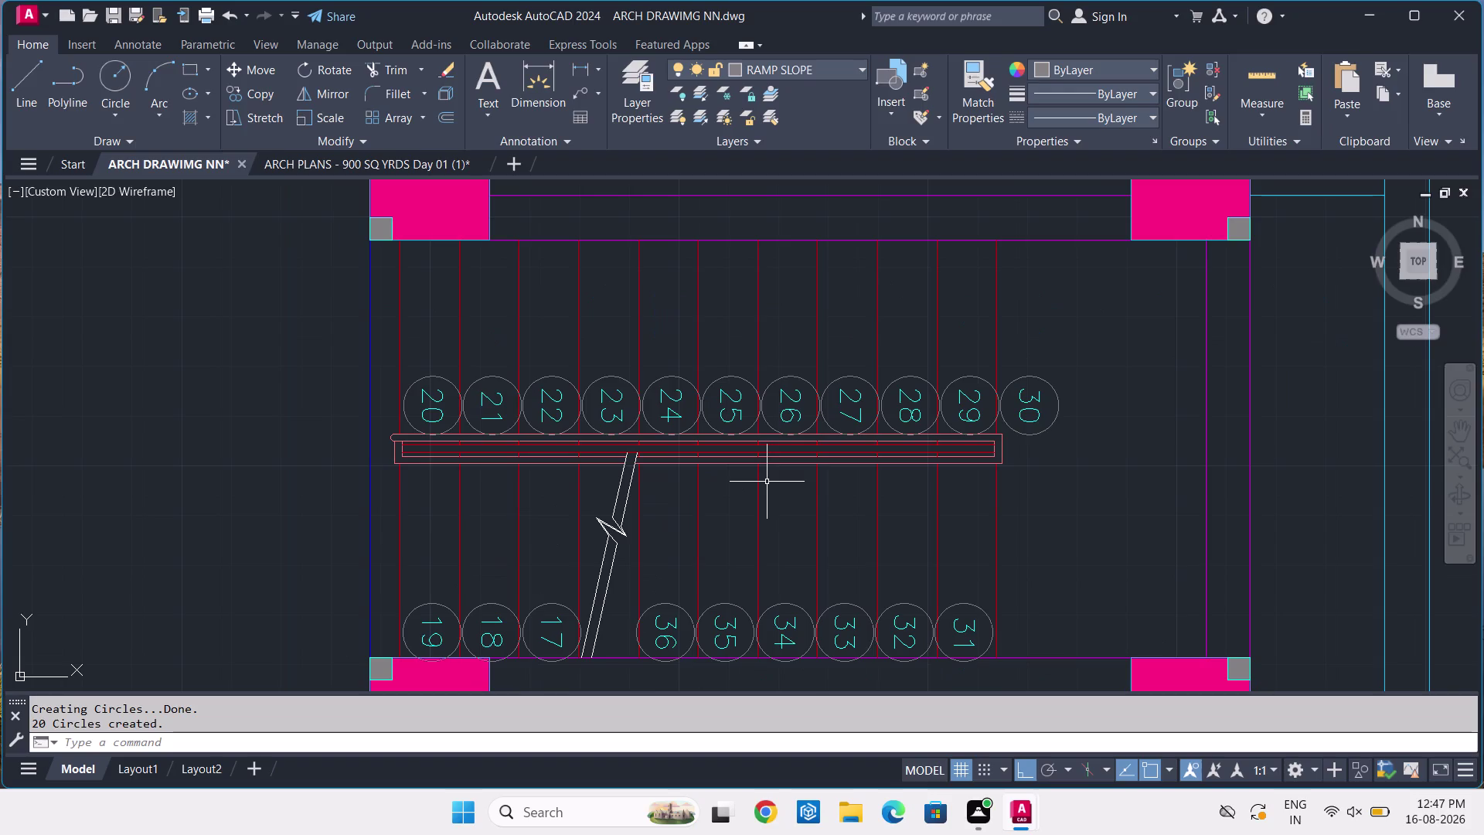
middle_drag(501, 606, 638, 486)
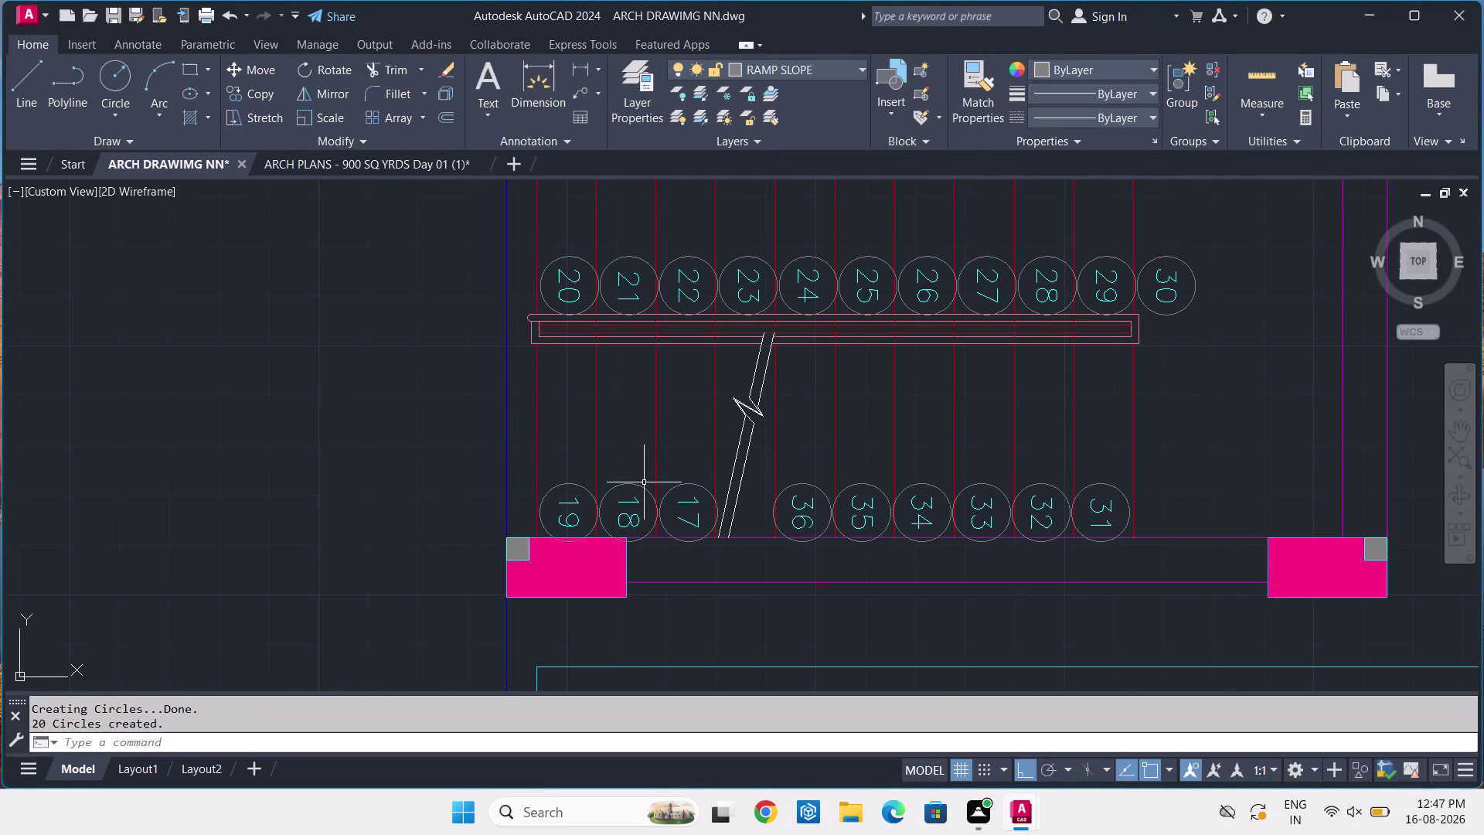
key(ctrl+z)
key(ctrl+z)
Select the lower step numbers 17–19 and 31–36.
scroll(down, 3)
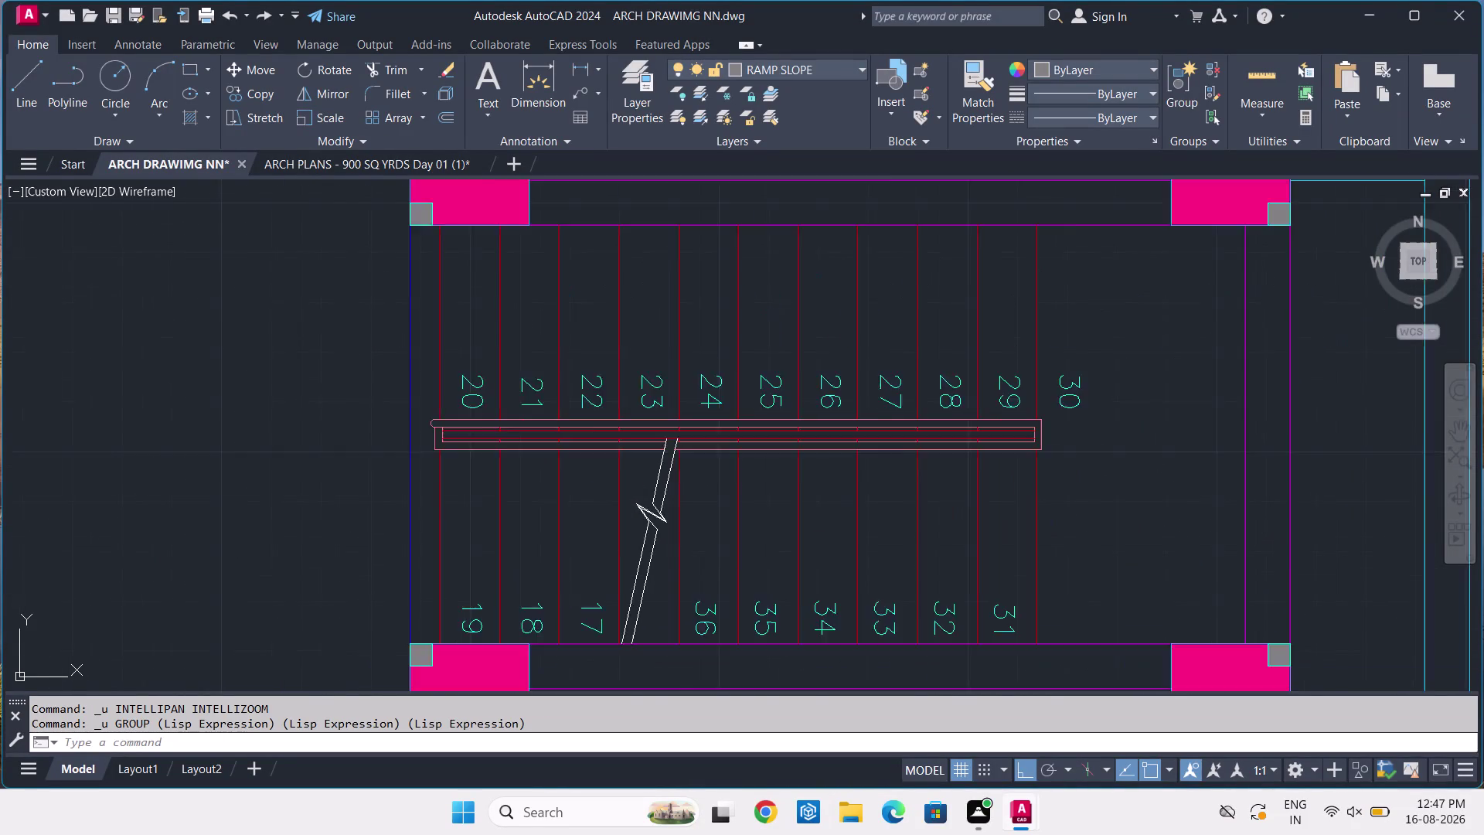
middle_drag(557, 561, 748, 380)
scroll(up, 3)
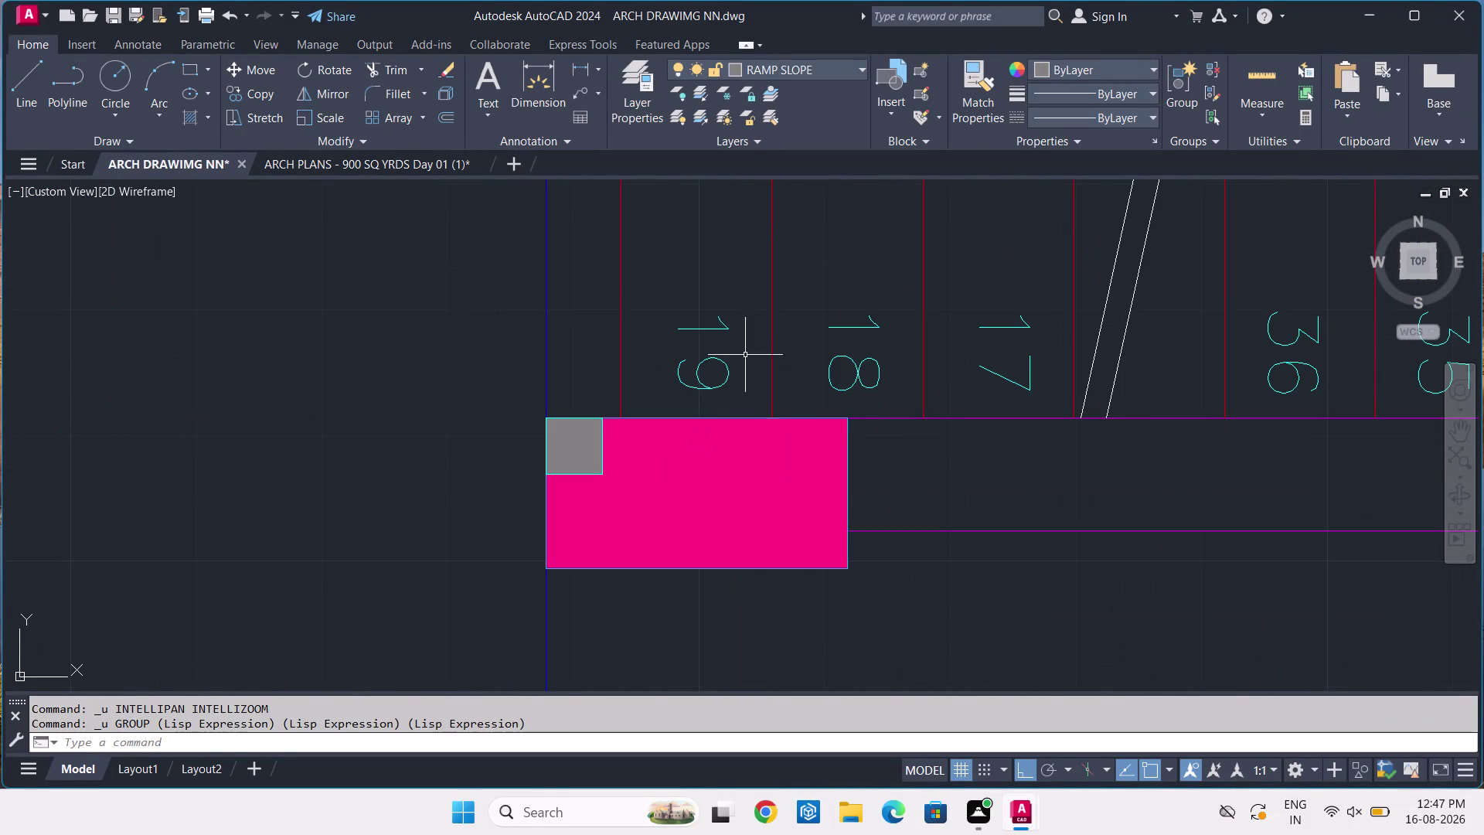
click(747, 314)
click(696, 377)
click(858, 286)
click(832, 353)
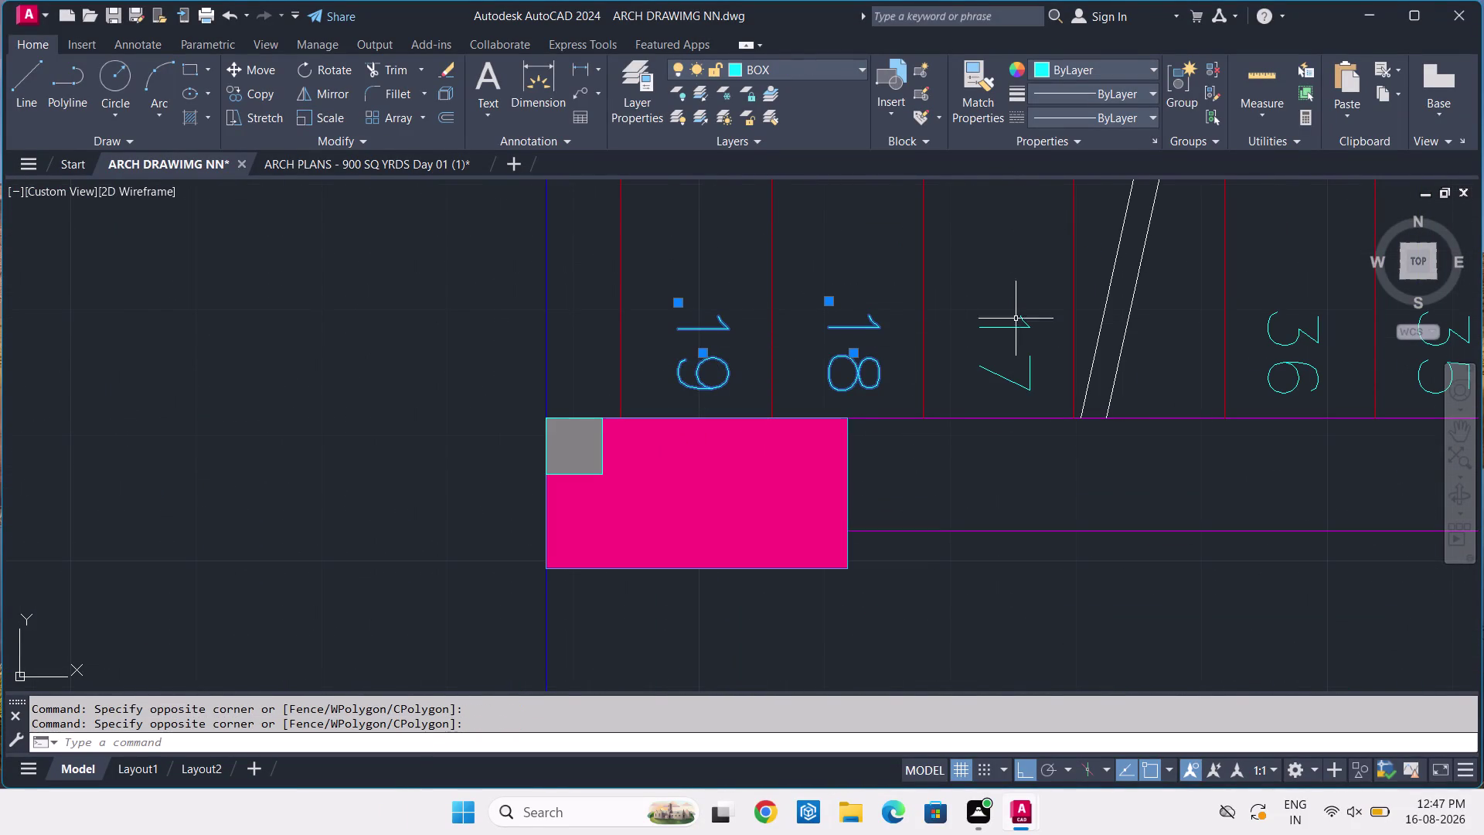
click(1037, 289)
click(1008, 351)
scroll(down, 3)
scroll(up, 3)
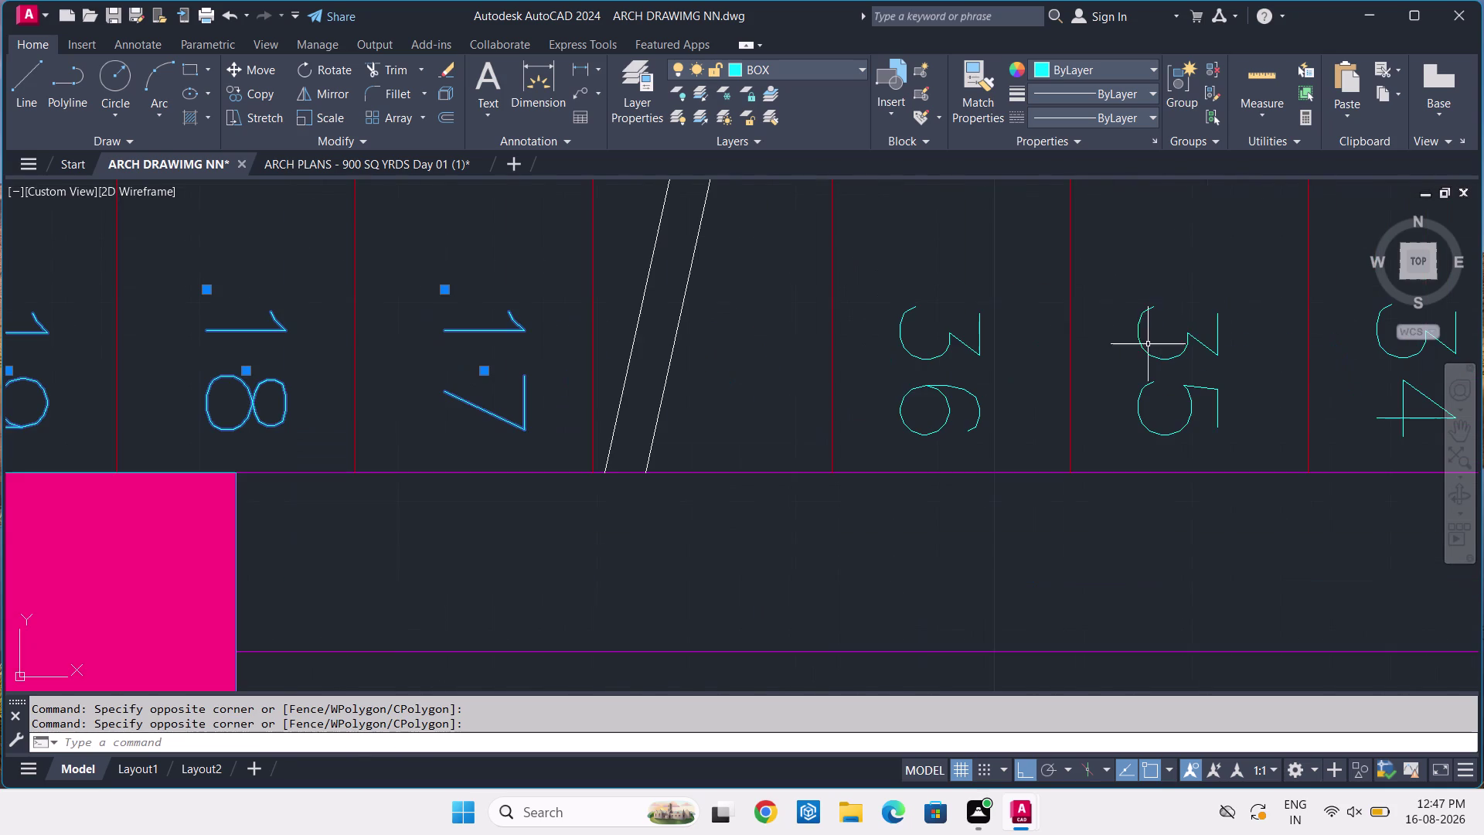
click(1007, 286)
click(941, 370)
click(1169, 285)
click(1130, 354)
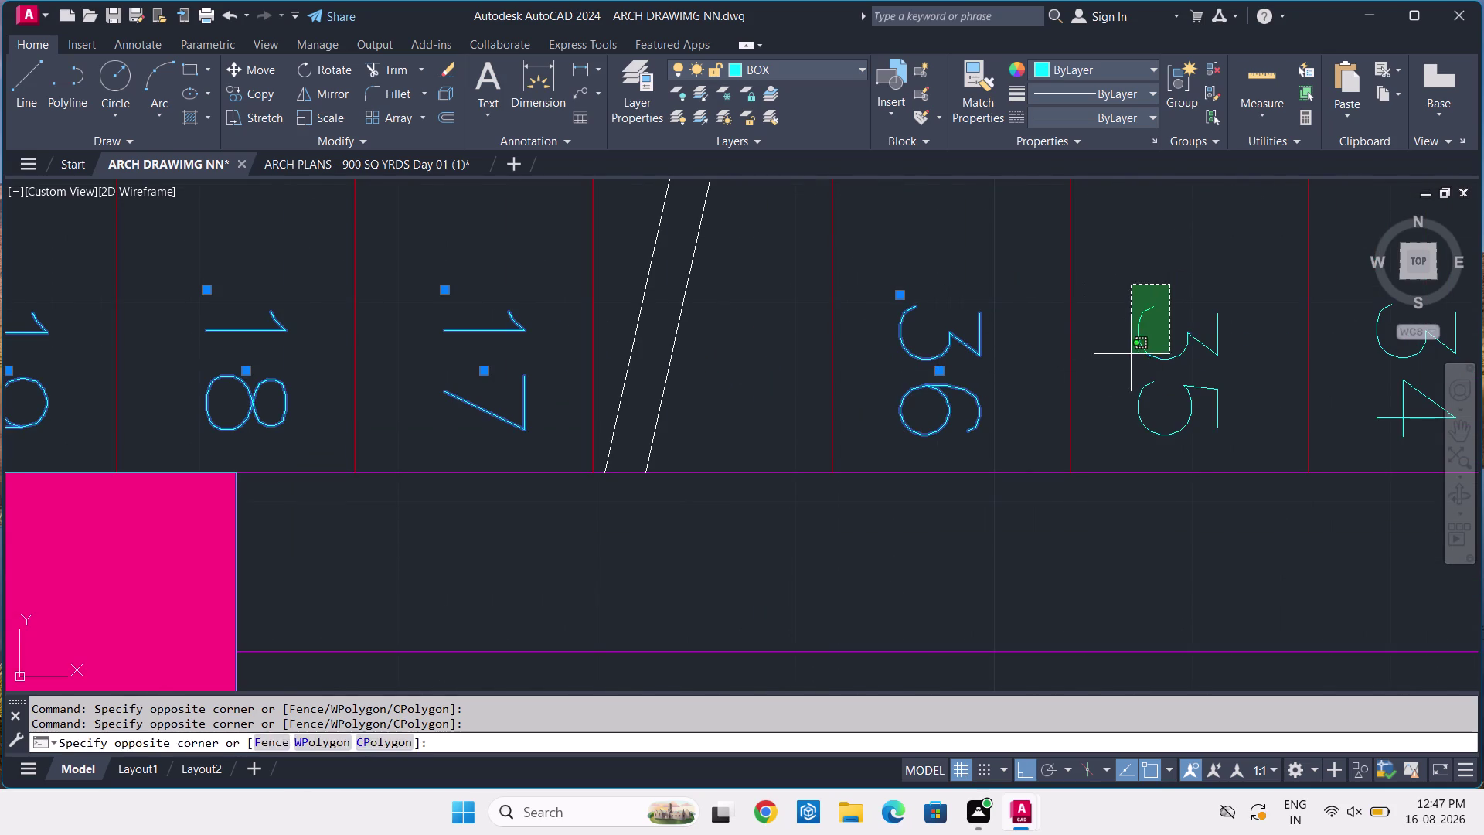
scroll(down, 3)
click(1229, 341)
click(1205, 372)
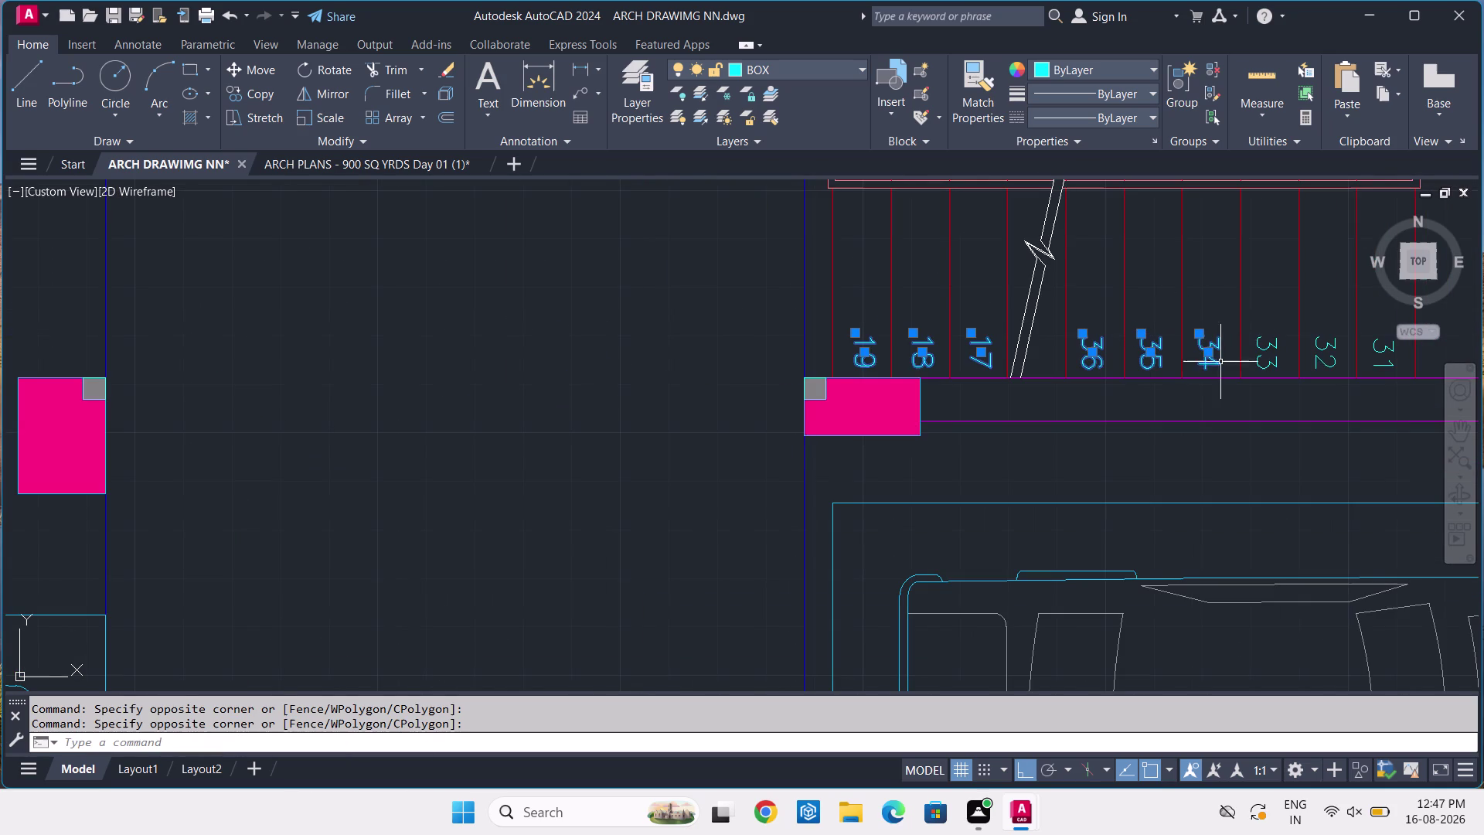
click(1263, 337)
click(1319, 349)
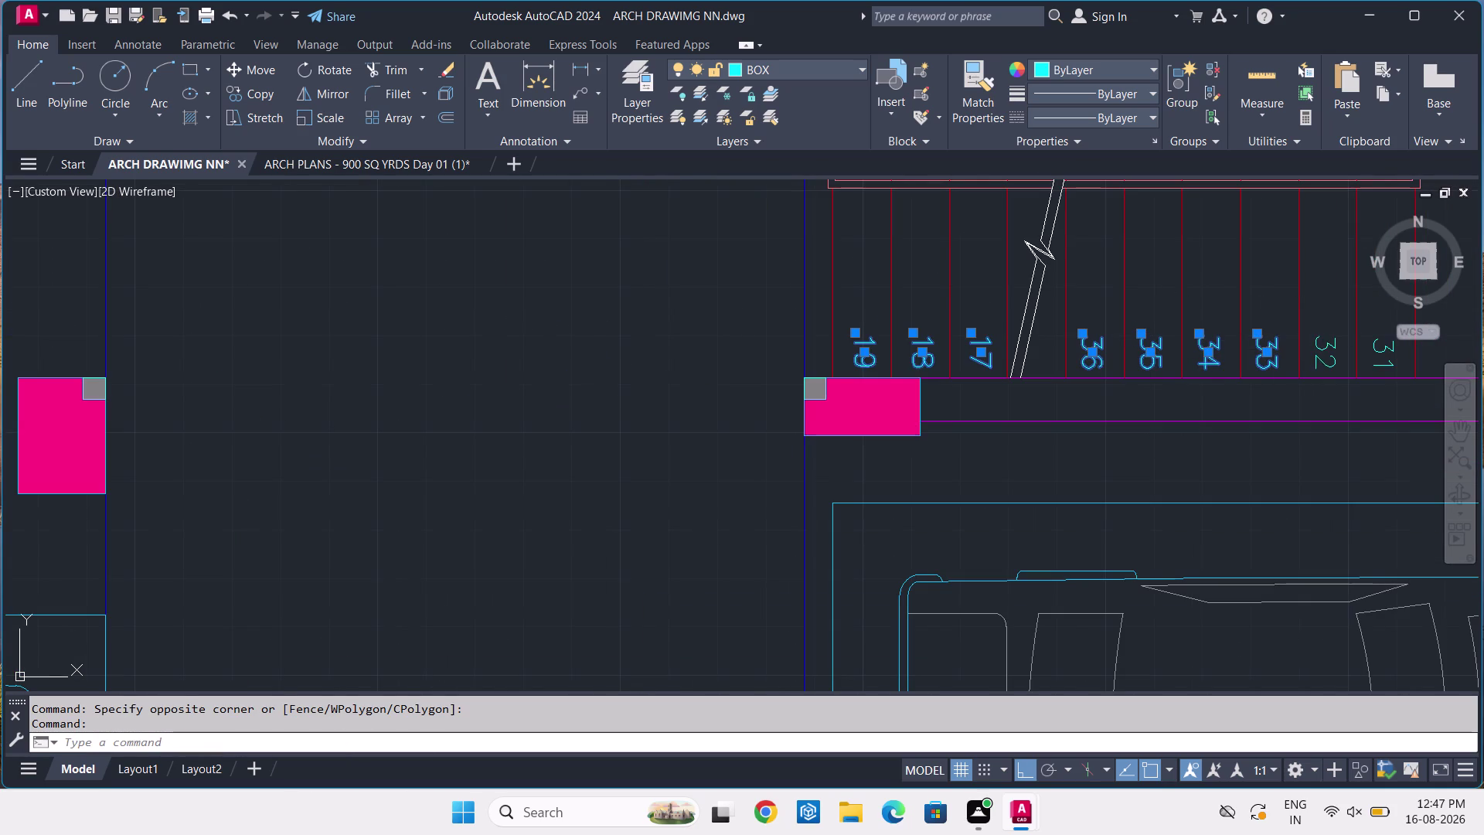
middle_drag(1327, 341, 1018, 401)
scroll(up, 3)
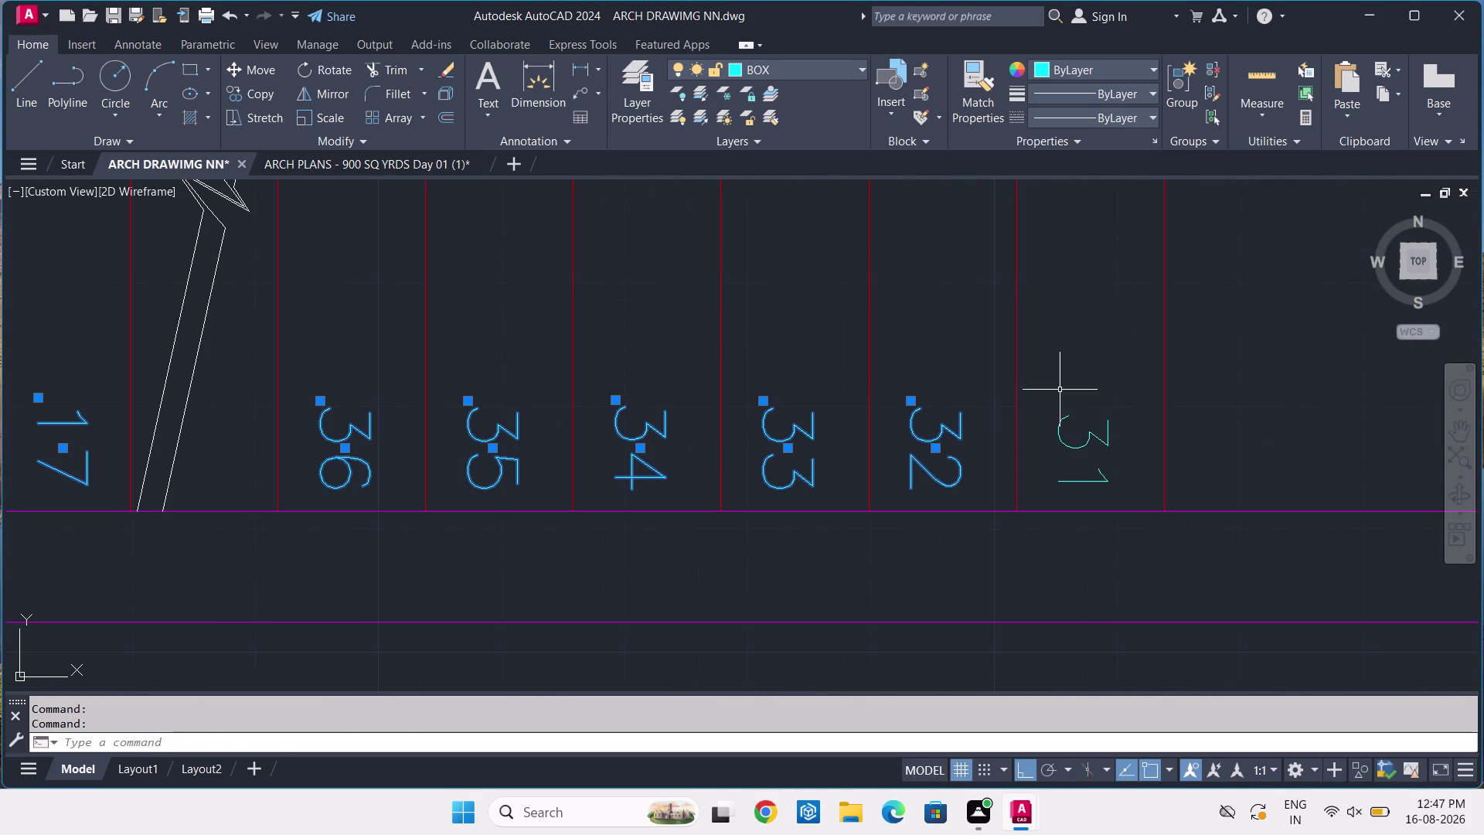
click(1085, 406)
click(1055, 460)
scroll(down, 3)
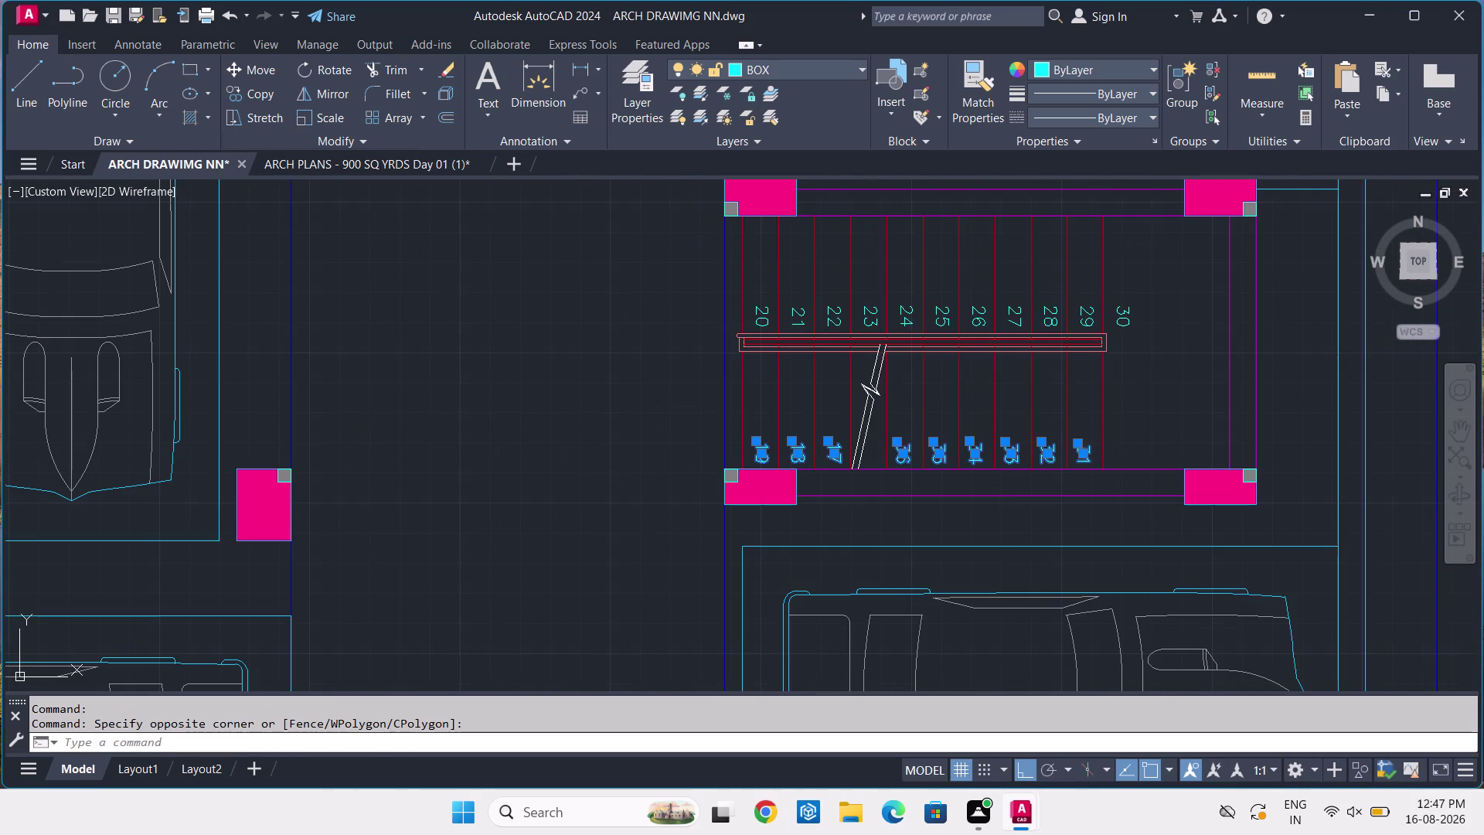
scroll(up, 3)
scroll(up, 3)
Add upper step numbers 20, 21 and 22 to the selection.
click(697, 400)
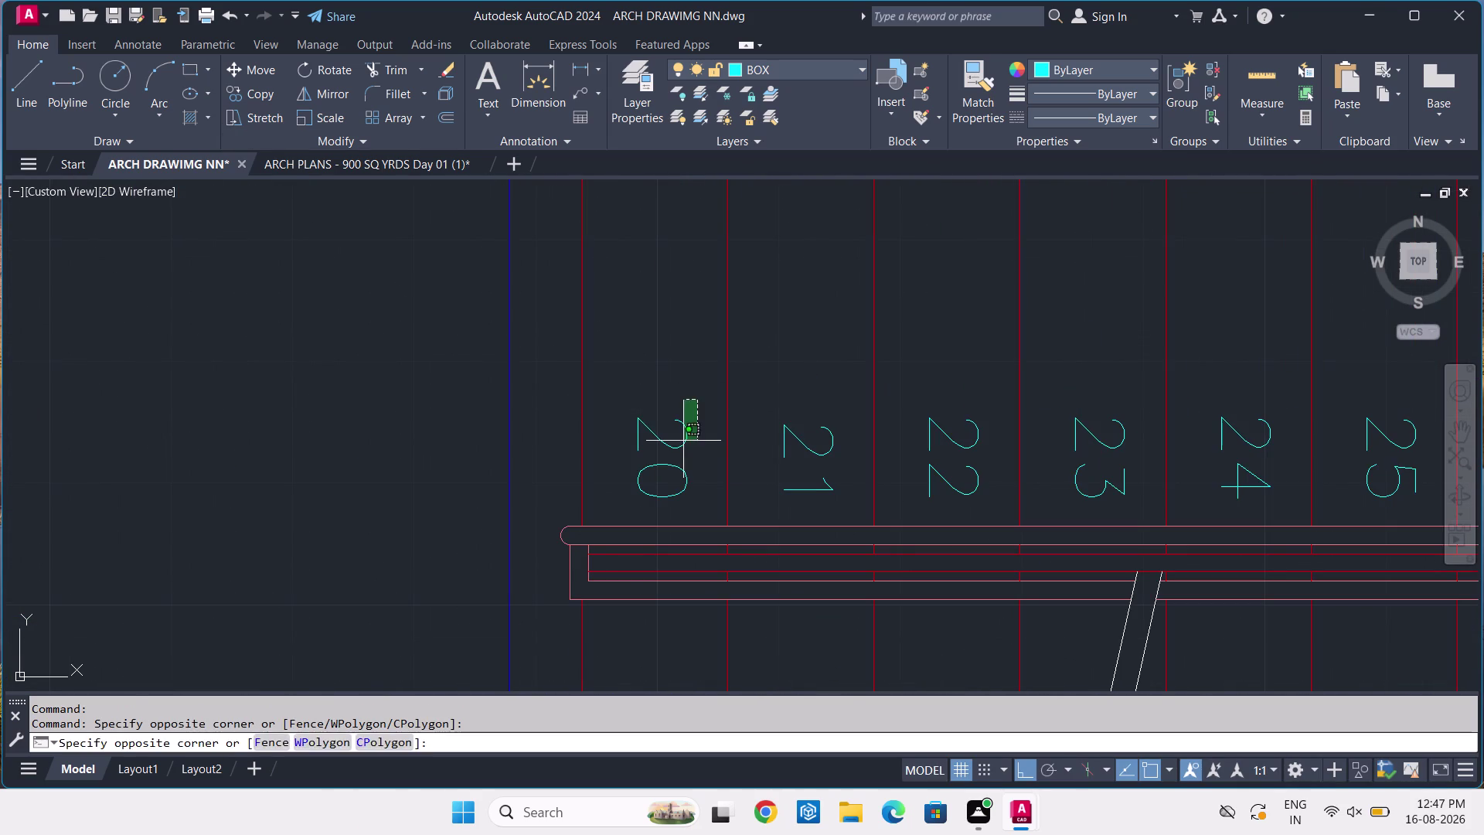
click(683, 444)
click(835, 411)
click(797, 447)
click(949, 402)
click(927, 441)
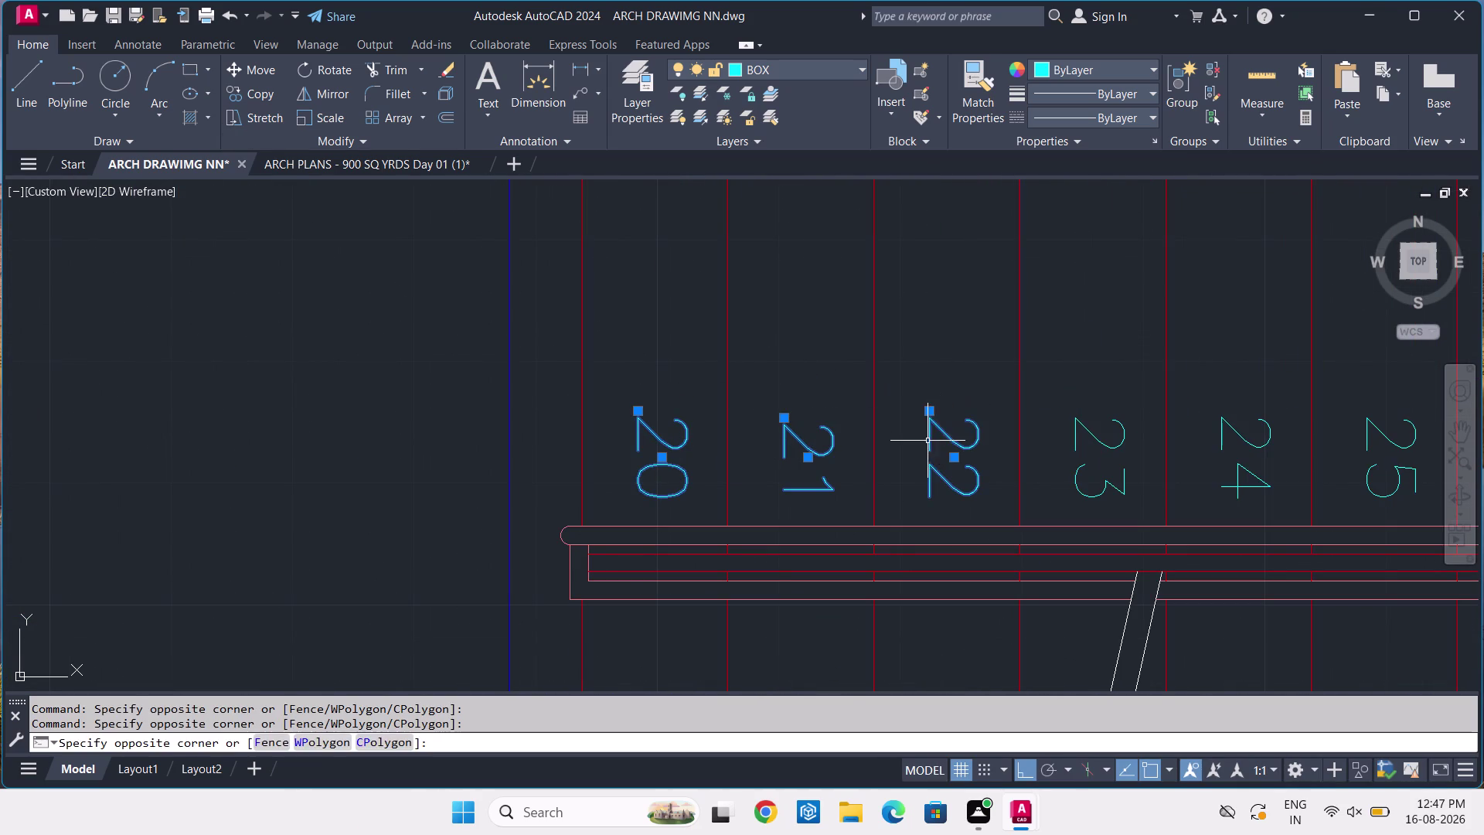
click(1088, 400)
click(1075, 450)
Add stall numbers 24, 25, 26 and 27 to the selection.
scroll(down, 3)
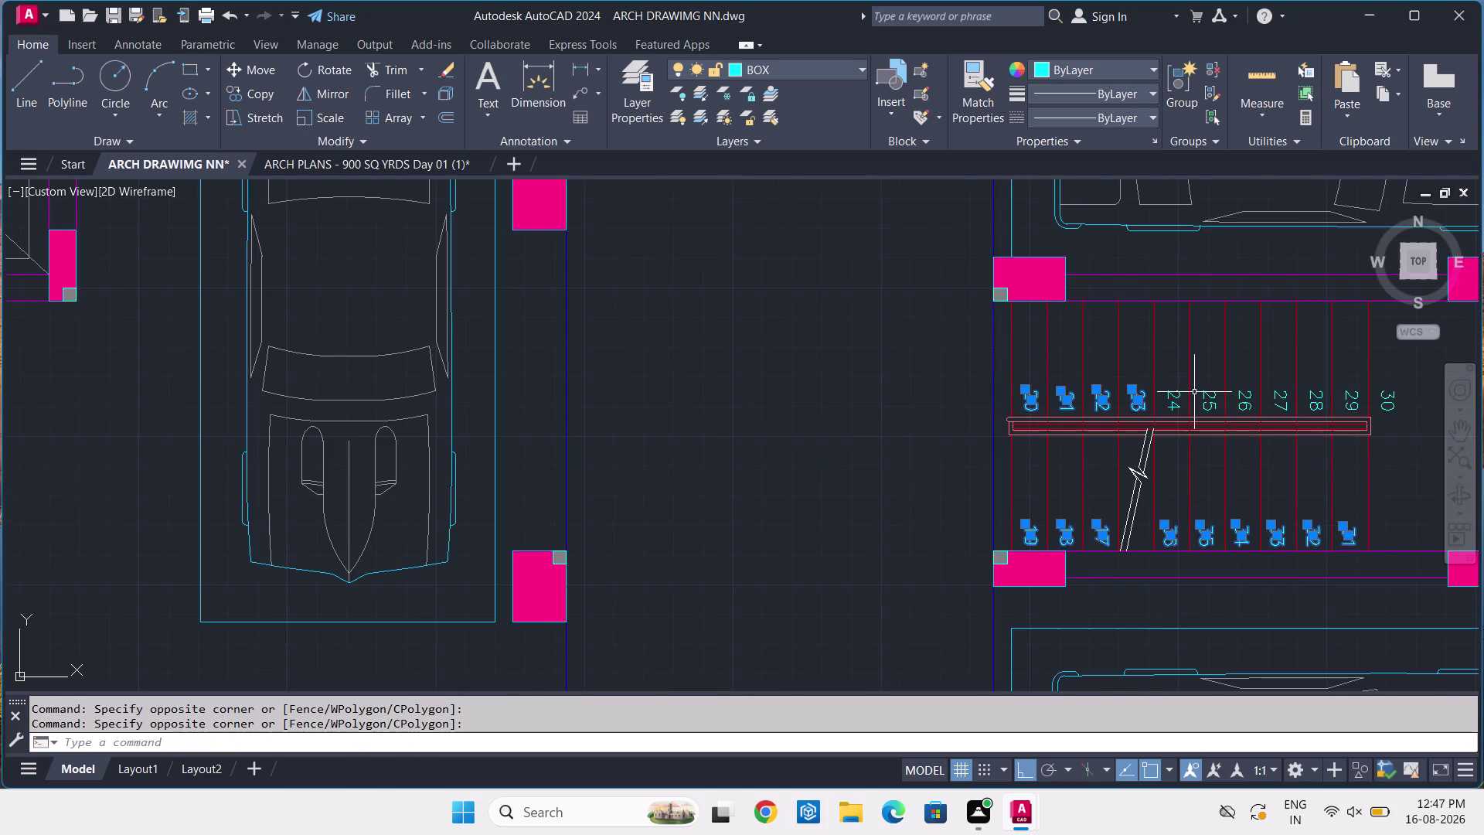
middle_drag(1195, 394, 824, 363)
right_drag(1178, 389, 944, 371)
scroll(up, 3)
click(838, 326)
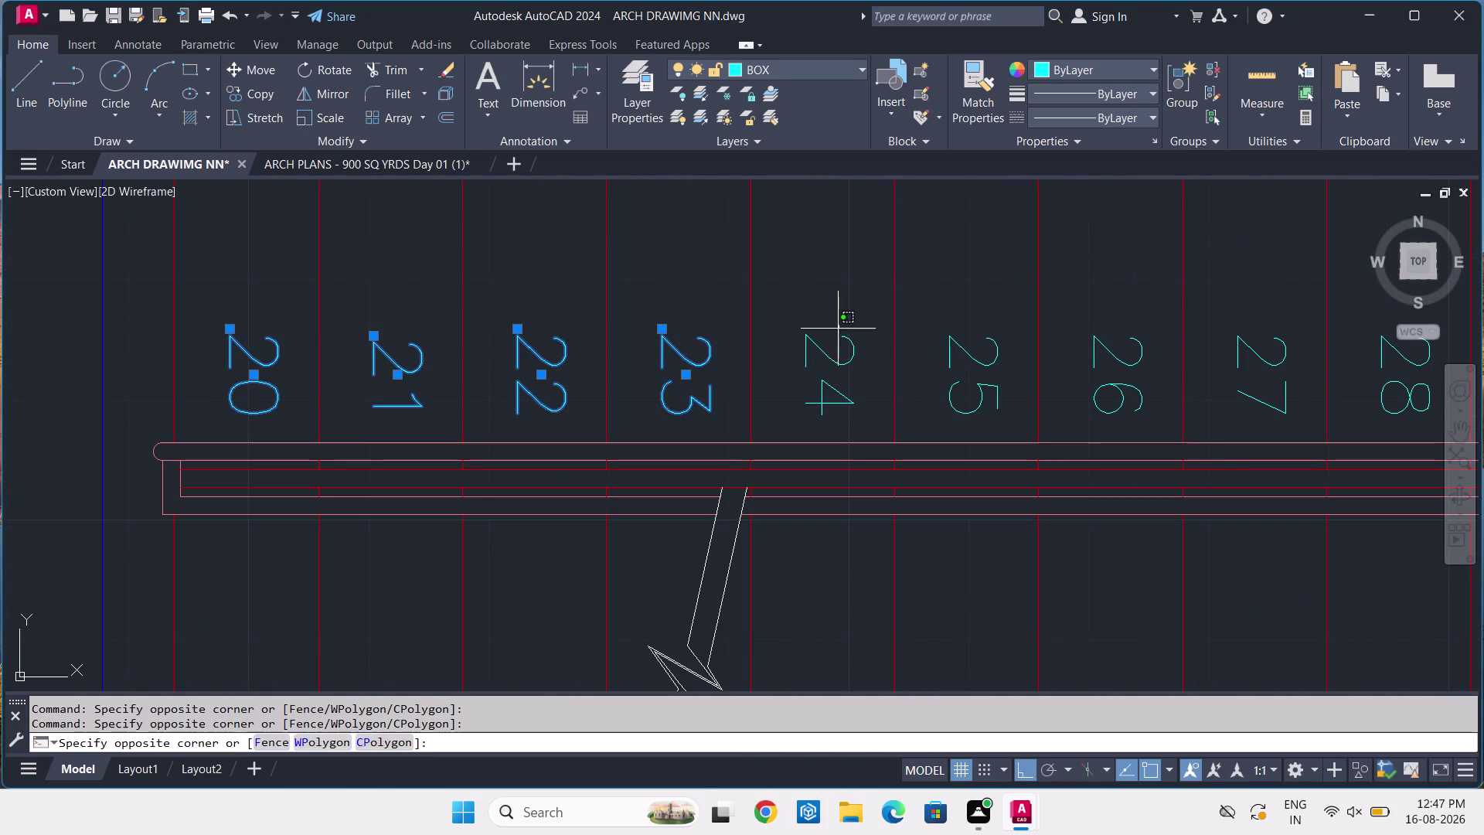
click(822, 364)
click(959, 331)
click(956, 368)
click(1089, 326)
click(1096, 357)
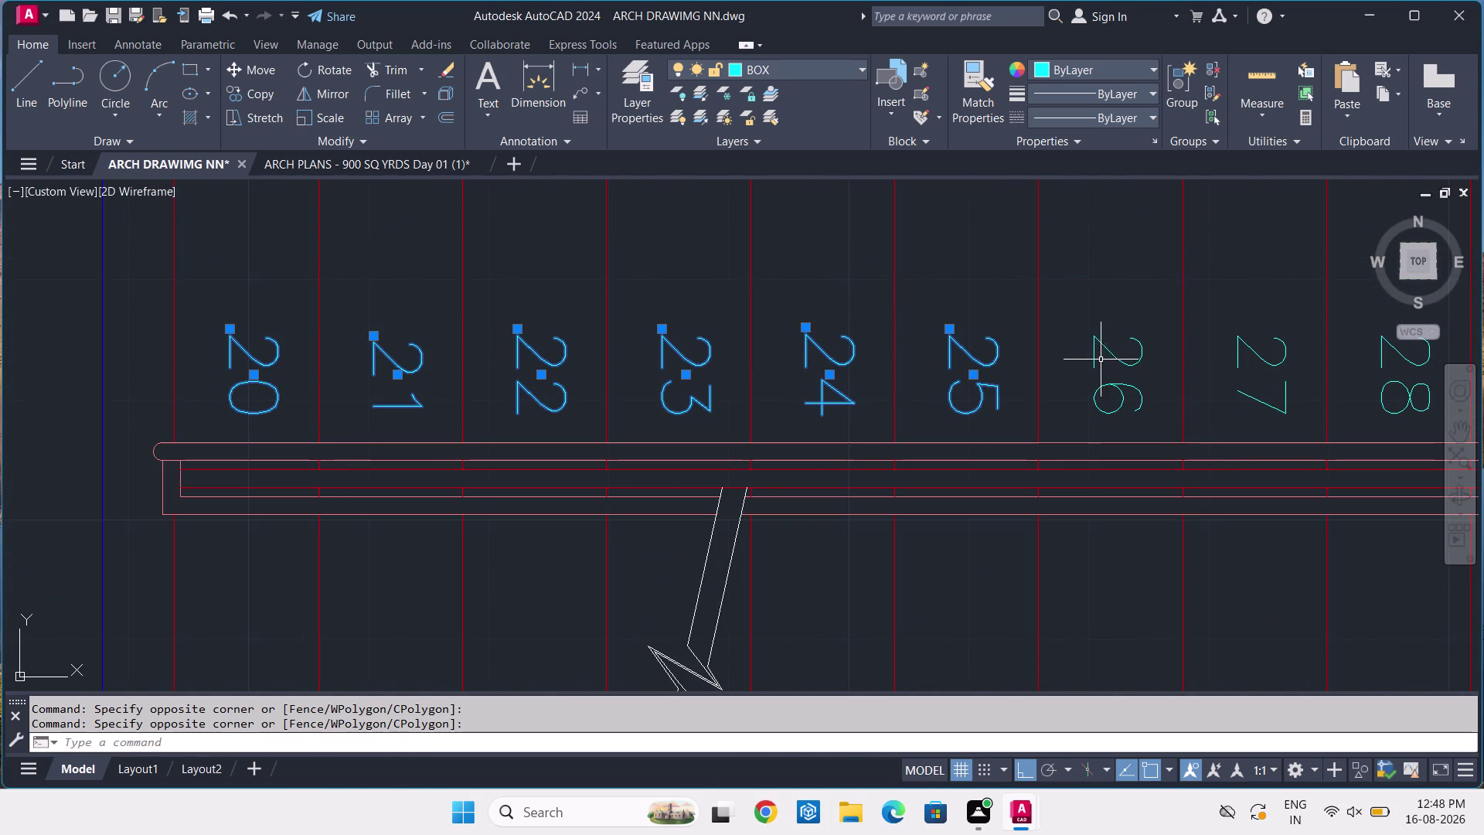
click(1135, 348)
click(1102, 382)
click(1252, 344)
click(1234, 361)
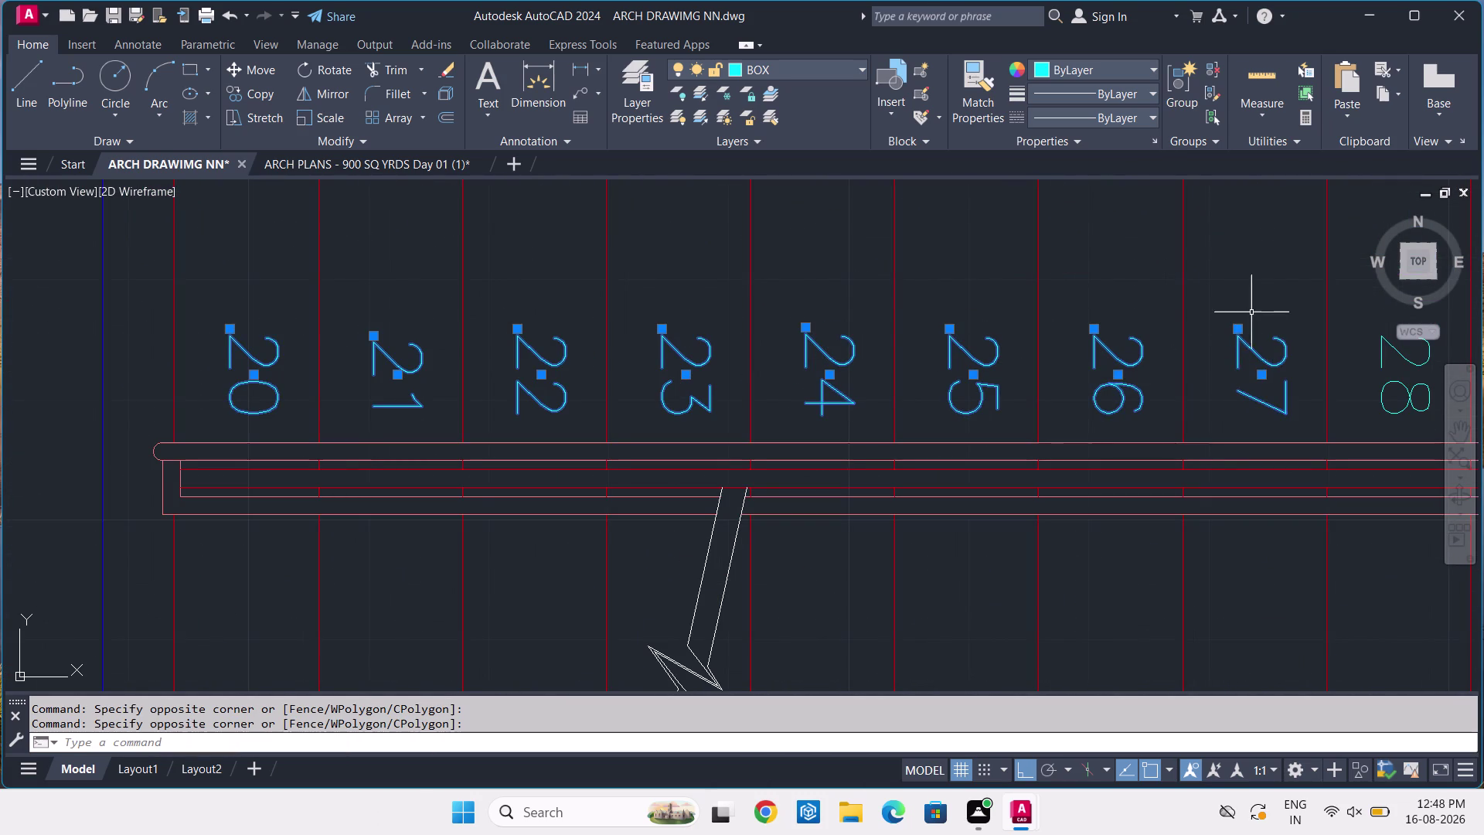
Pan right and add stall numbers 28, 29 and 30 to the selection.
middle_drag(1252, 313, 323, 320)
drag(466, 331, 459, 367)
click(446, 404)
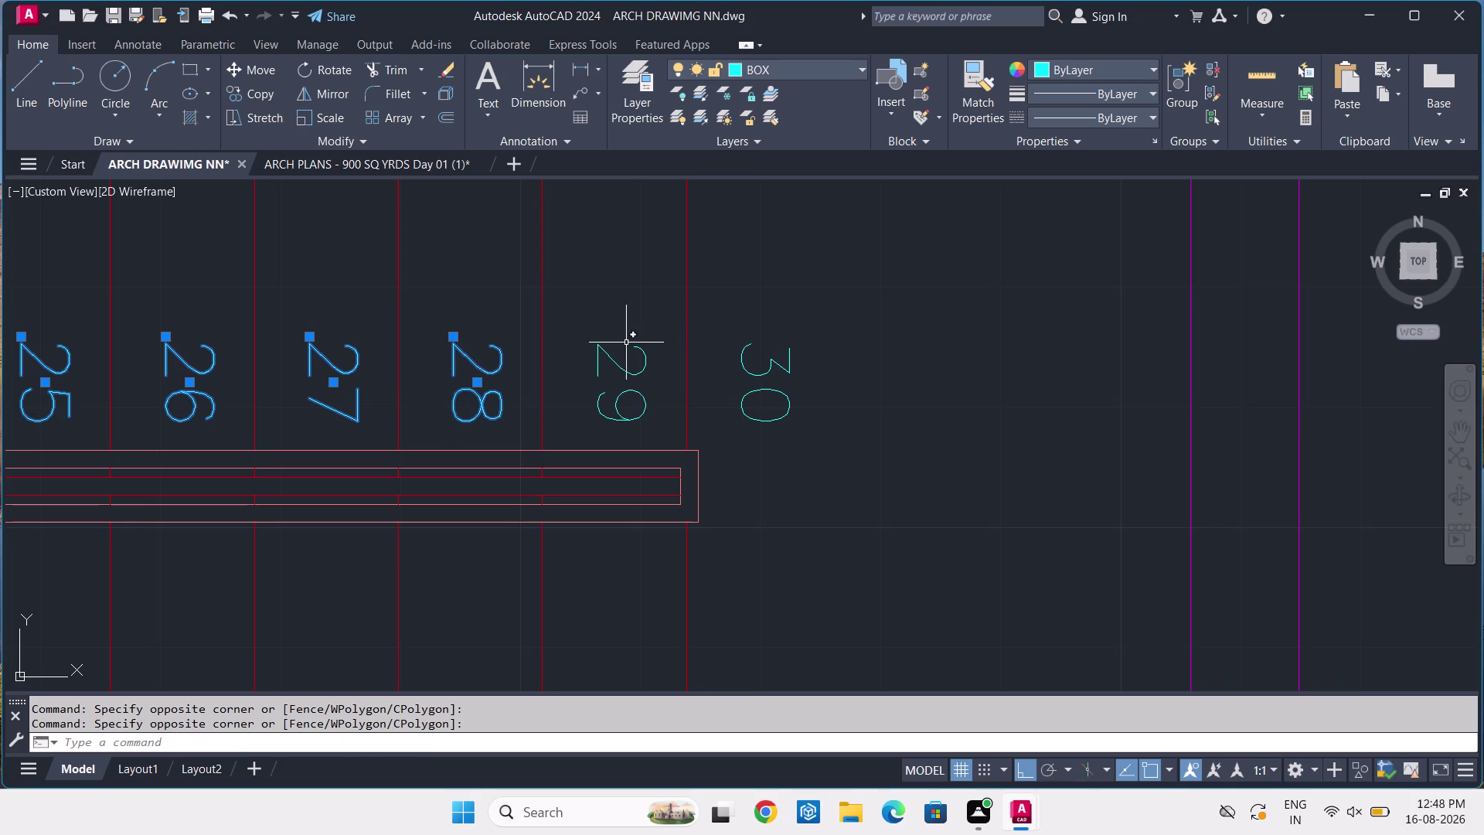
click(634, 334)
click(619, 364)
click(778, 332)
click(721, 397)
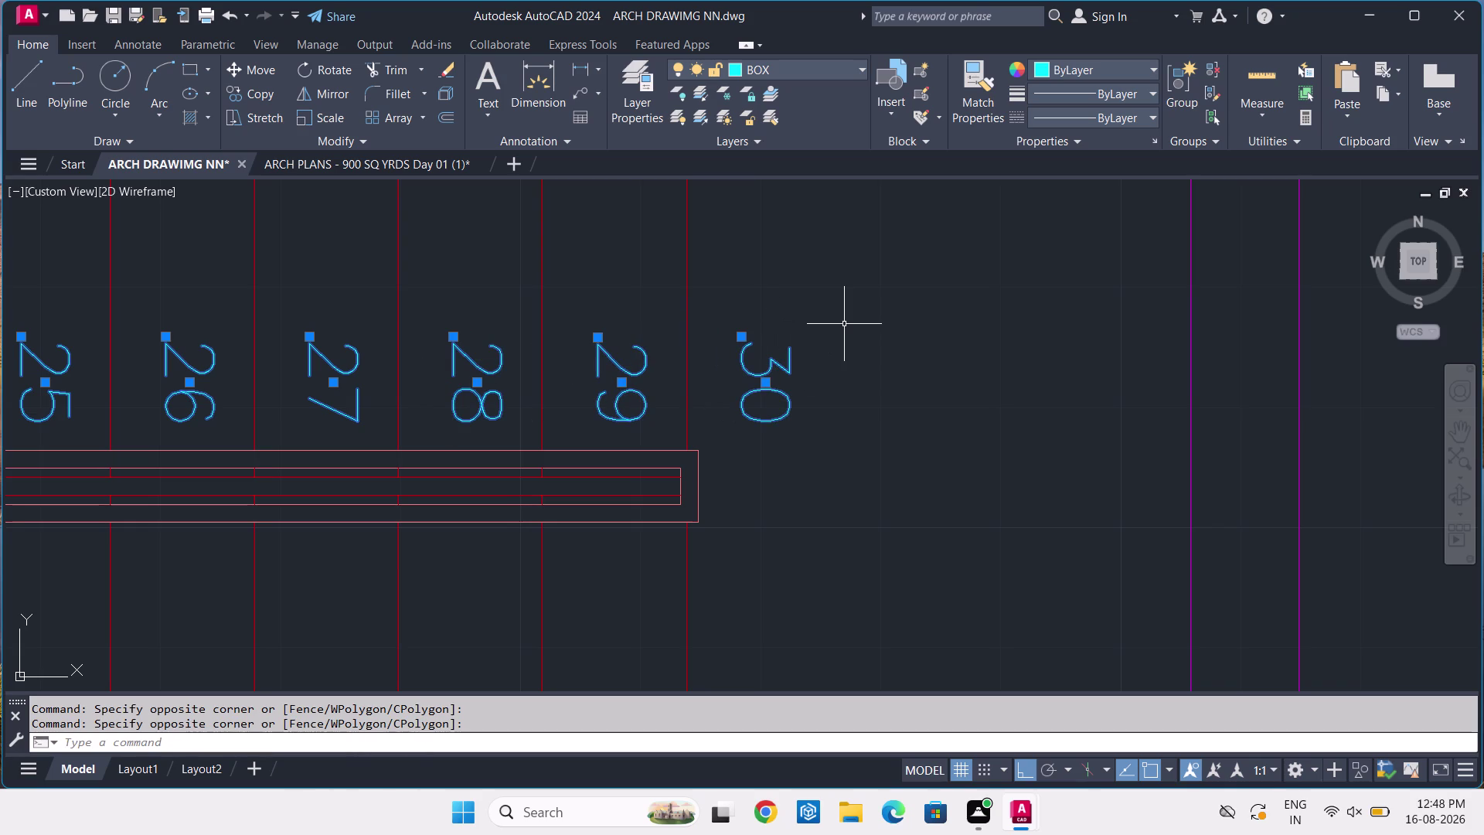
Shrink the selected stall number texts' height to 3, then to 2 1/2 inches.
text(PR)
key(space)
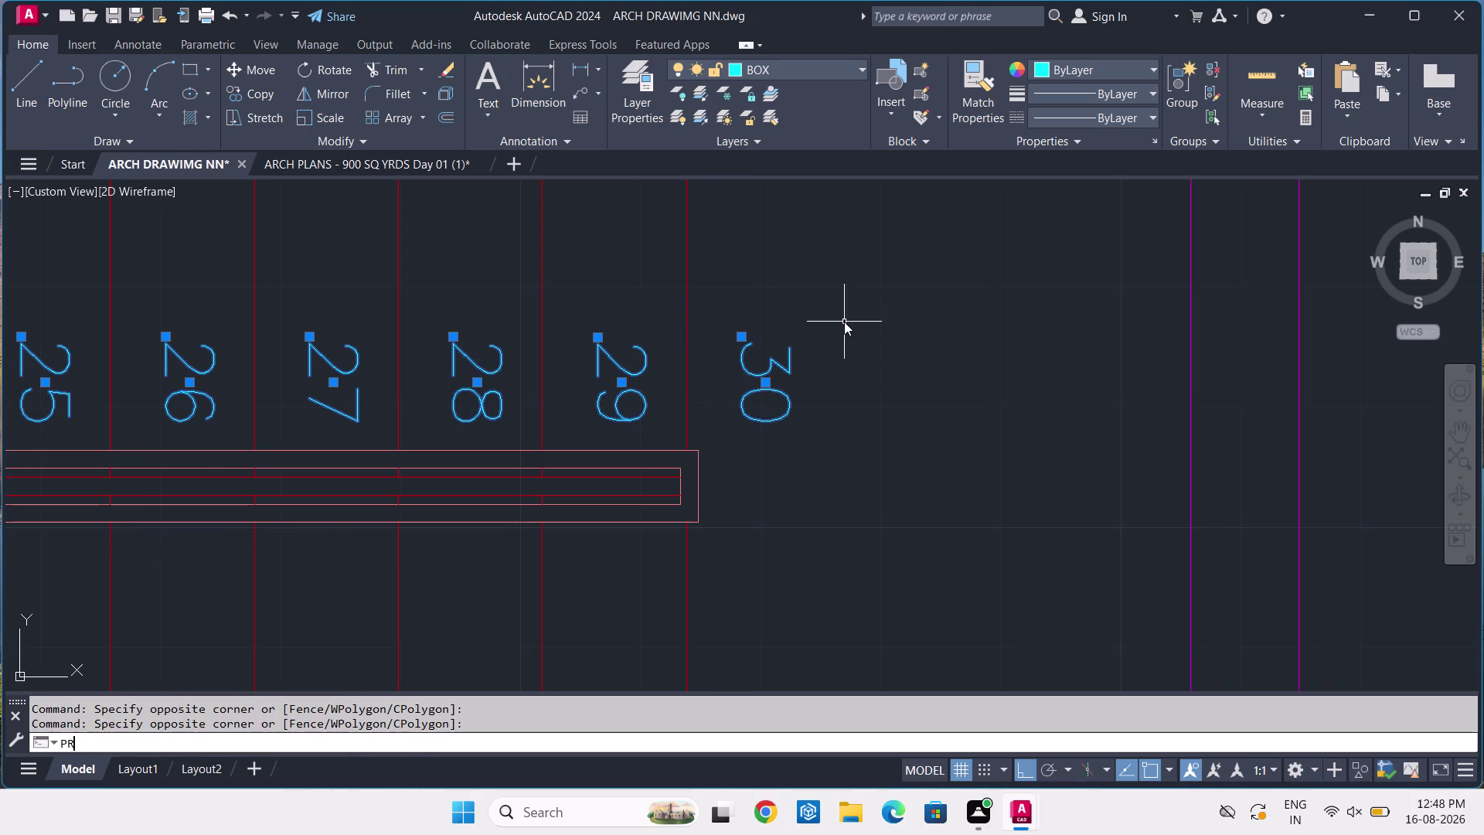
scroll(down, 3)
click(158, 429)
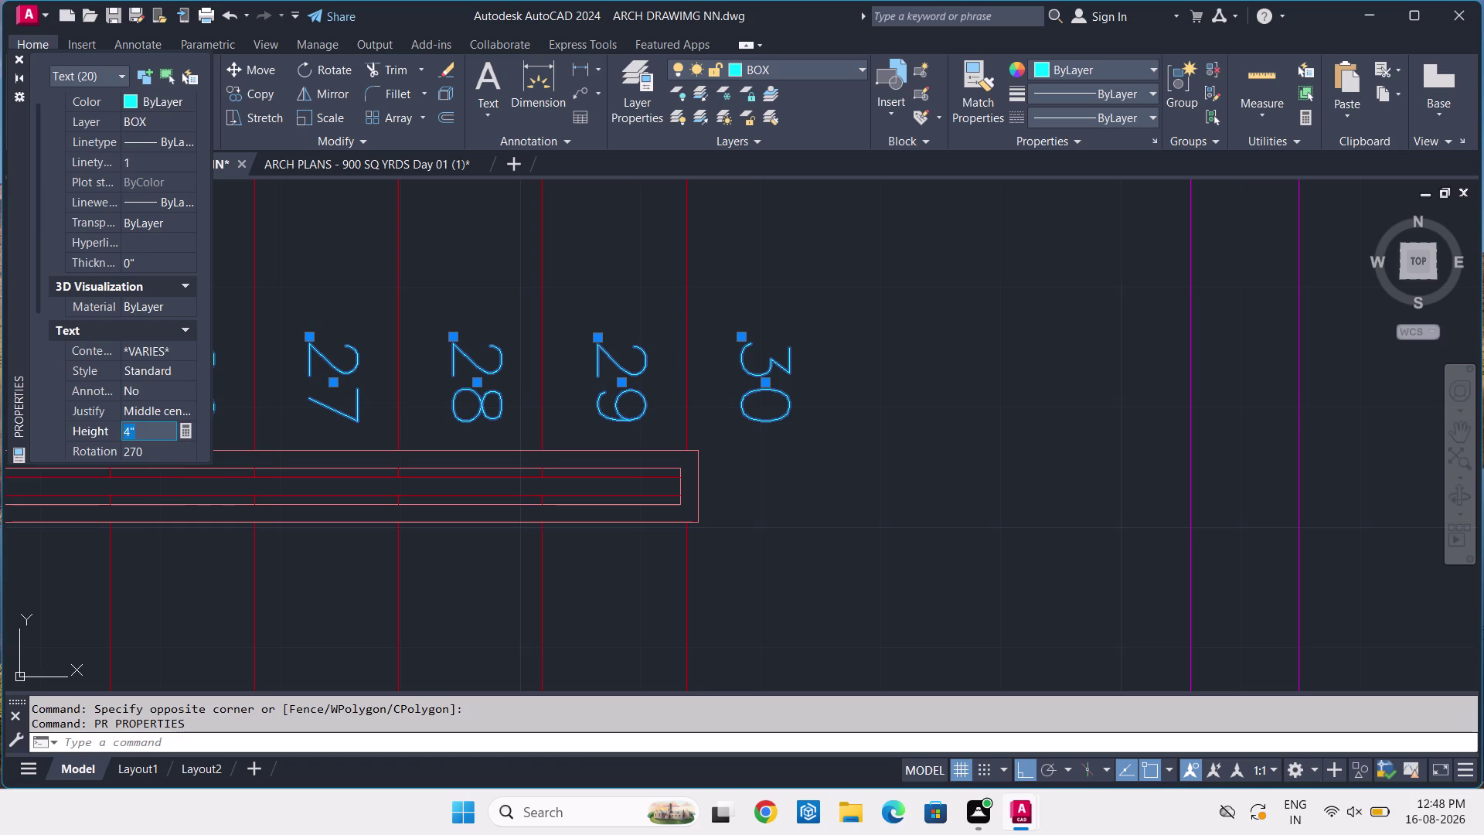
key(3)
key(Return)
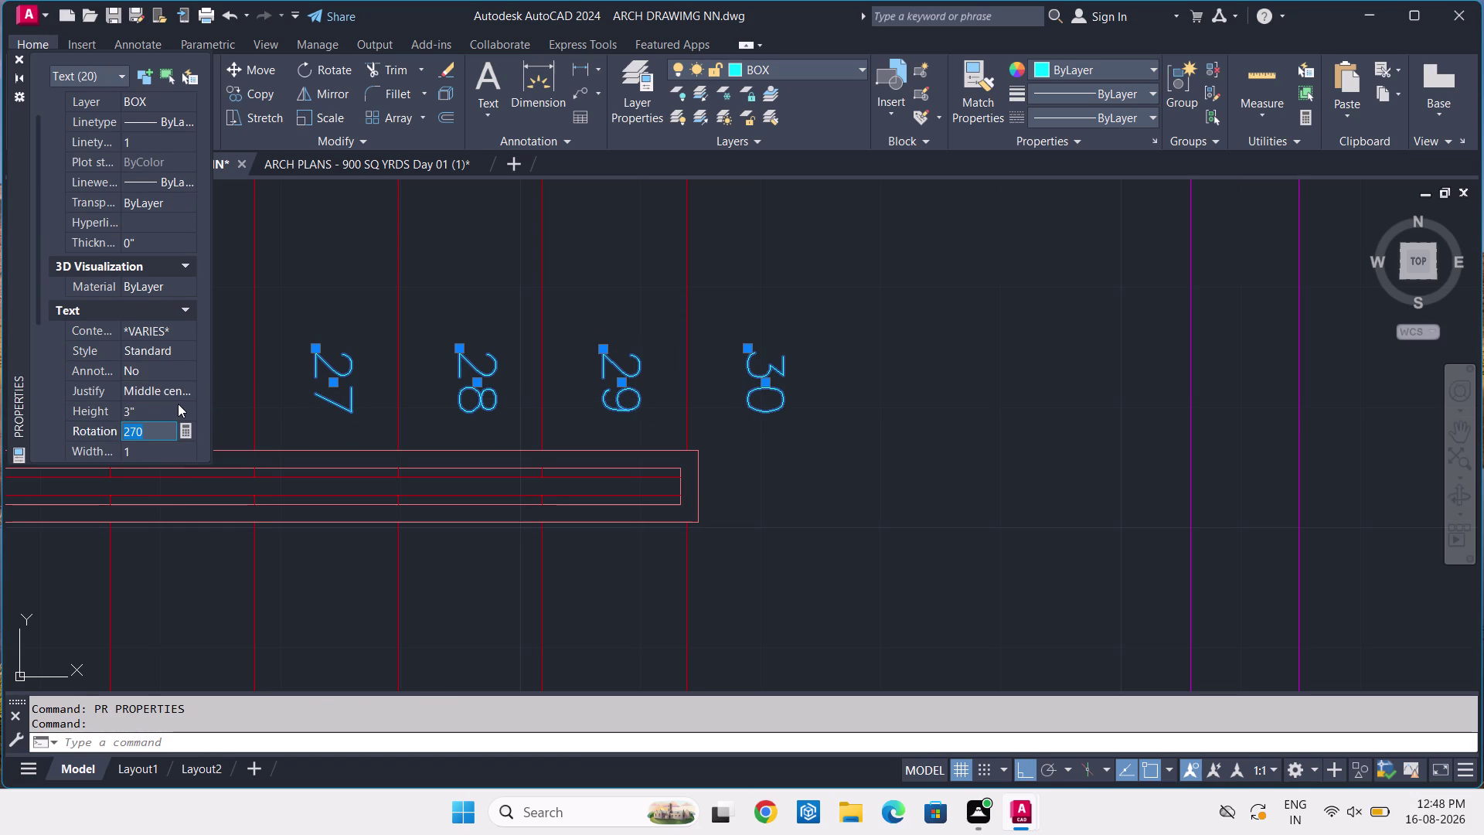
click(178, 403)
text(2)
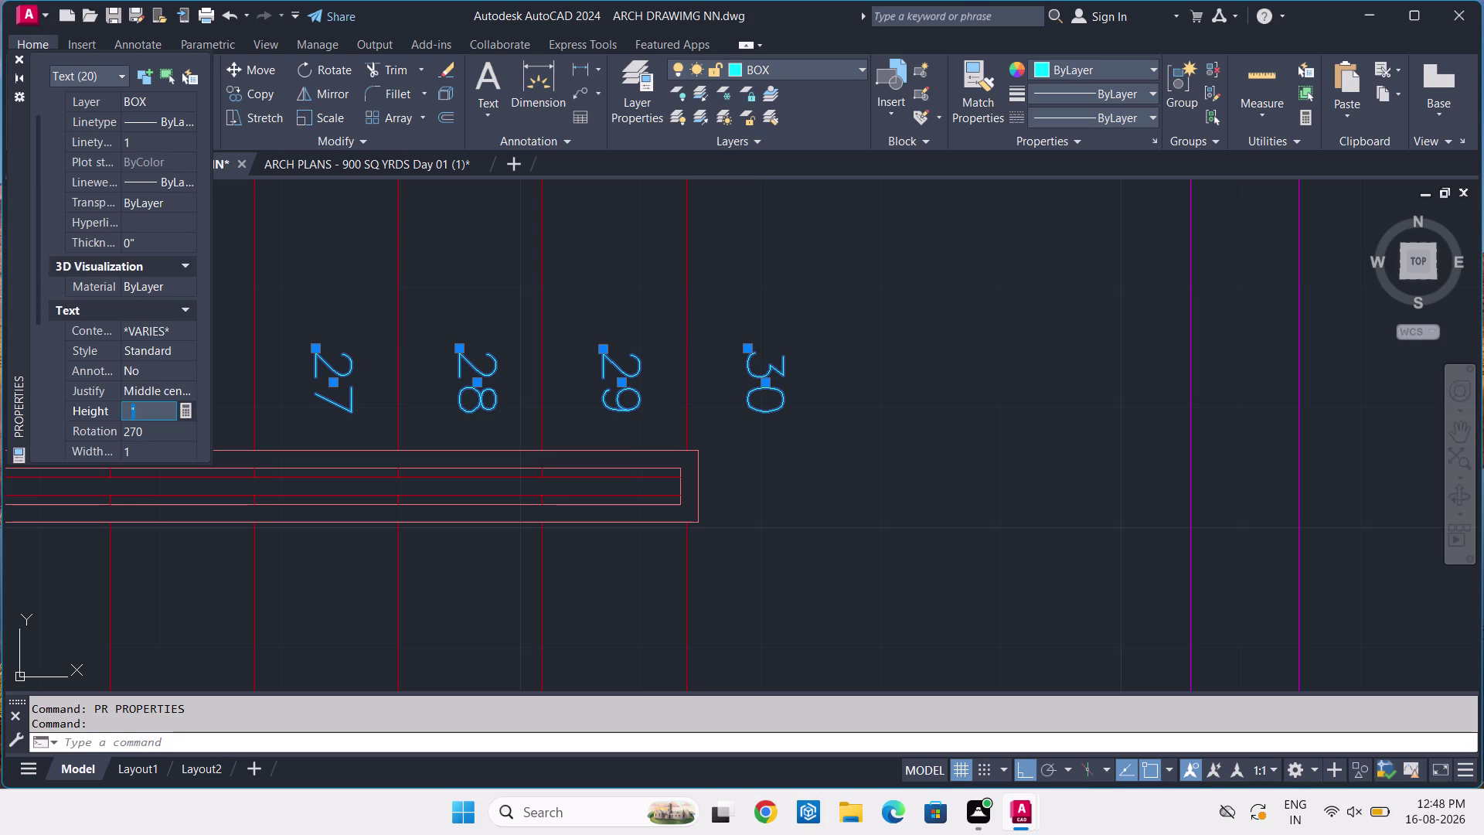
text(.5)
key(Return)
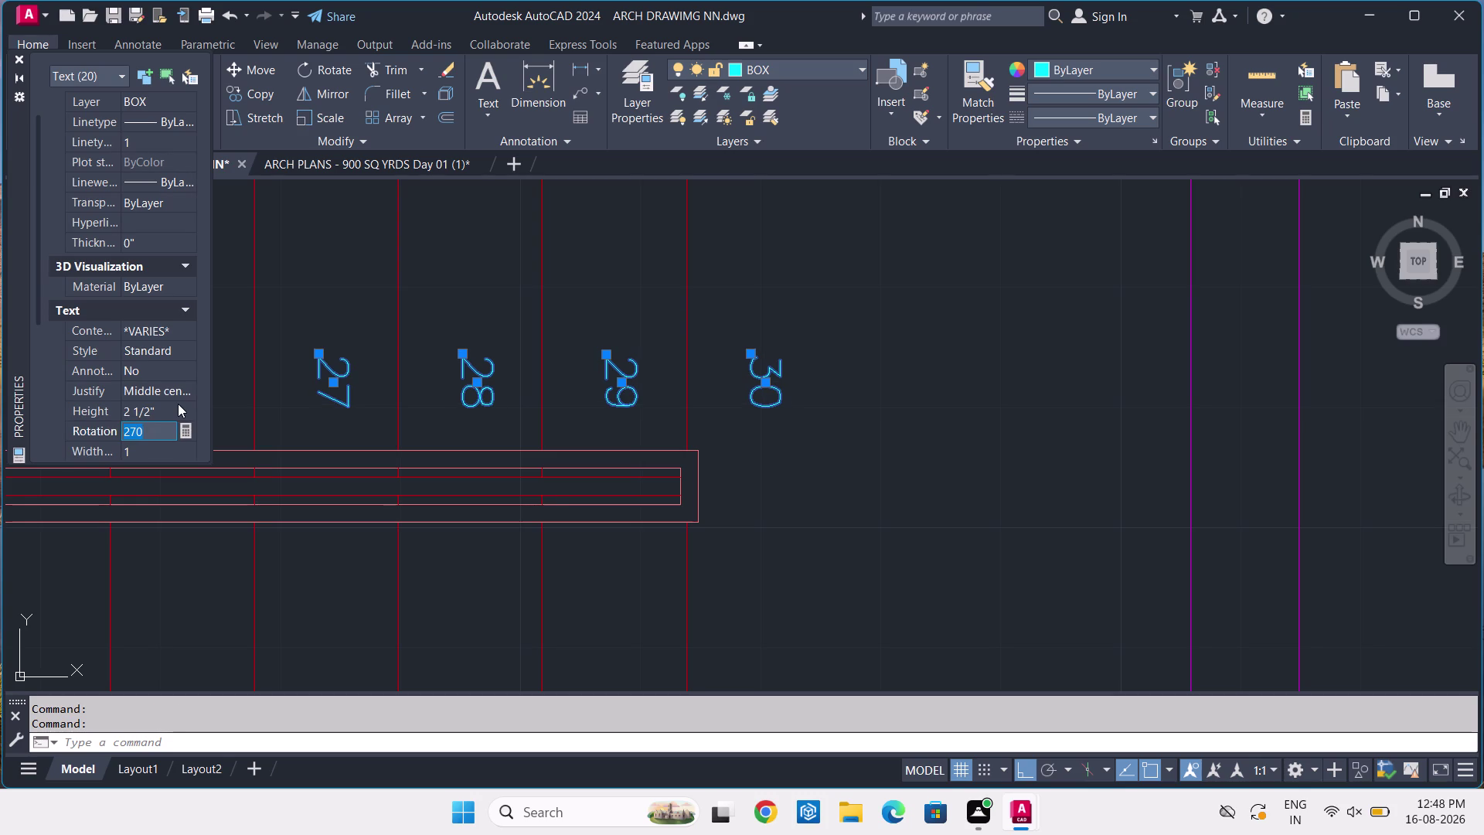
click(15, 53)
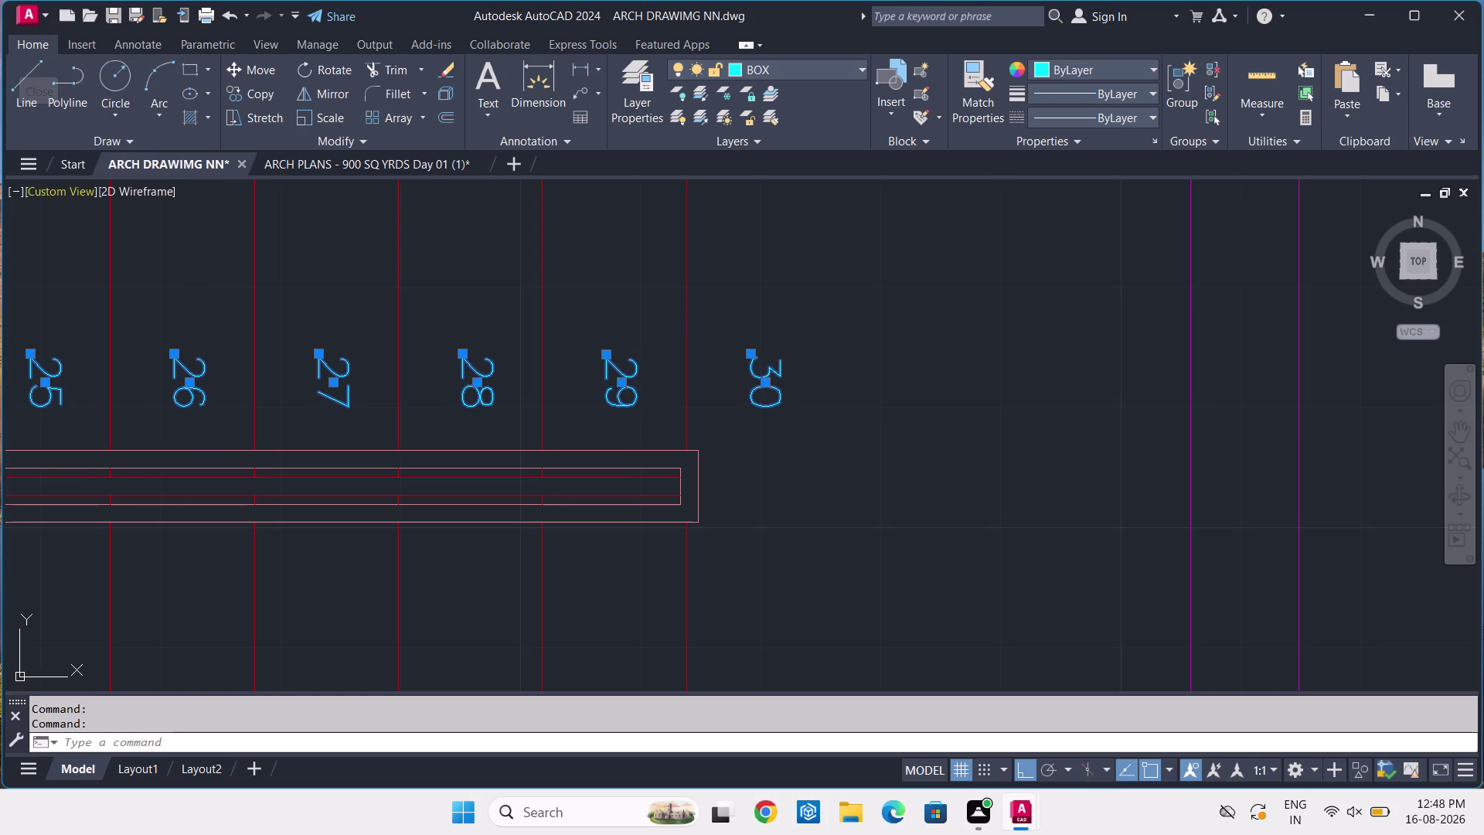
key(Escape)
scroll(down, 3)
middle_drag(234, 459, 445, 411)
Window-select lower-row stall numbers 19, 18, 17, 36, 35 and 34.
scroll(up, 3)
click(190, 319)
click(176, 383)
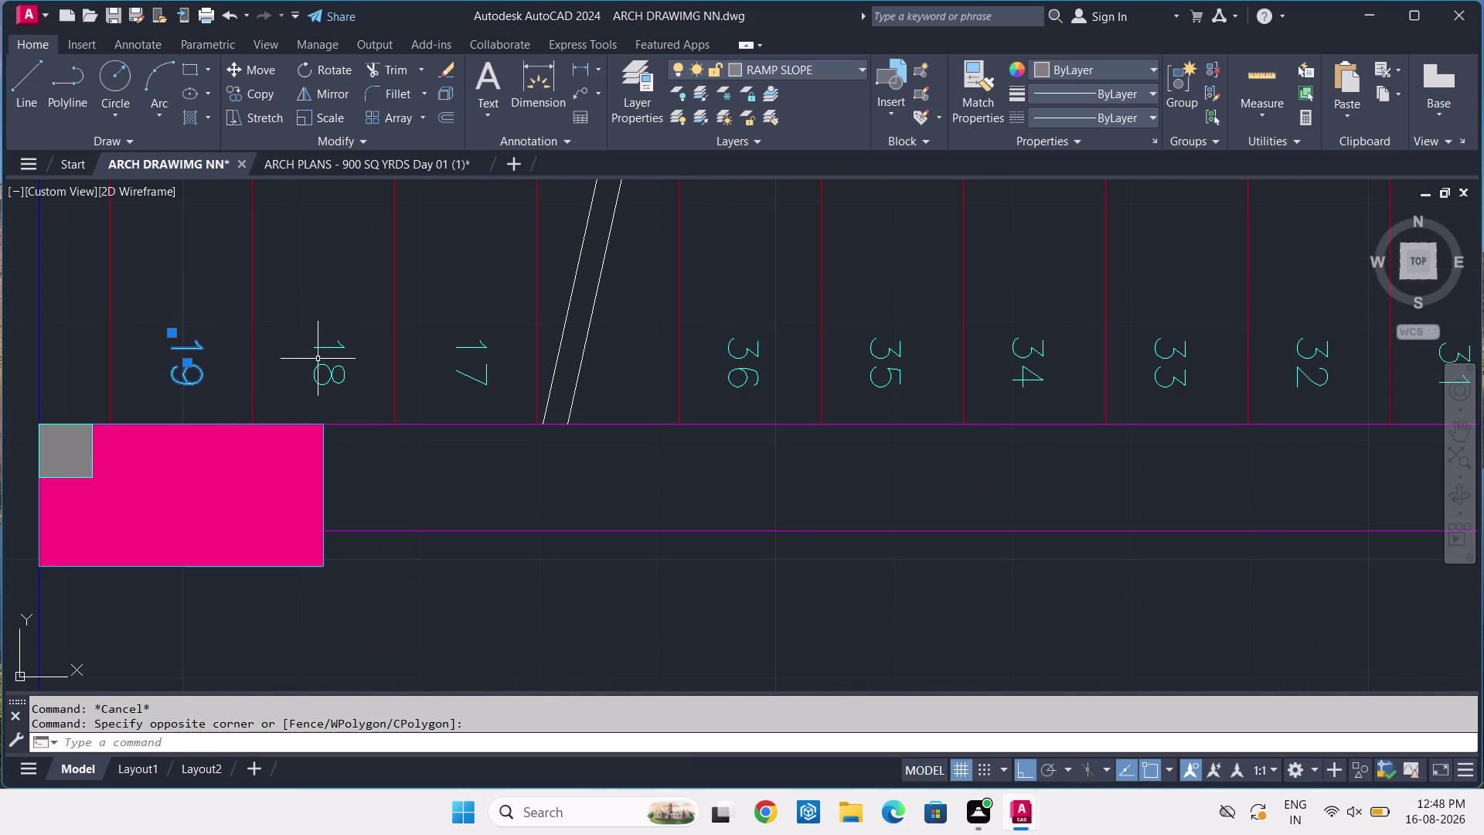
click(325, 348)
click(501, 348)
click(452, 416)
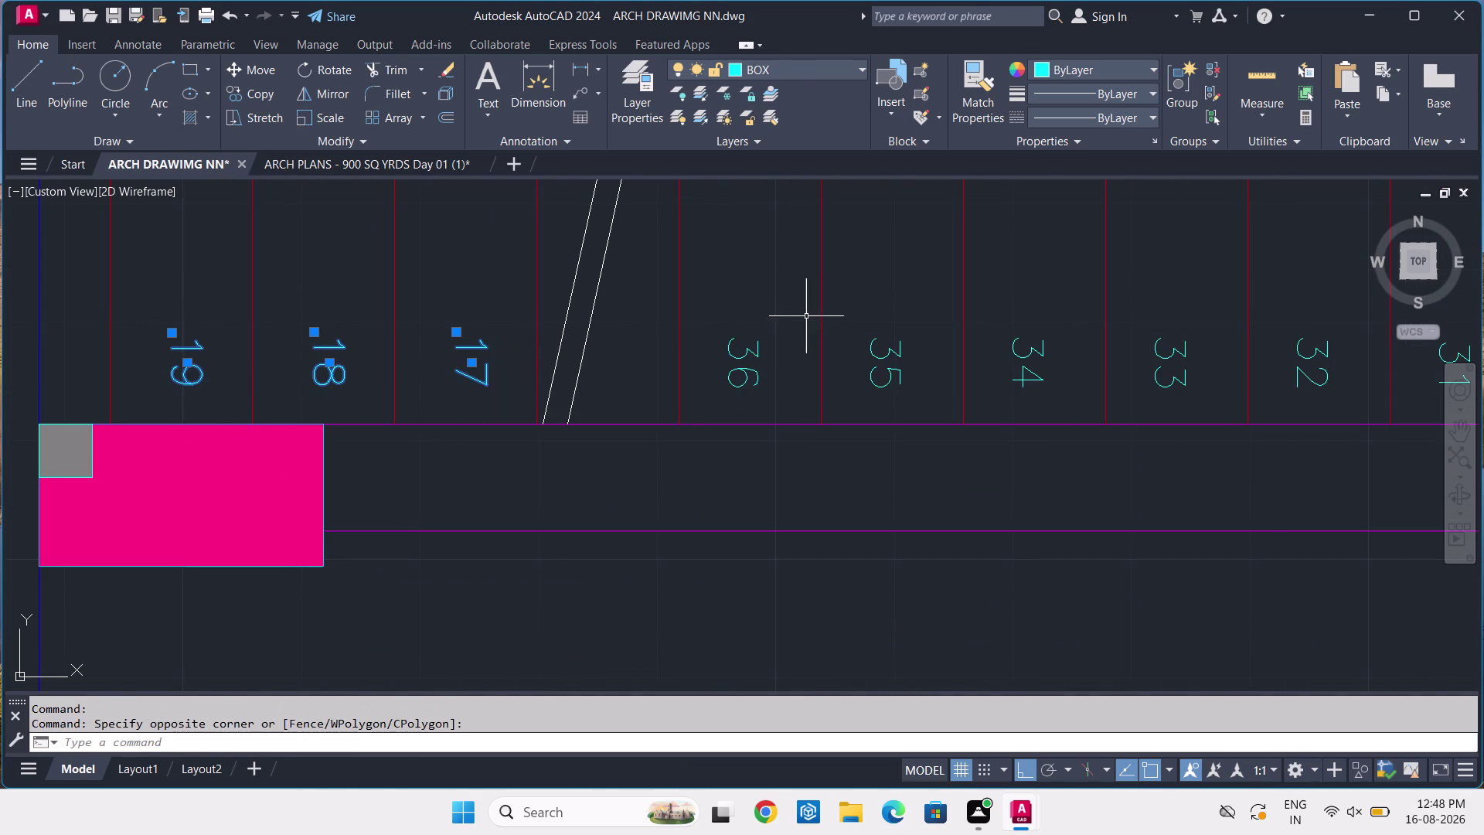
click(794, 330)
click(749, 374)
click(898, 316)
click(863, 397)
click(1021, 309)
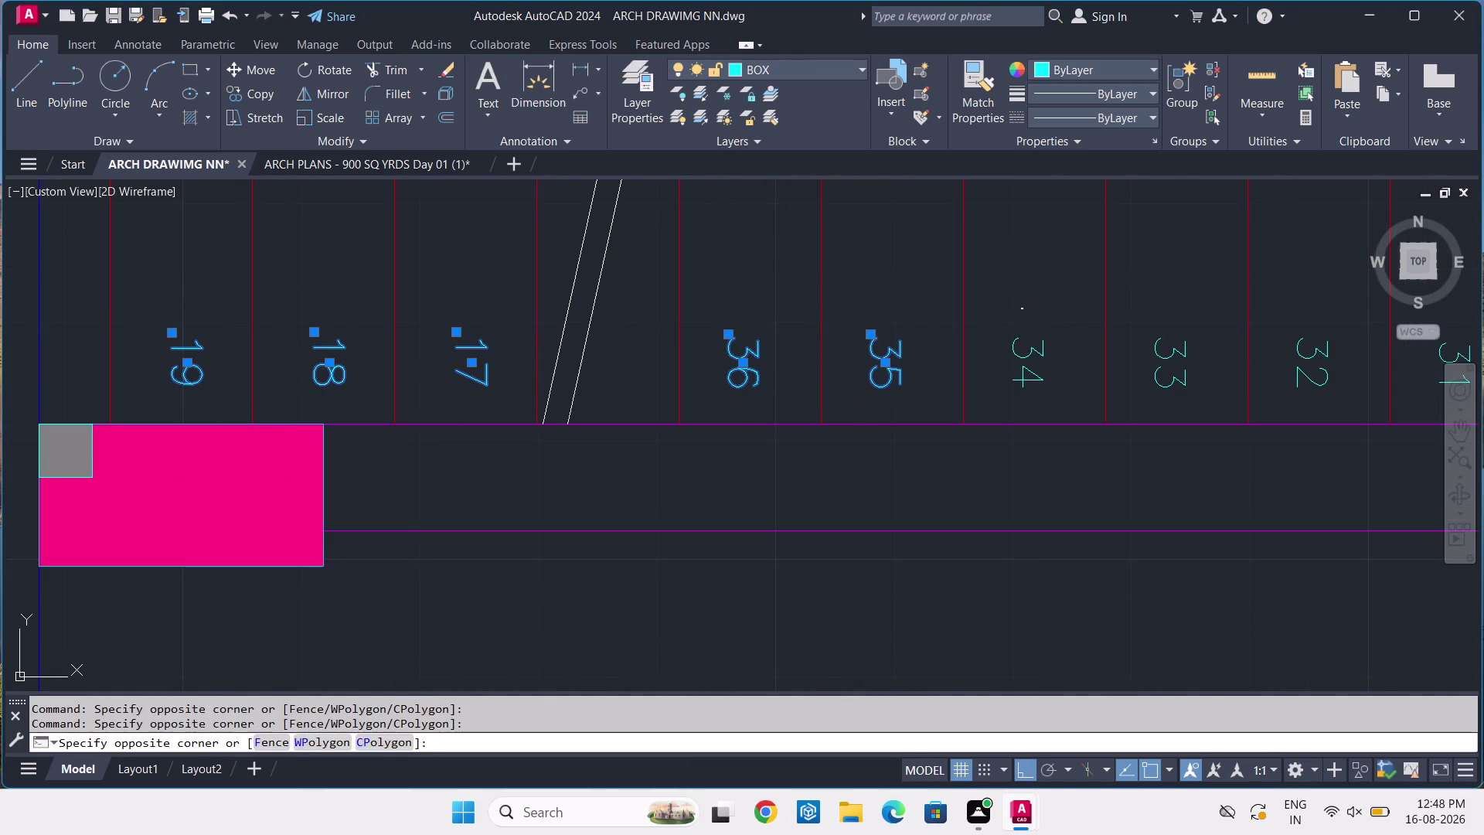
click(1014, 363)
click(1157, 320)
Add stall numbers 33, 32 and 31 to the selection.
click(1148, 377)
drag(1311, 314, 1301, 336)
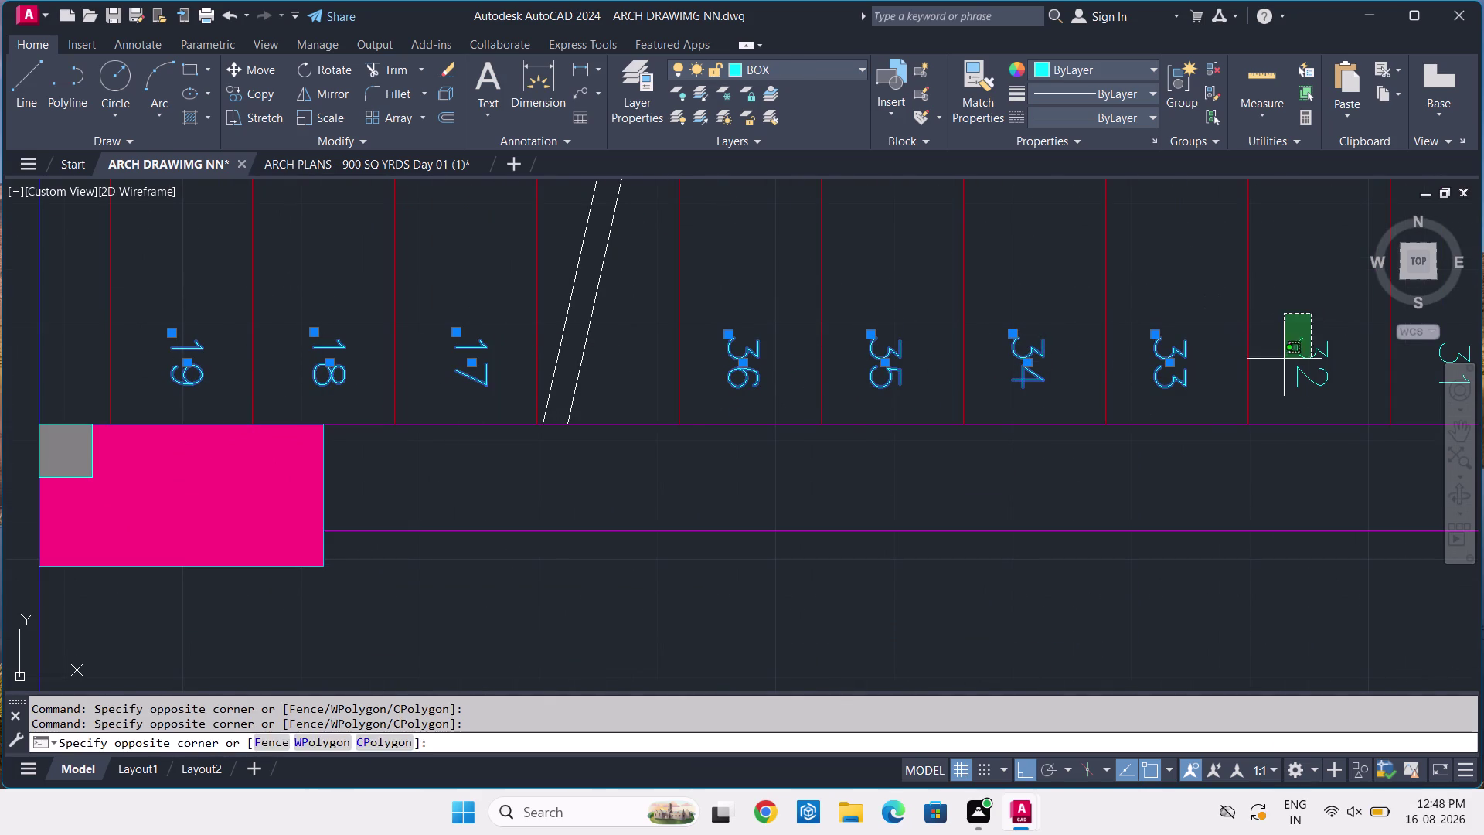
click(1280, 360)
middle_drag(1271, 342, 609, 351)
click(790, 363)
click(777, 379)
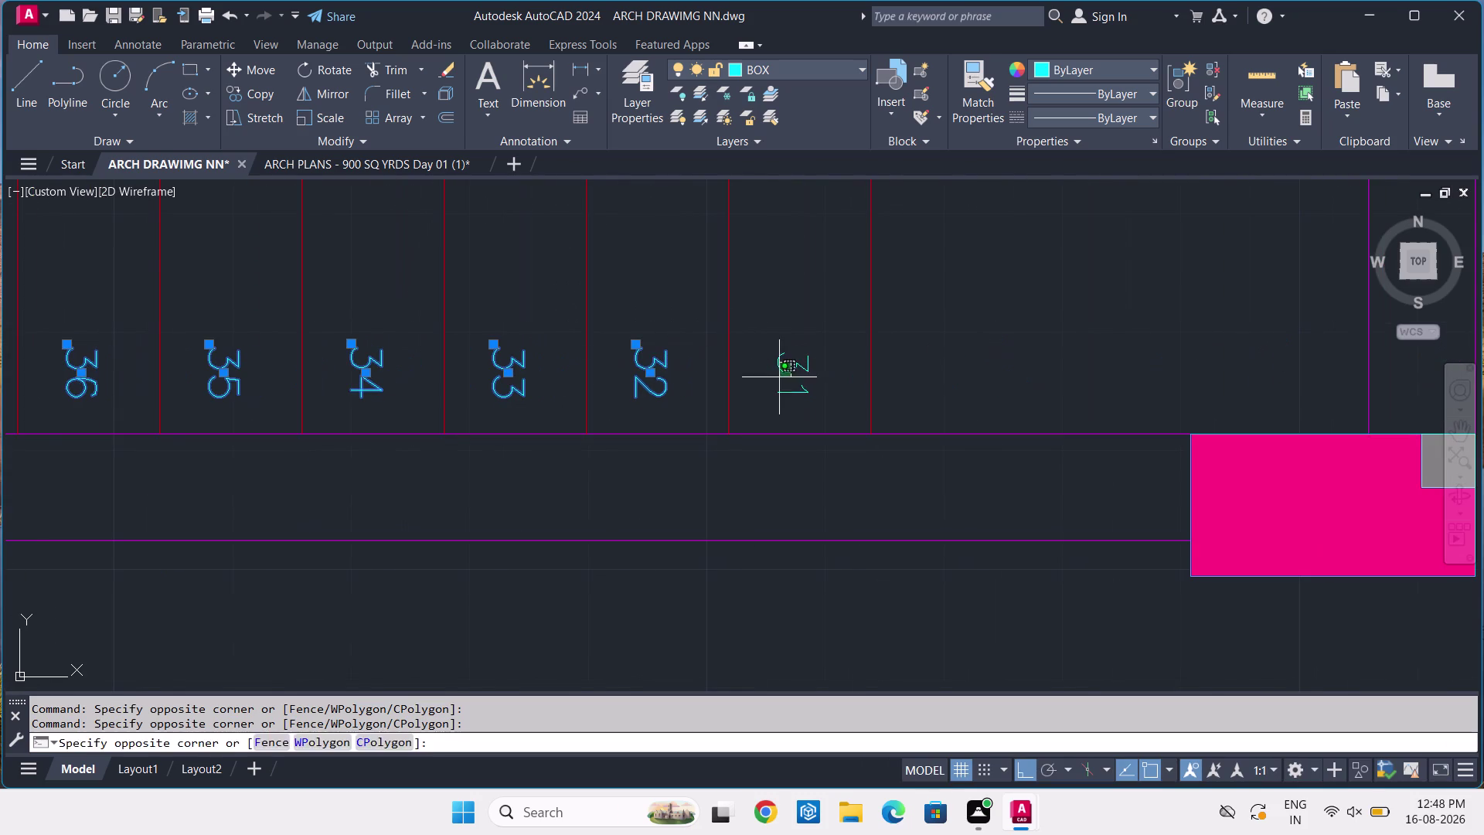
scroll(down, 3)
scroll(up, 3)
click(799, 201)
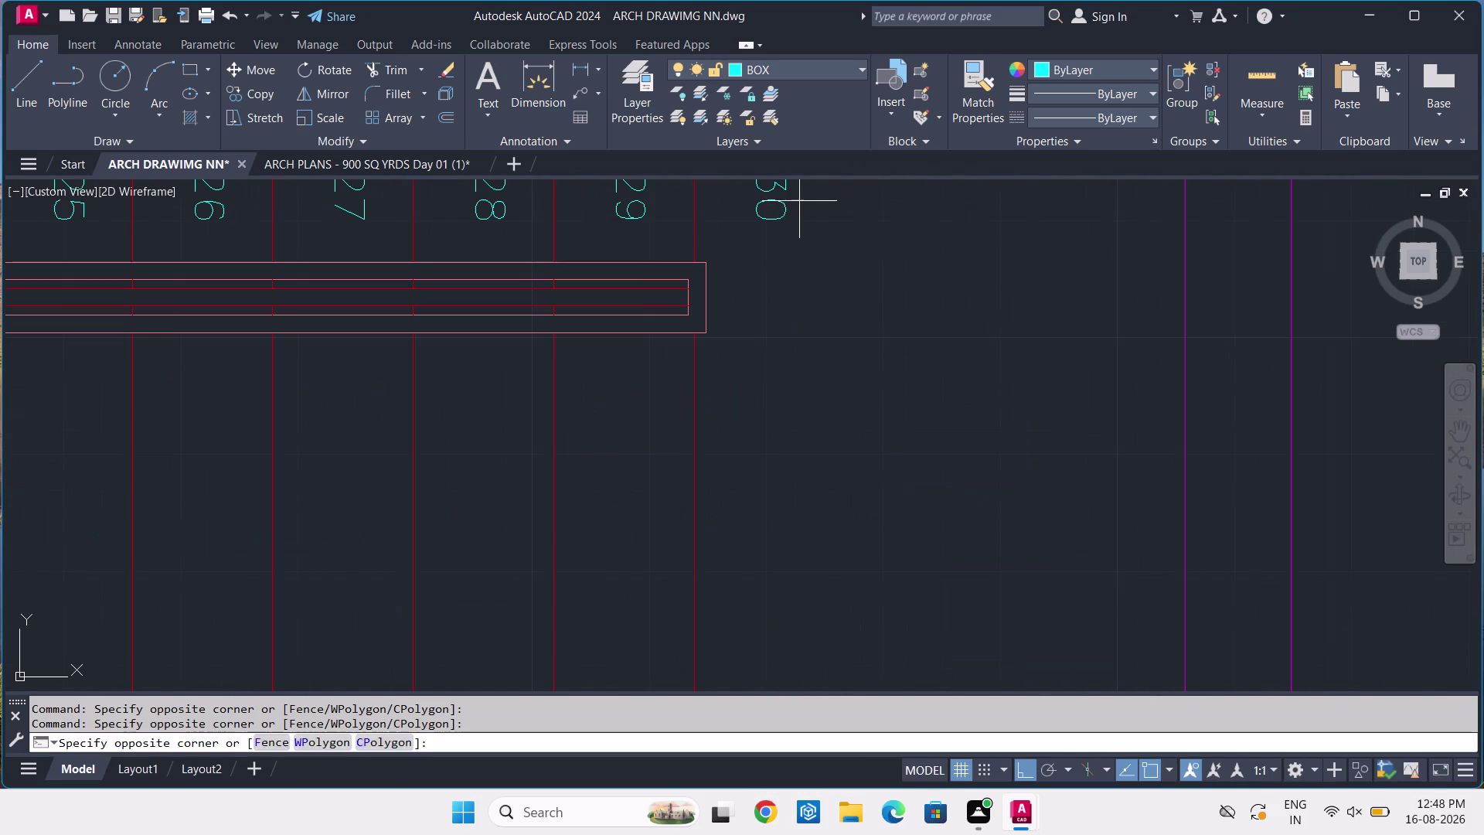
Add upper-row stall numbers 30 down to 25 to the selection.
click(780, 227)
click(627, 205)
click(489, 203)
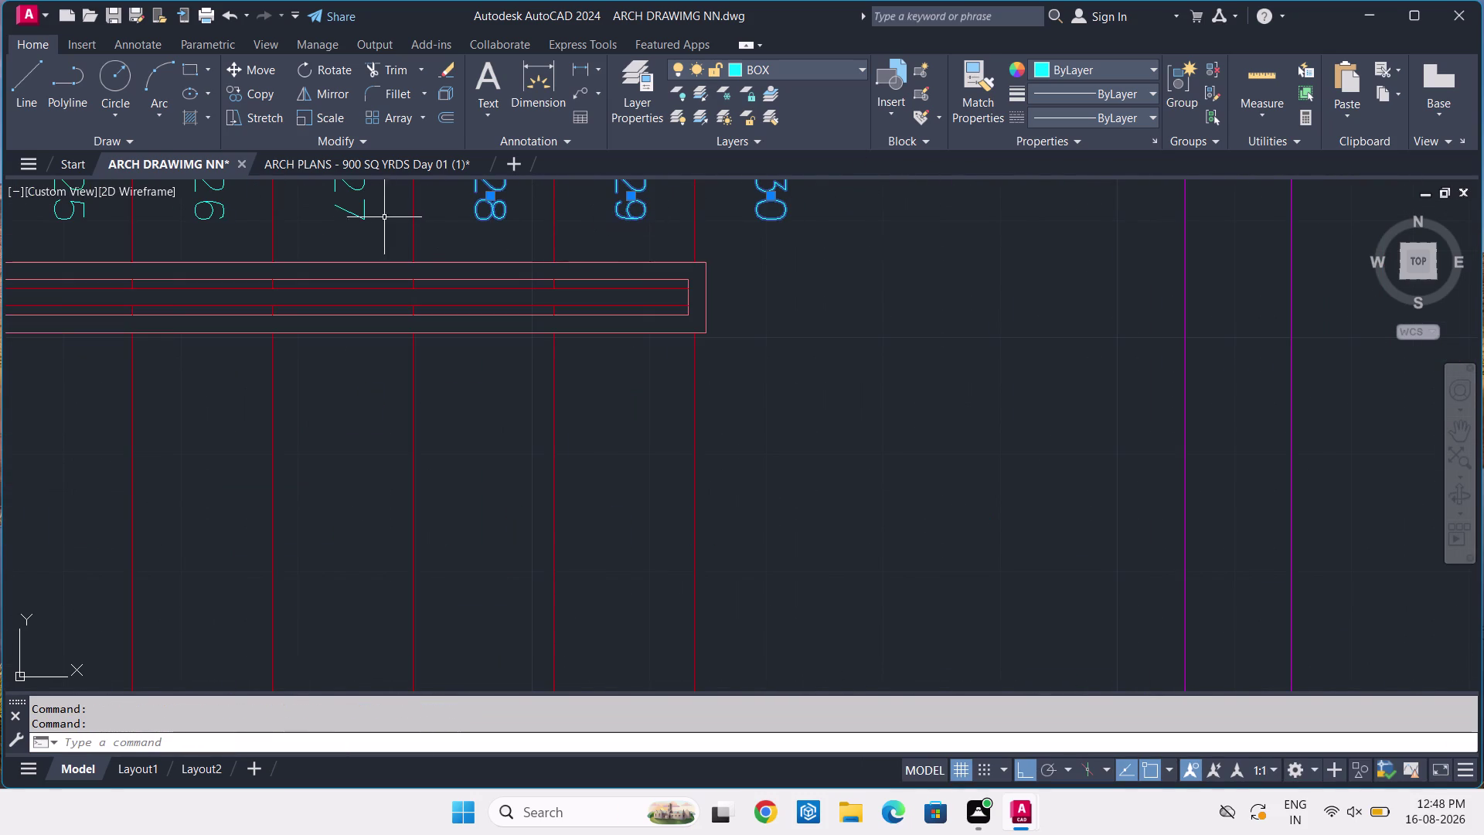
click(360, 218)
click(211, 214)
click(57, 213)
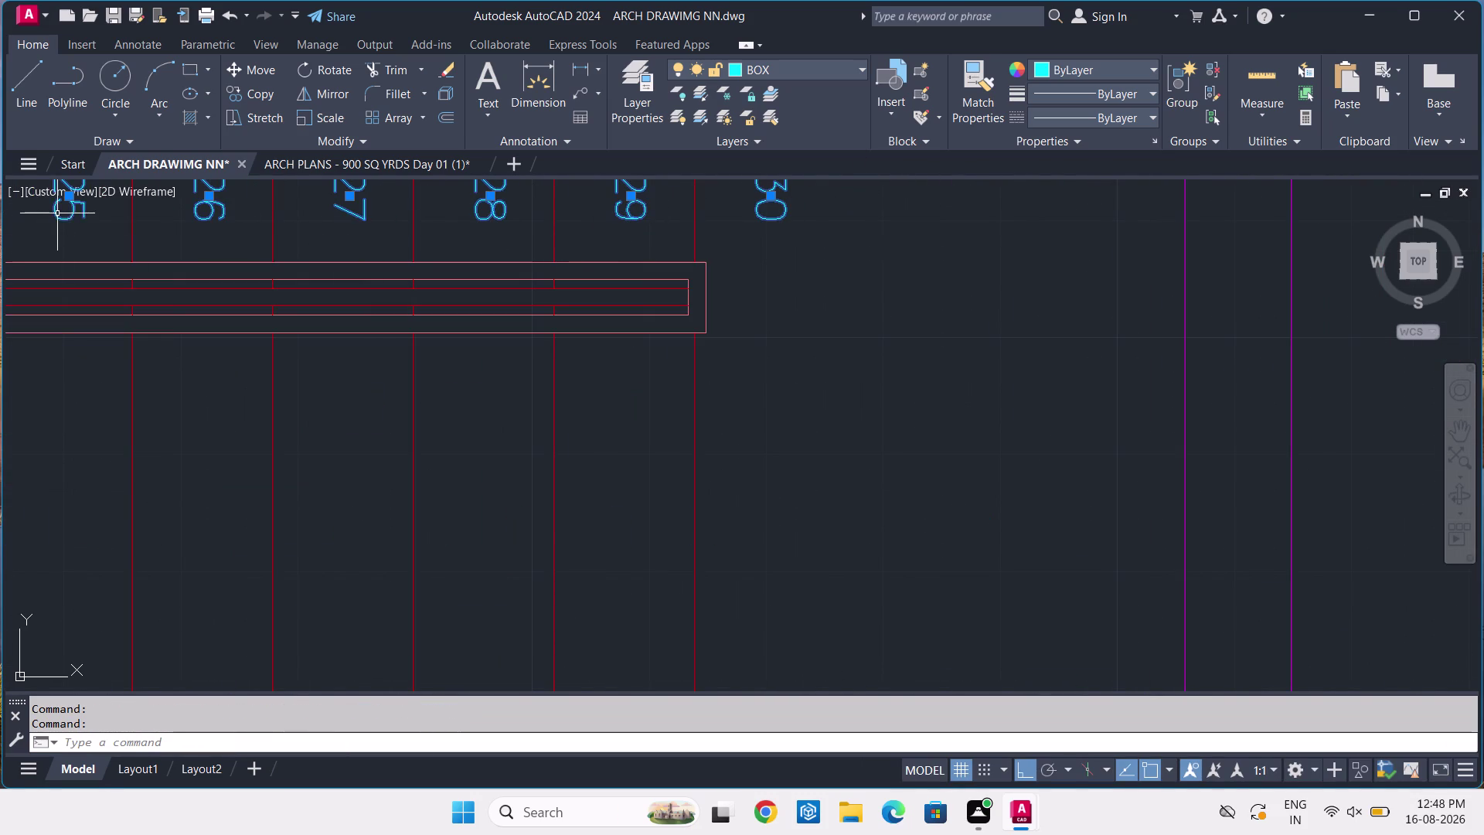
Add upper-row stall numbers 20 through 24 to the selection.
middle_drag(109, 254, 1024, 349)
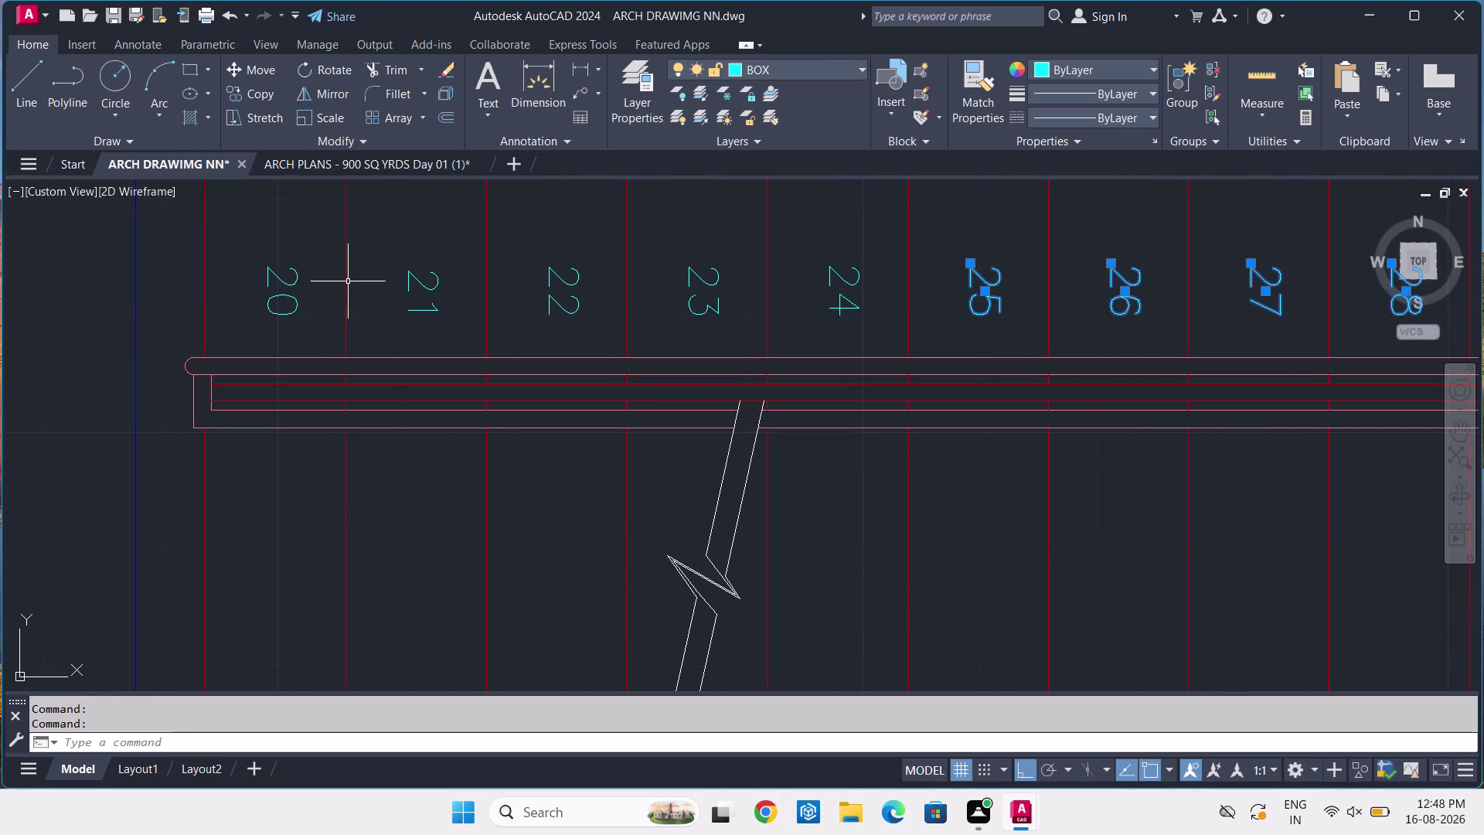
click(299, 278)
click(285, 302)
click(269, 281)
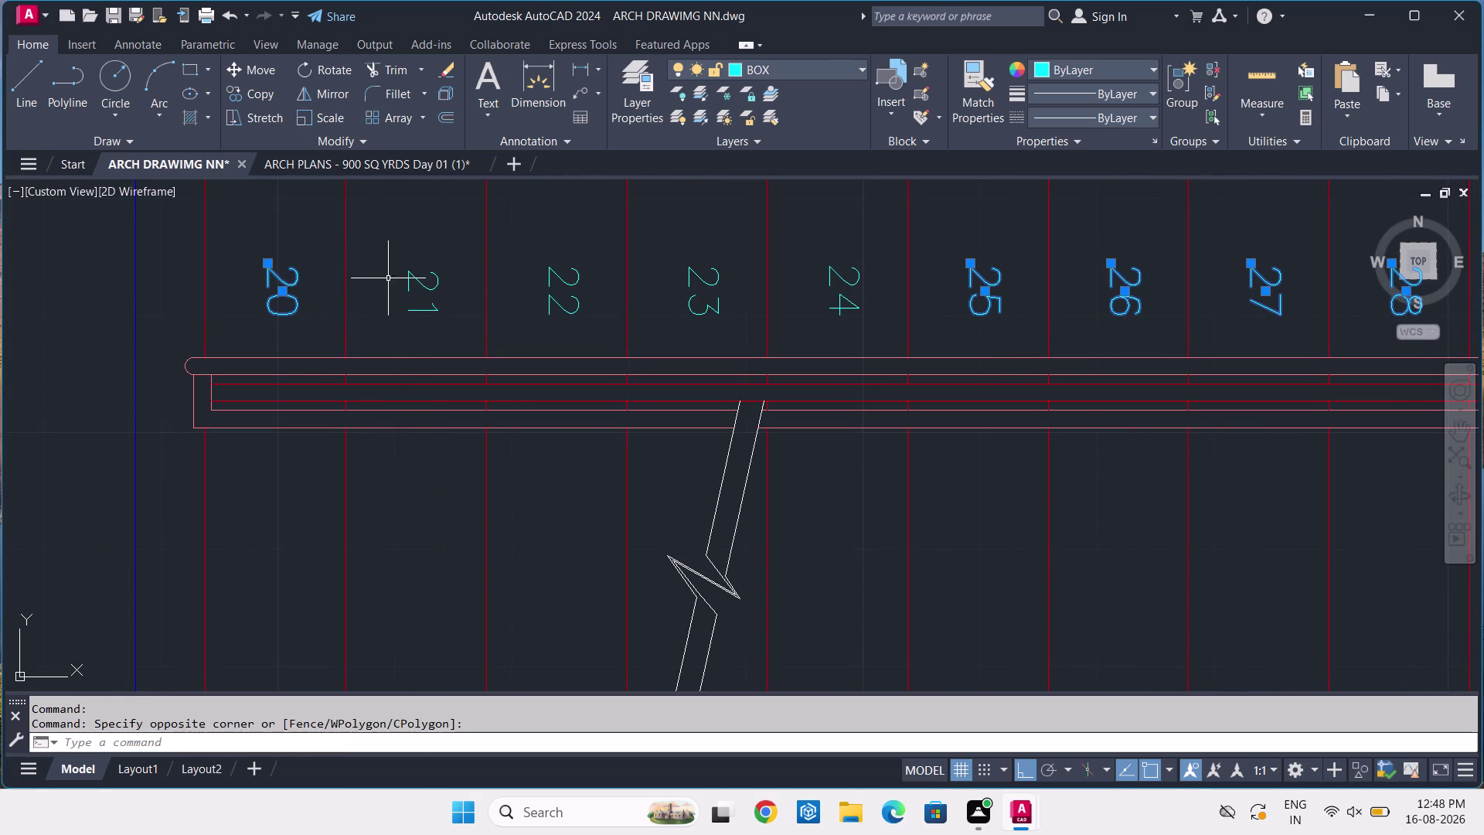
click(415, 279)
click(549, 271)
click(697, 286)
double_click(722, 266)
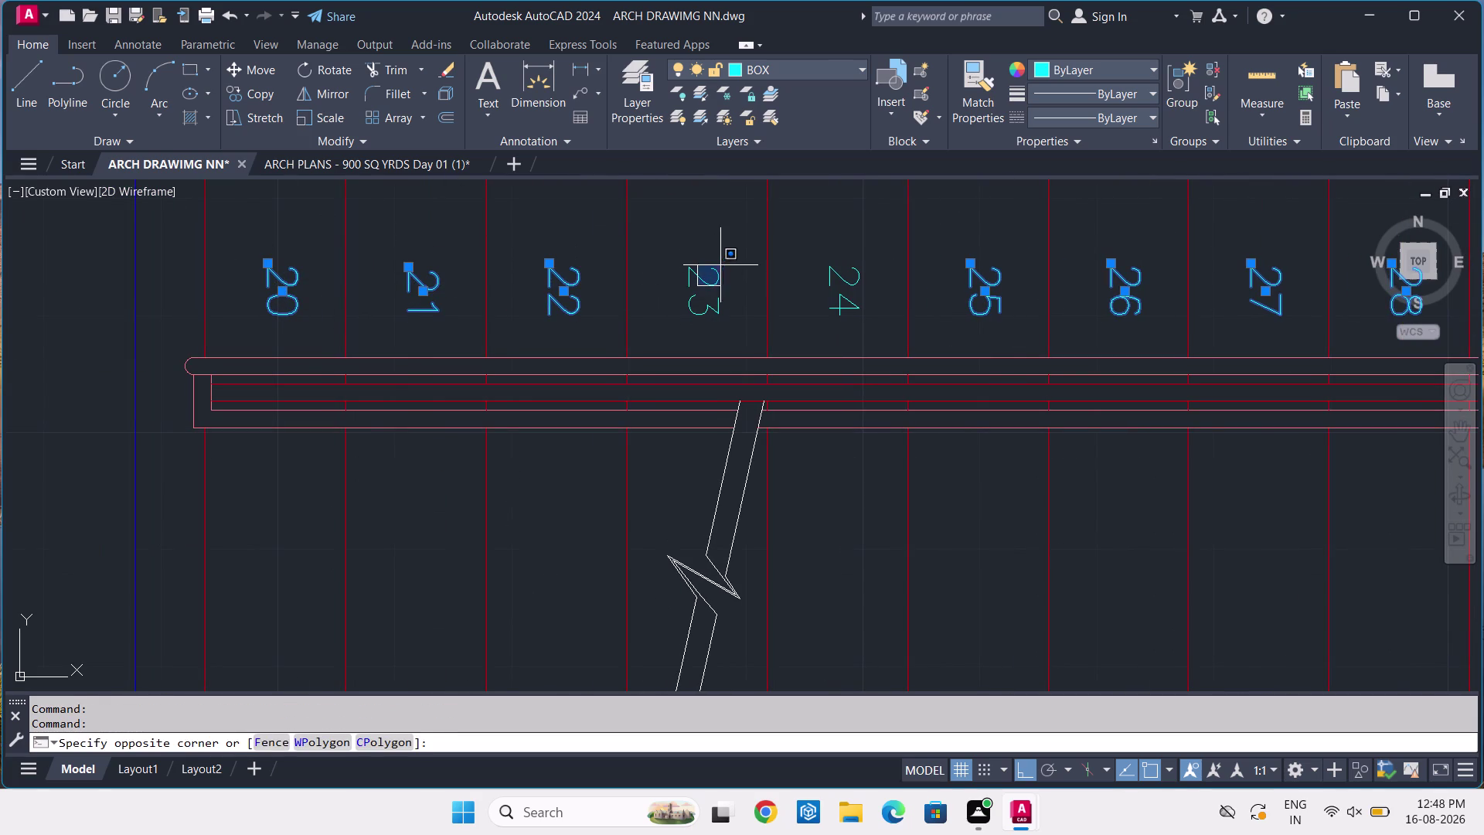
click(708, 288)
click(842, 253)
click(818, 284)
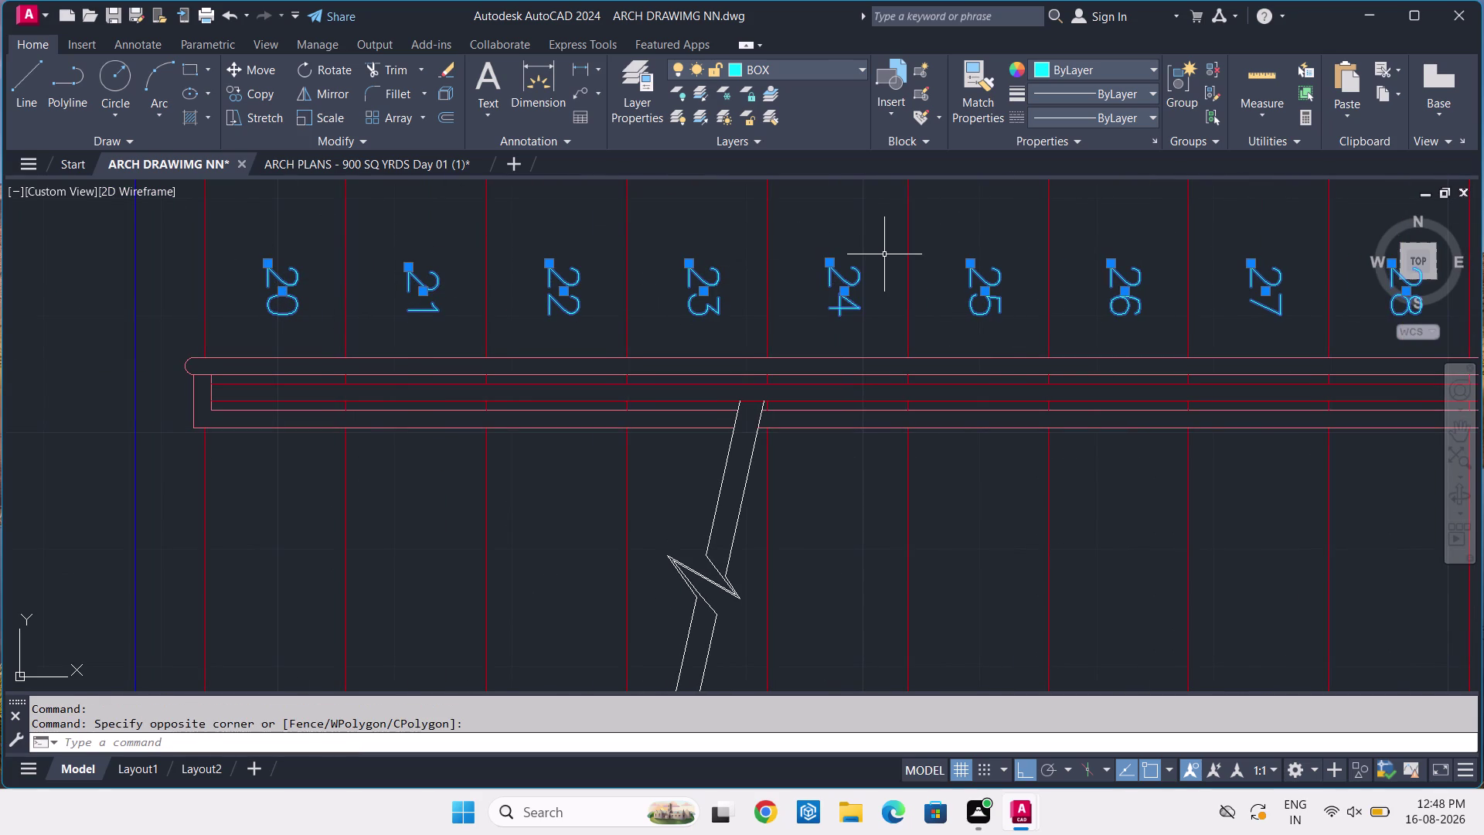
Run TCIRCLE with the default 0.4 offset and constant-size circles around all 20 numbers.
text(TC)
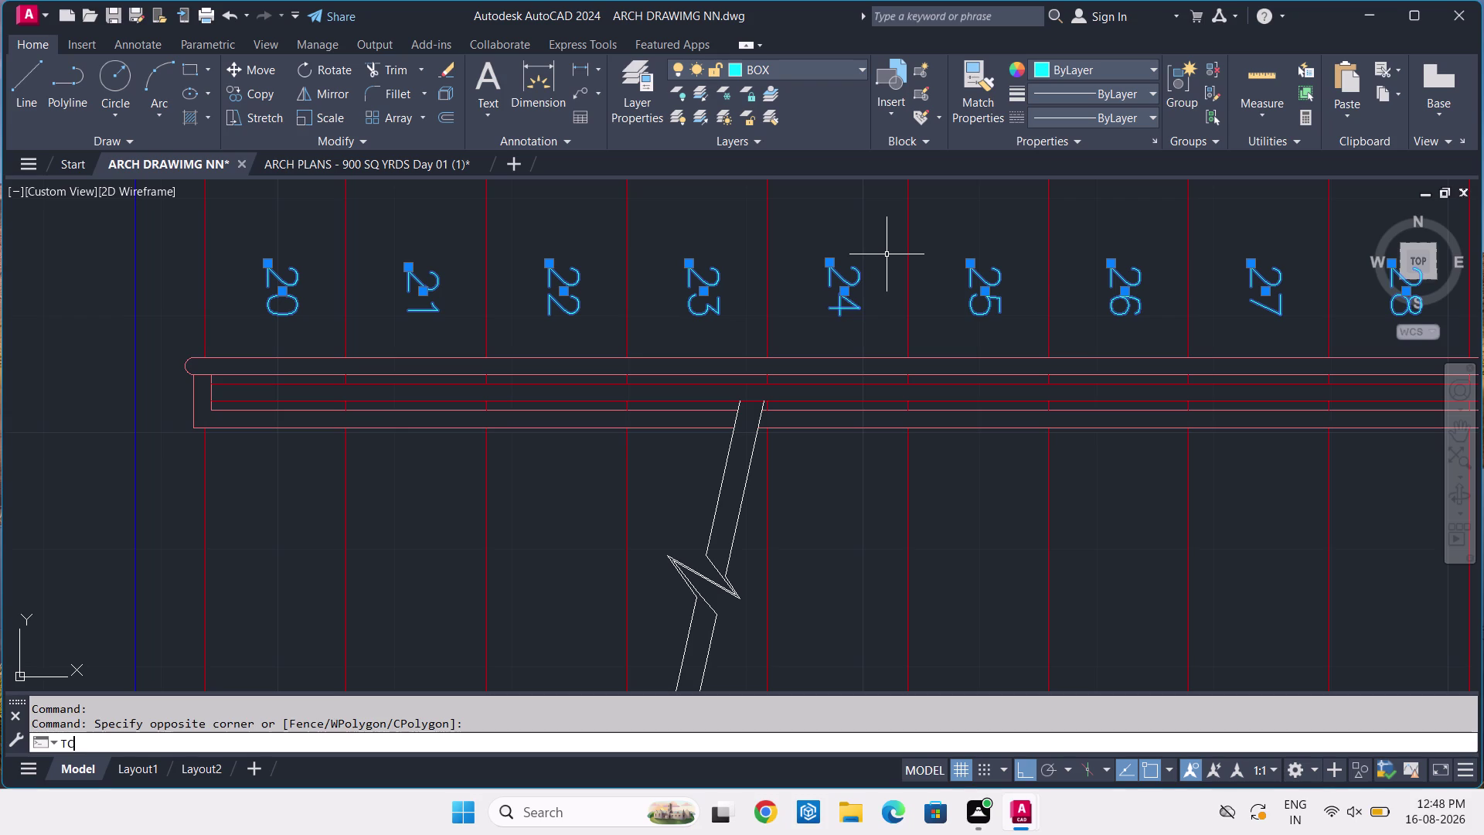
click(220, 647)
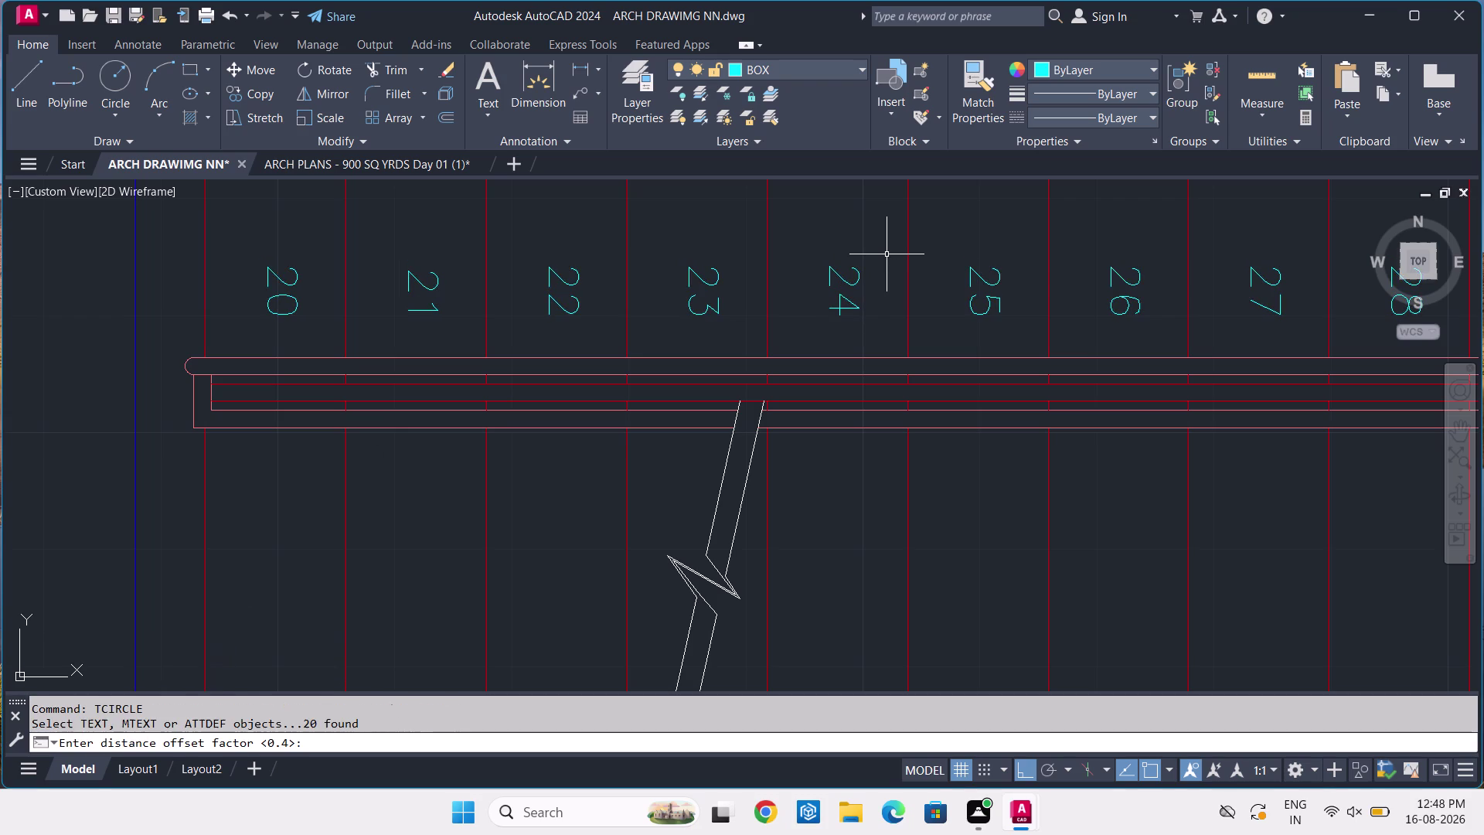
key(Return)
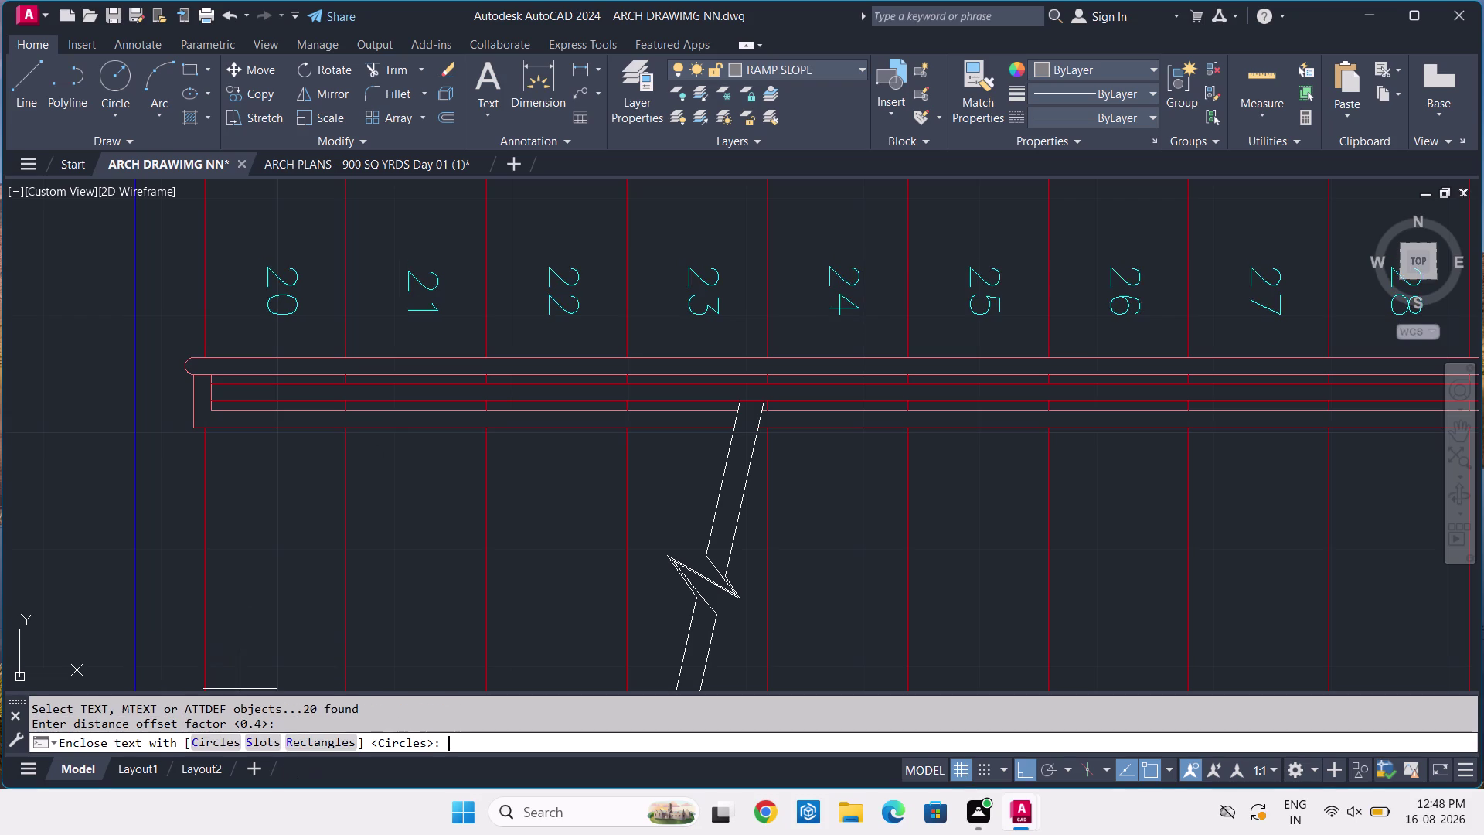
click(210, 749)
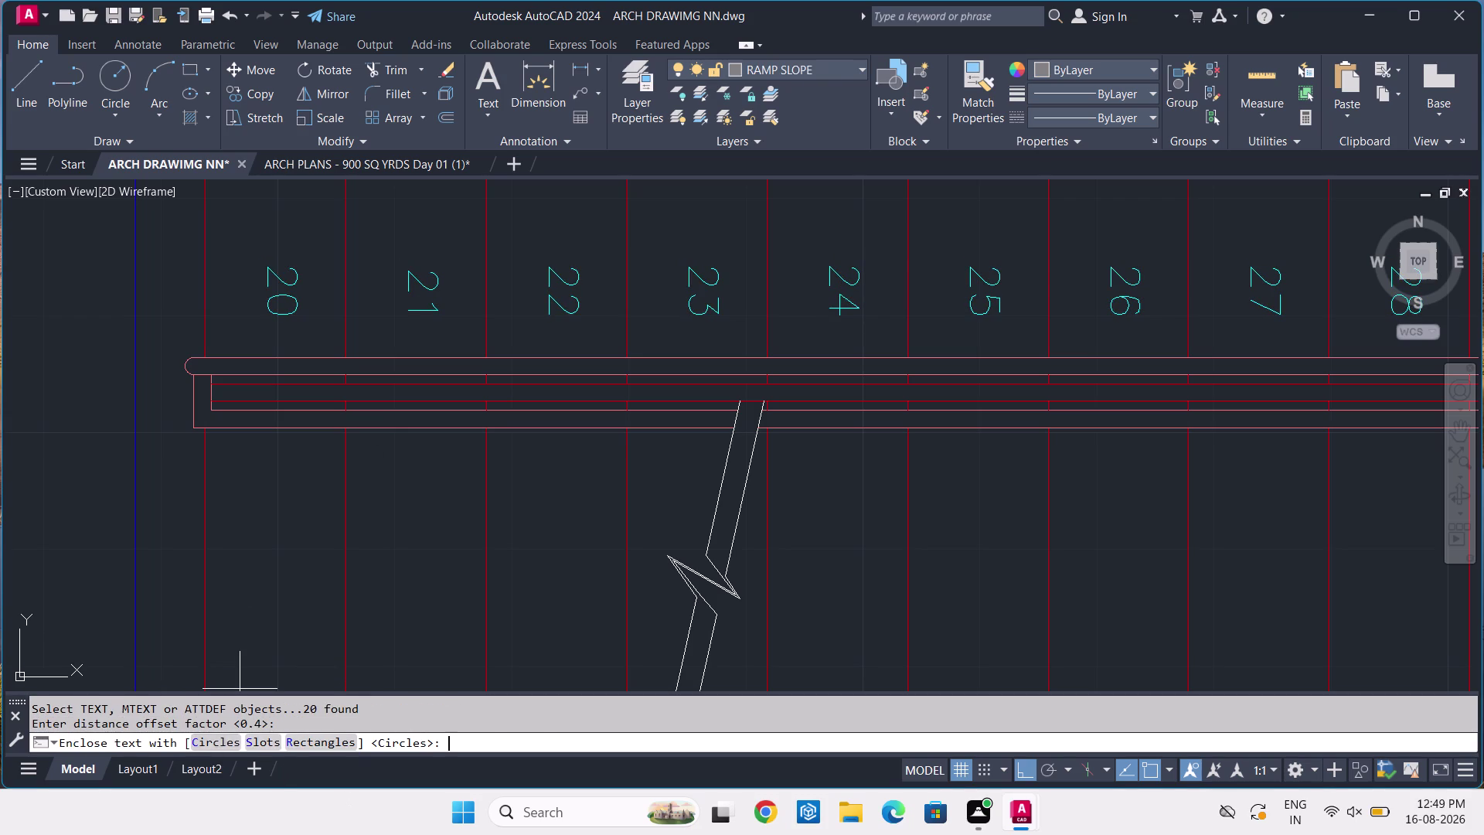
click(427, 748)
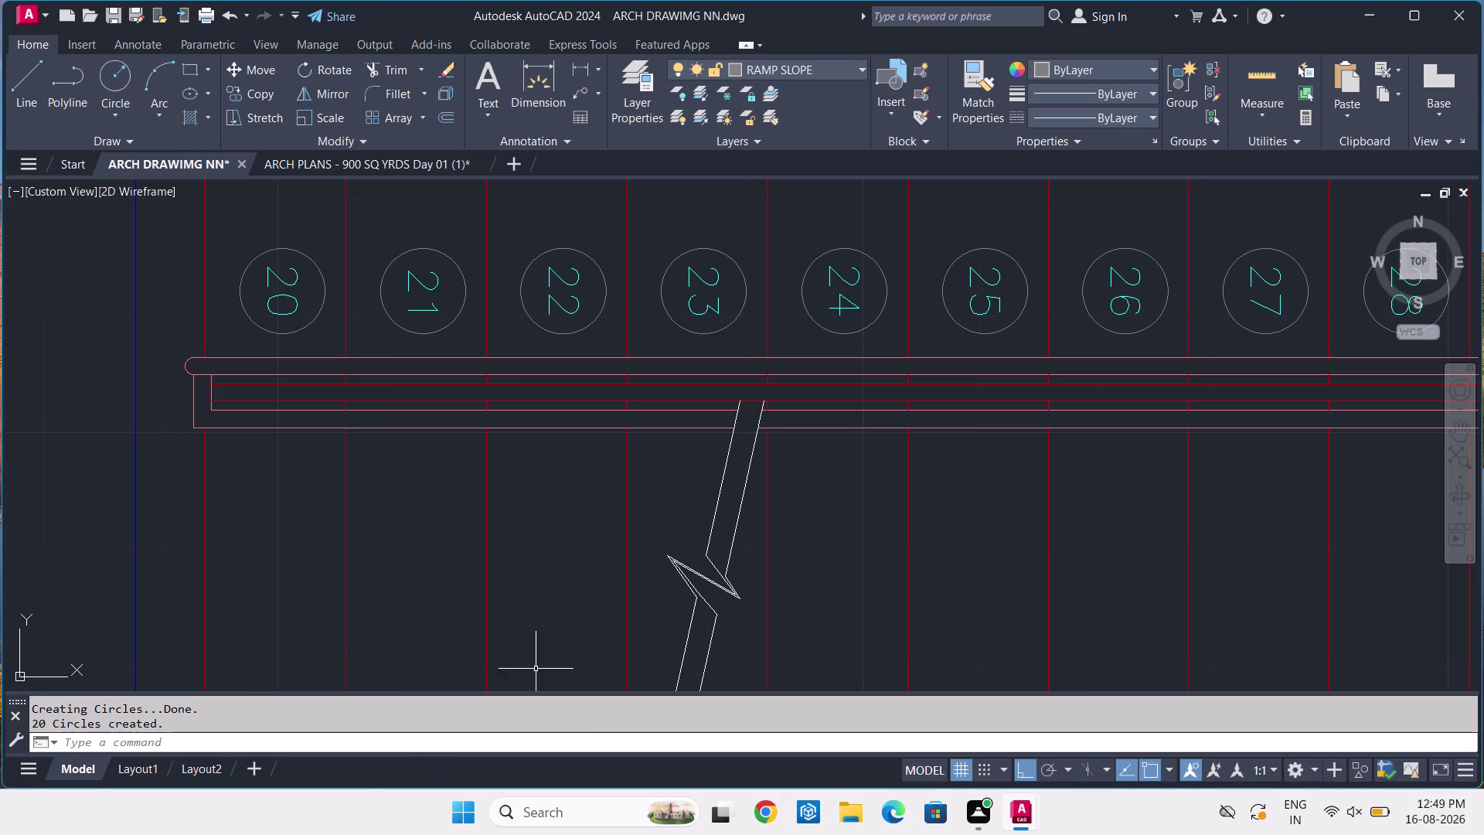
scroll(down, 3)
Review the circled numbers and parking plan, then bring up the ARCH PLANS - 900 SQ YRDS drawing.
middle_drag(958, 571, 937, 470)
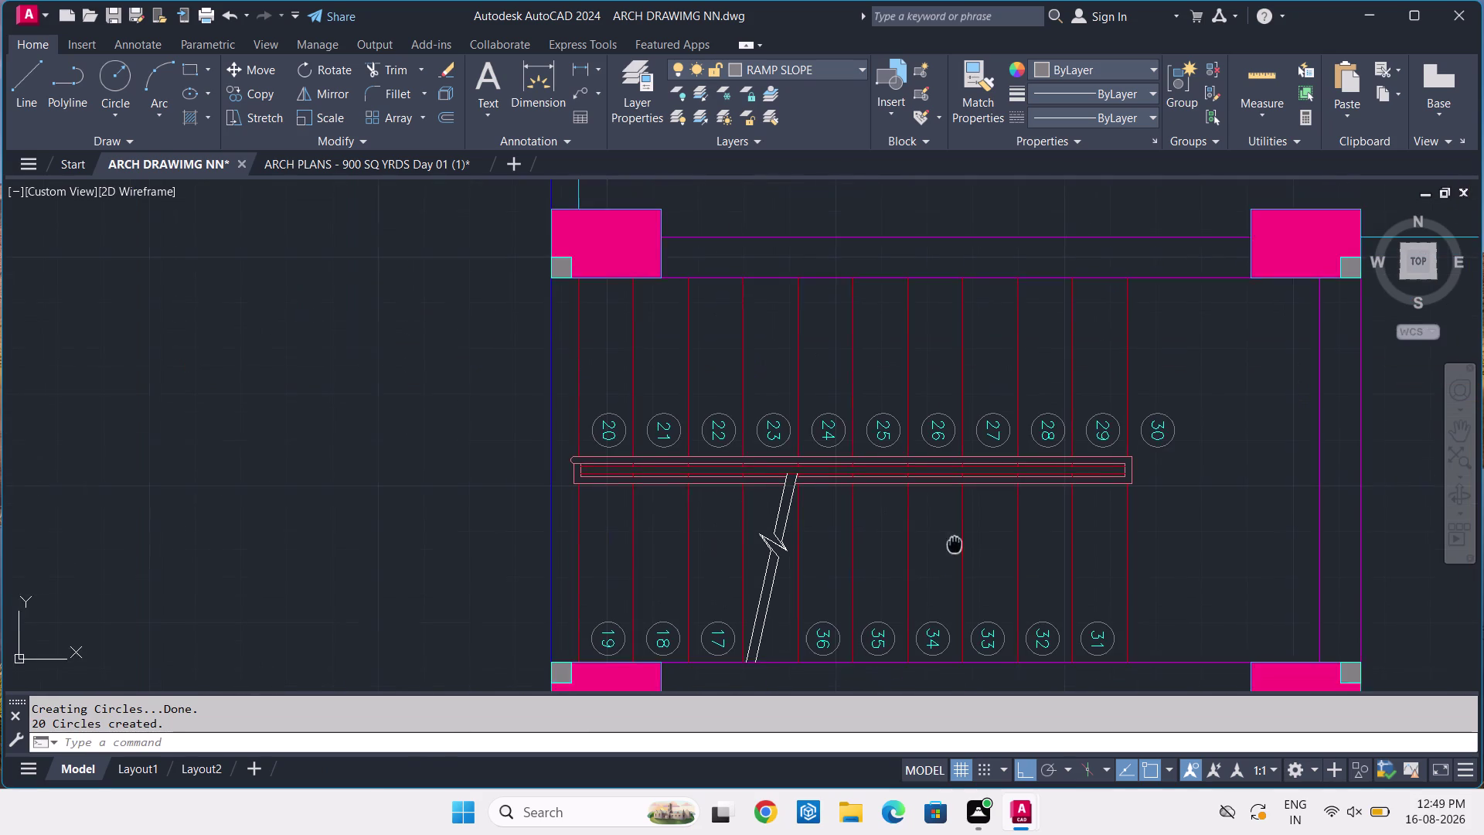
middle_drag(938, 470, 926, 419)
scroll(down, 3)
middle_drag(680, 659, 794, 564)
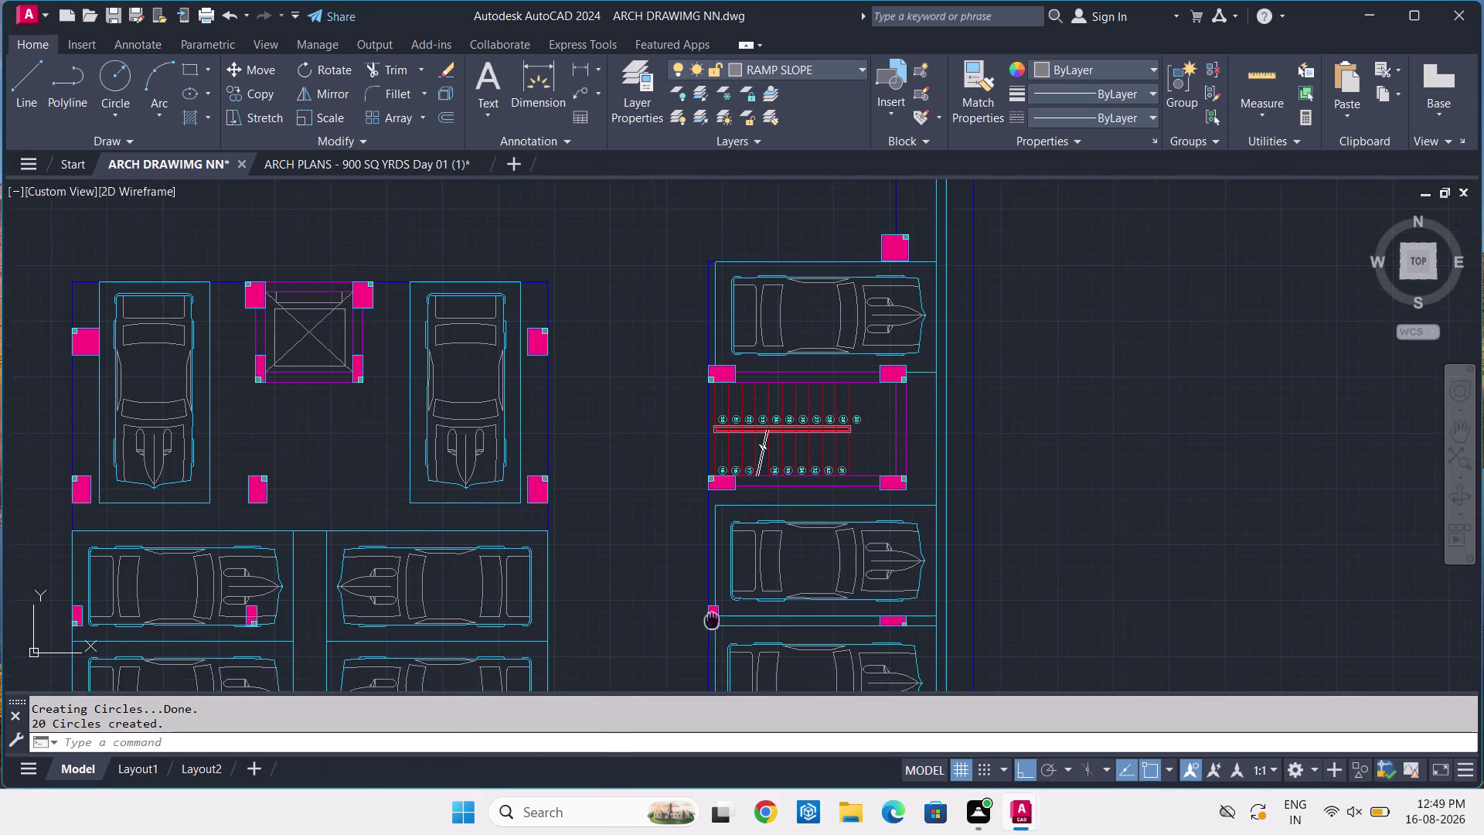
middle_drag(794, 564, 1037, 439)
scroll(down, 3)
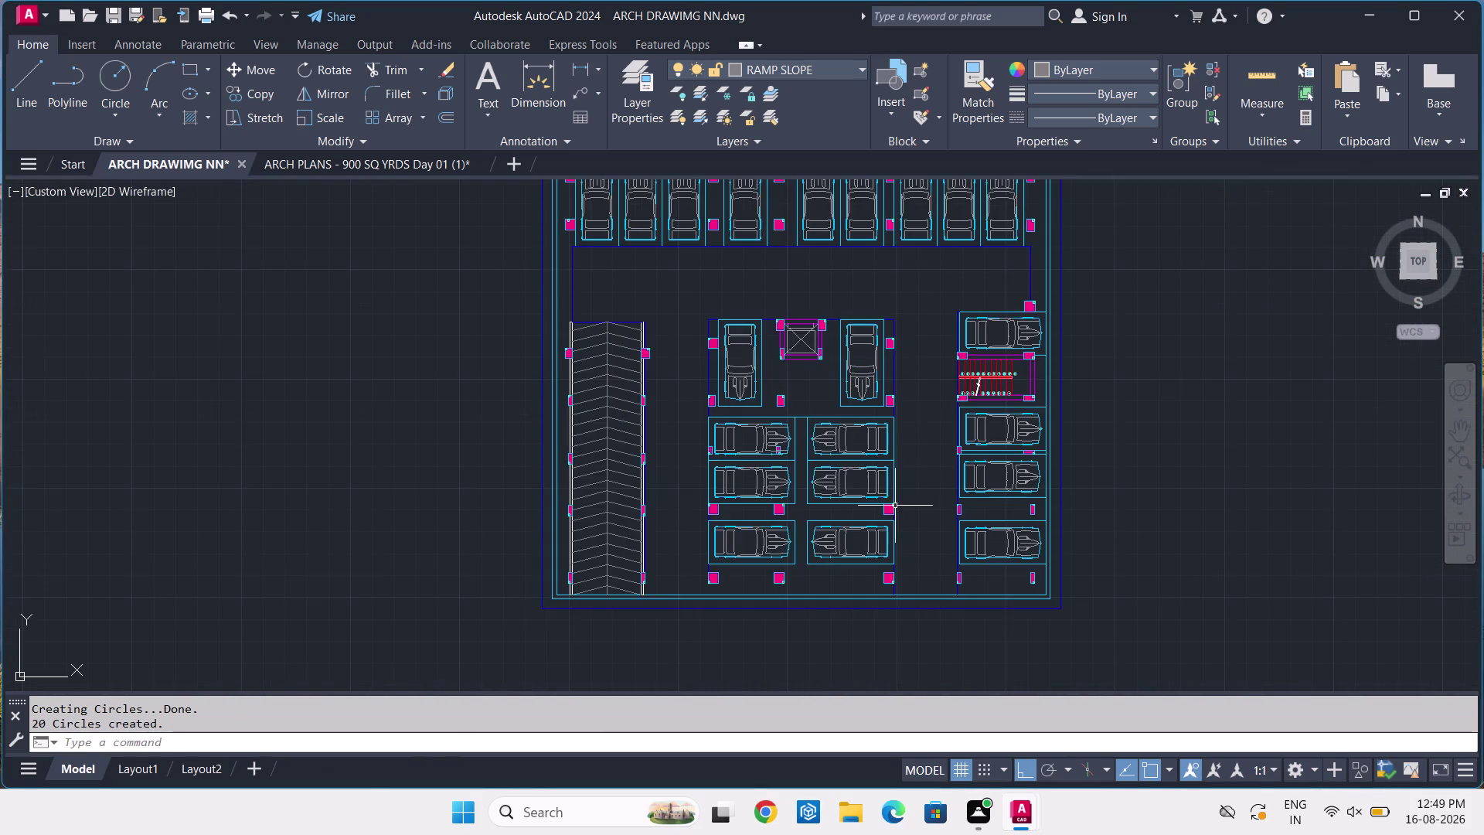
middle_drag(895, 506, 980, 447)
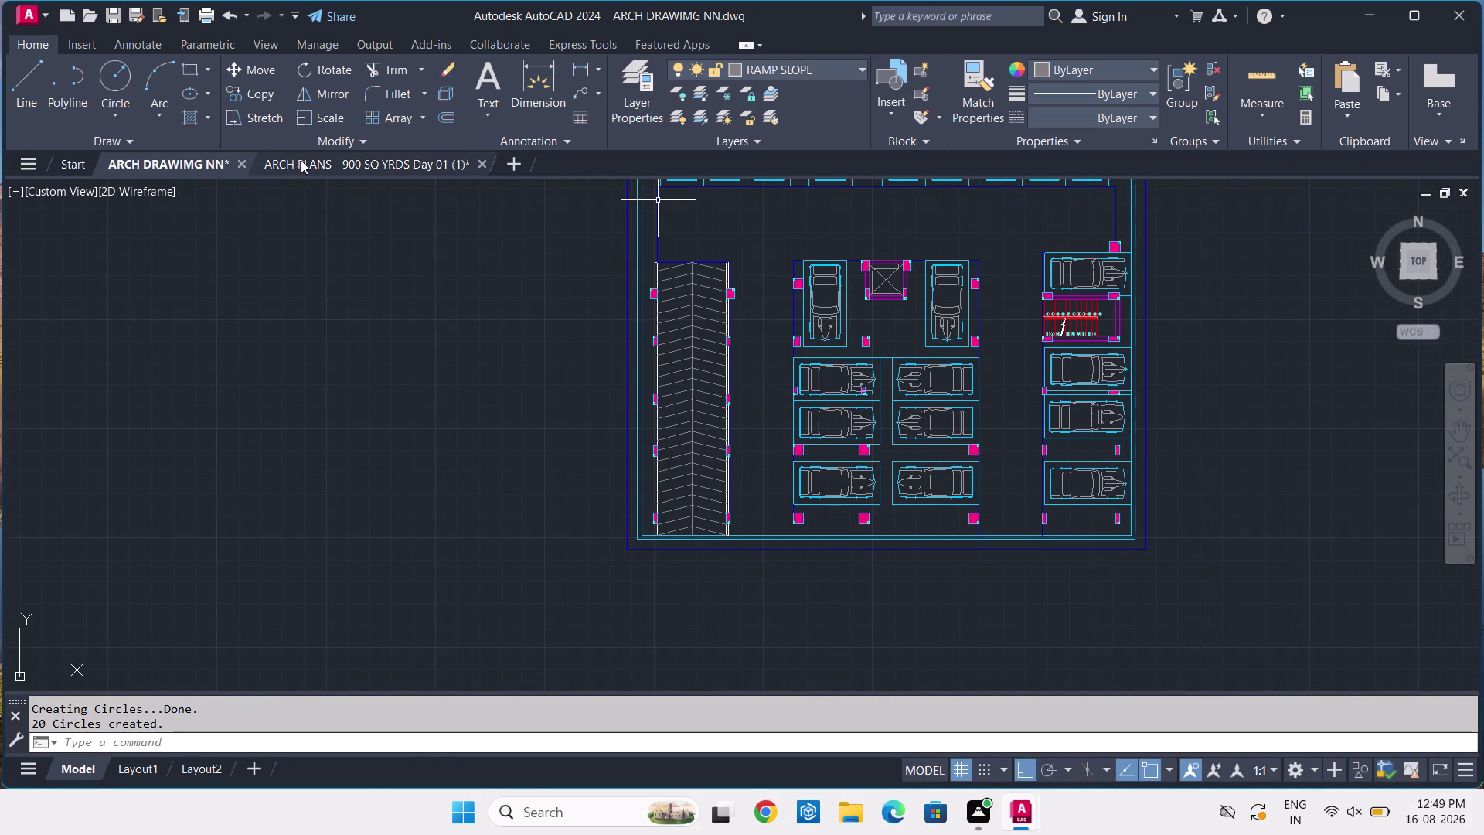
click(305, 160)
scroll(down, 3)
Inspect the staircase DN label's text style in the Properties palette.
scroll(down, 3)
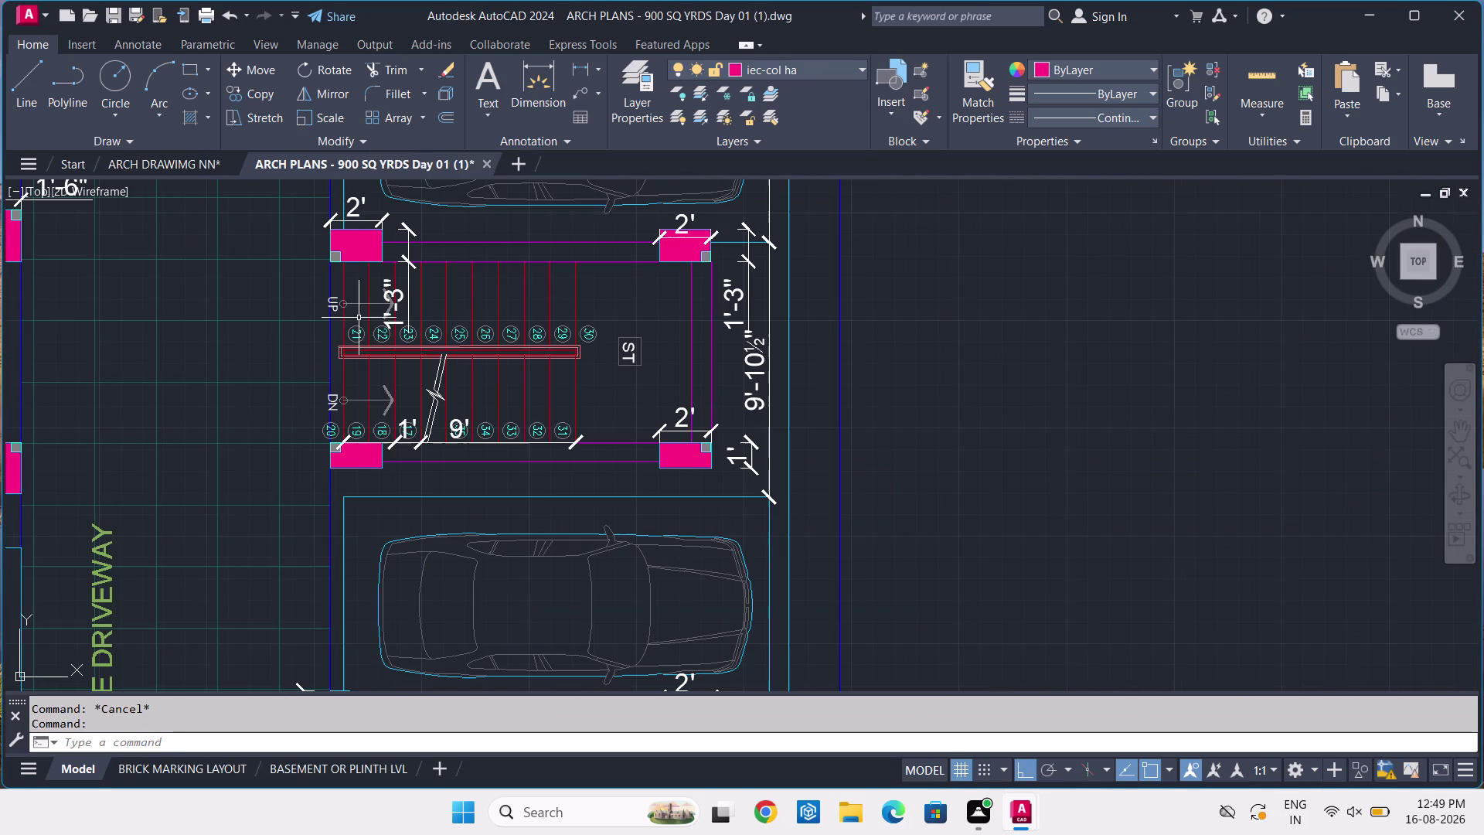
scroll(up, 3)
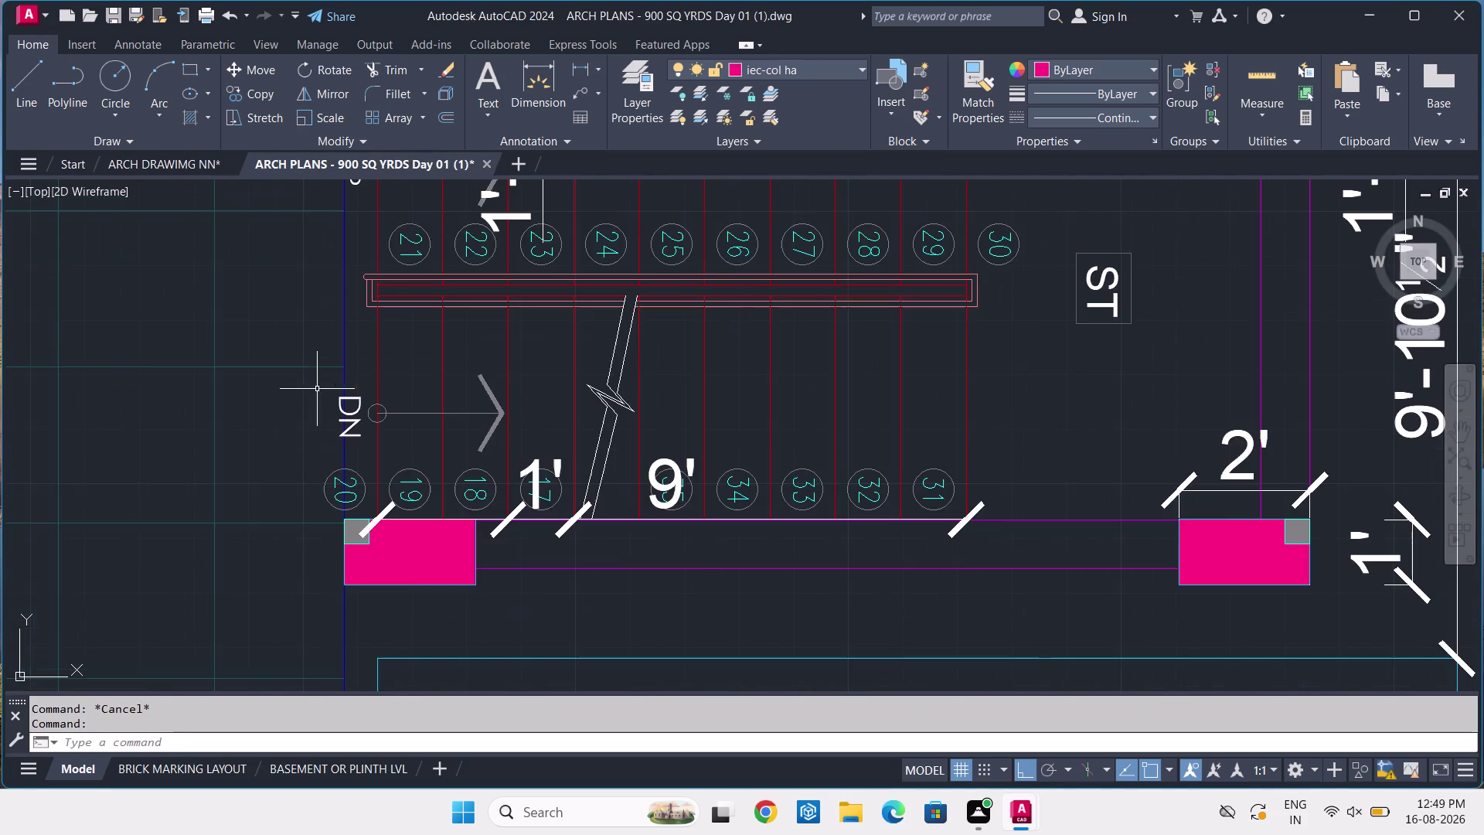
scroll(up, 3)
click(387, 458)
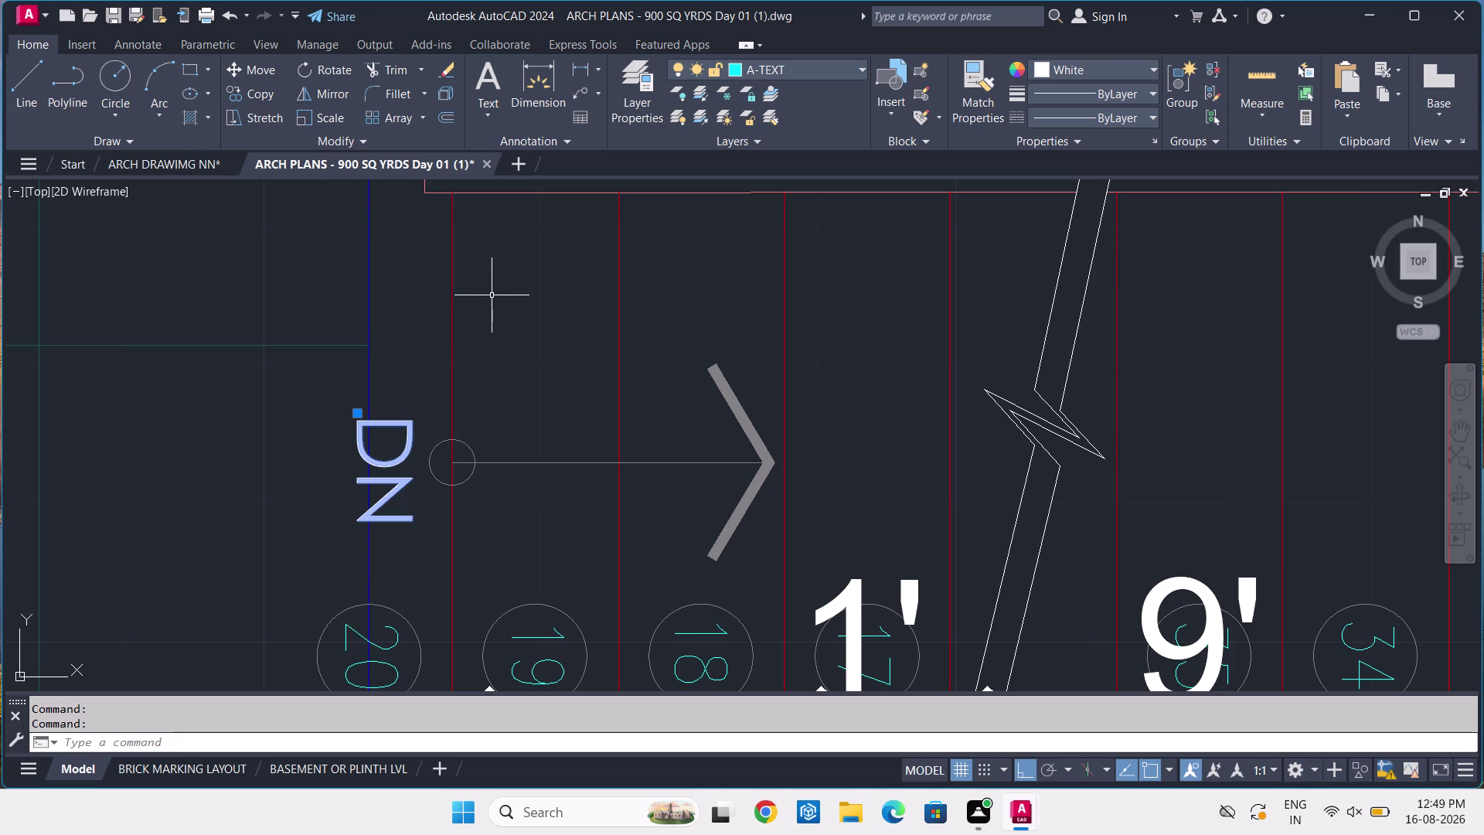
key(p)
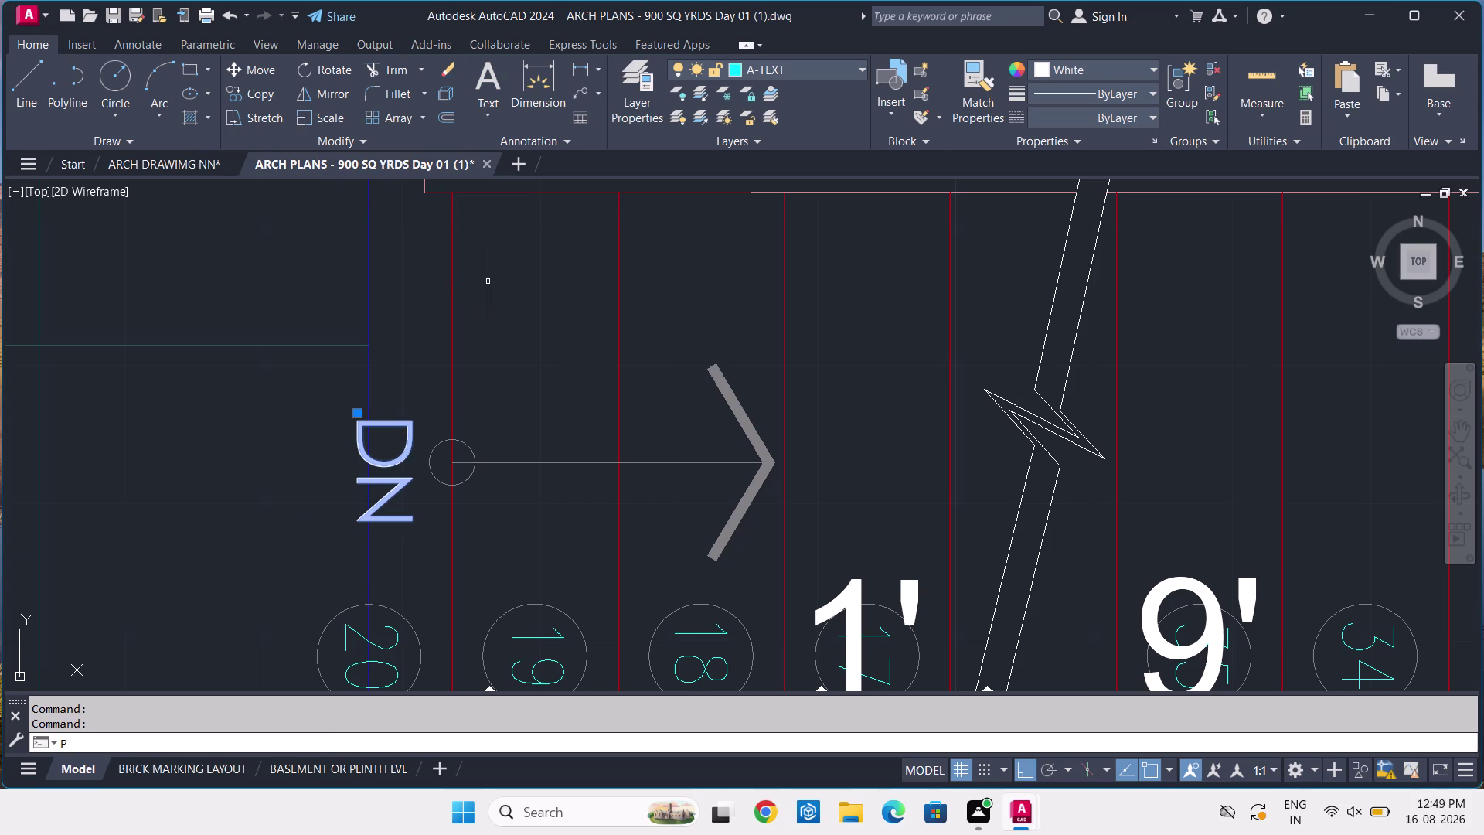
text(R)
key(space)
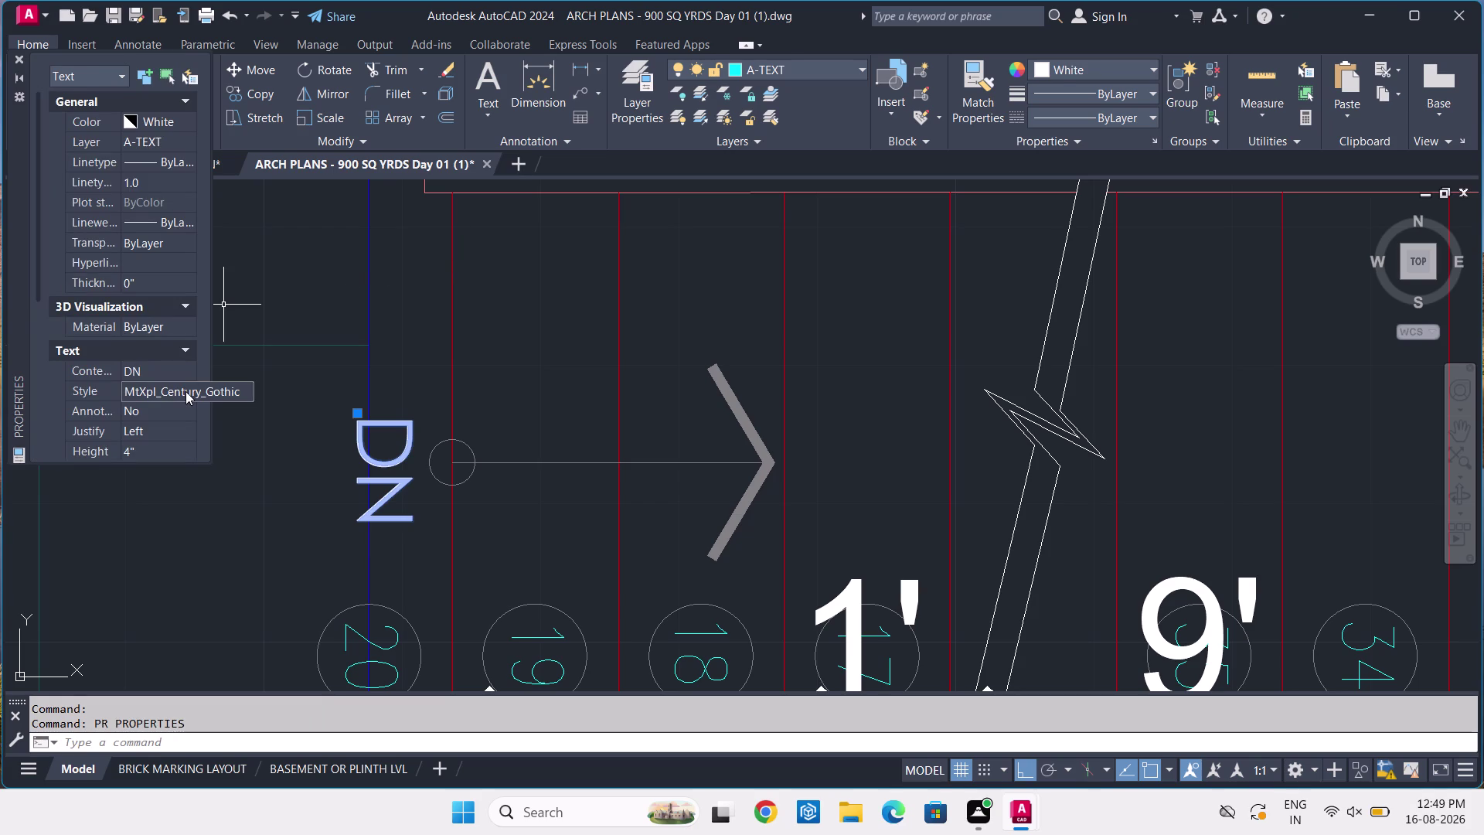
key(Escape)
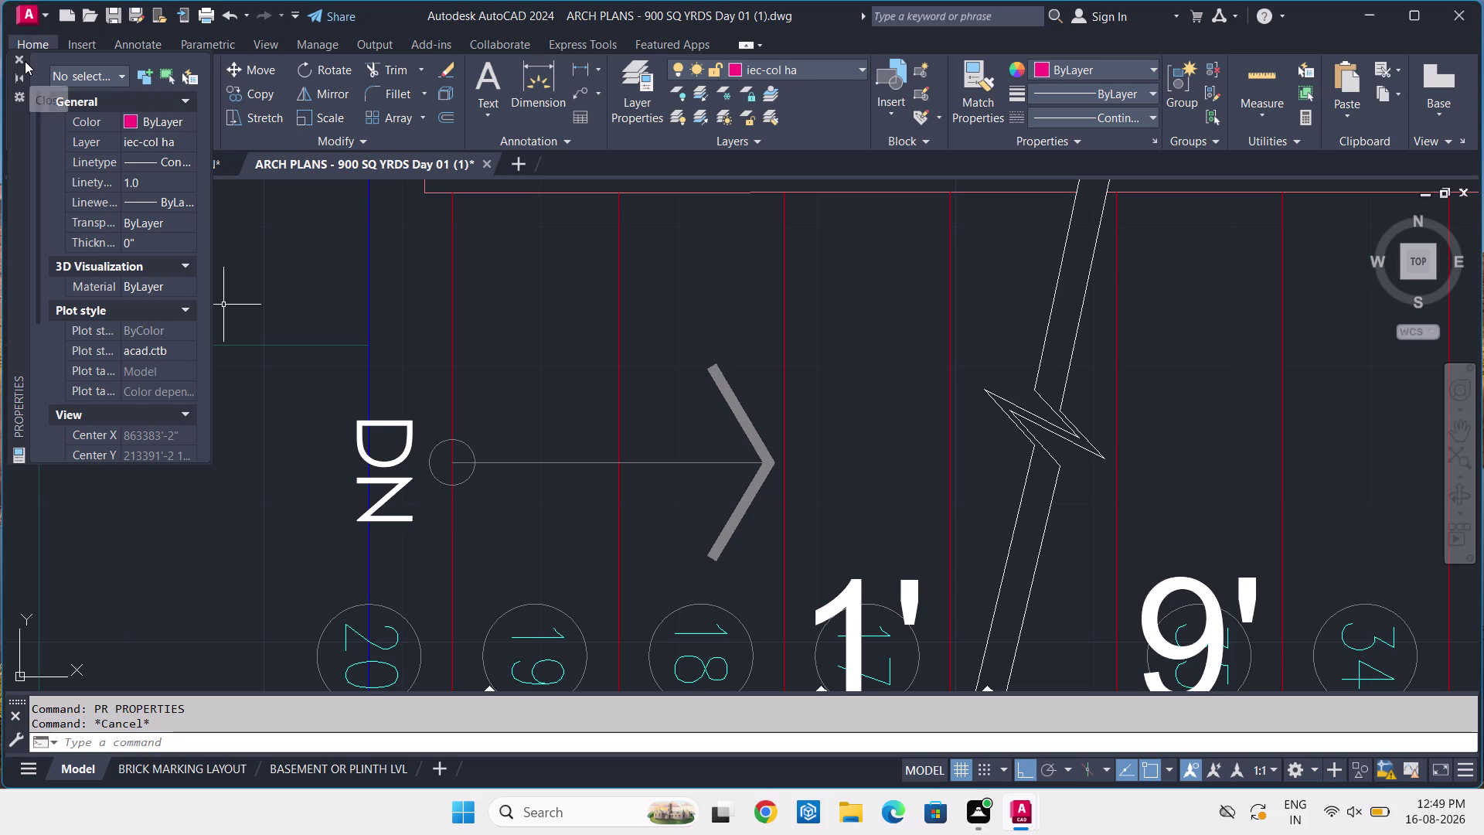
click(24, 61)
Switch back to the ARCH DRAWIMG NN drawing.
scroll(down, 3)
middle_drag(293, 350, 443, 375)
click(146, 163)
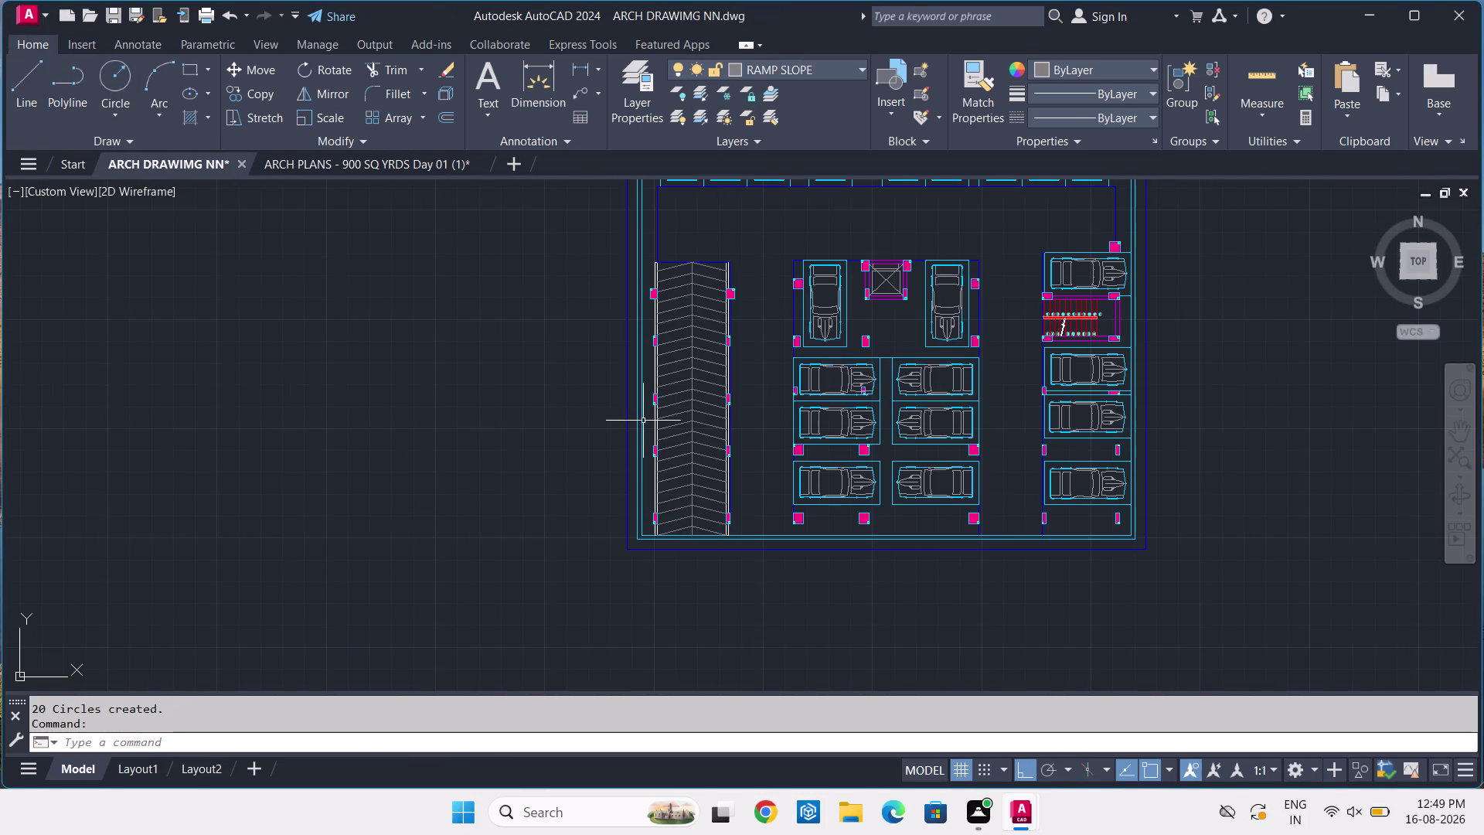
Open the Text Style dialog with ST and browse the Standard style's font list.
text(ST)
key(space)
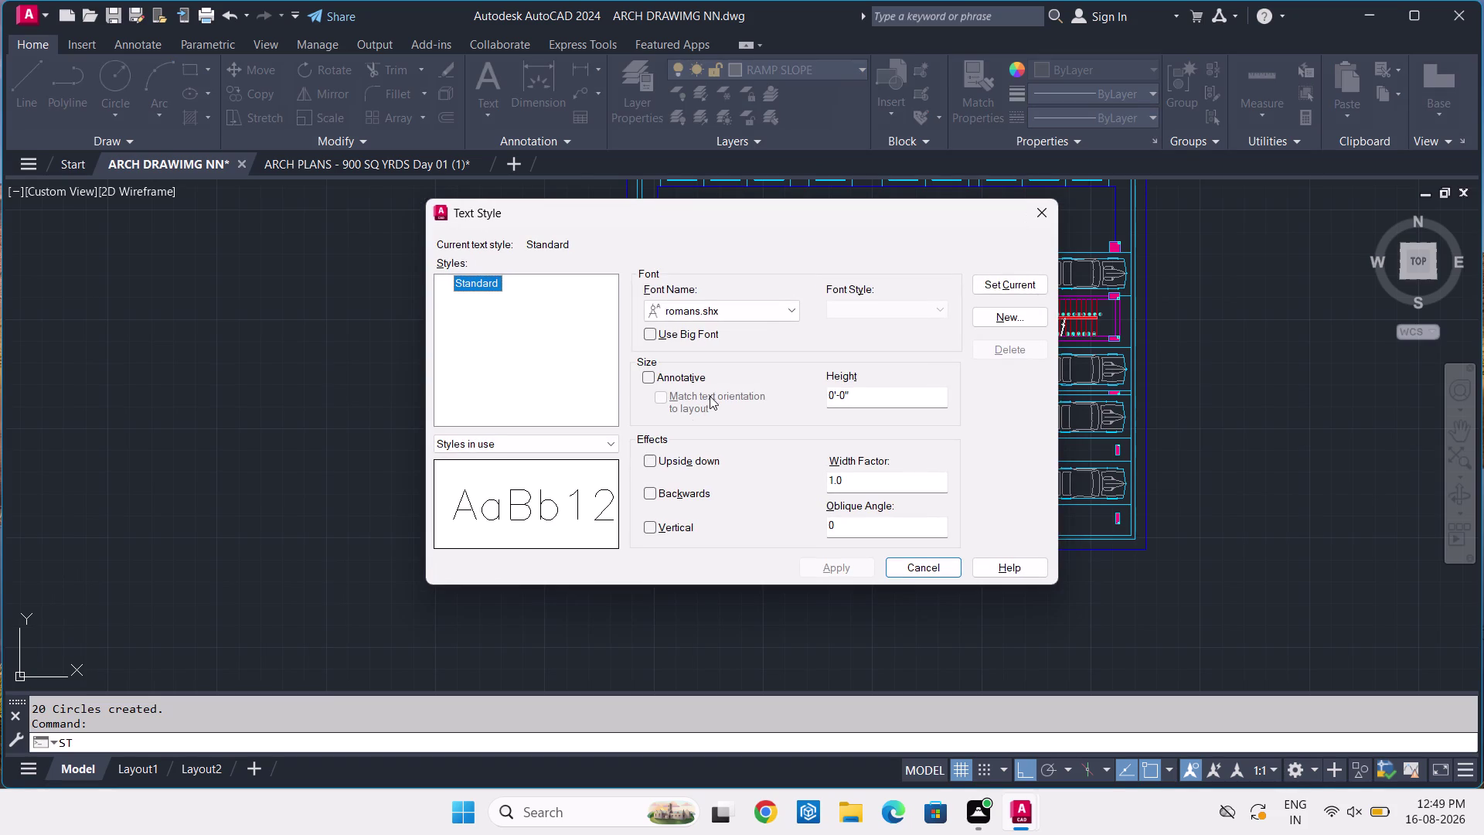
click(754, 313)
scroll(down, 3)
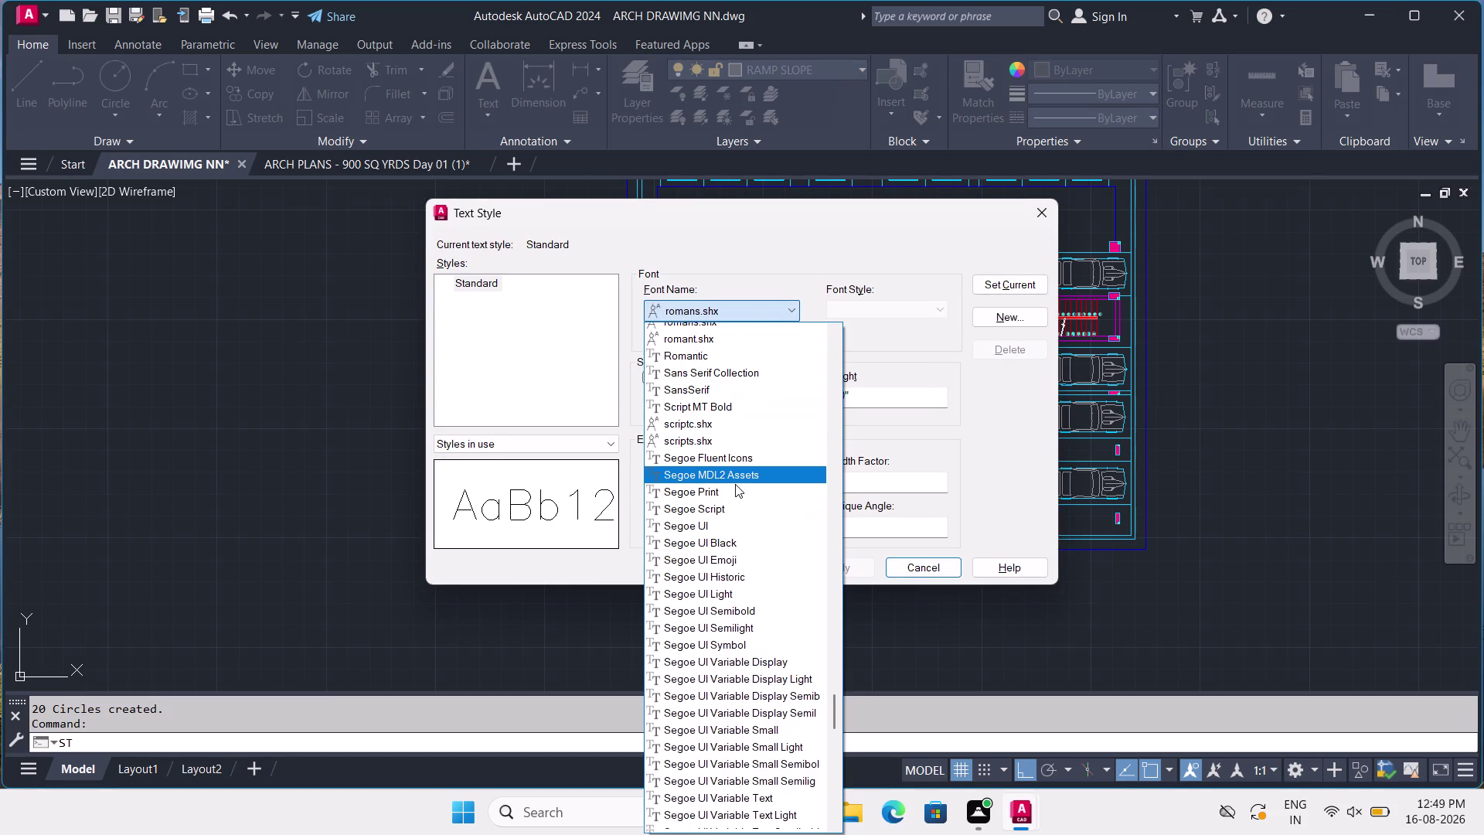
scroll(down, 3)
scroll(down, 3)
scroll(down, 3)
scroll(down, 3)
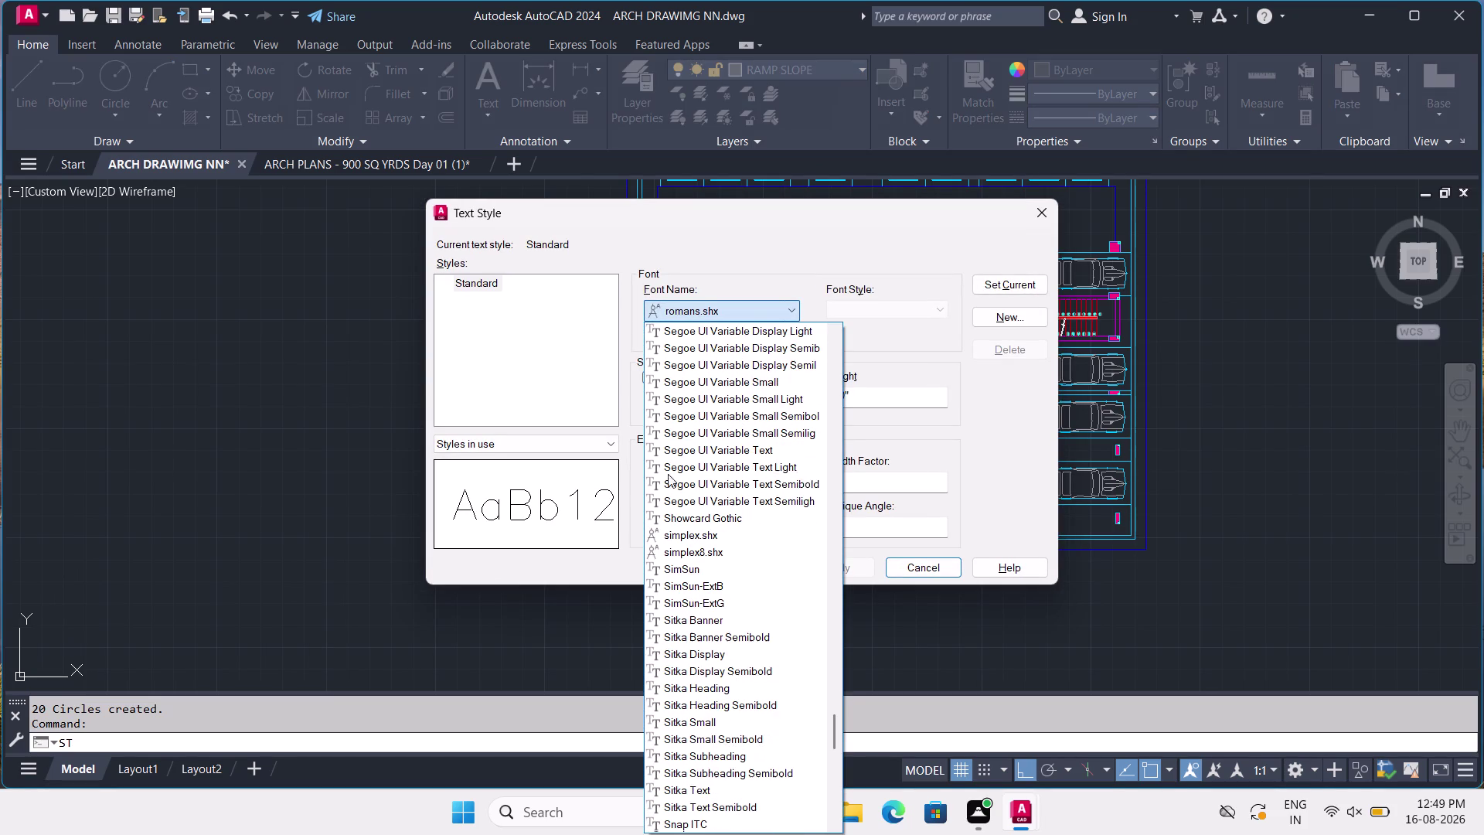
click(589, 447)
click(593, 446)
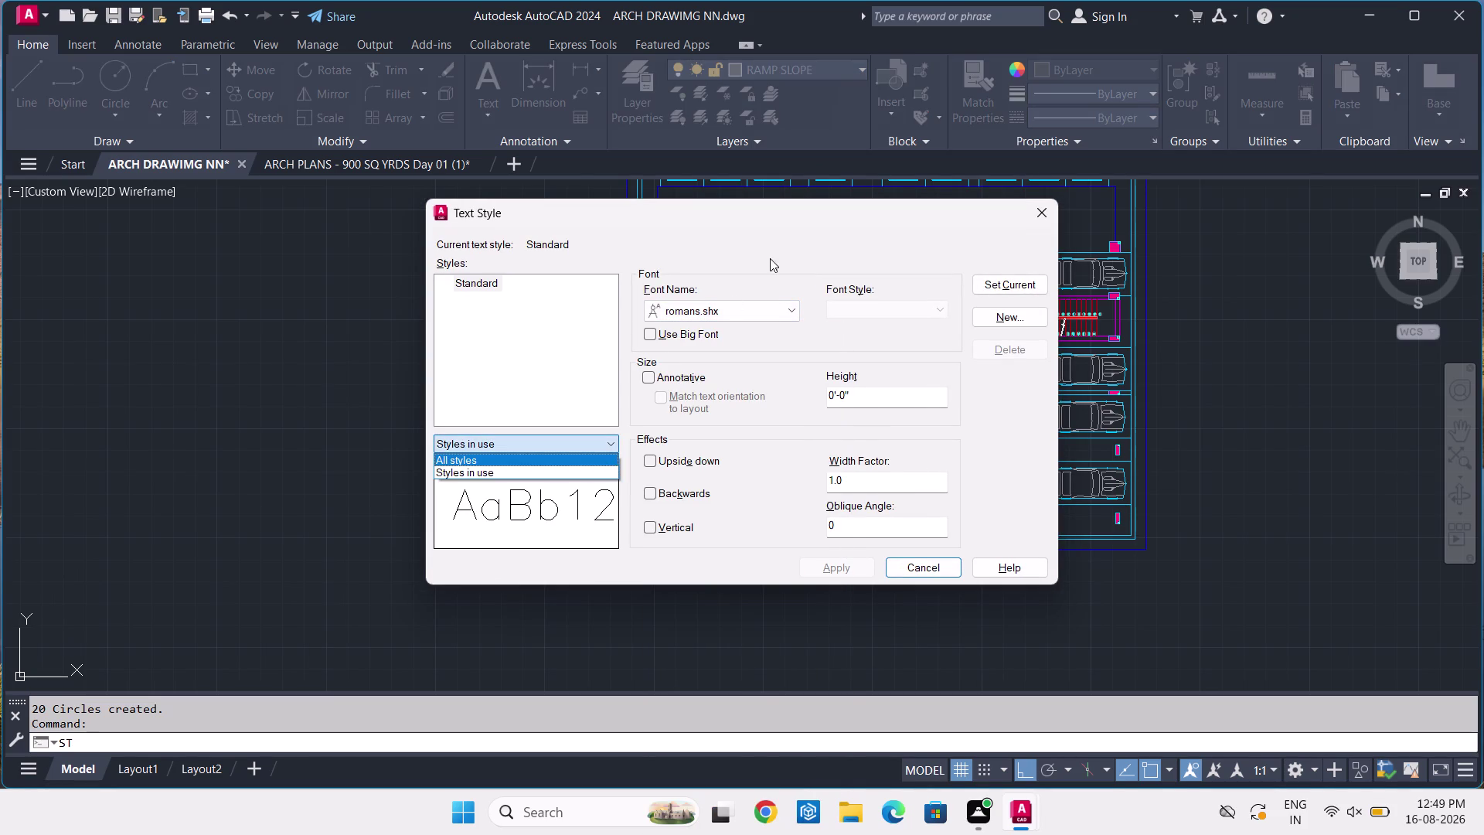
click(779, 304)
Find MS PGothic in the font list and choose it for the Standard style.
click(779, 315)
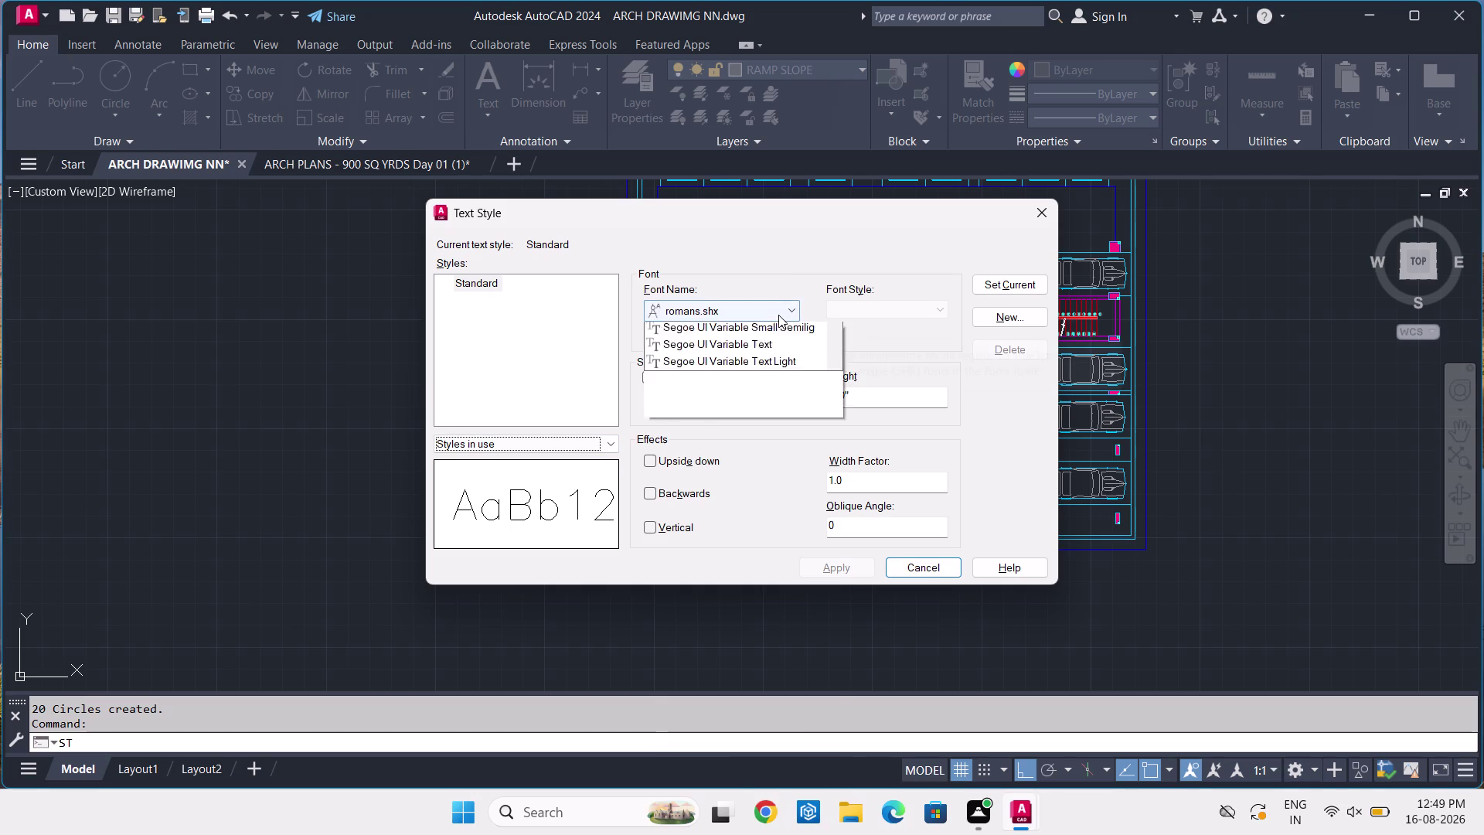
scroll(down, 3)
scroll(down, 3)
scroll(down, 3)
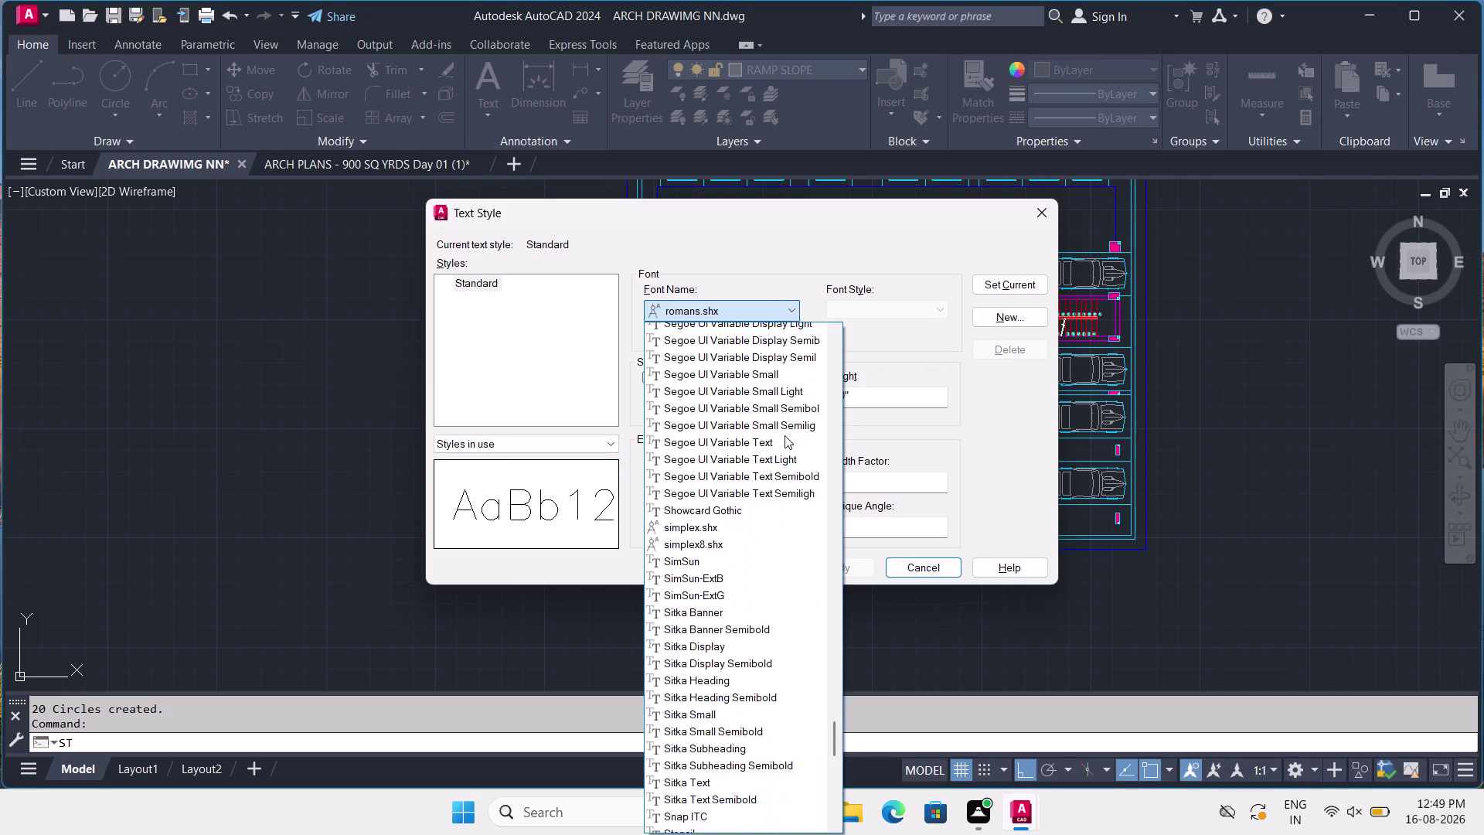
scroll(down, 3)
scroll(down, 3)
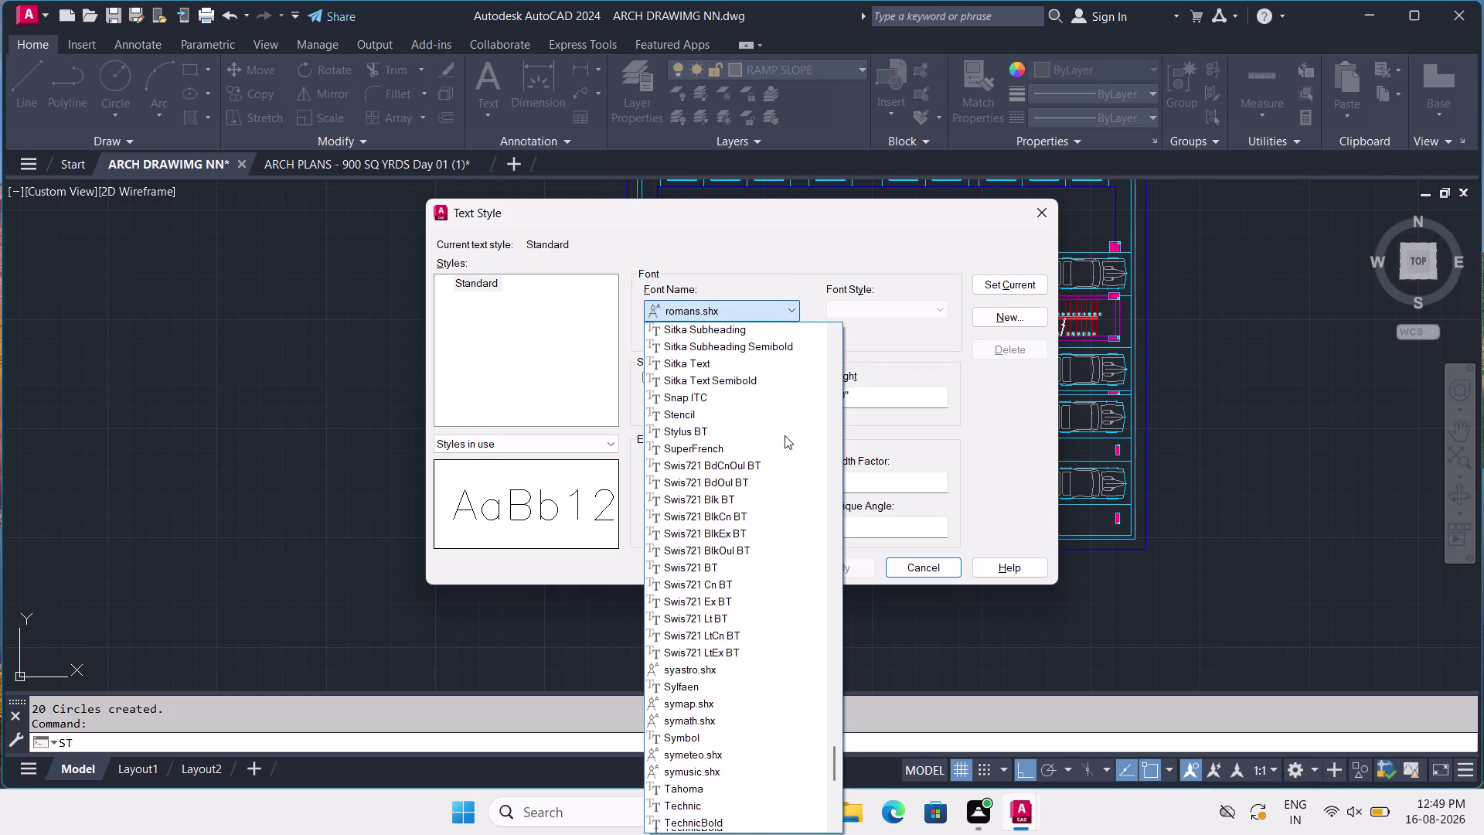
scroll(down, 3)
scroll(down, 3)
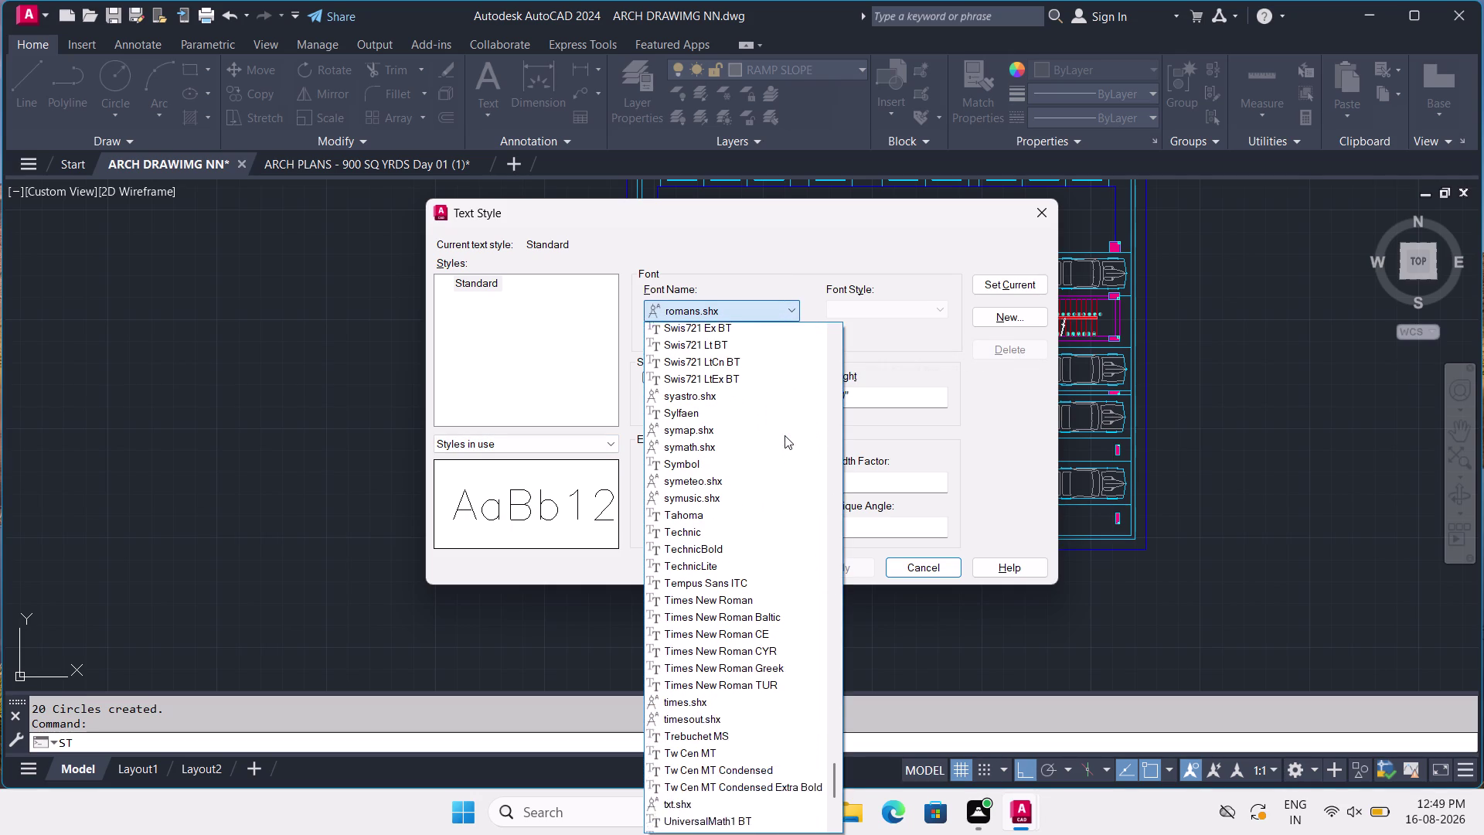
scroll(down, 3)
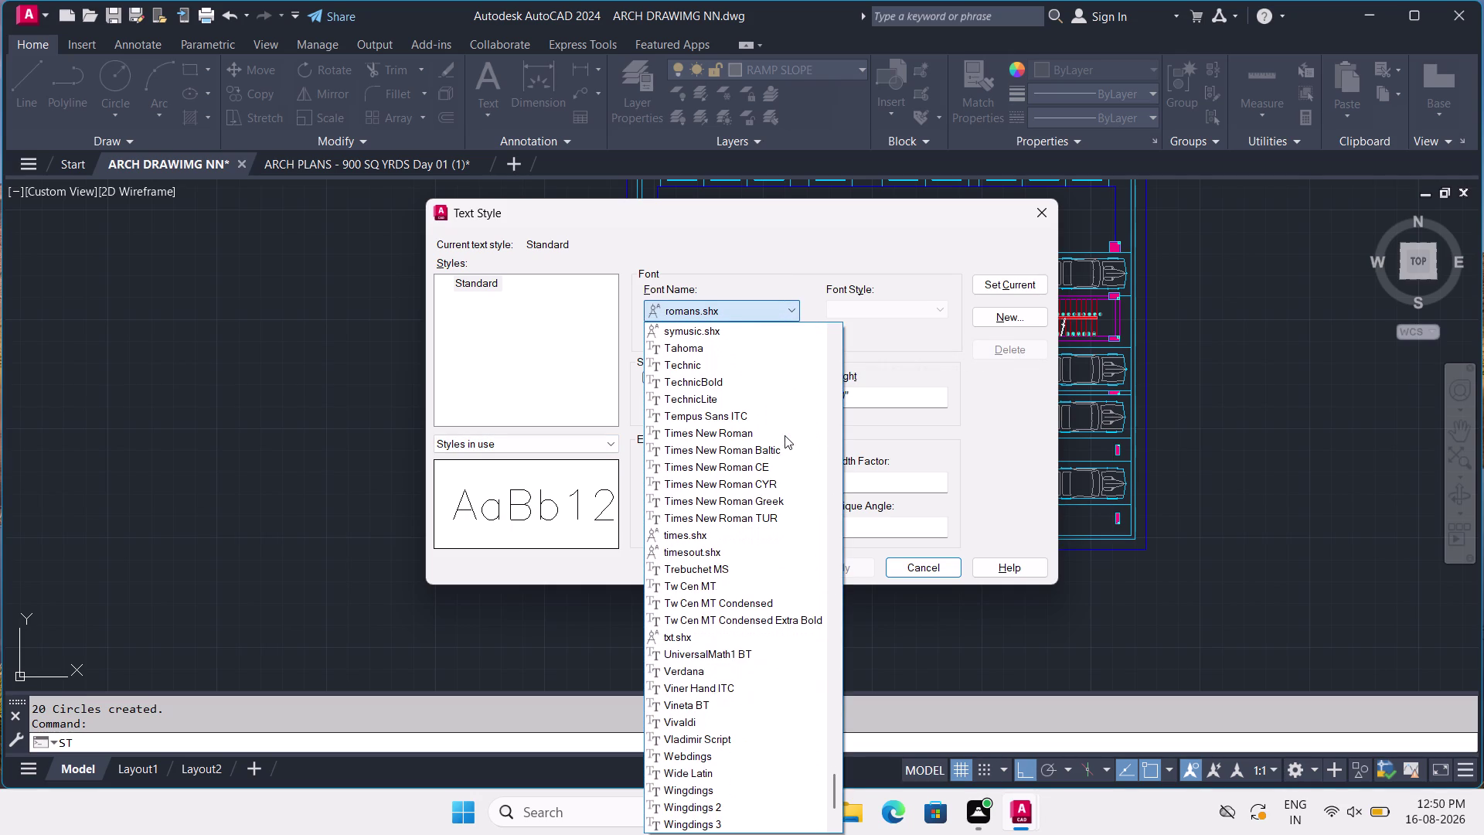
scroll(down, 3)
scroll(down, 3)
scroll(down, 3)
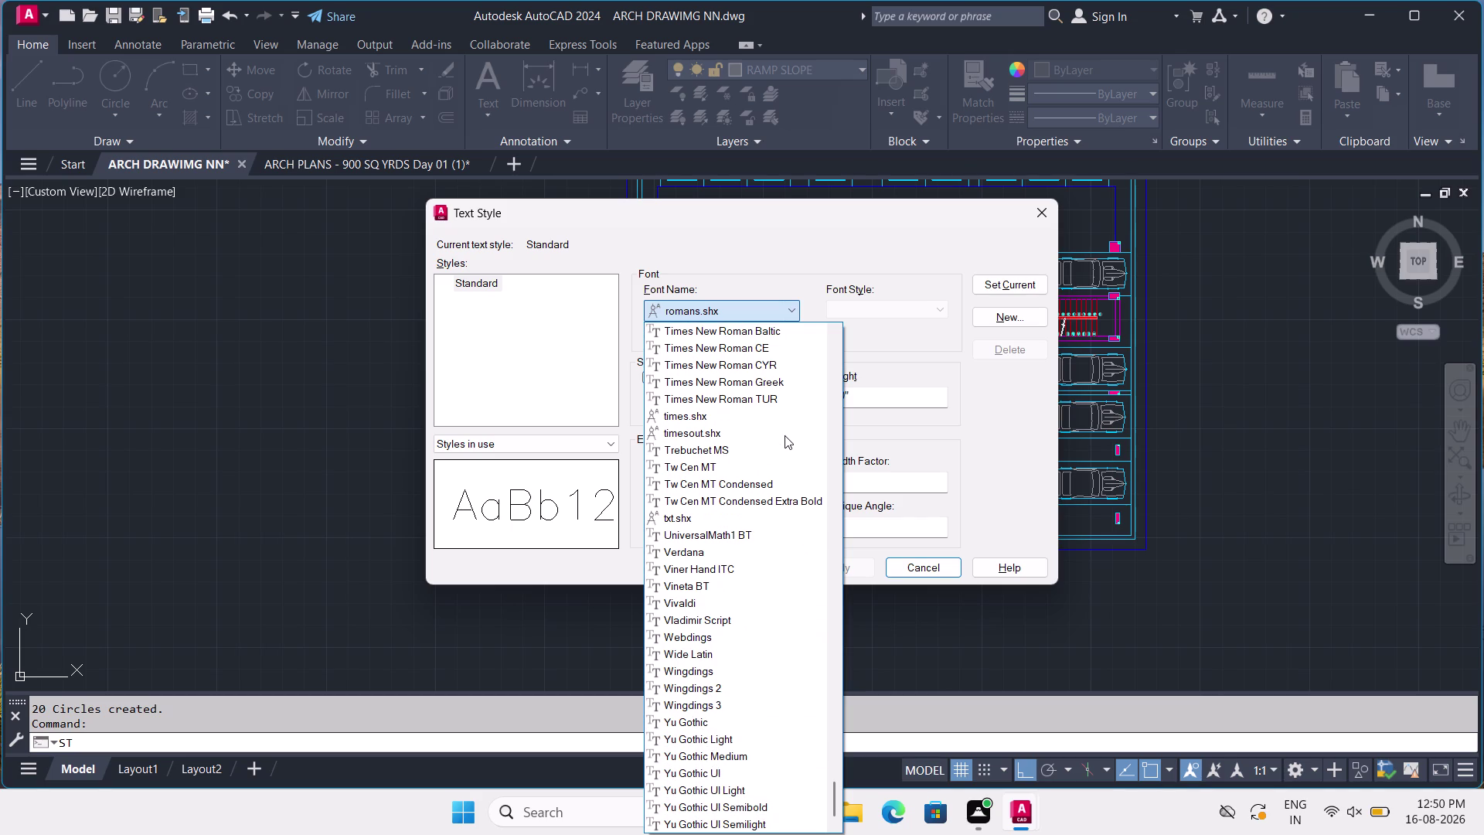
scroll(down, 3)
scroll(down, 3)
scroll(down, 3)
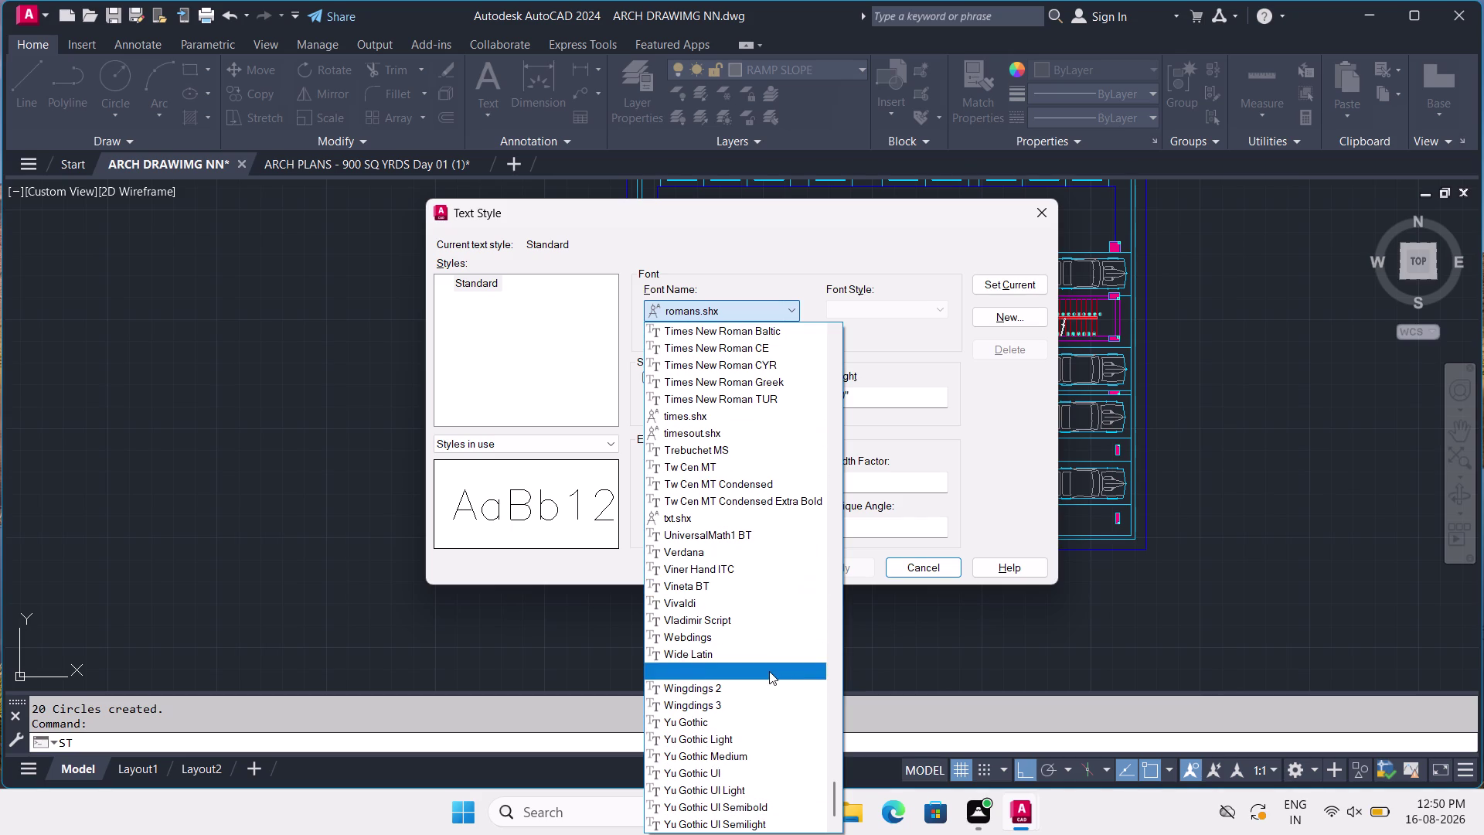
scroll(up, 3)
scroll(up, 3)
scroll(up, 3)
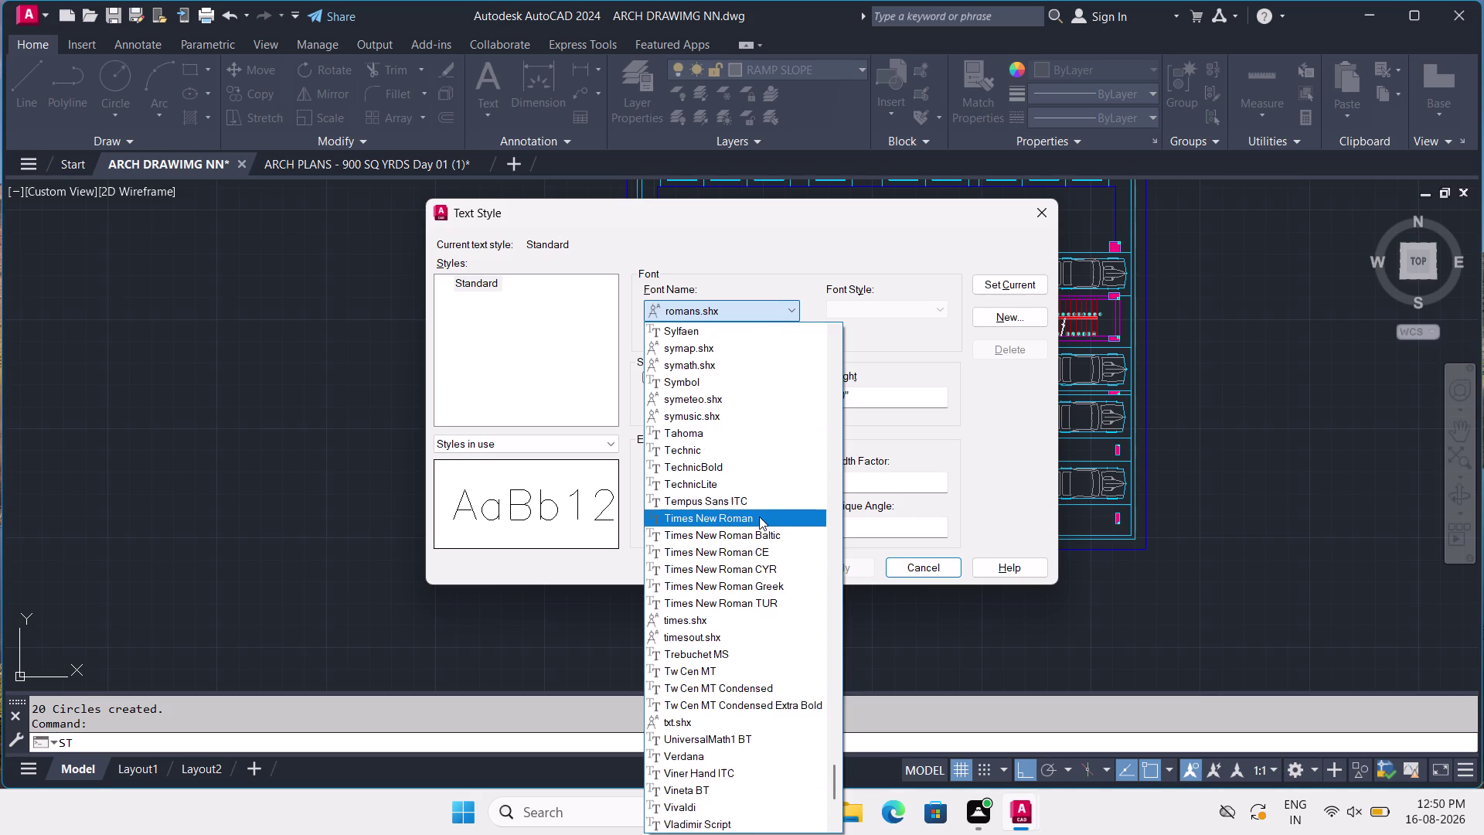
scroll(up, 3)
scroll(up, 3)
scroll(up, 3)
scroll(up, 3)
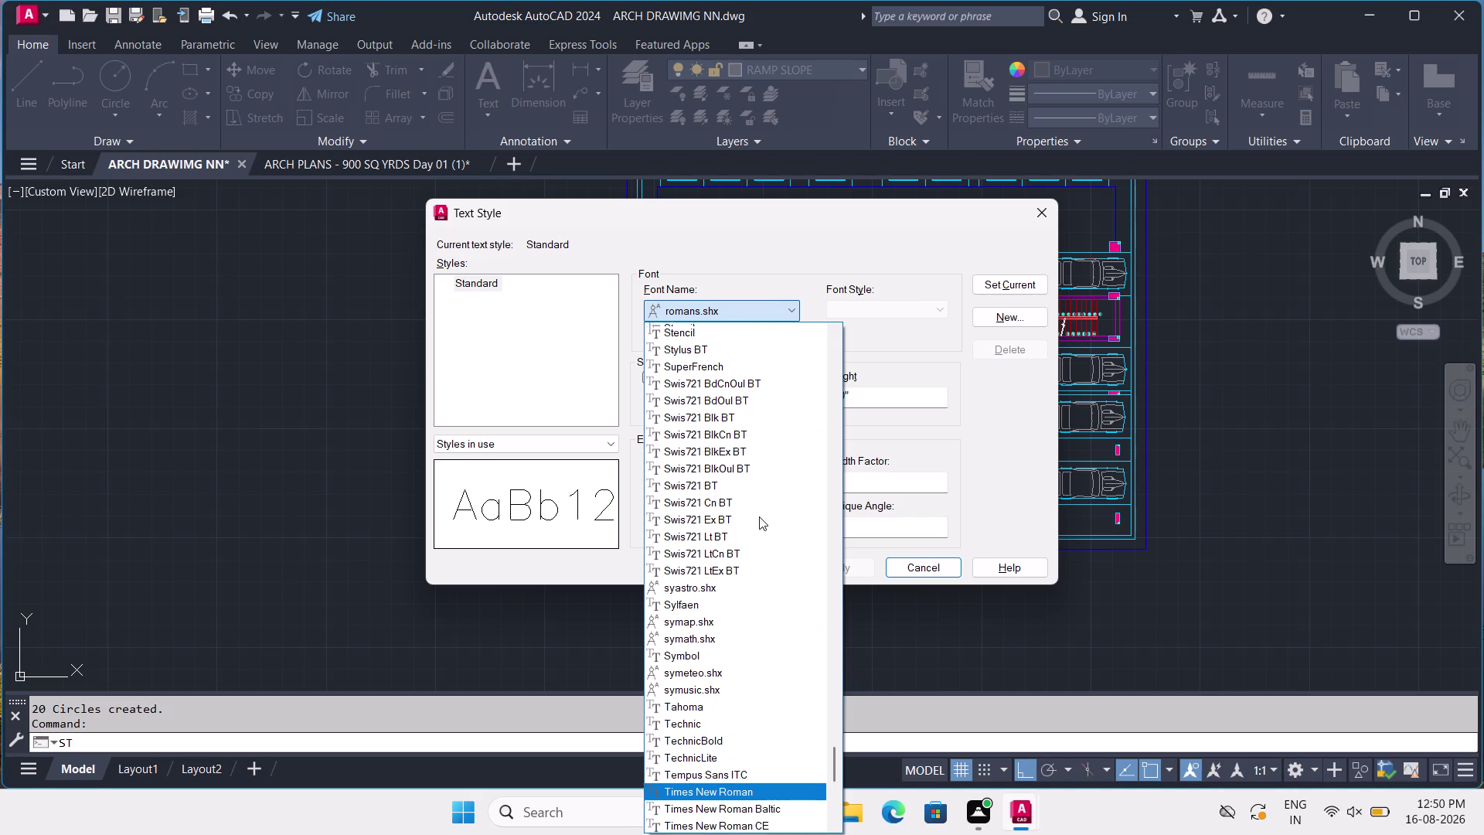
scroll(up, 3)
scroll(up, 3)
scroll(up, 3)
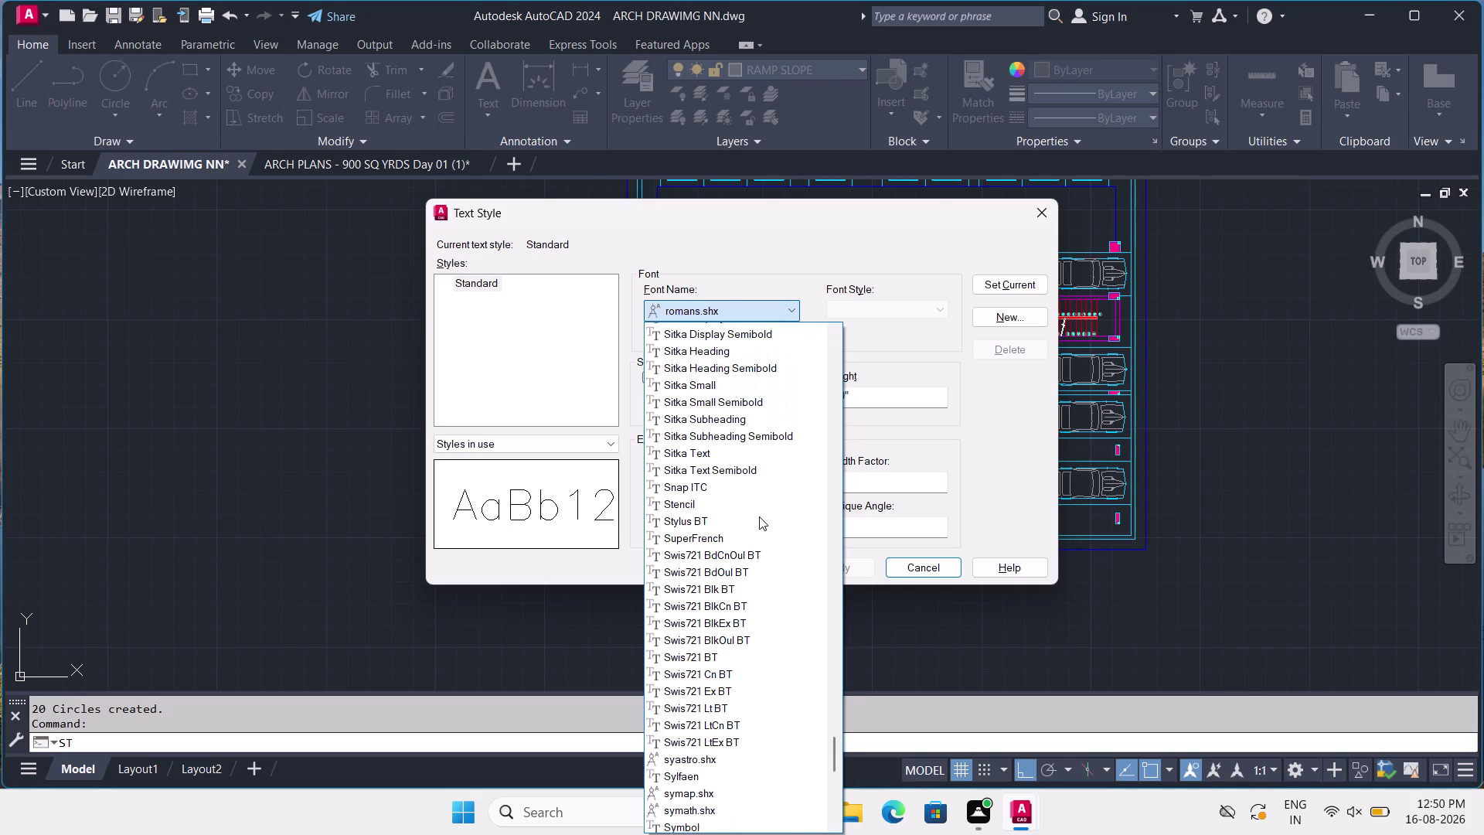
scroll(up, 3)
scroll(up, 3)
scroll(up, 3)
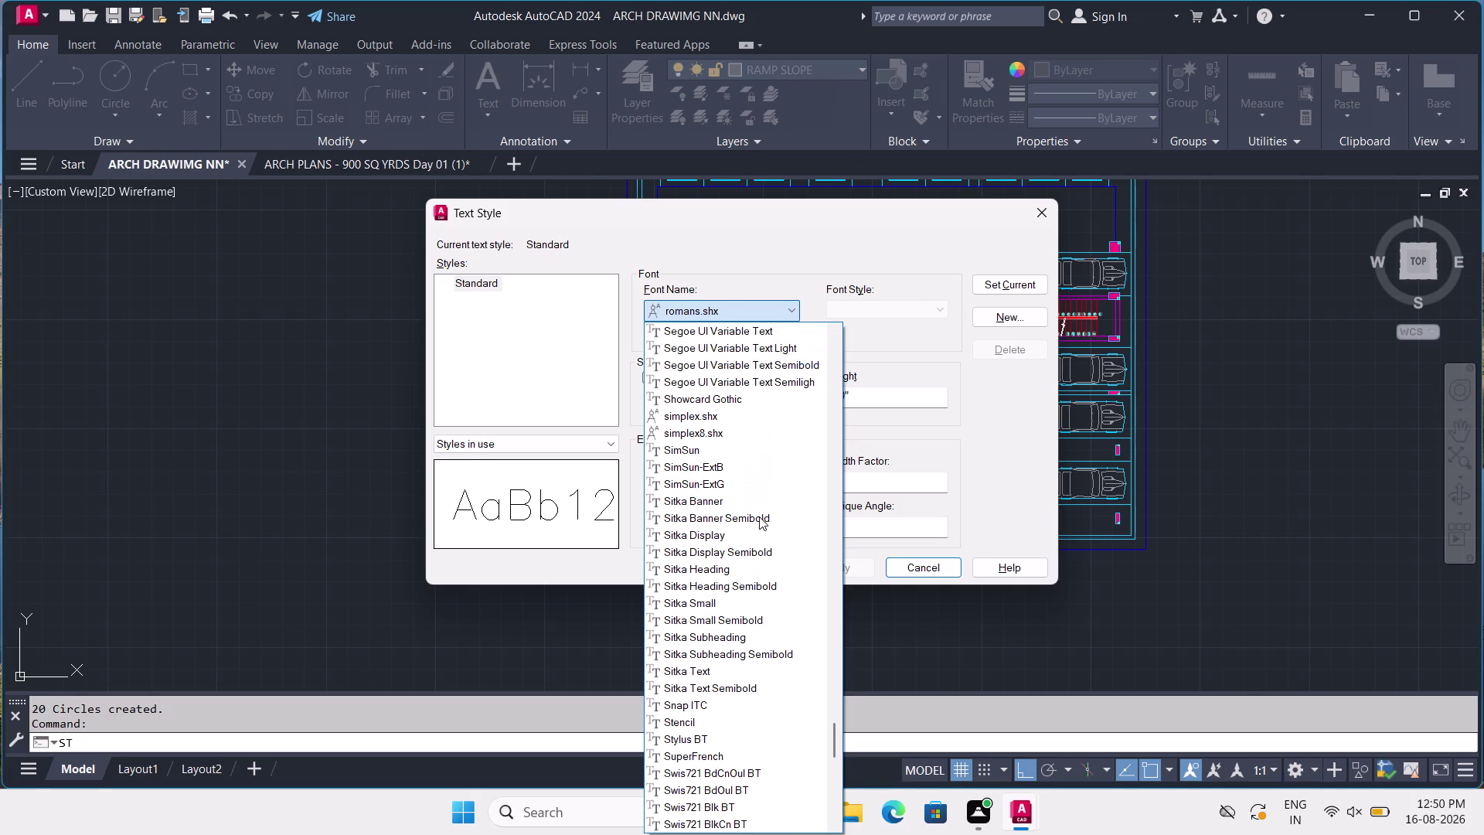
scroll(up, 3)
scroll(up, 3)
scroll(up, 3)
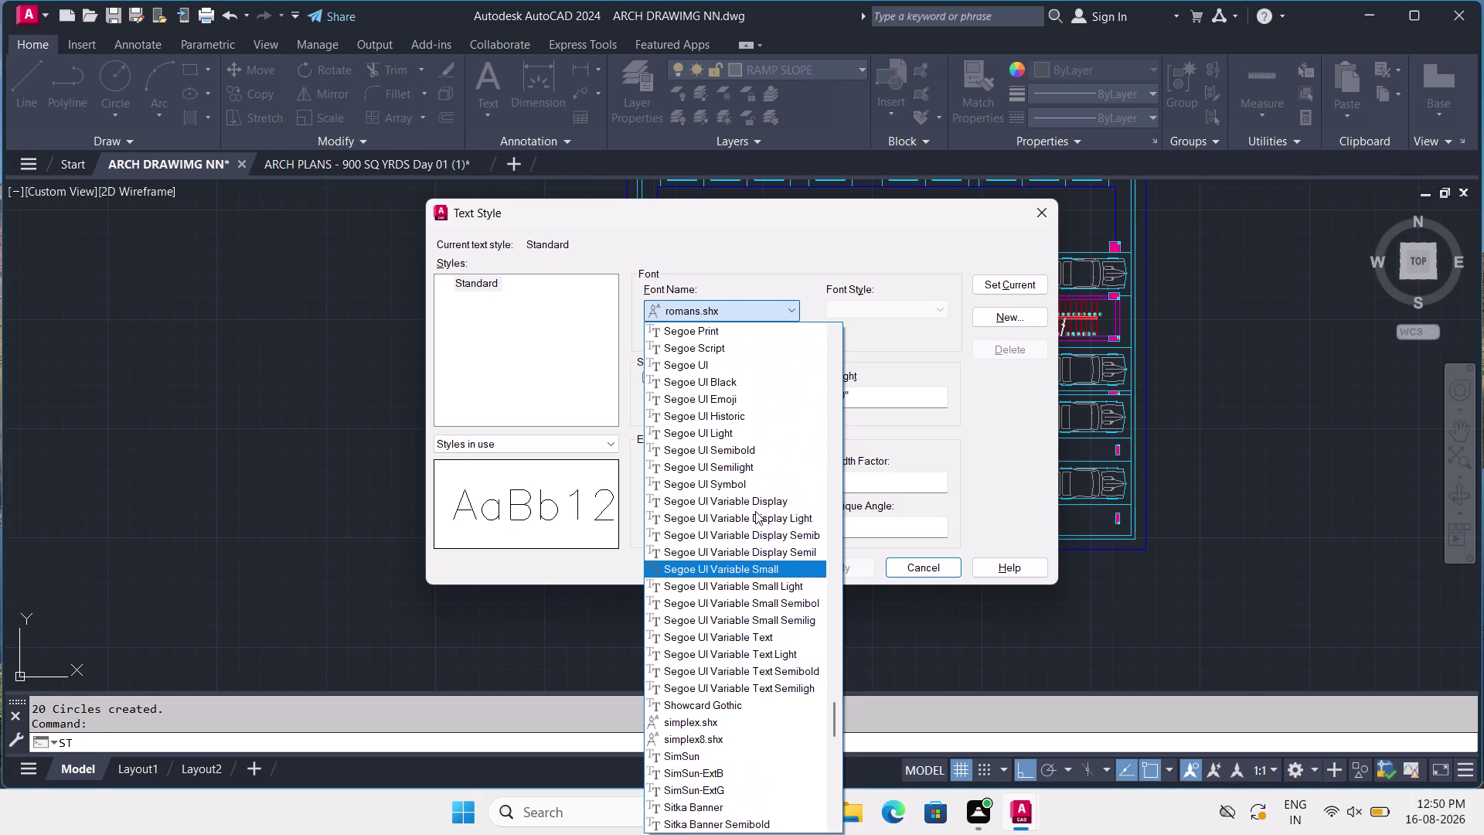
scroll(up, 3)
scroll(up, 3)
scroll(up, 3)
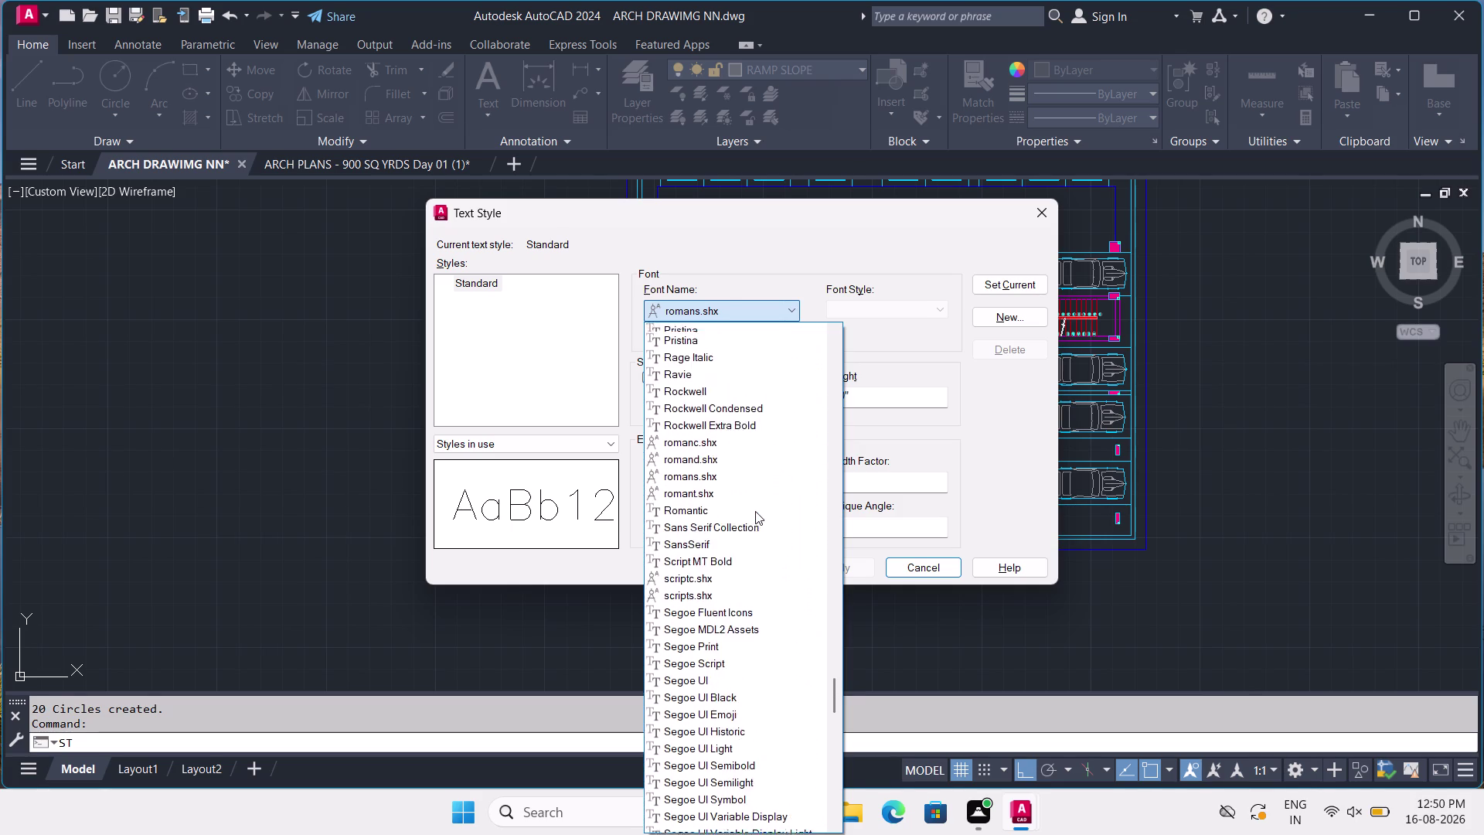
scroll(up, 3)
scroll(up, 3)
scroll(up, 3)
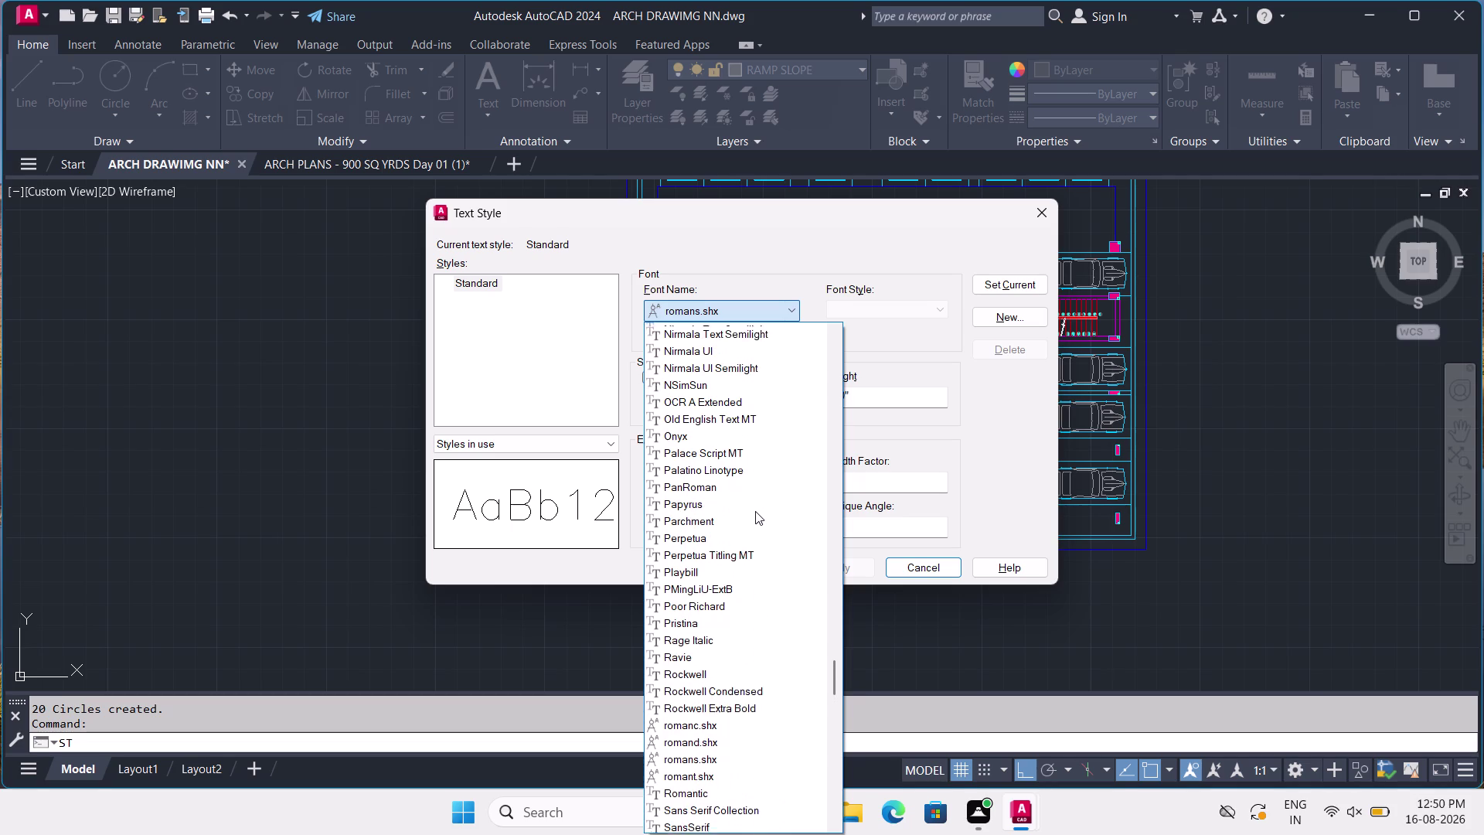
scroll(up, 3)
scroll(up, 3)
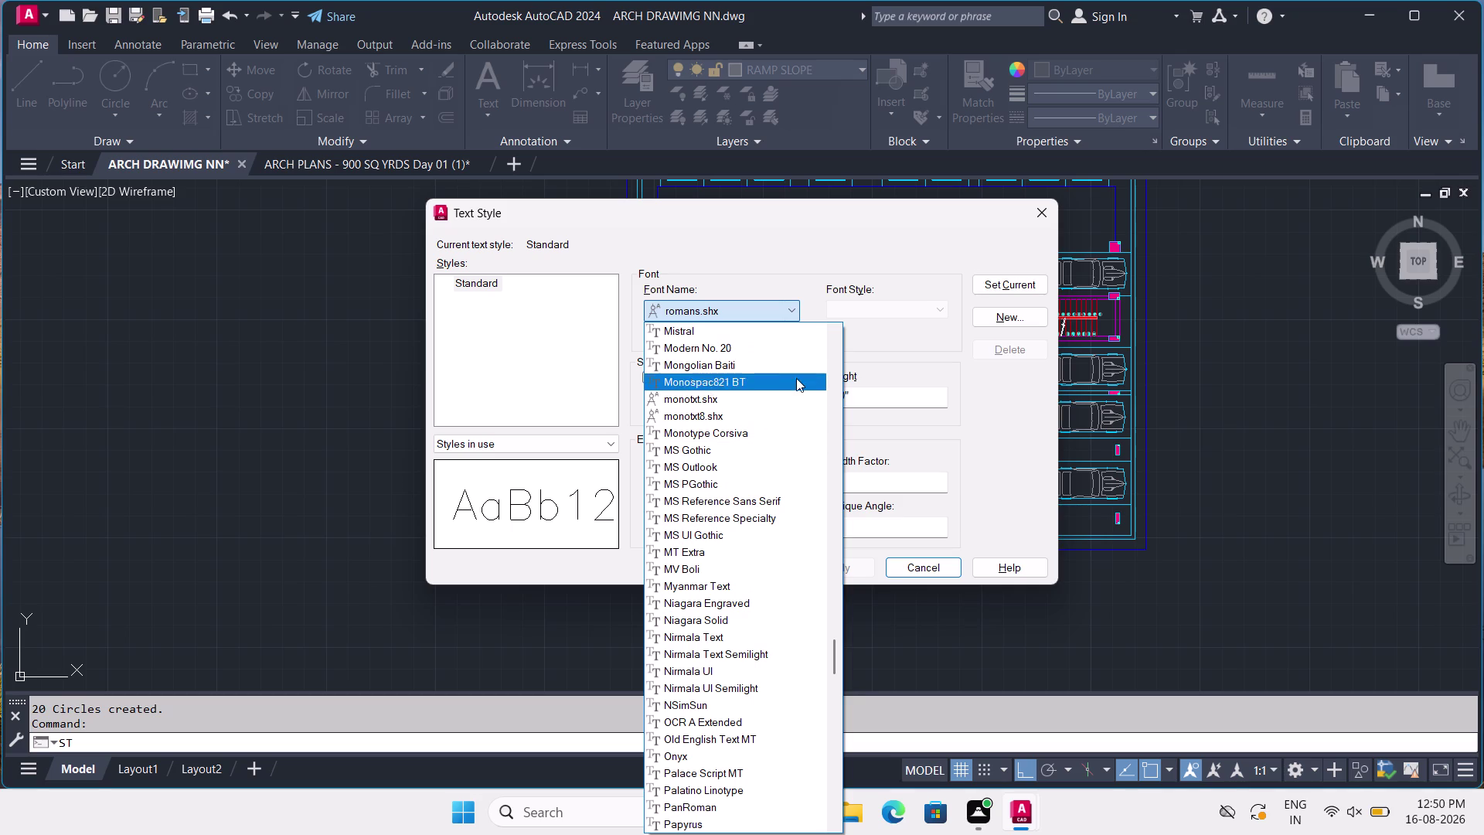
scroll(up, 3)
scroll(up, 3)
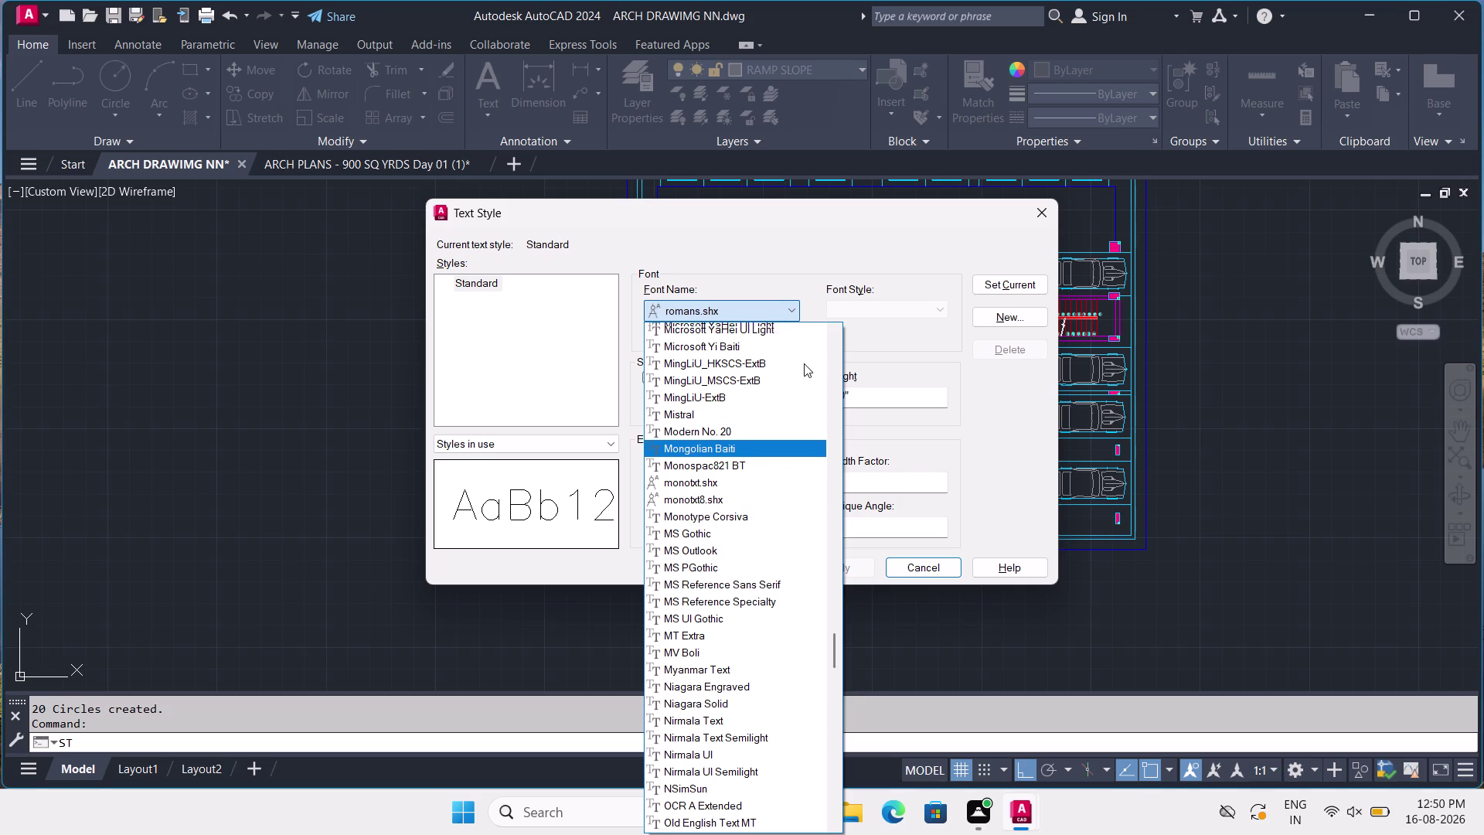
scroll(up, 3)
scroll(down, 3)
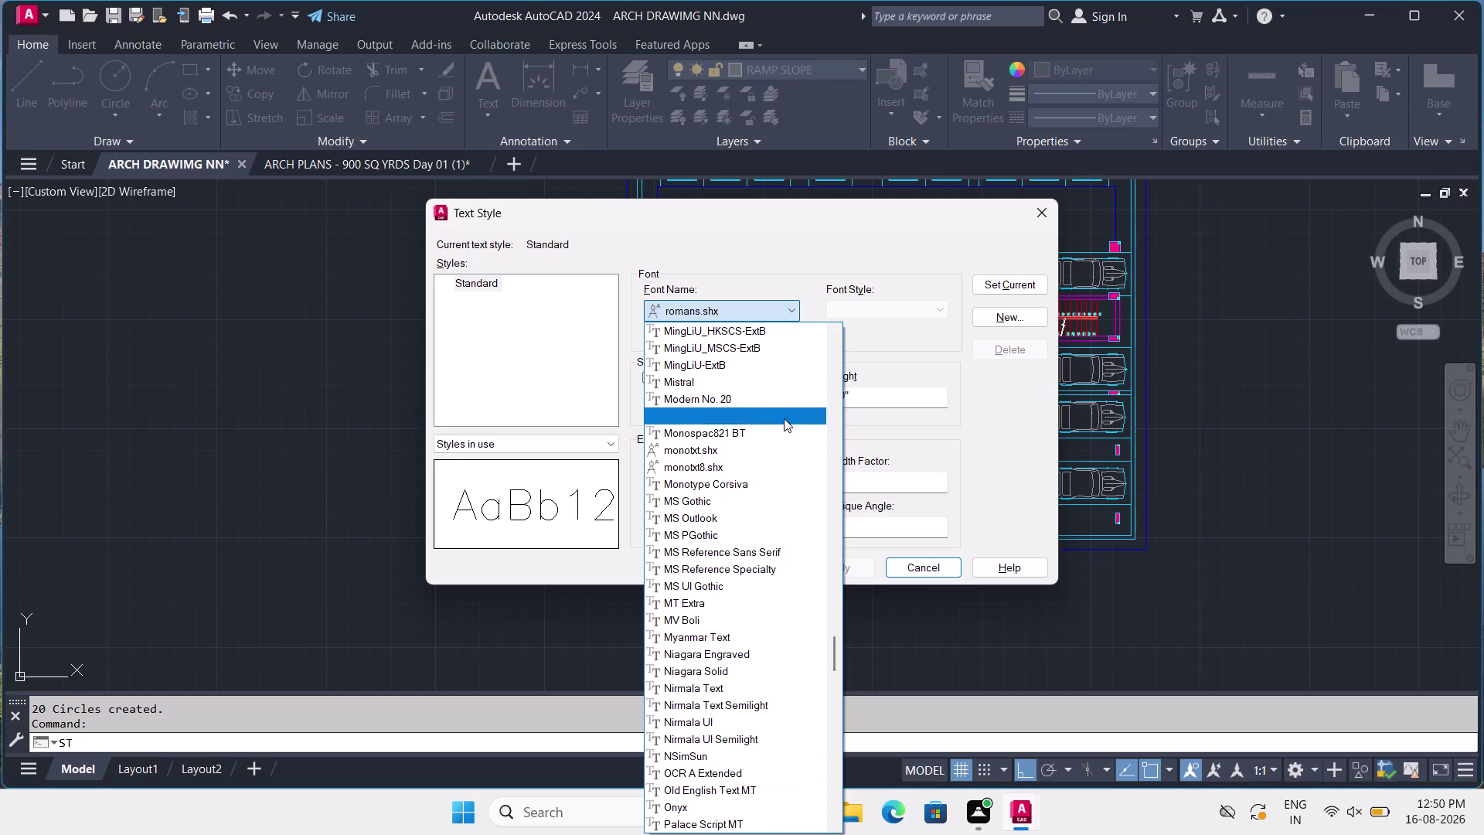
click(767, 535)
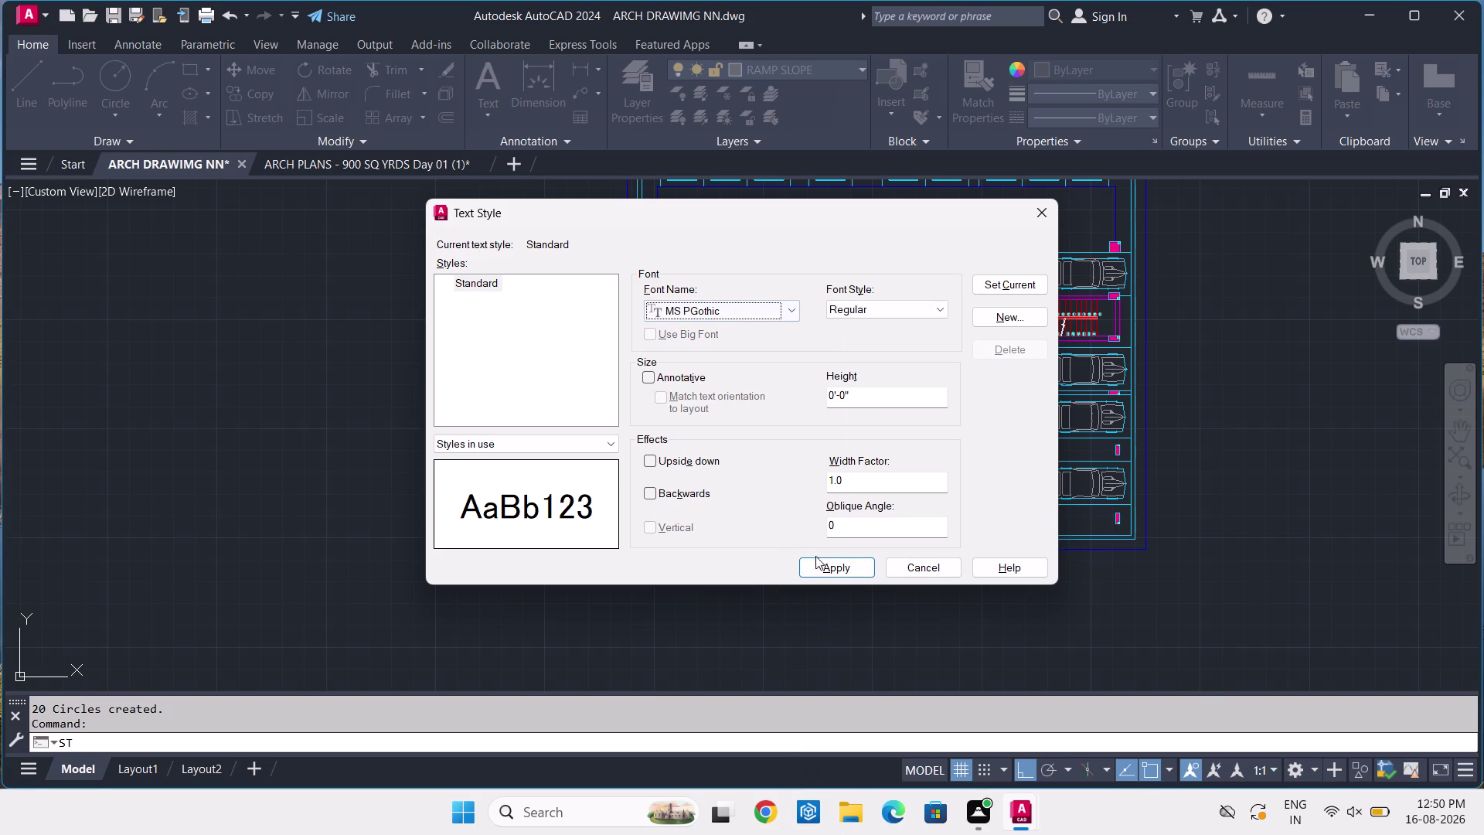
Apply the MS PGothic font change and close the Text Style dialog.
click(1021, 289)
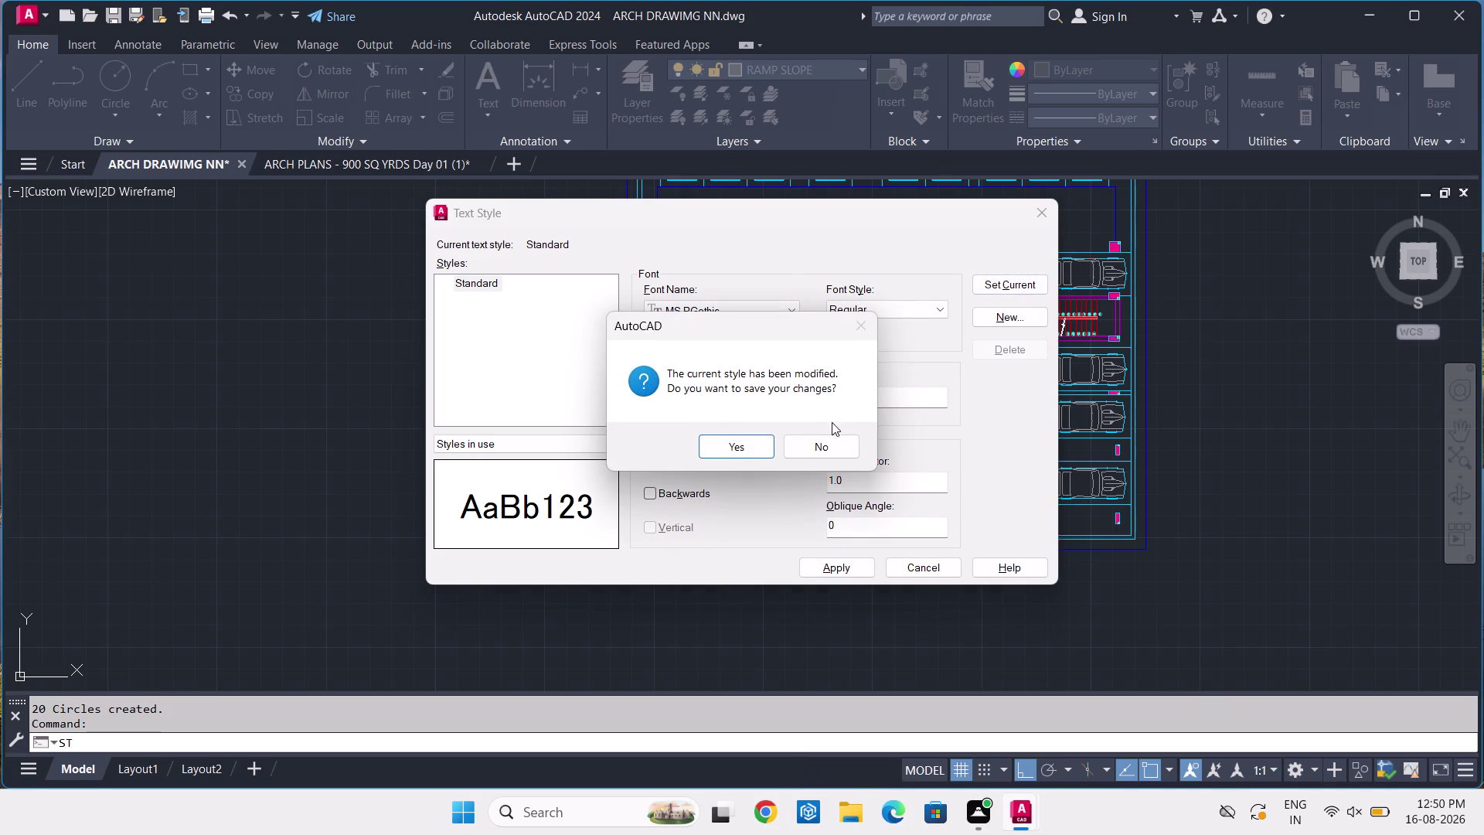
click(741, 453)
click(931, 573)
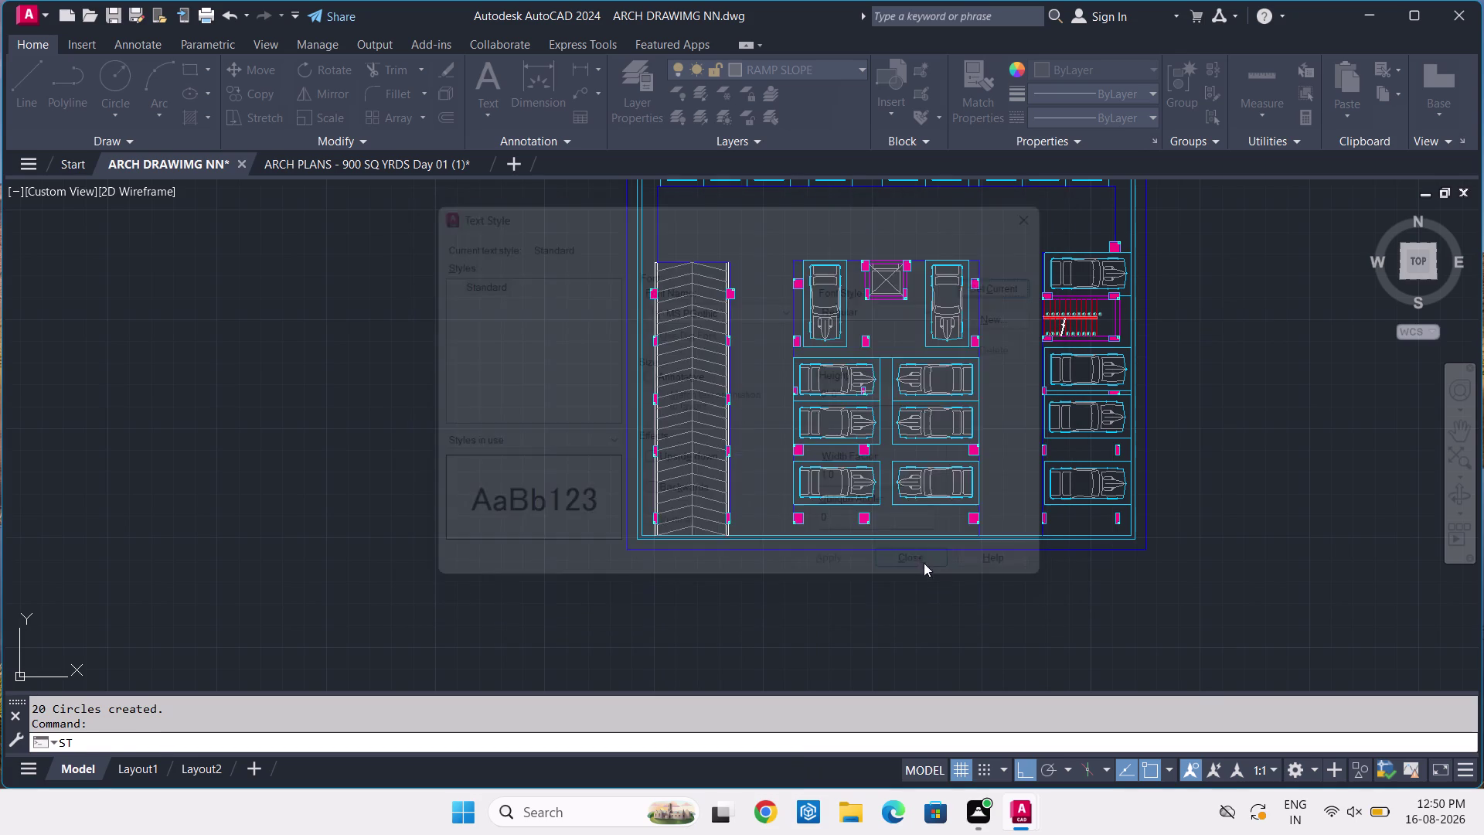
Zoom and pan onto the staircase, then switch to the reference floor plan drawing.
scroll(up, 3)
scroll(up, 3)
scroll(up, 3)
middle_drag(999, 401, 701, 410)
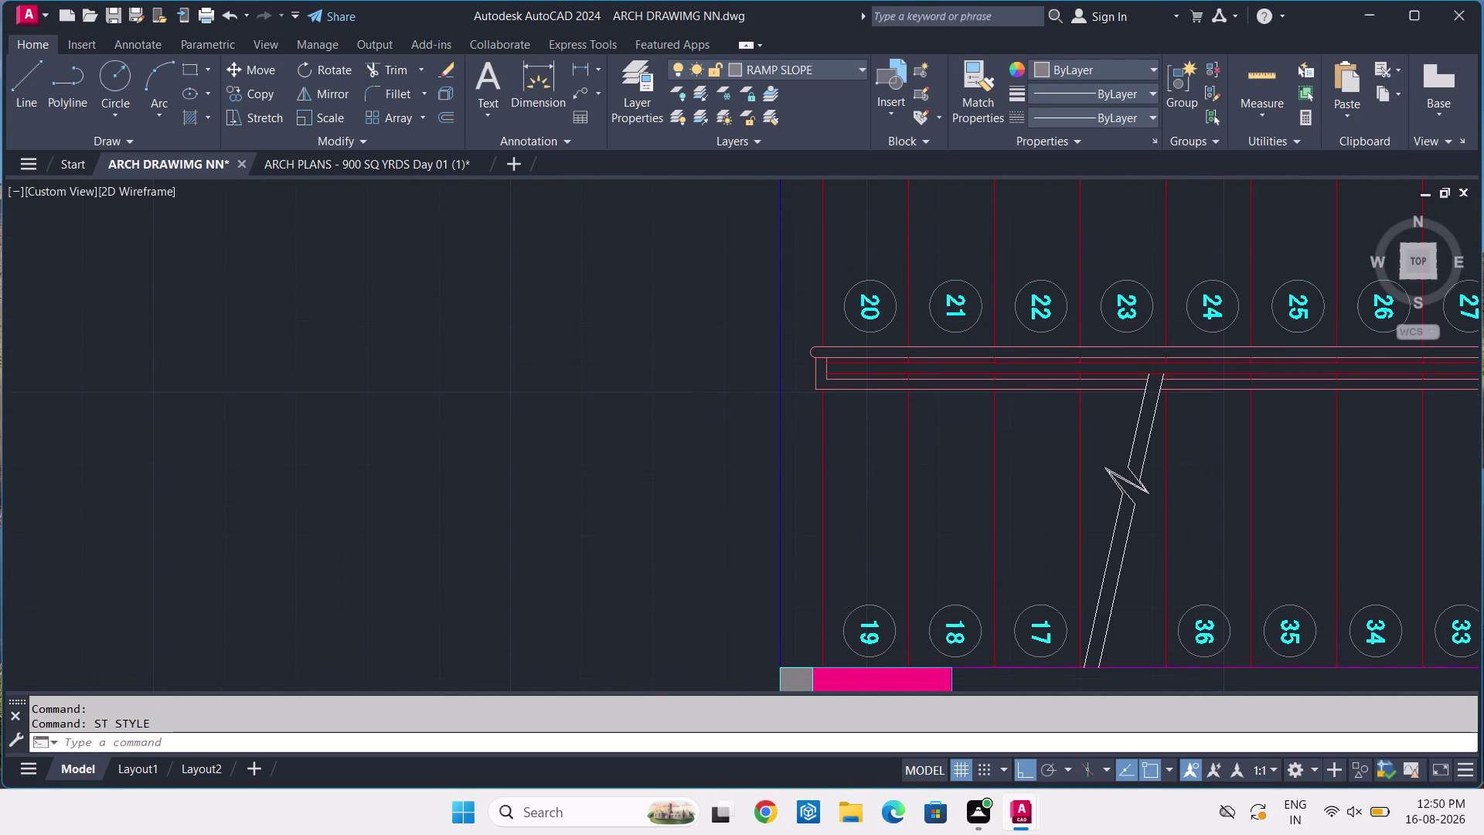
click(358, 166)
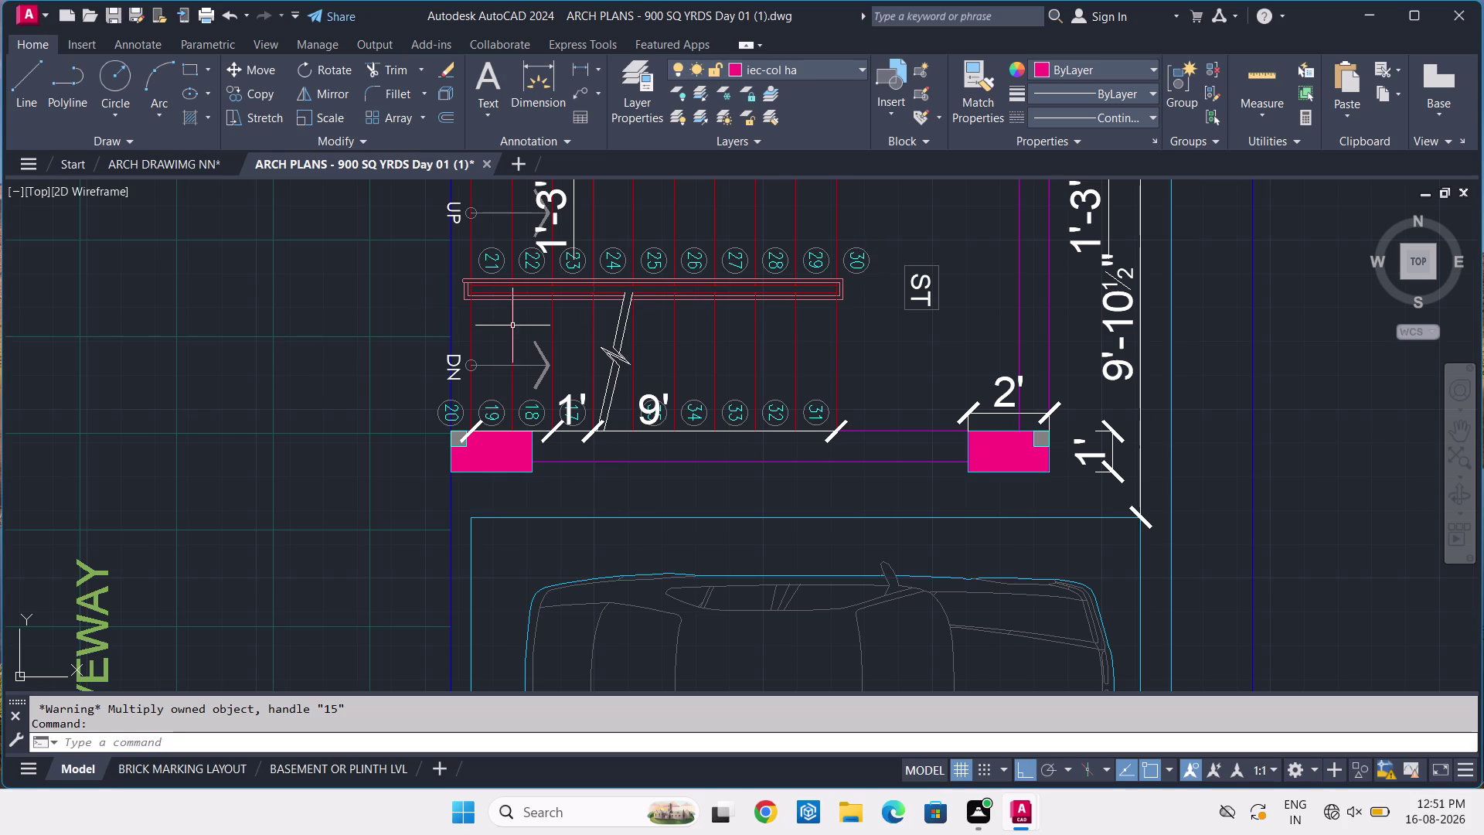
scroll(up, 3)
click(559, 404)
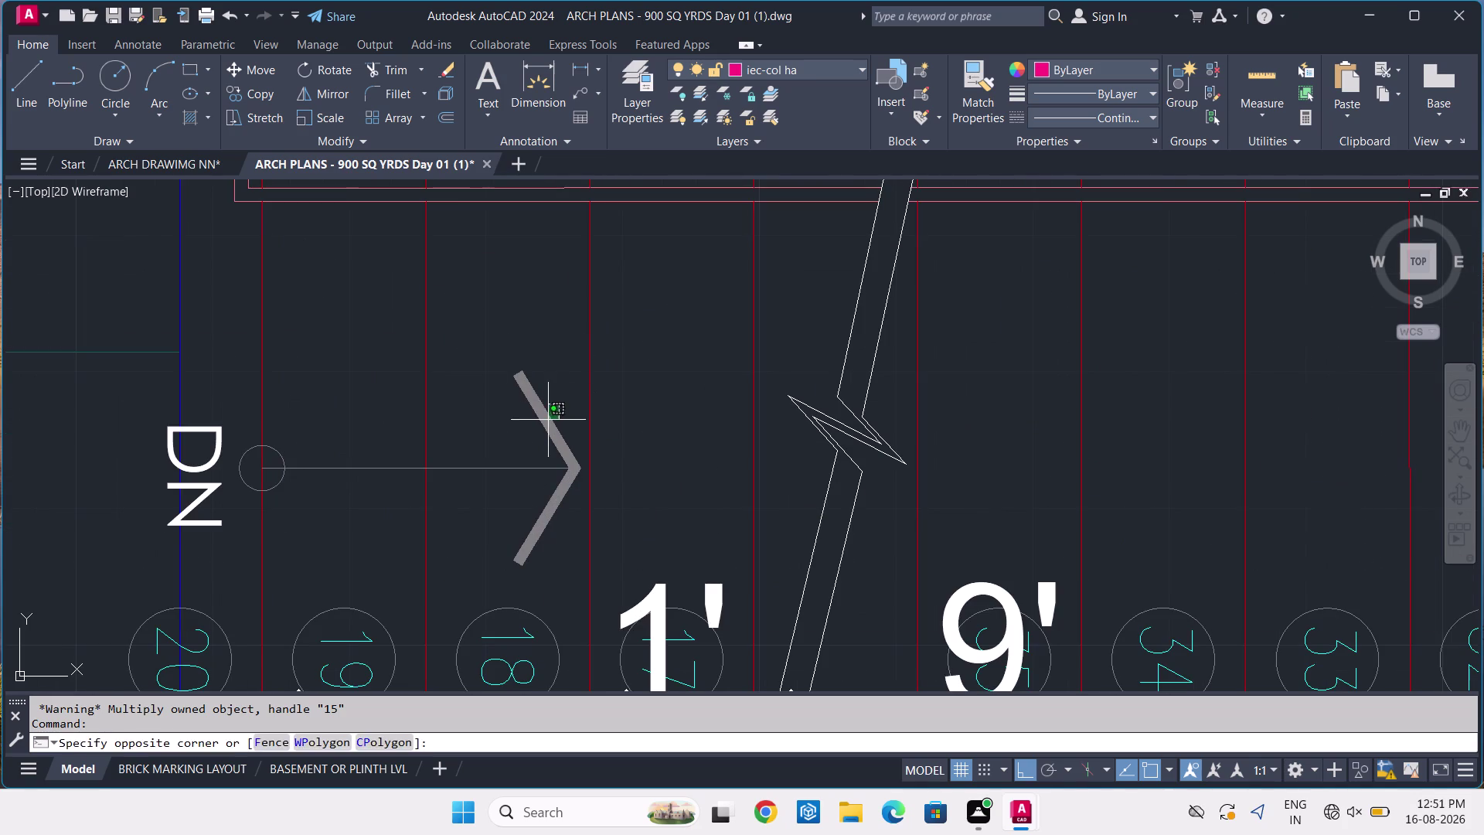
click(538, 426)
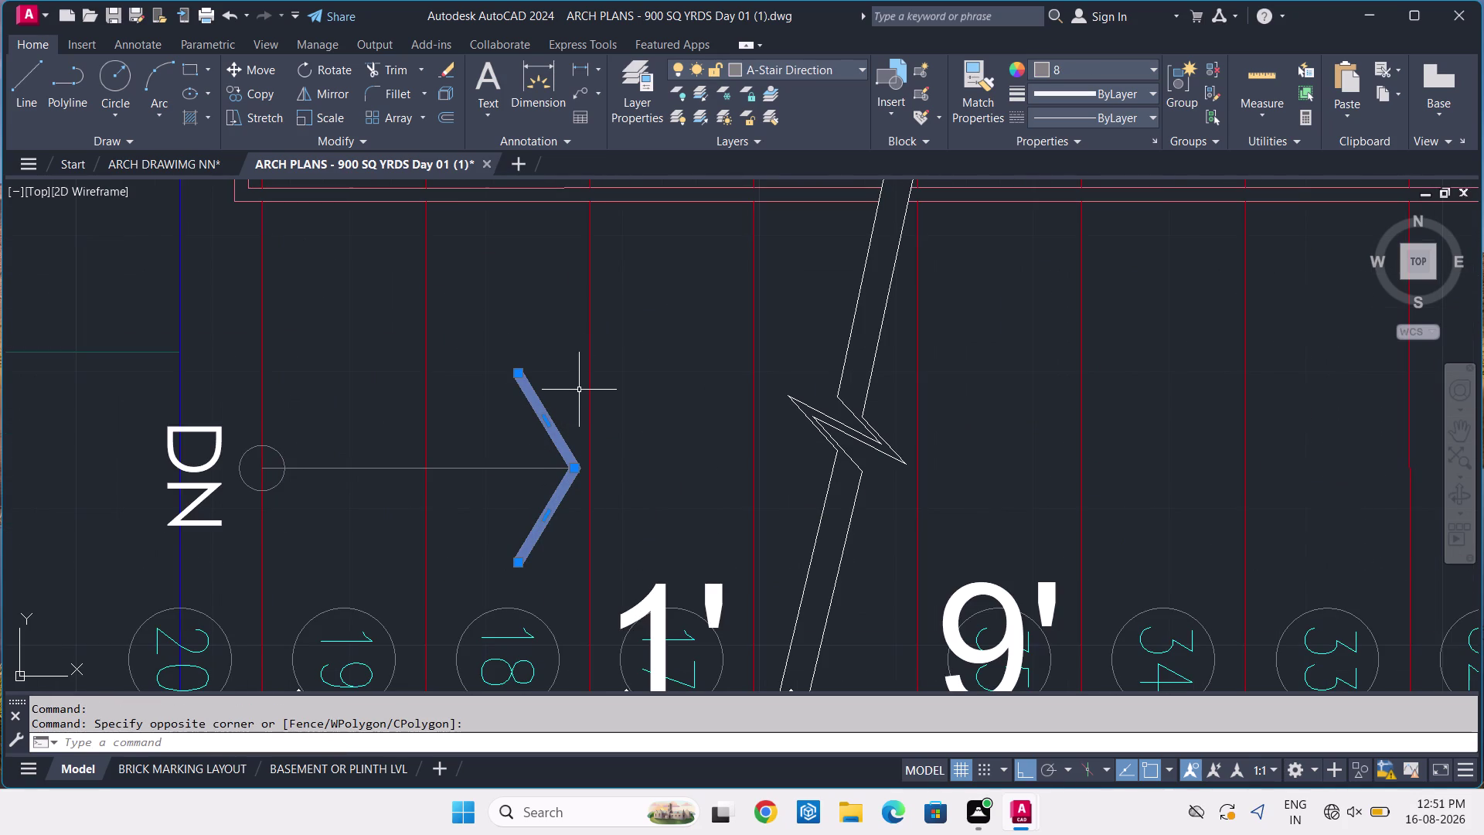
click(201, 165)
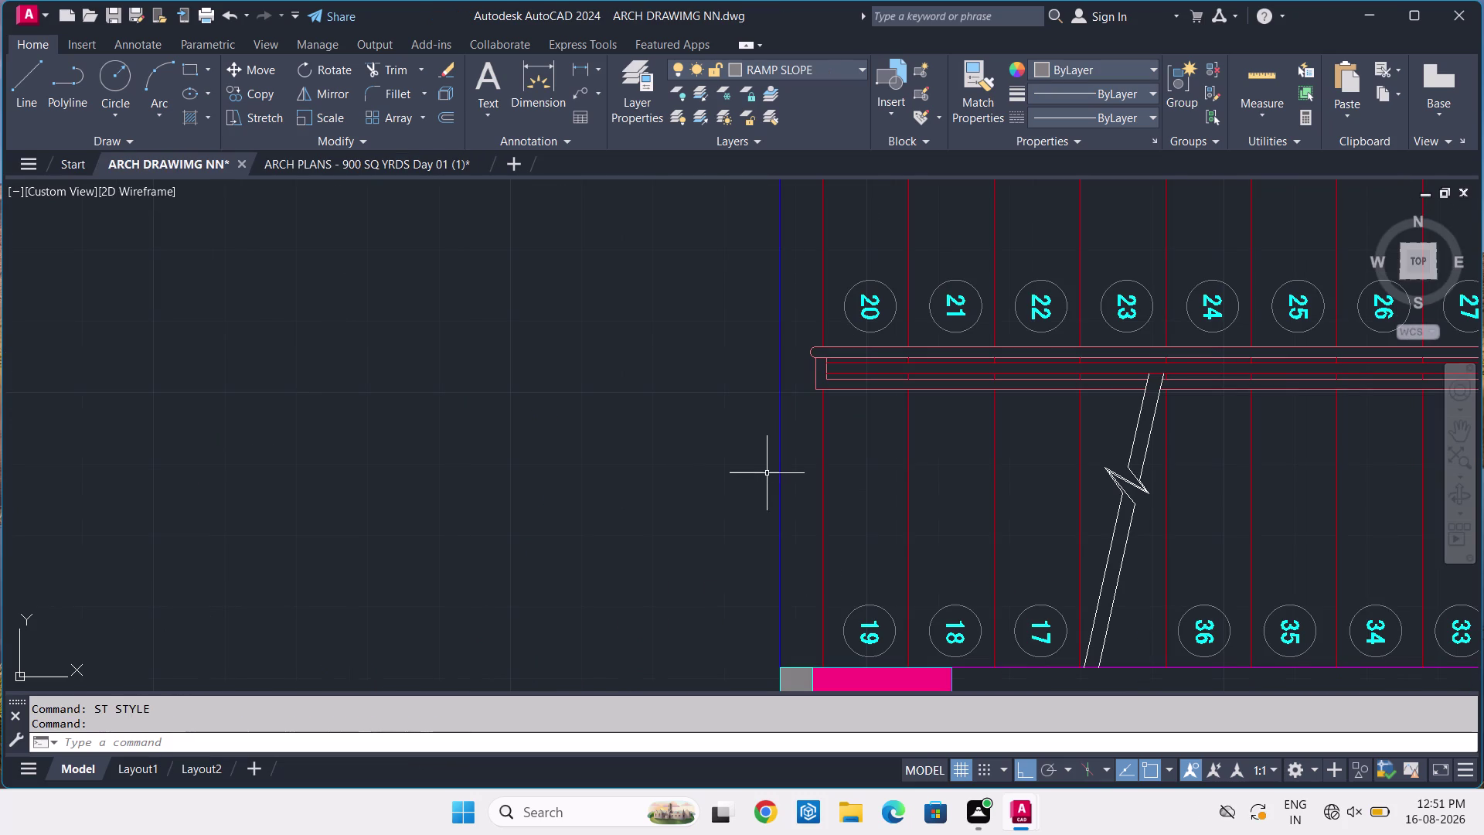
text(DT)
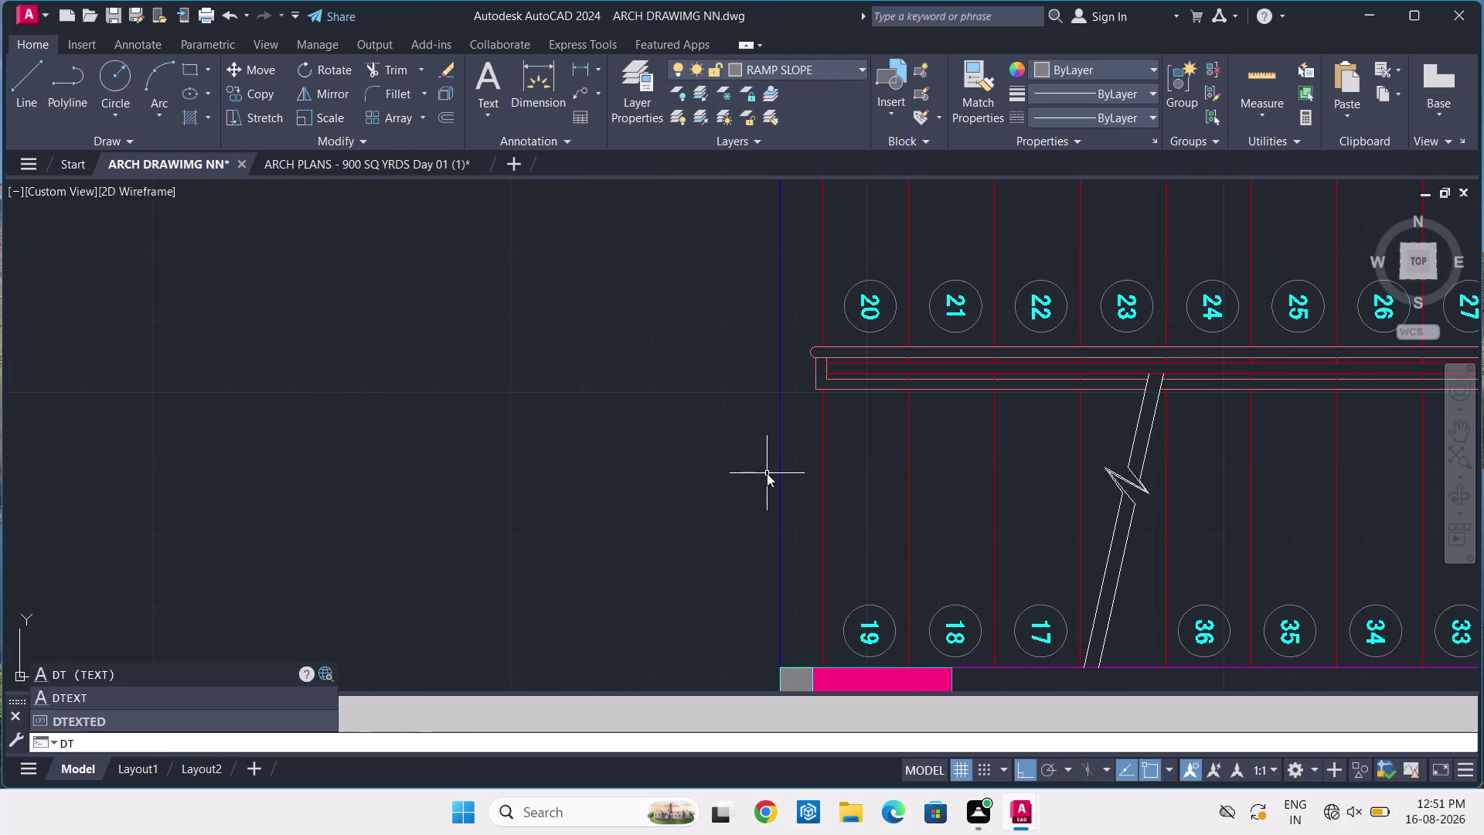
key(Escape)
click(395, 161)
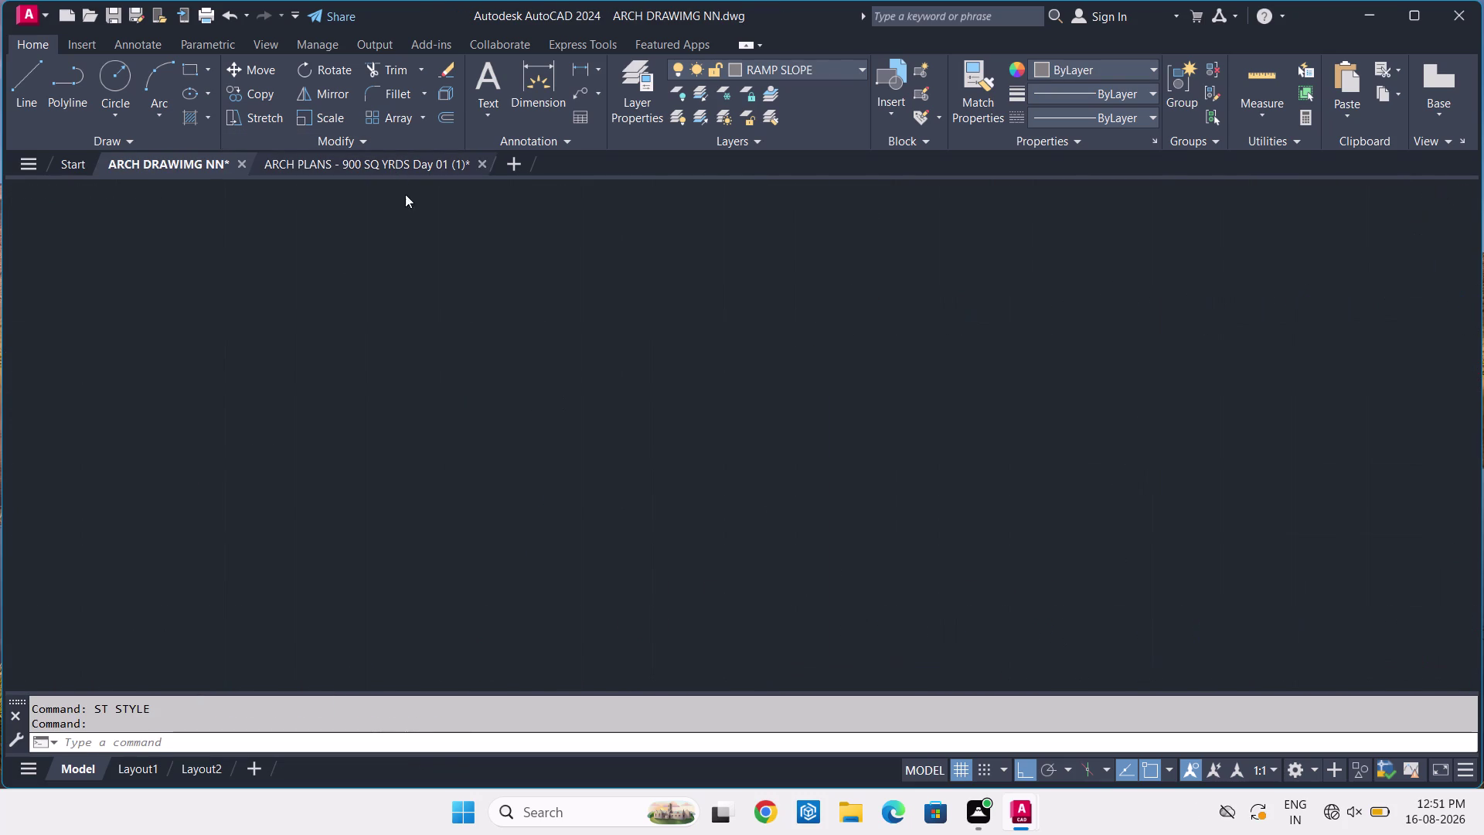
click(212, 426)
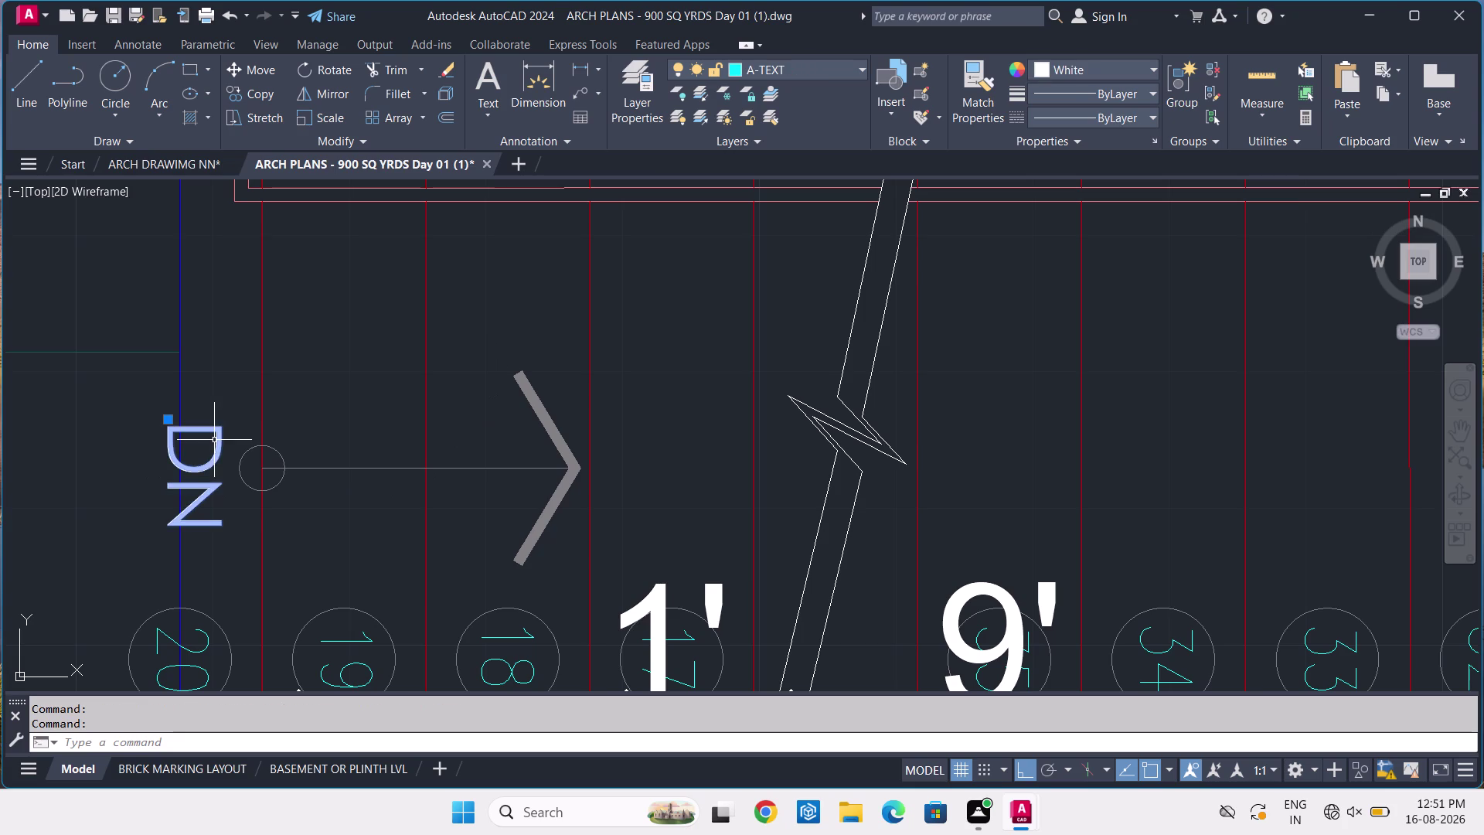
text(PR)
key(space)
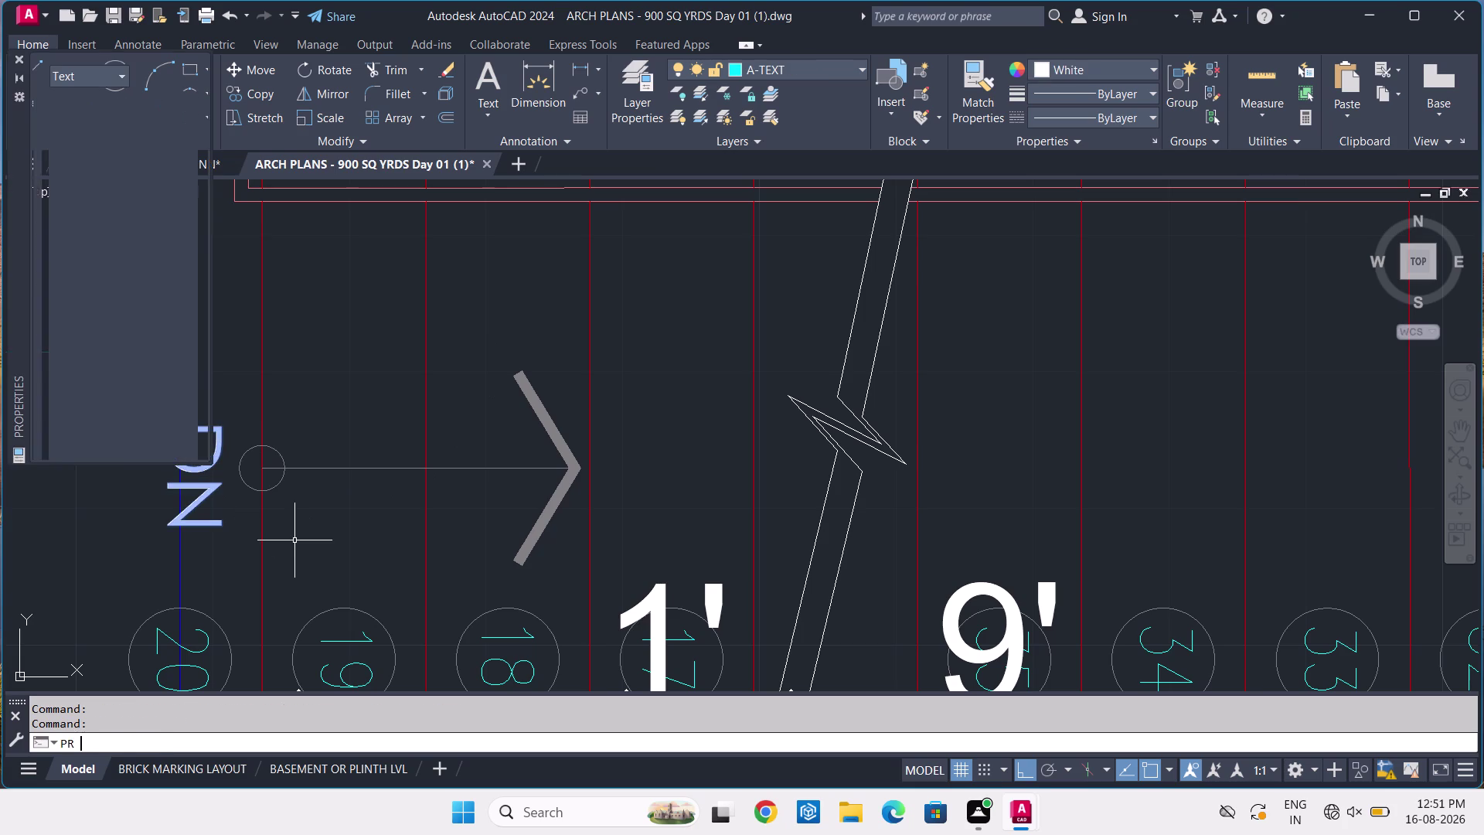
click(14, 52)
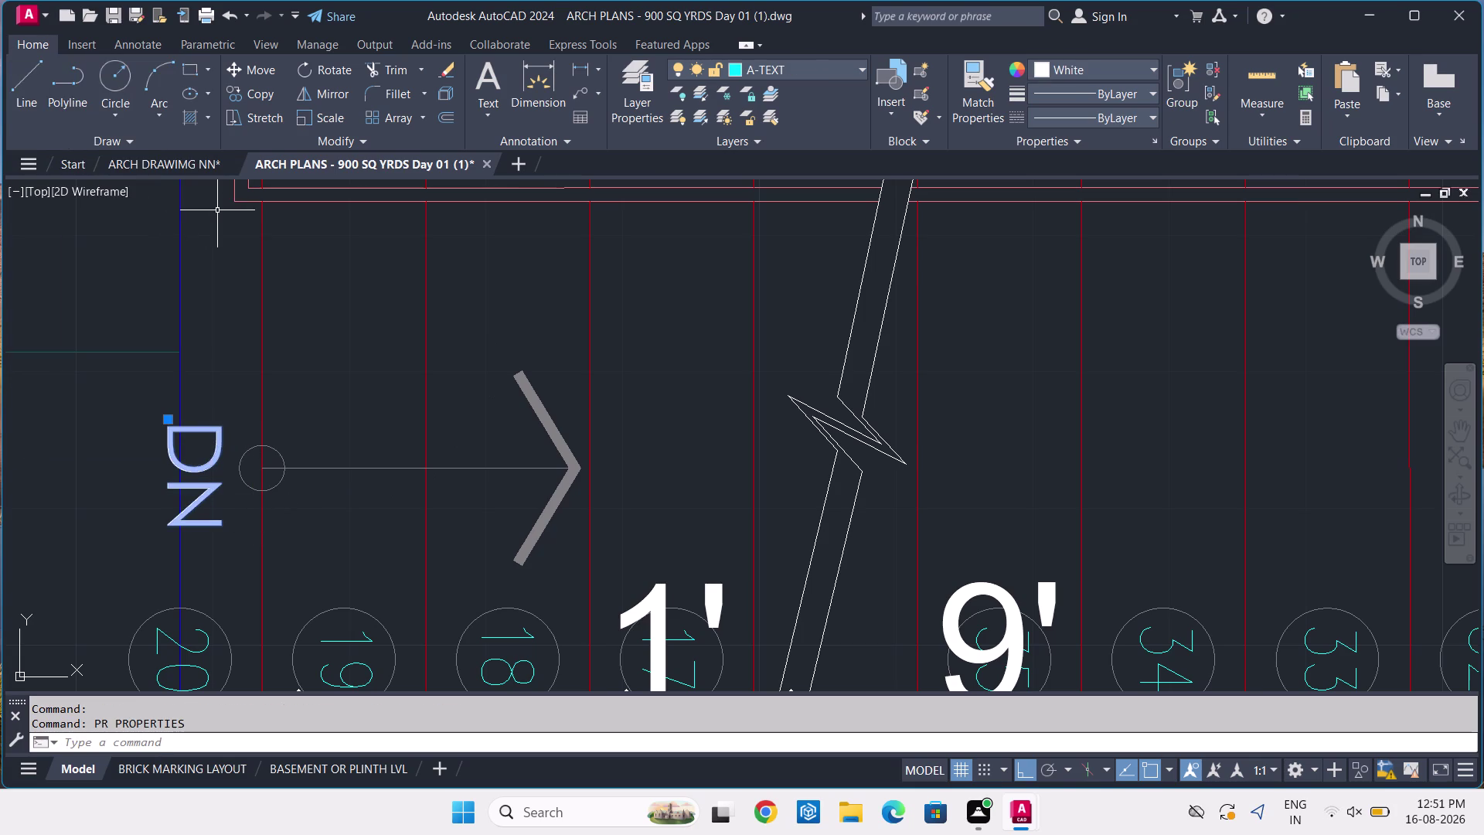
key(Escape)
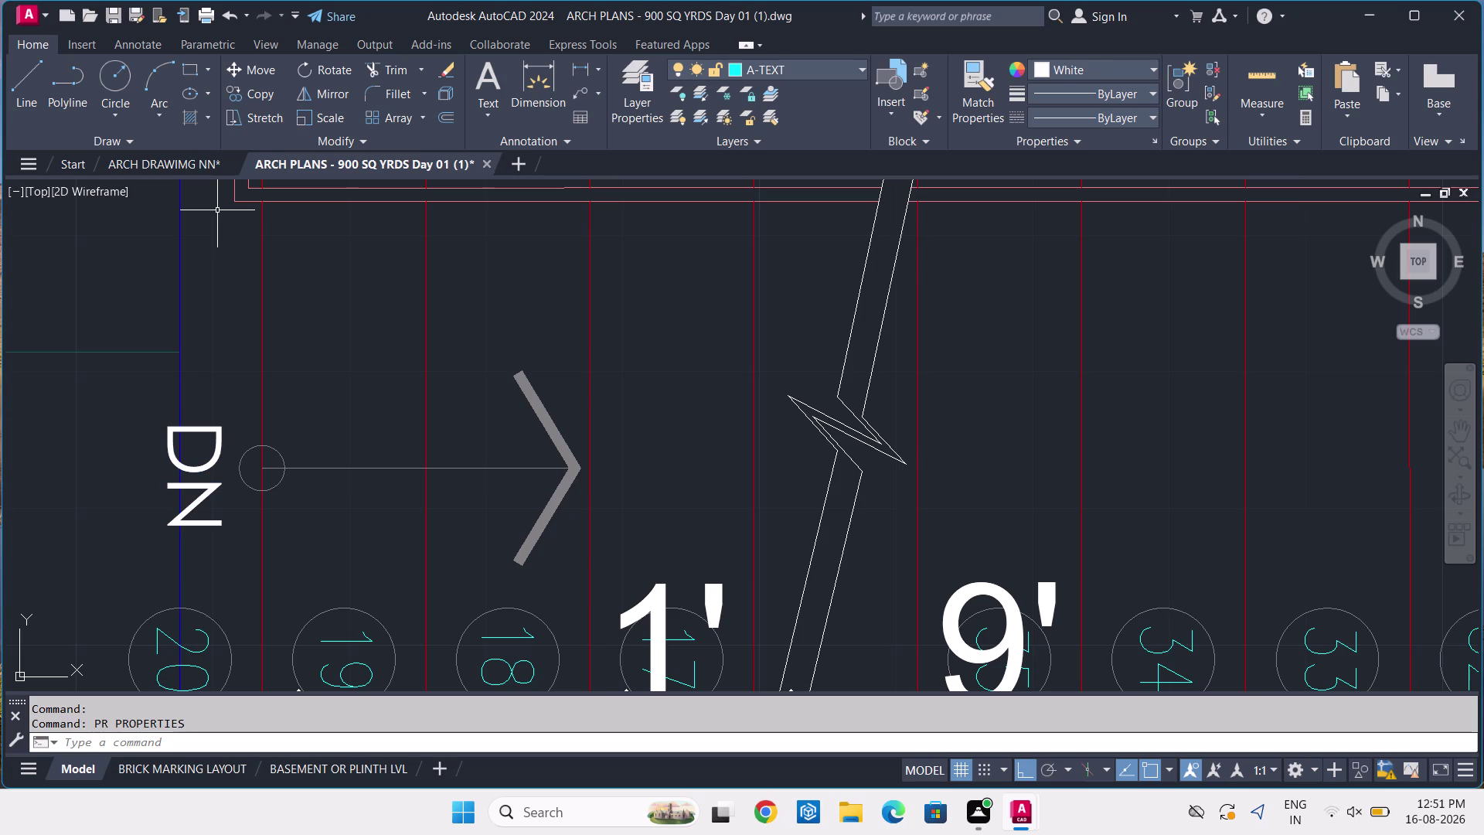
click(161, 158)
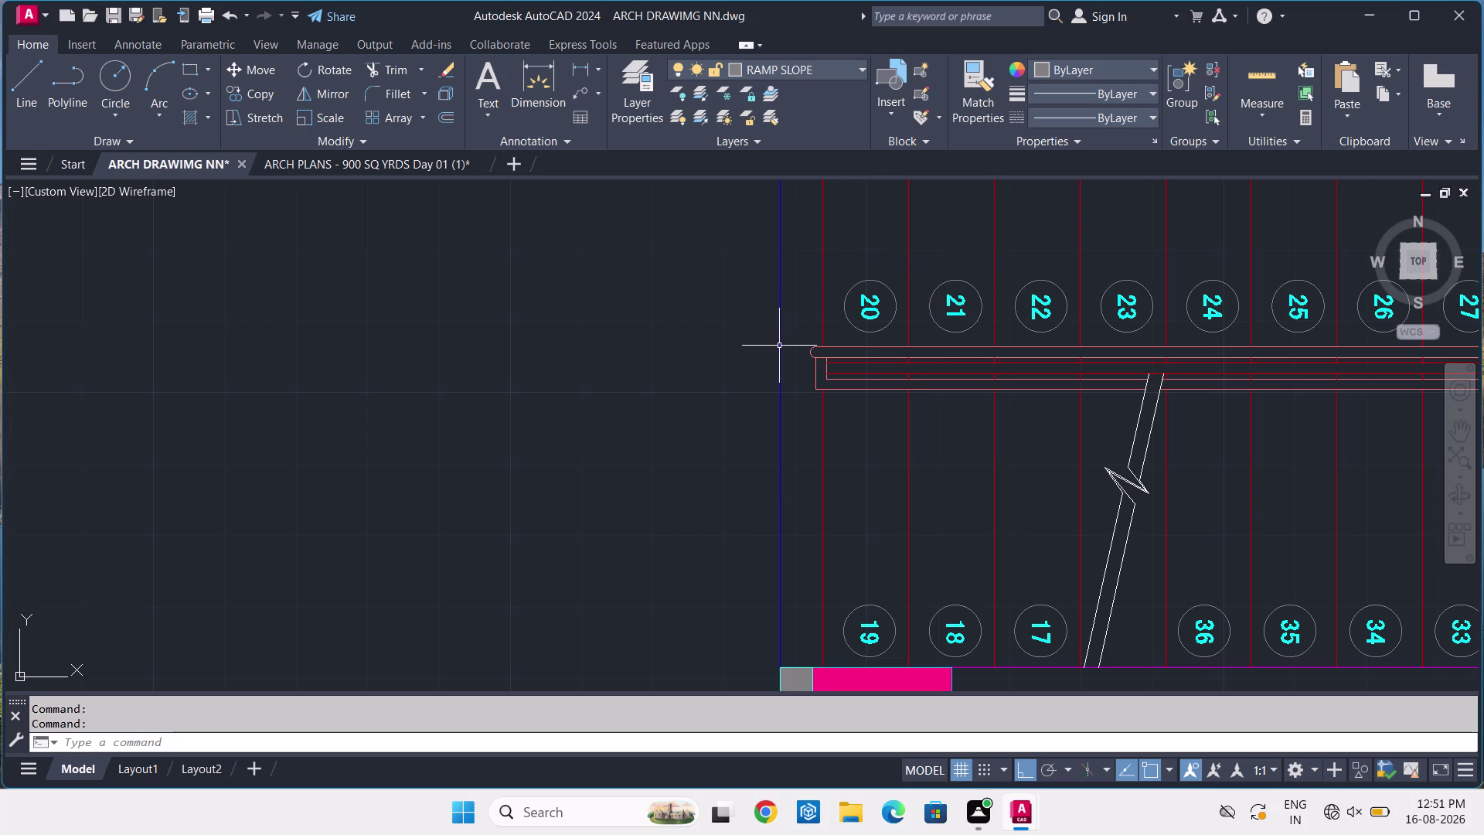
text(DT)
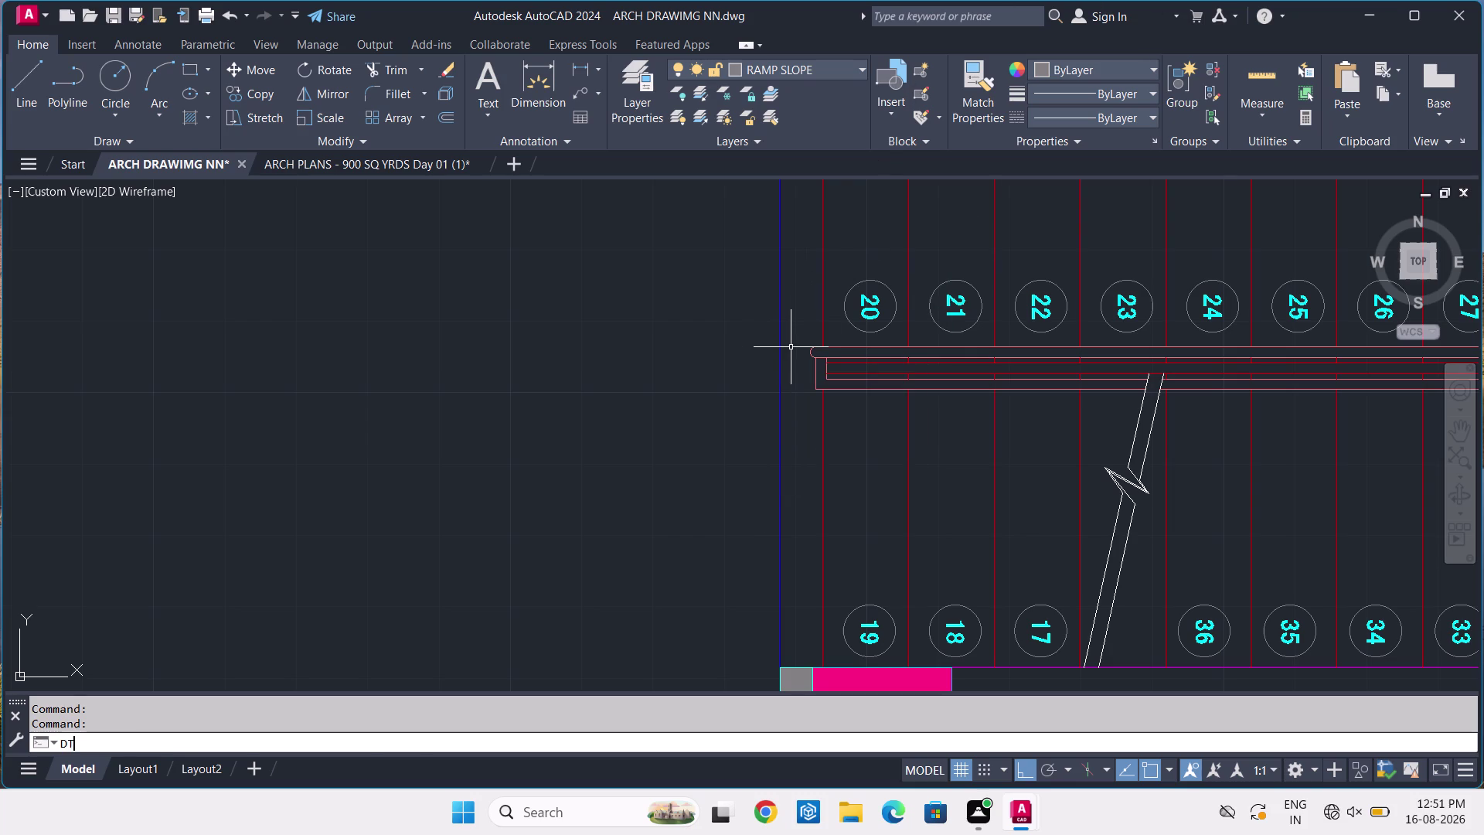
Place single-line text 'DN', height 4 and 0° rotation, beside the staircase's left edge.
key(space)
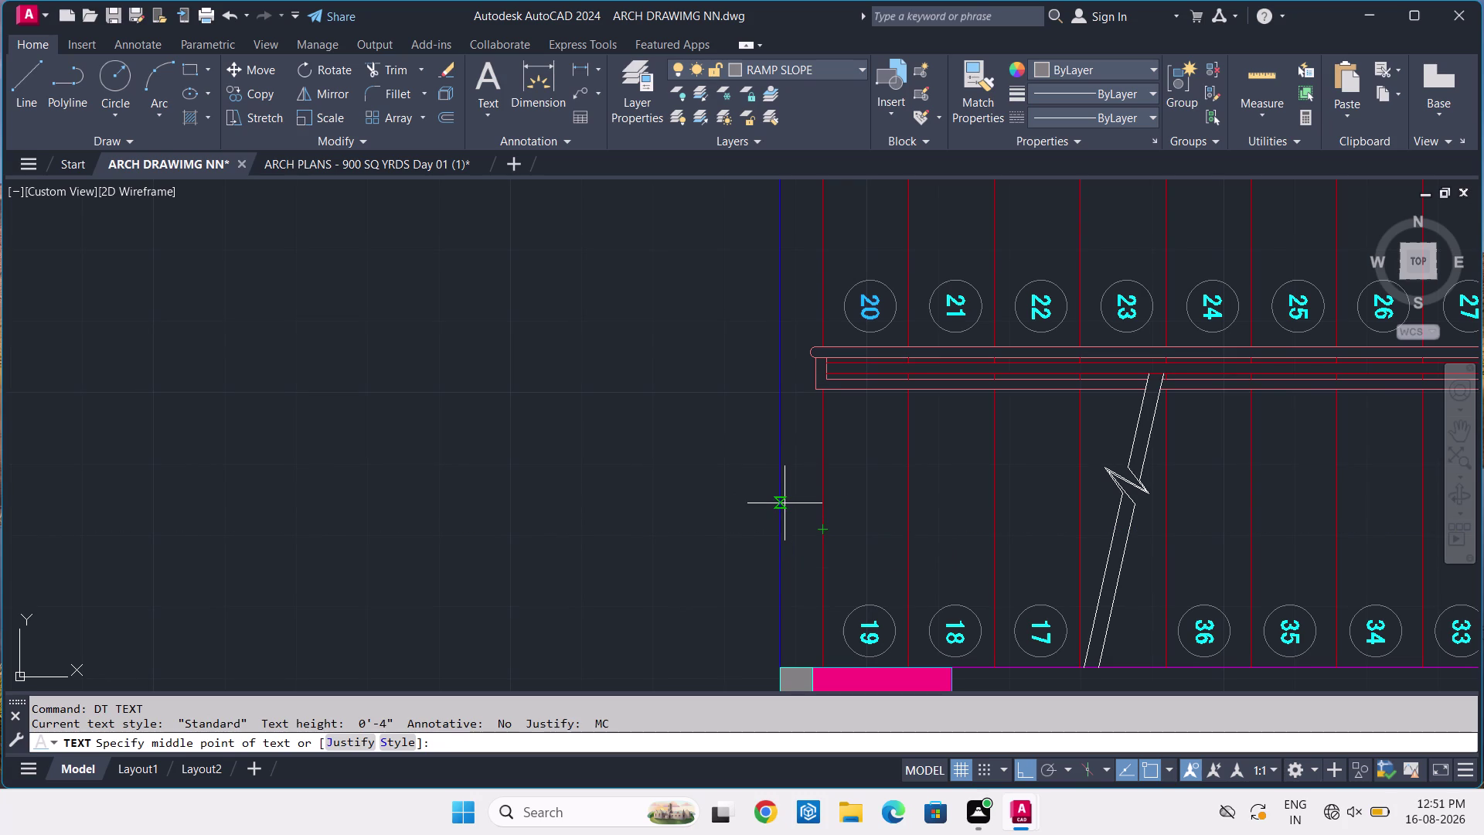
click(784, 503)
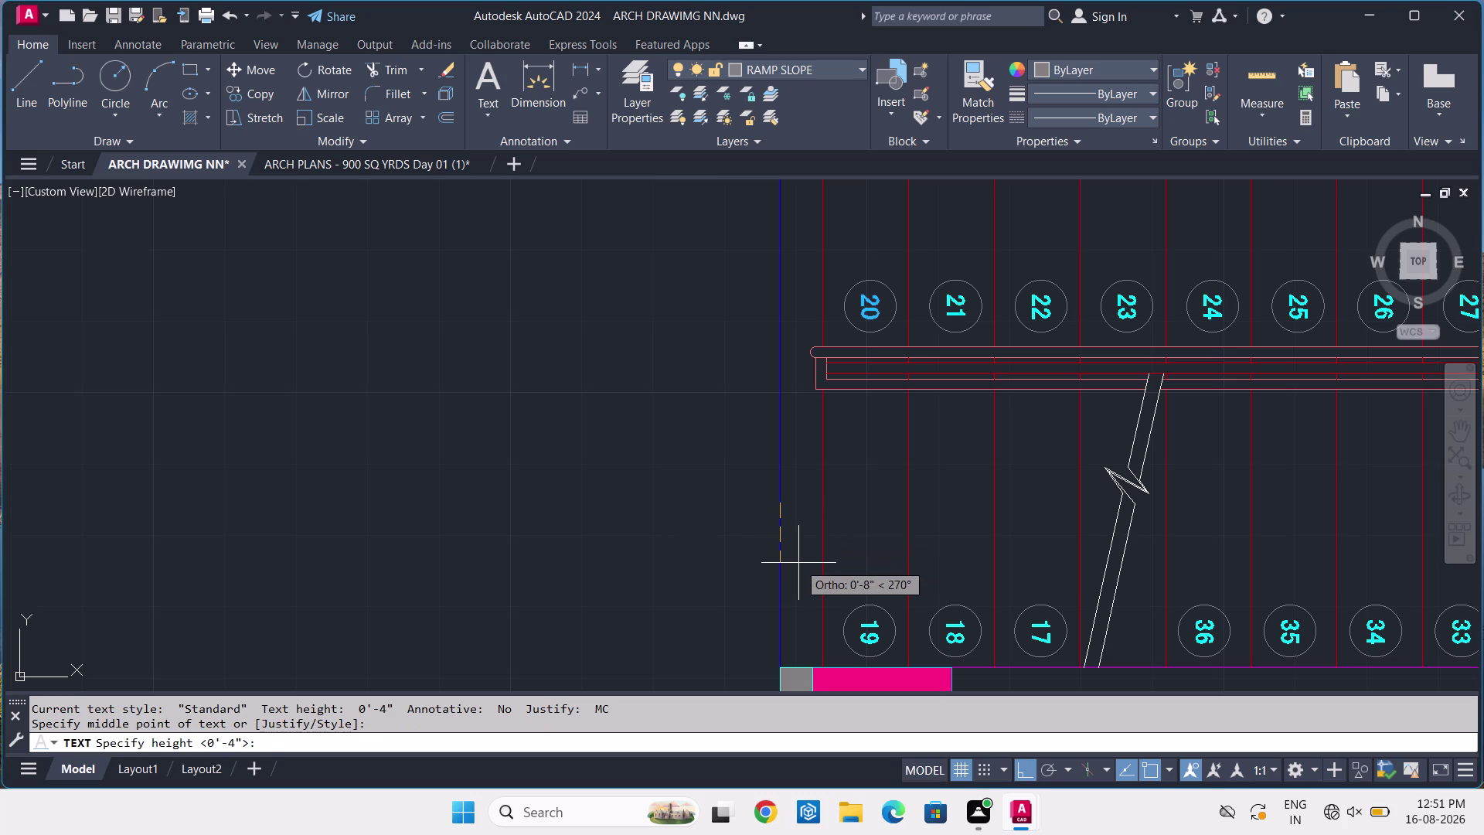
key(4)
key(Return)
key(Return)
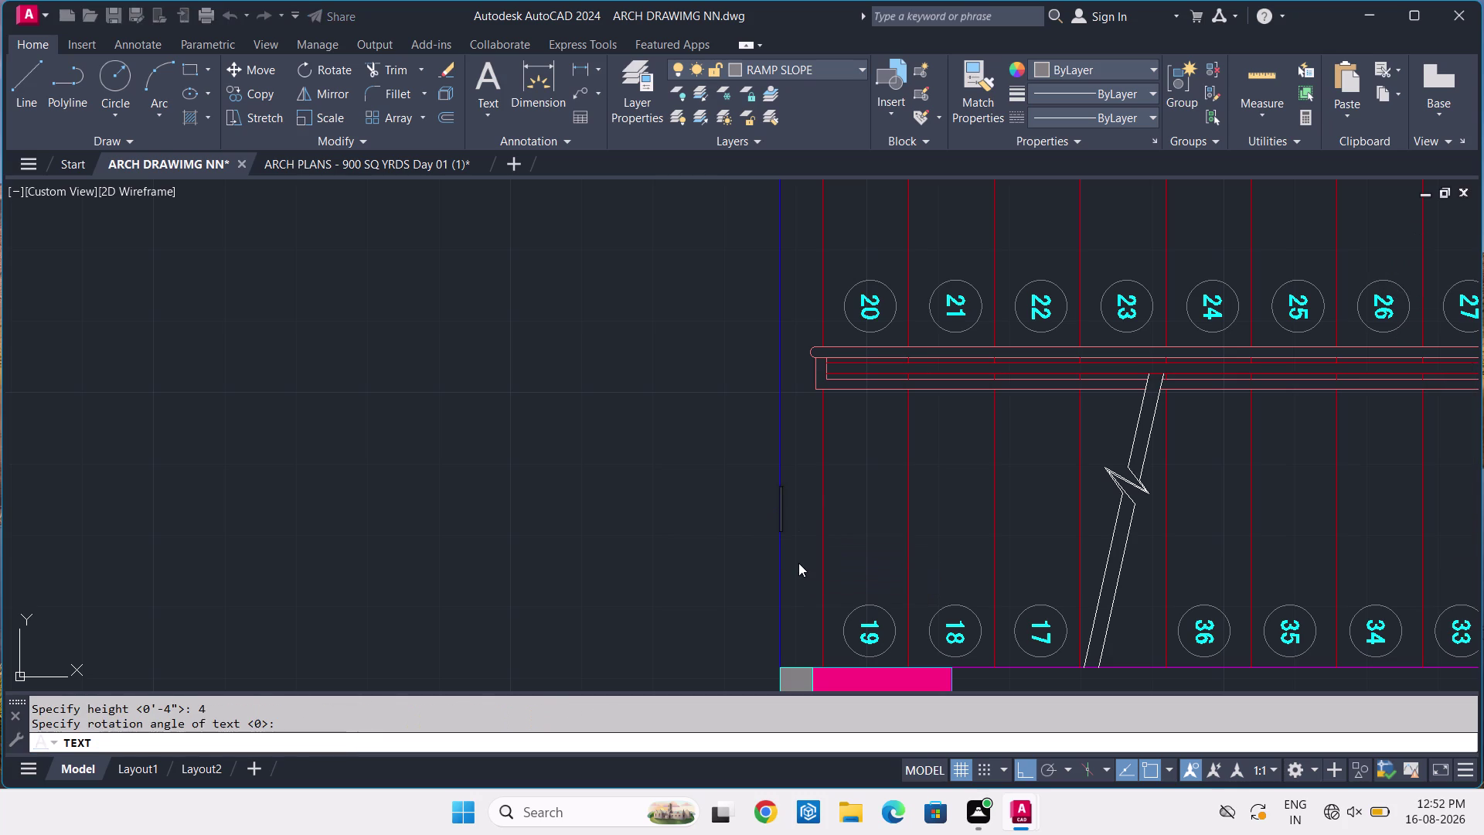
text(DN)
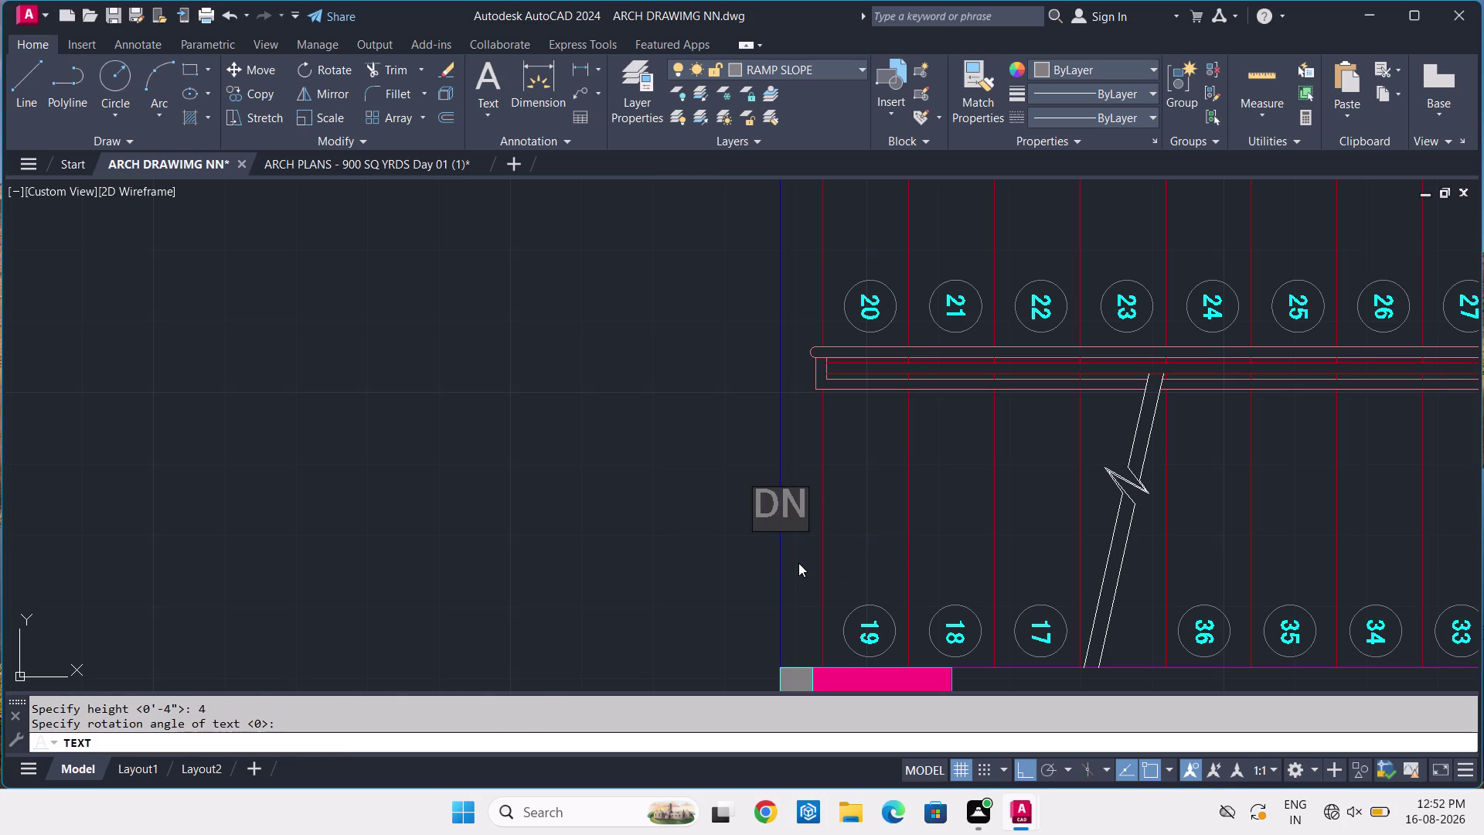
key(Return)
key(Return)
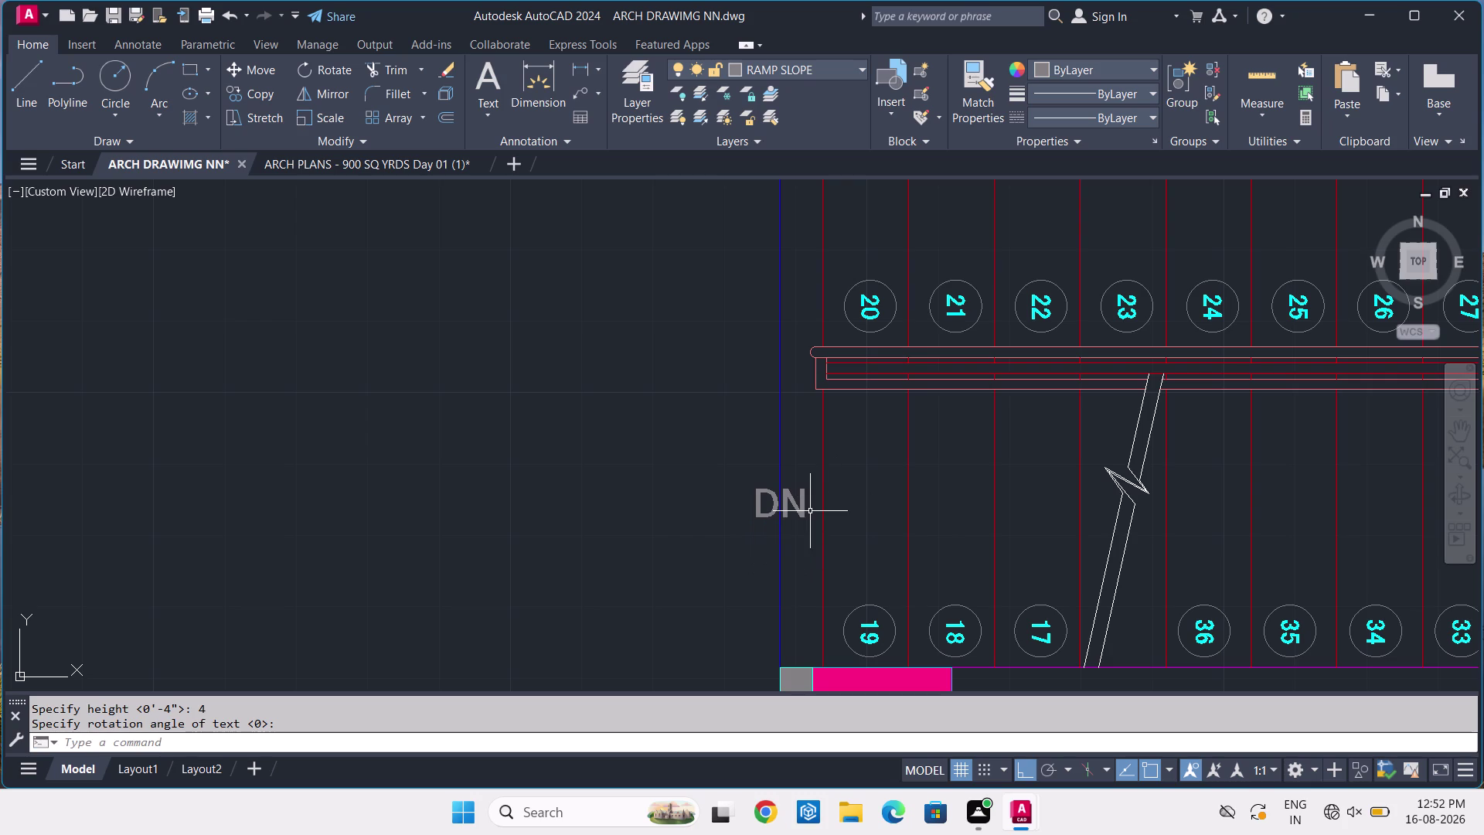
Select the DN label and start the RO rotate command.
click(804, 508)
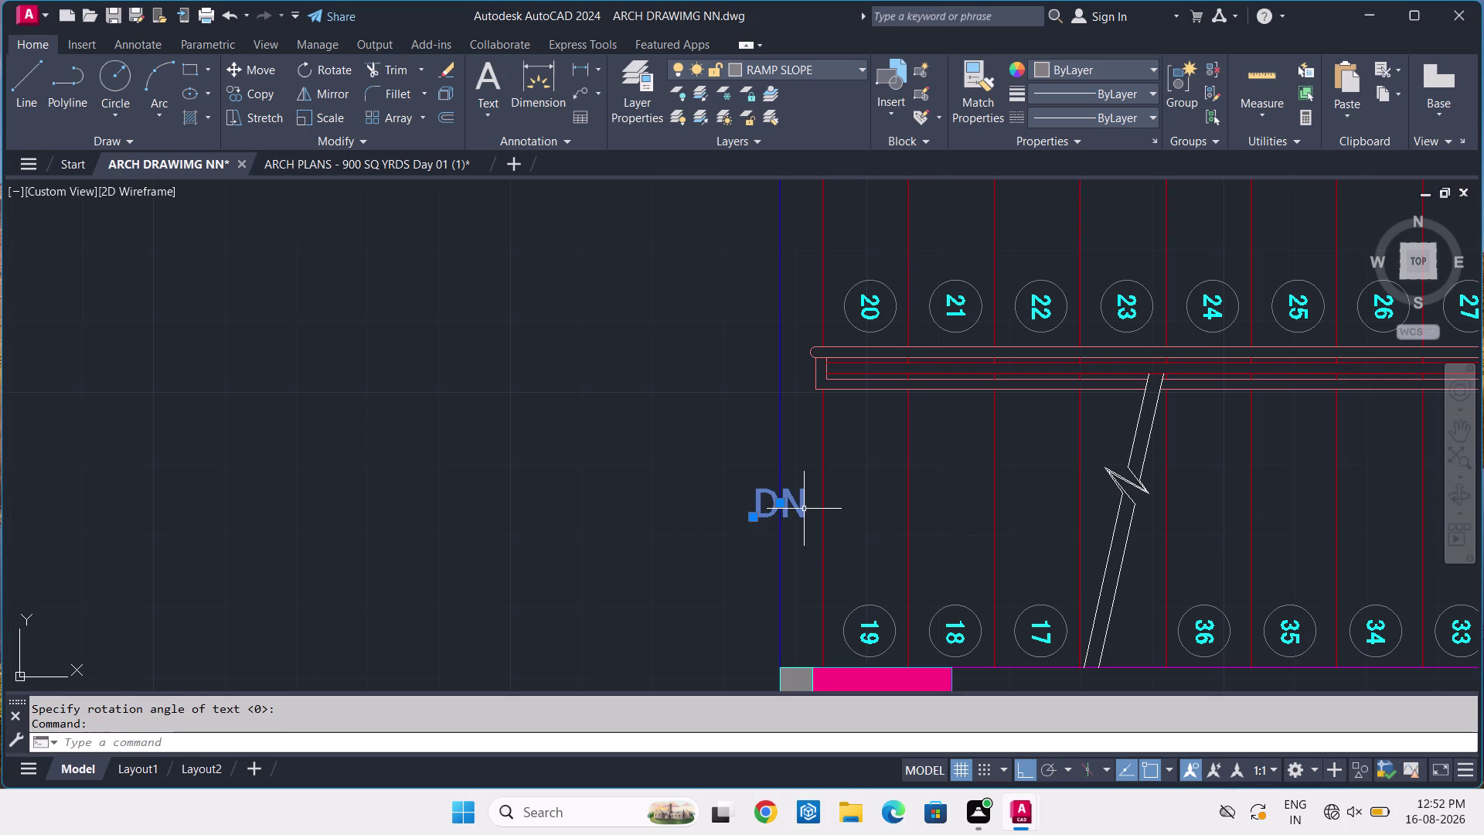
text(RO)
key(space)
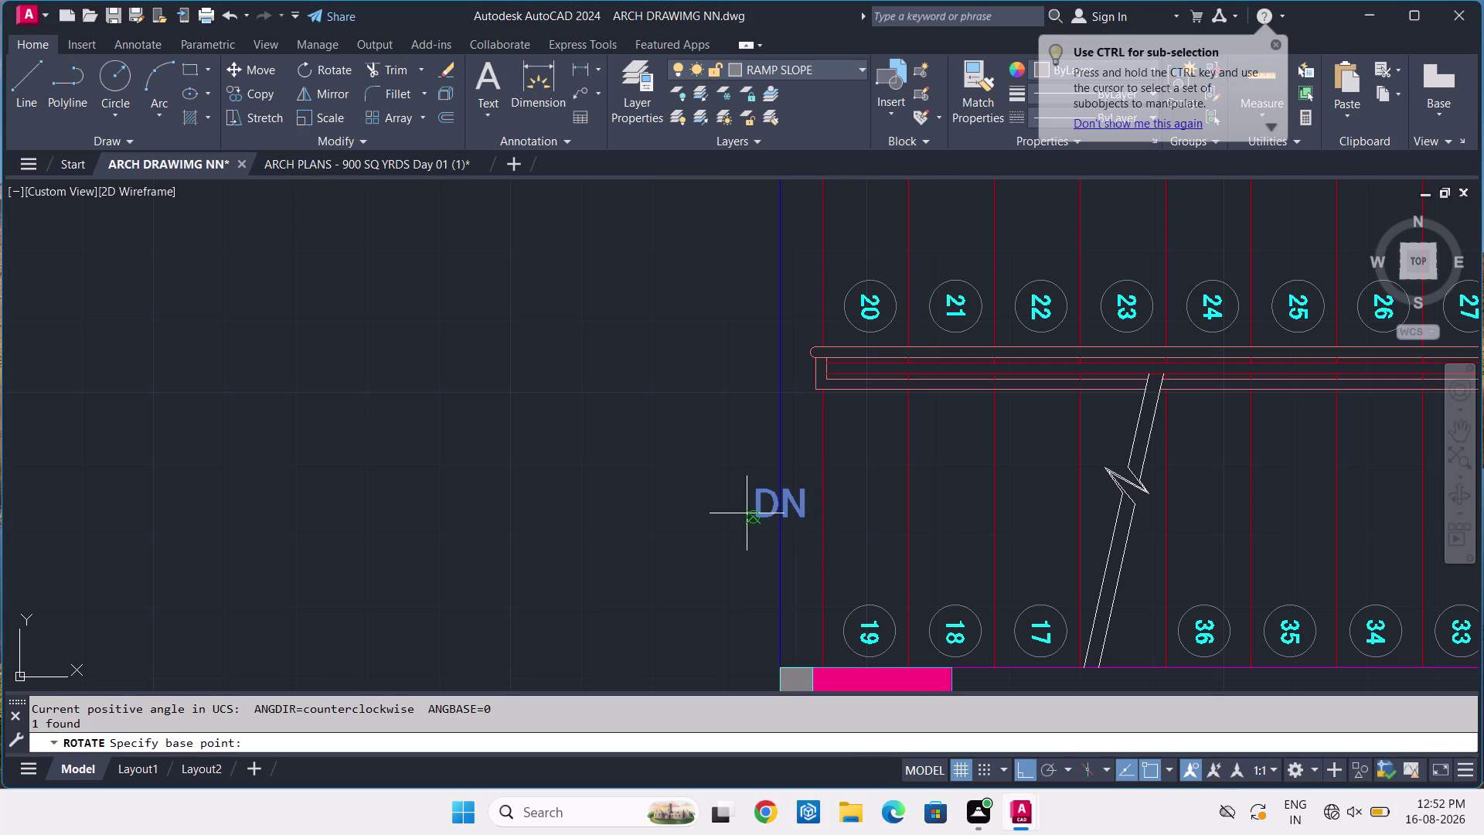
Rotate the DN label 270° to read vertically and move it beside the stair line.
click(749, 514)
click(725, 618)
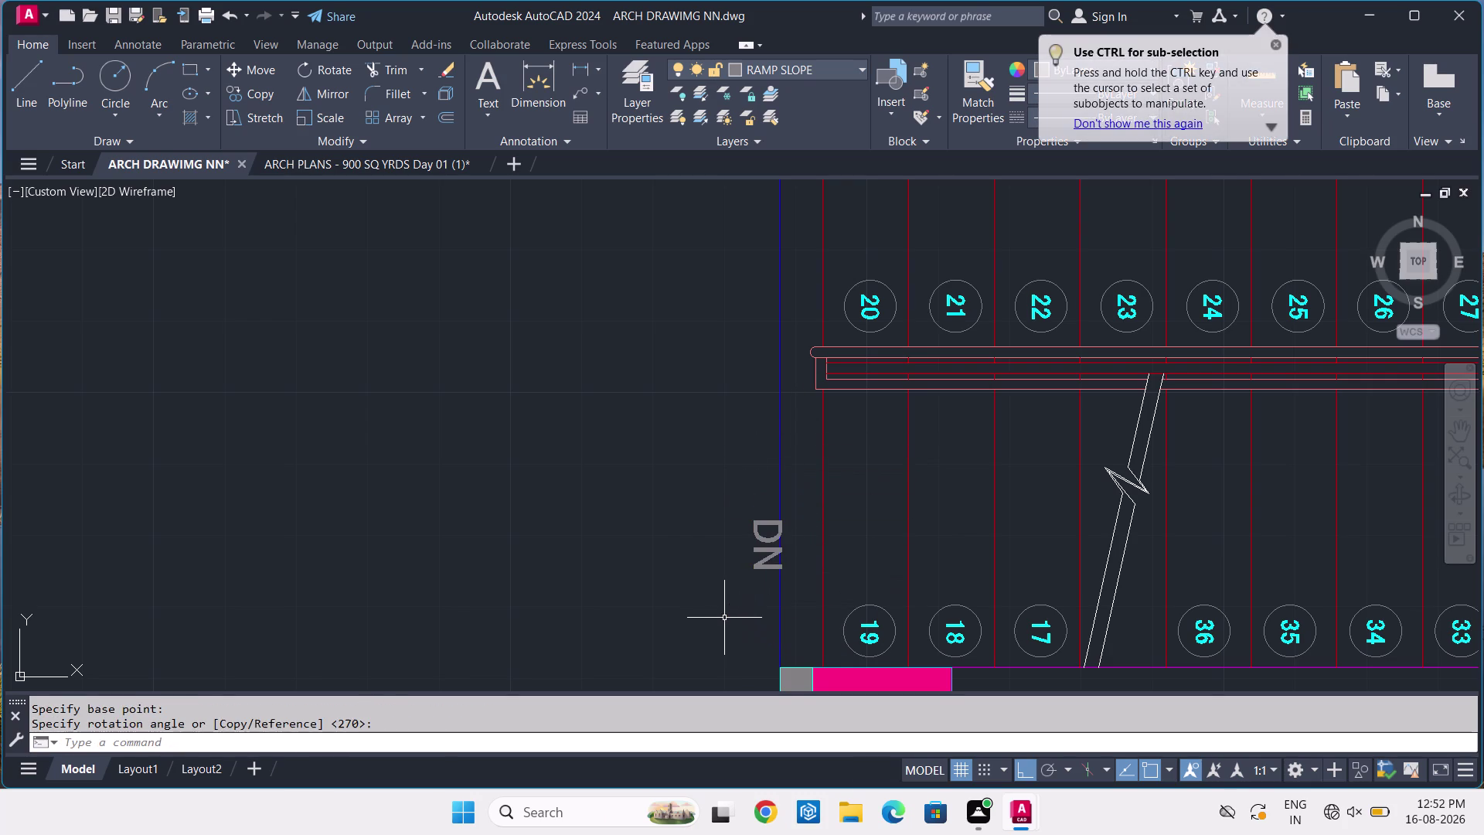
click(762, 566)
key(m)
key(space)
scroll(up, 3)
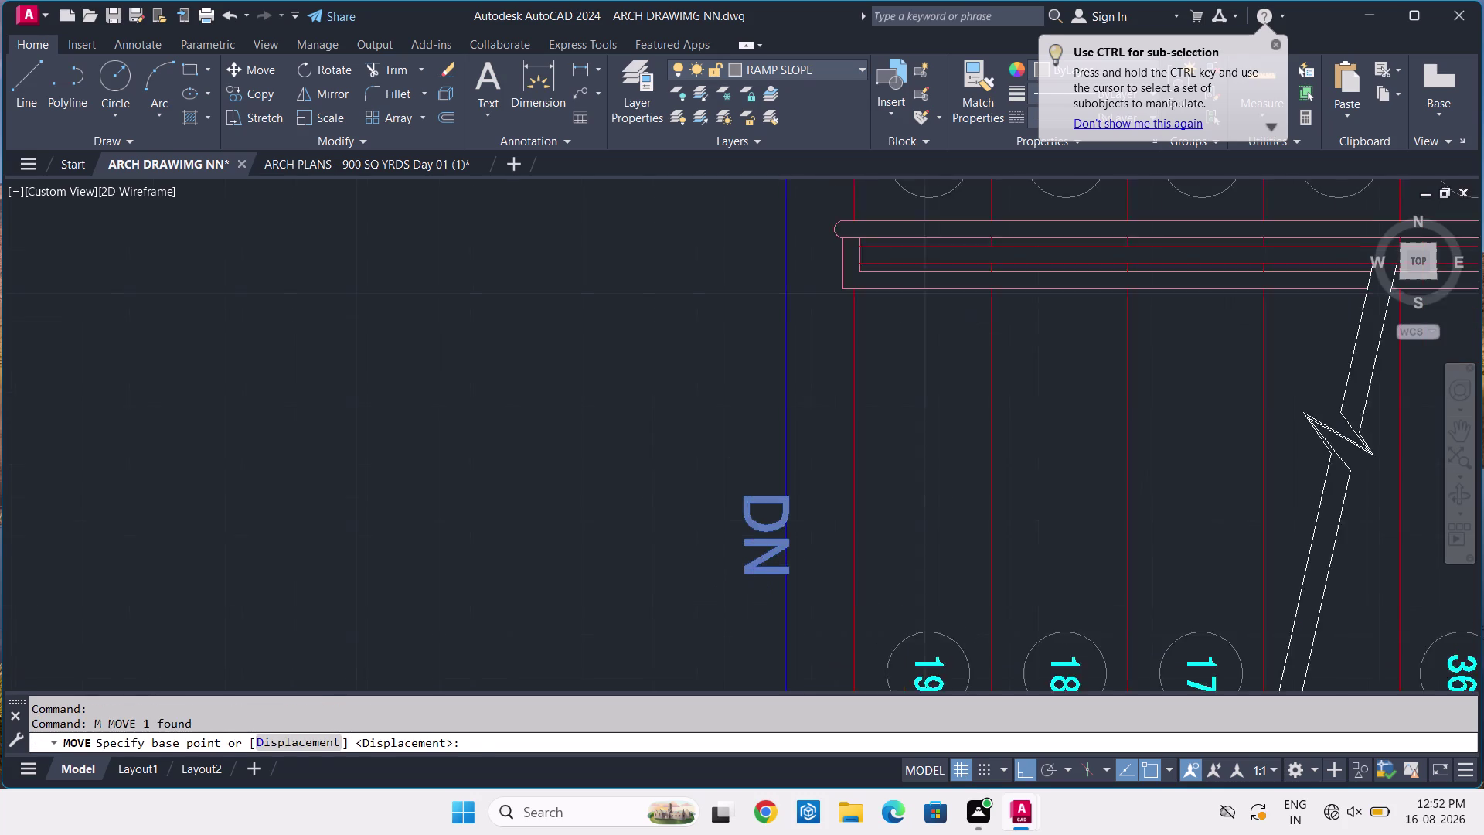
click(768, 560)
click(767, 502)
scroll(down, 3)
scroll(up, 3)
click(754, 506)
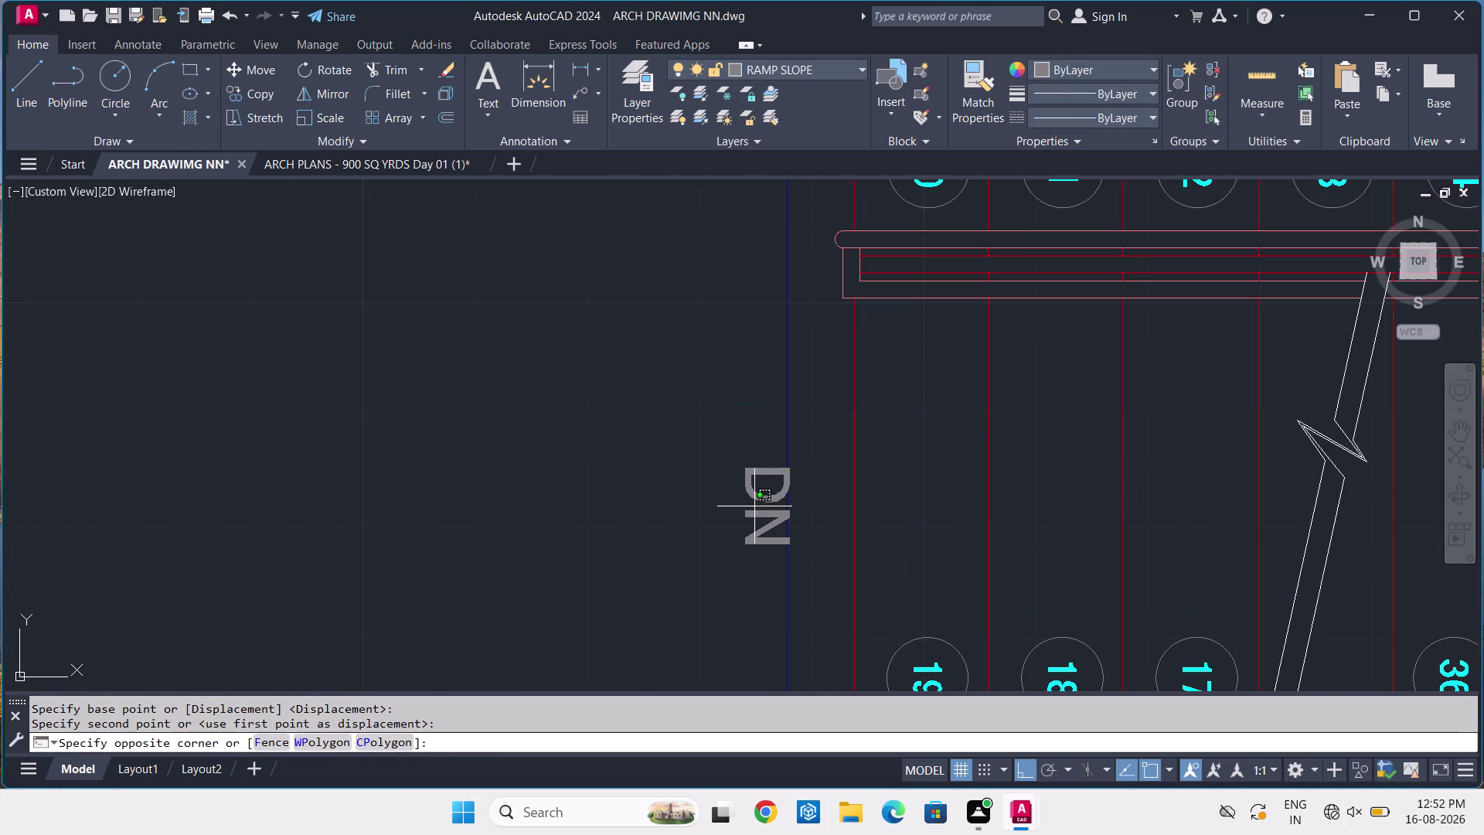
Check the DN label in the Properties palette, then close the palette.
click(755, 506)
click(743, 514)
text(P)
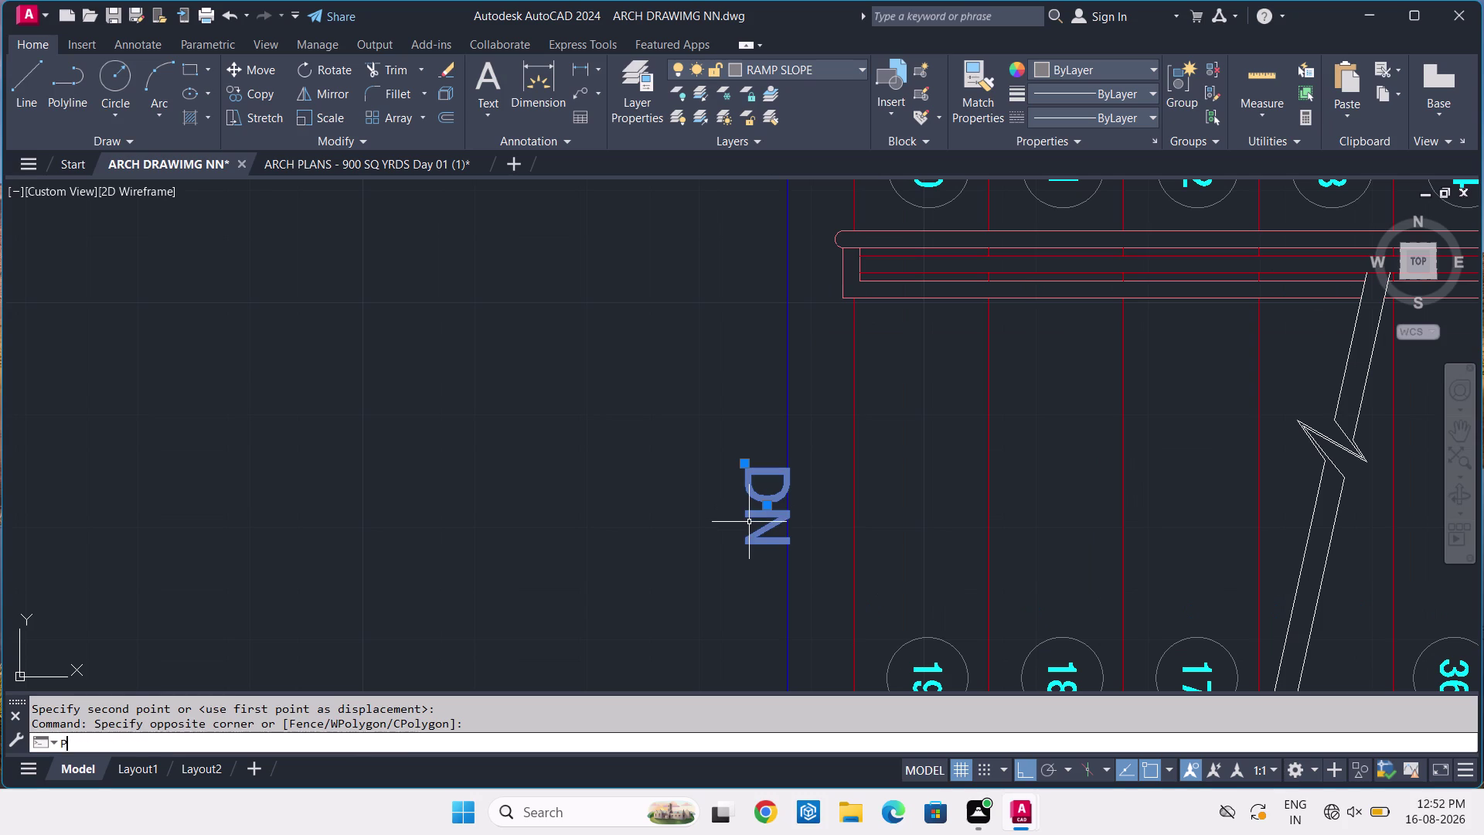
text(R)
key(space)
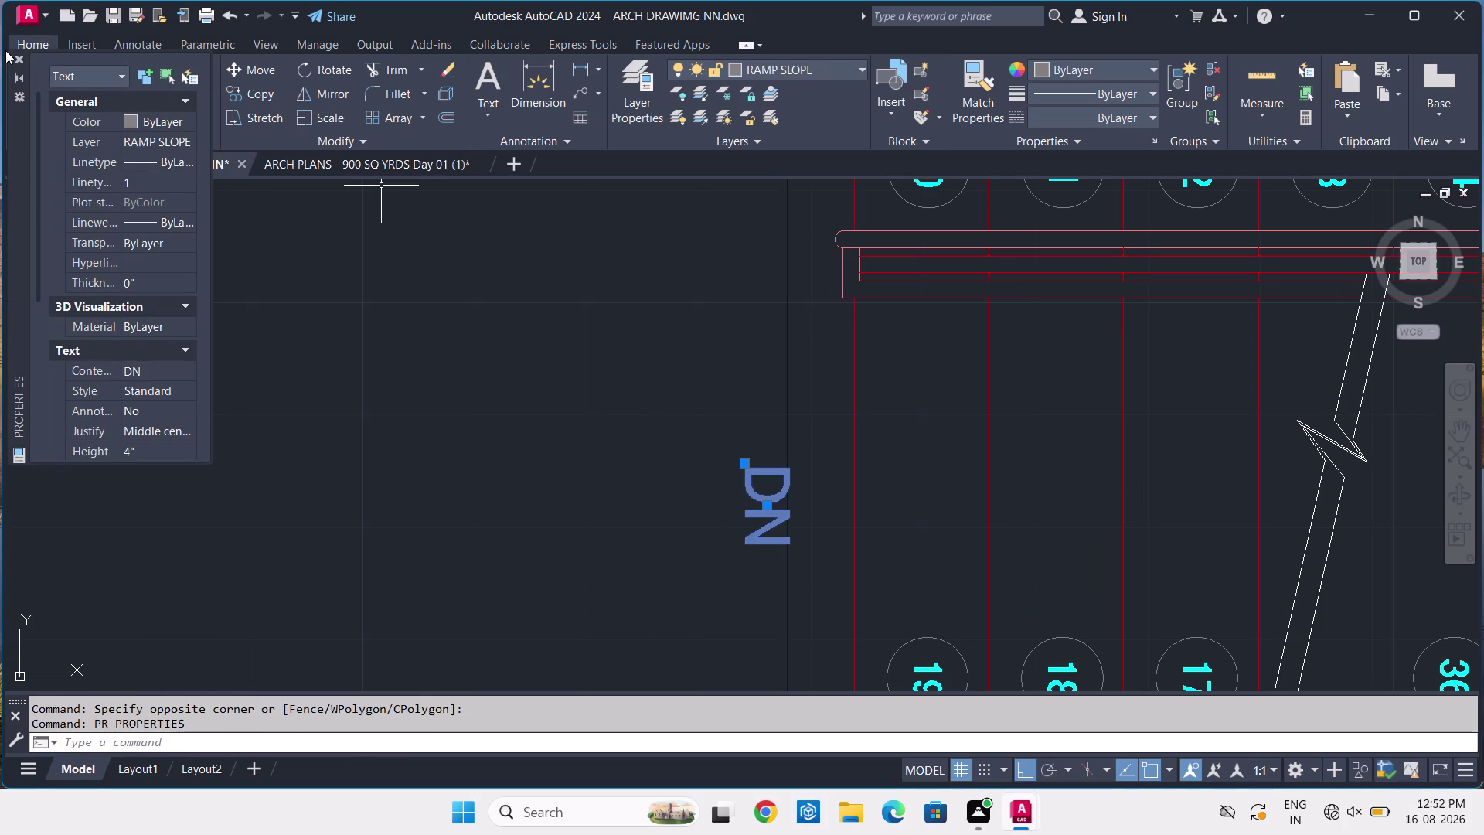
click(8, 55)
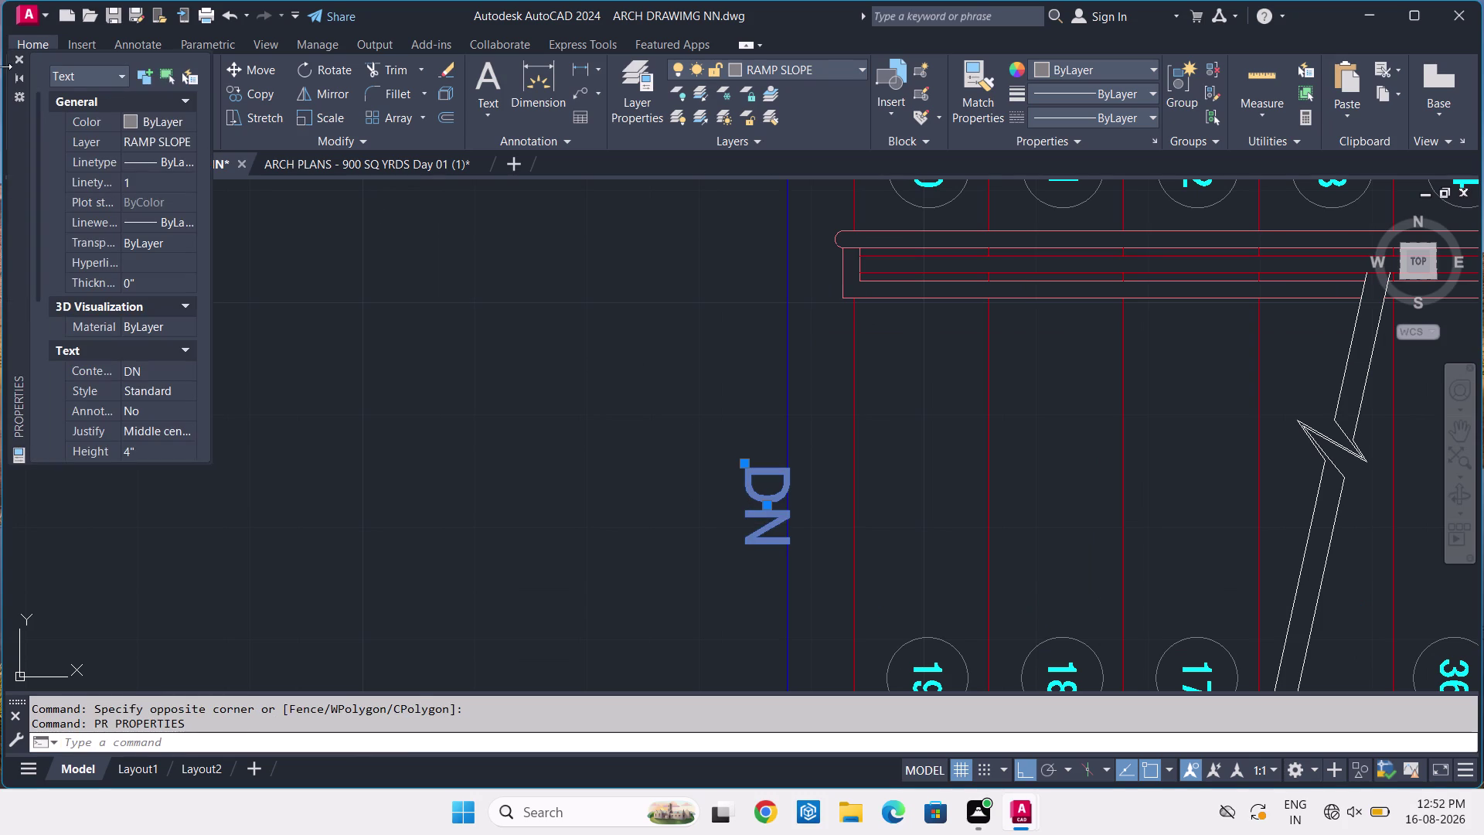
click(14, 59)
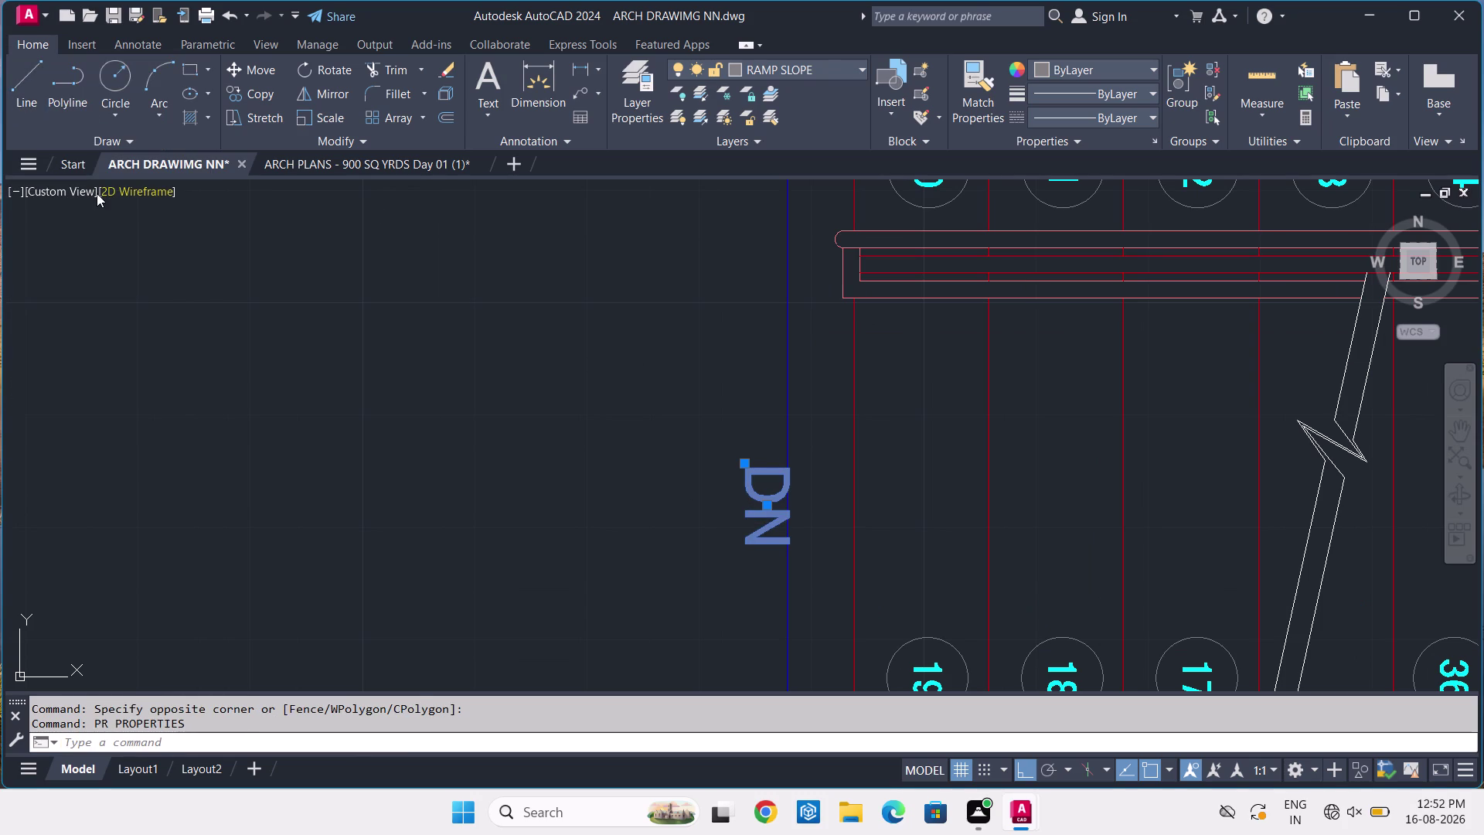
Clear the selection and start a line beside the DN label.
key(Escape)
text(L)
key(space)
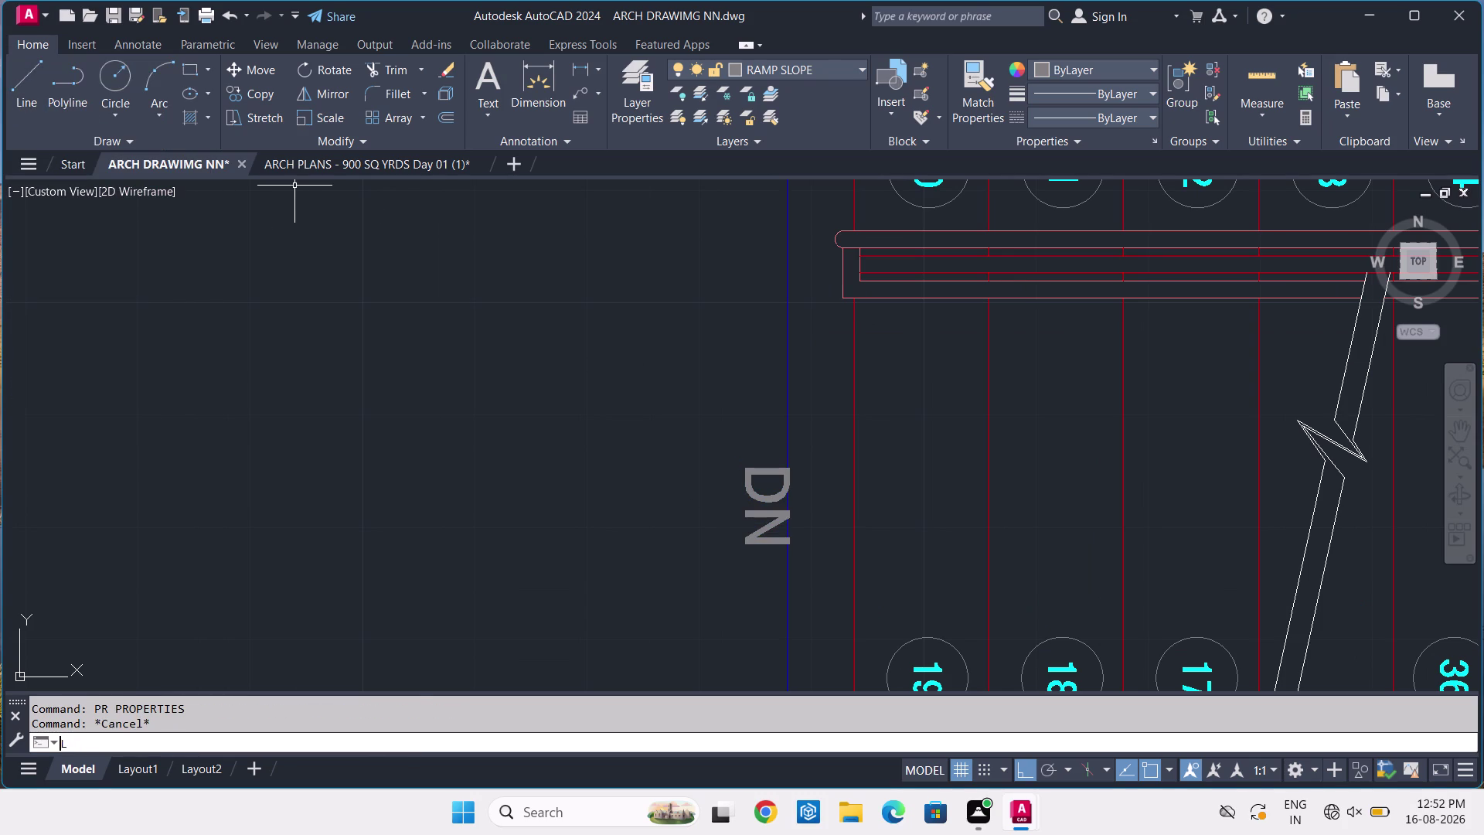
click(806, 504)
Draw the horizontal arrow line from beside the DN label to the red grid line.
key(Escape)
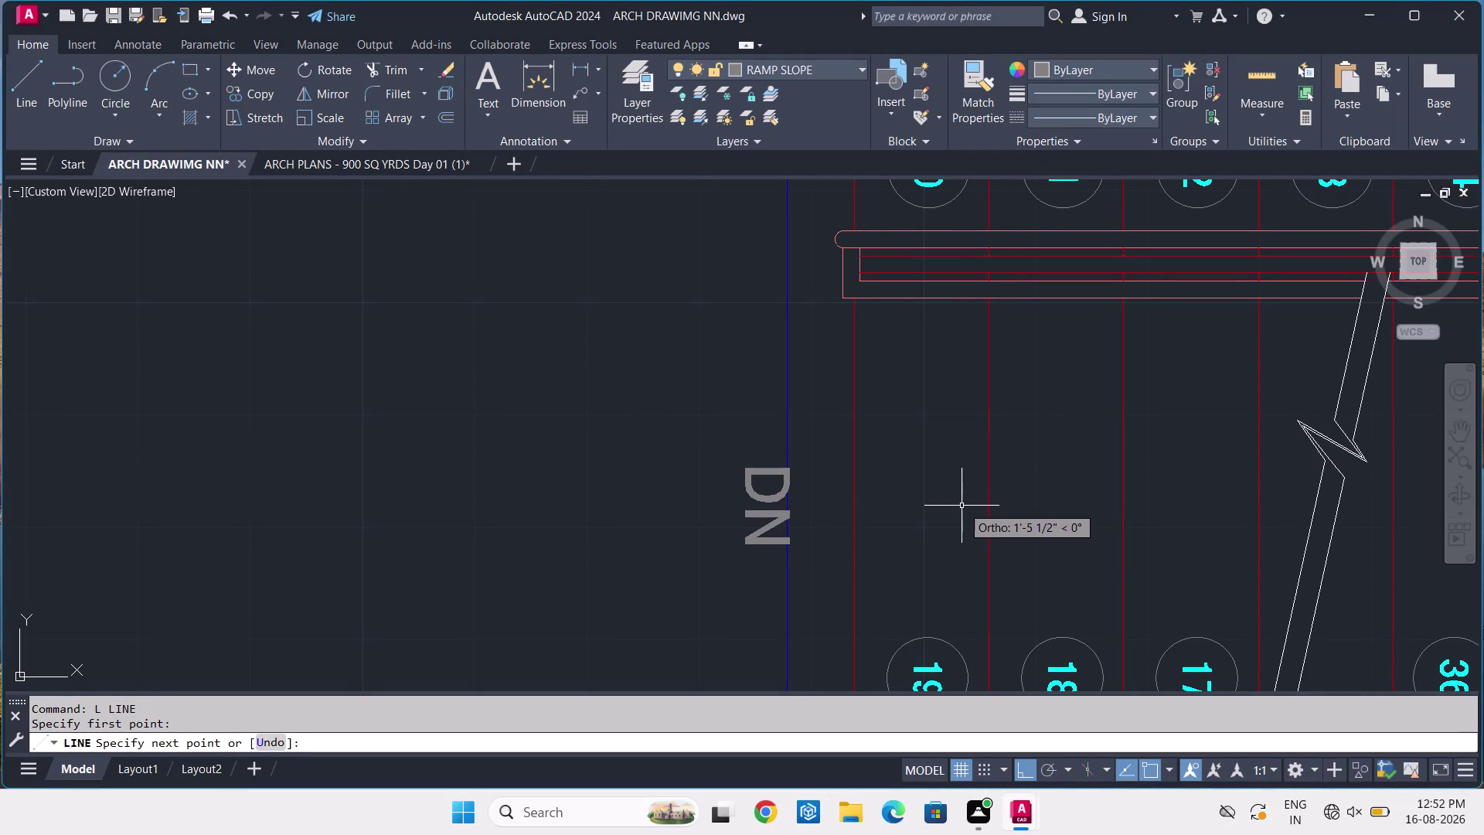
key(space)
scroll(up, 3)
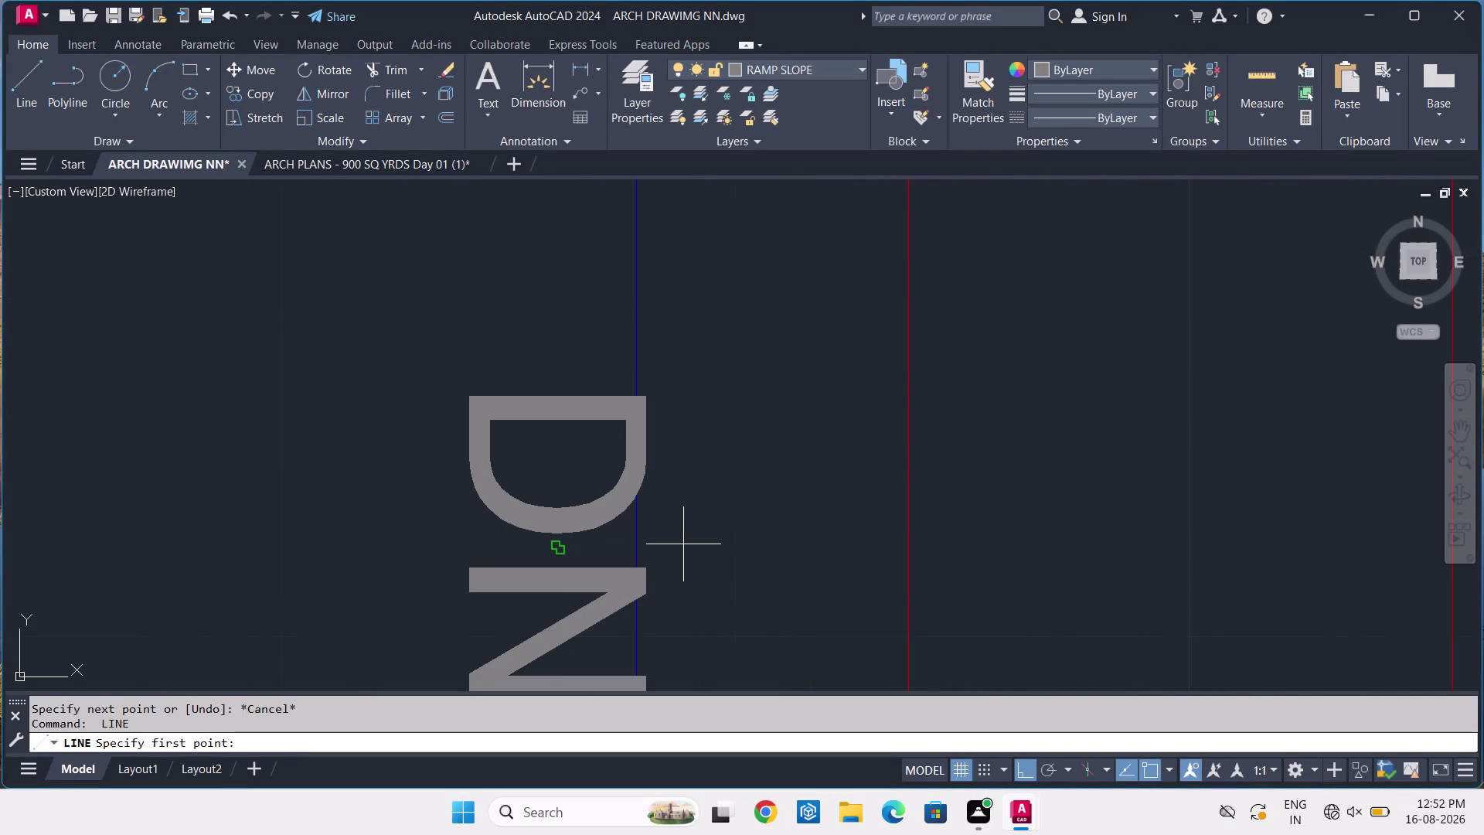
click(677, 540)
scroll(down, 3)
scroll(down, 3)
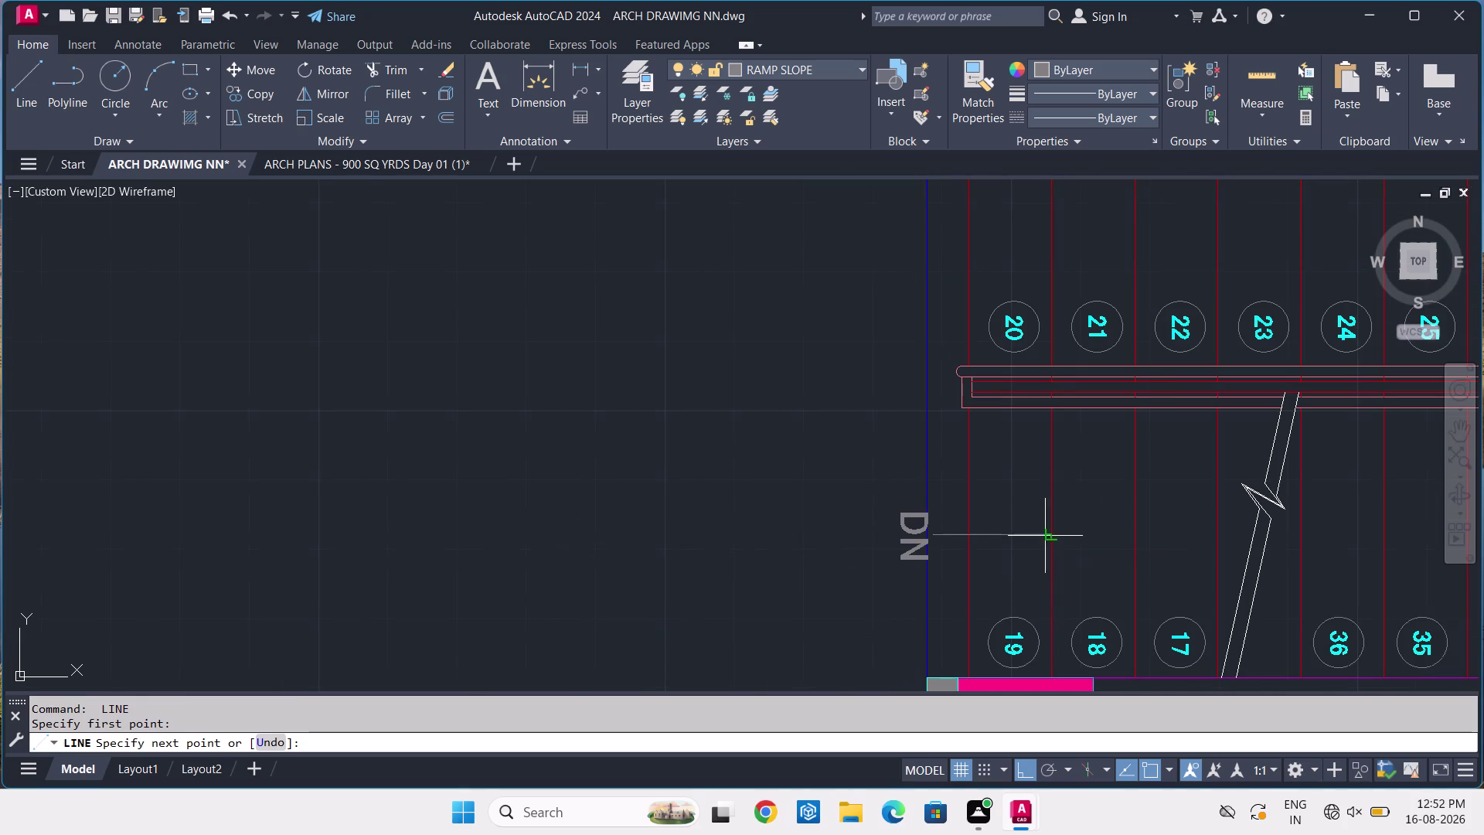
scroll(up, 3)
click(1130, 540)
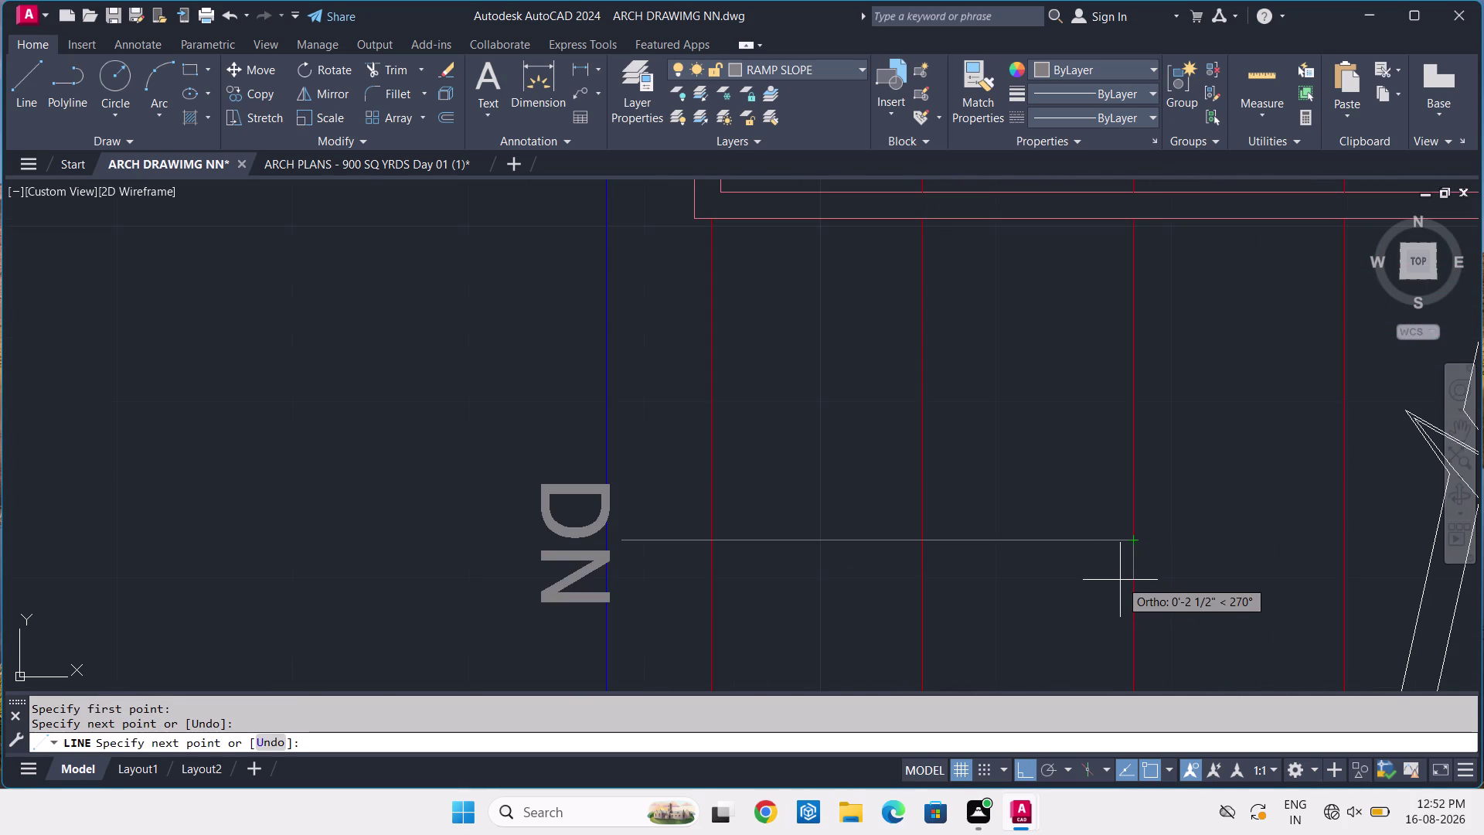
With Ortho off, draw a narrow slanted bar down-left from the line's end and select it.
key(F8)
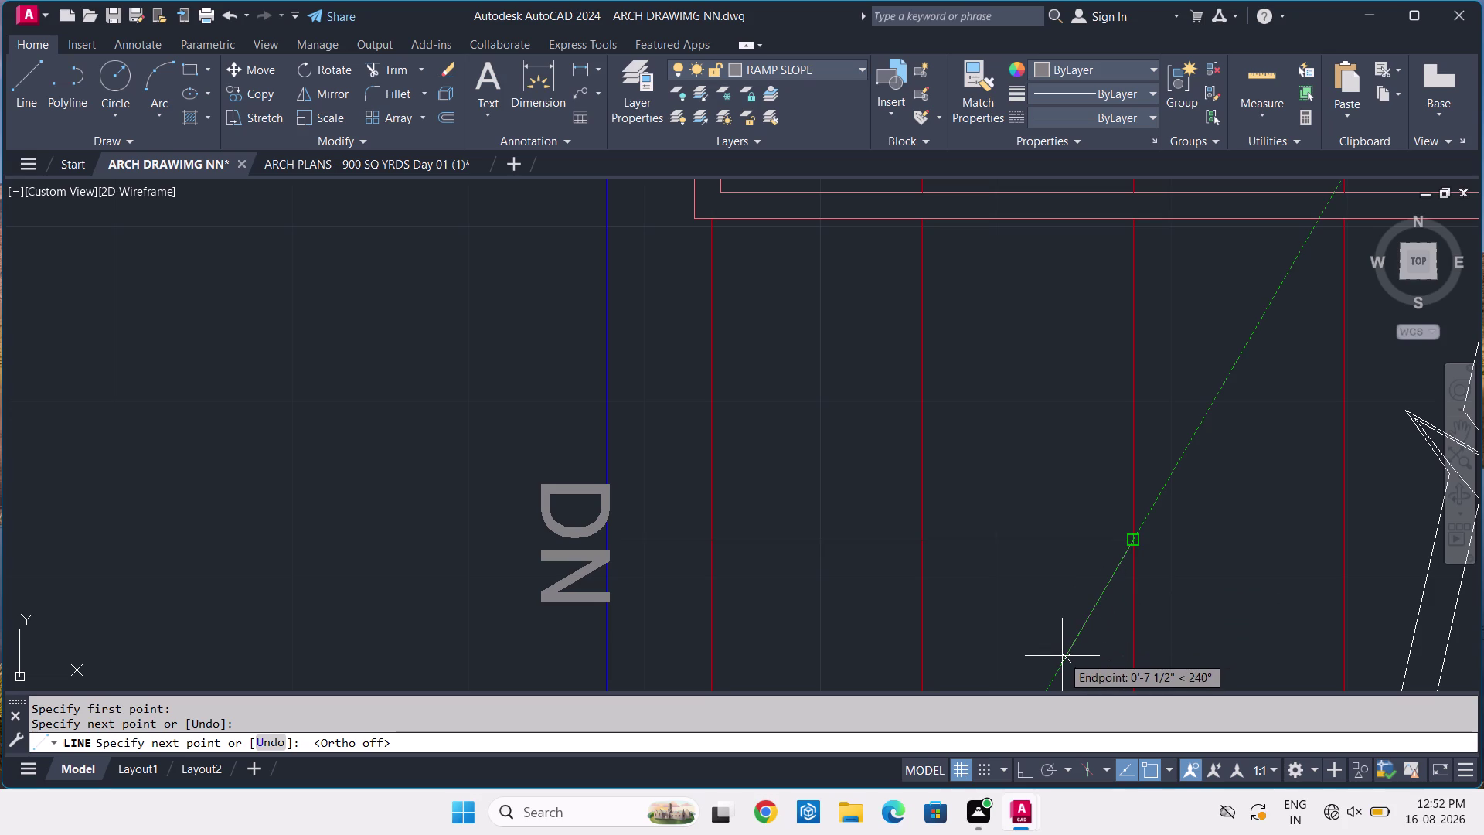
click(1062, 656)
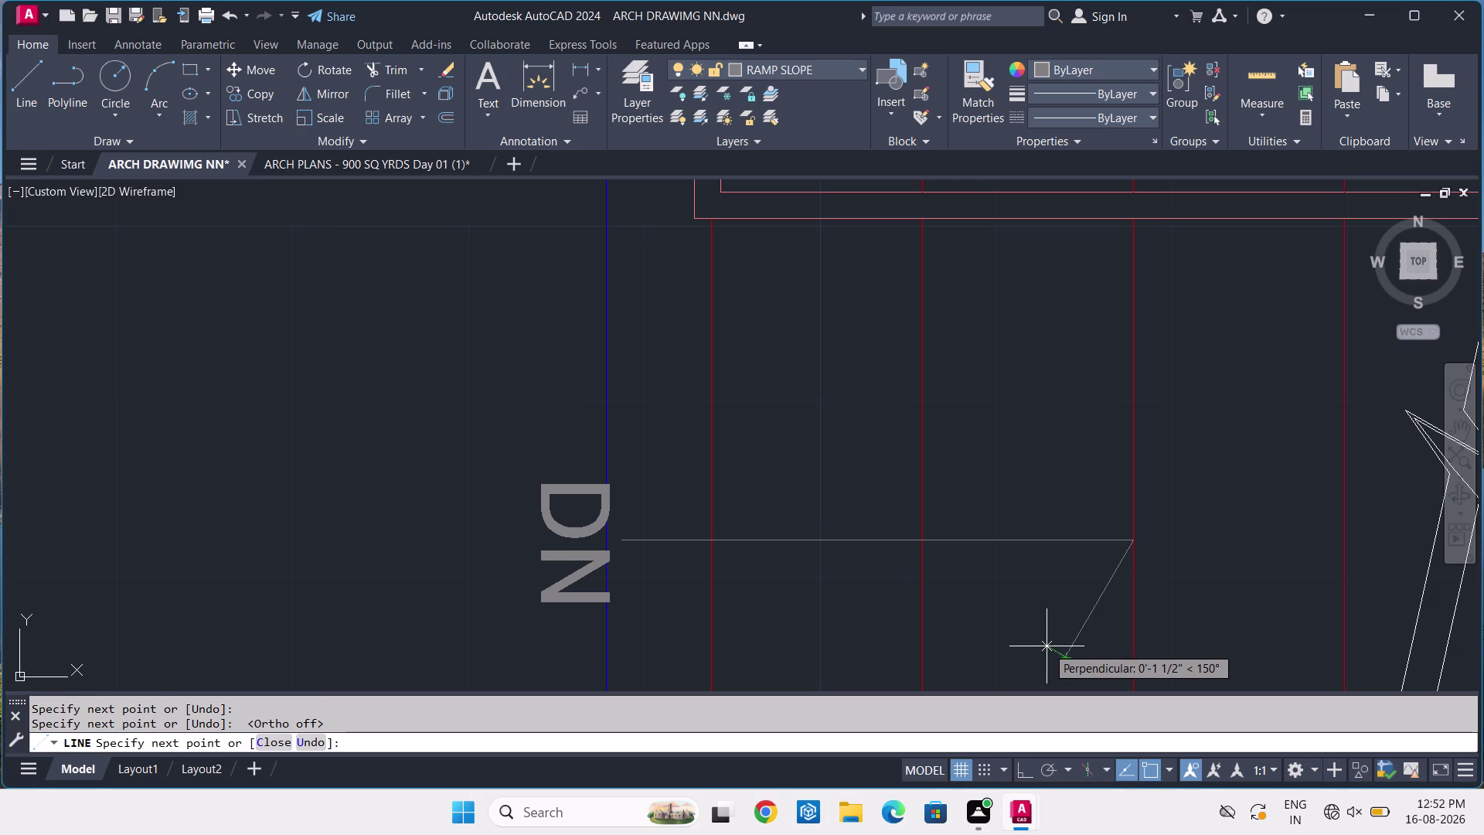
click(1047, 646)
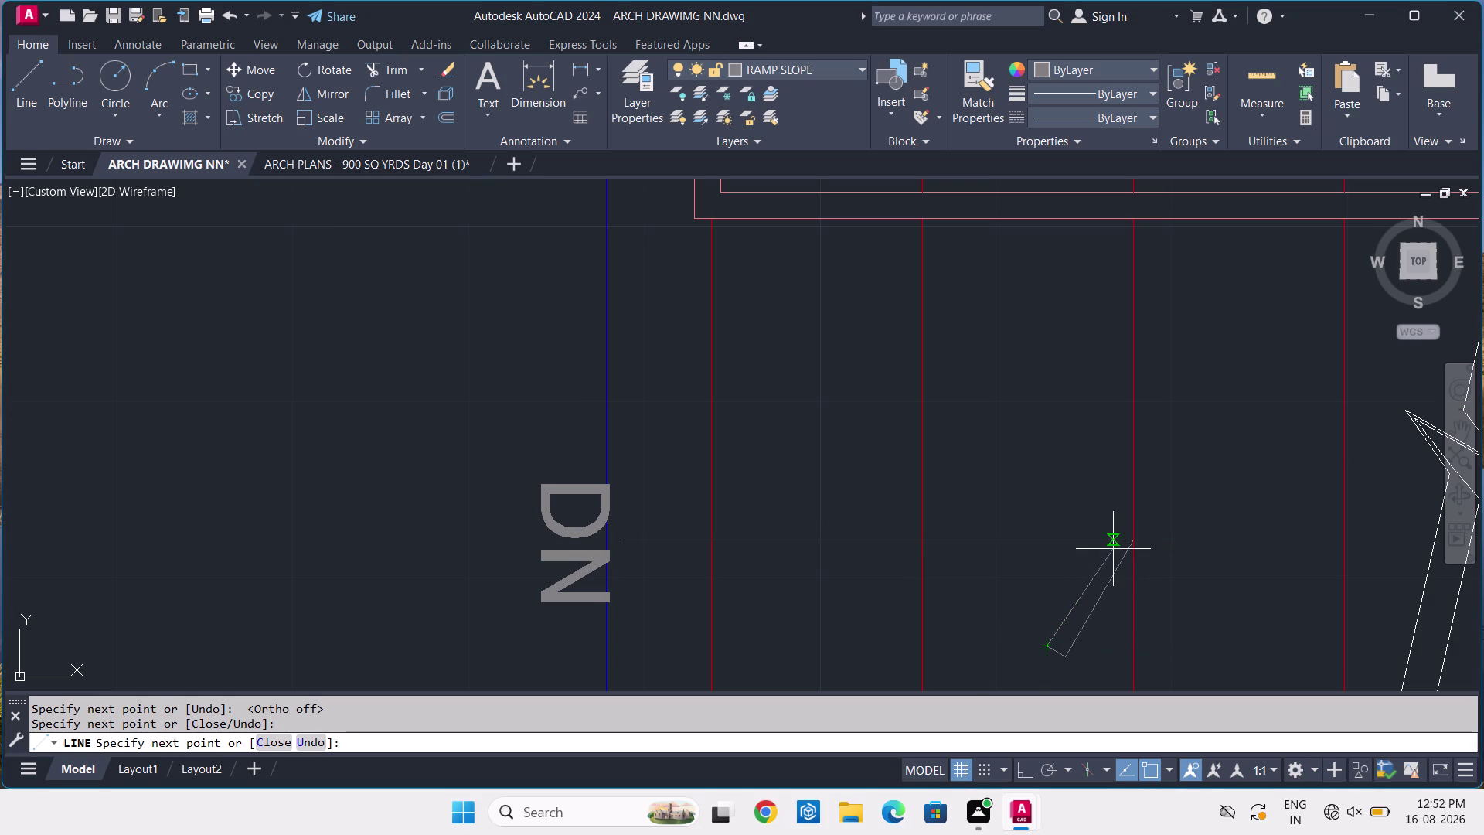
click(1112, 541)
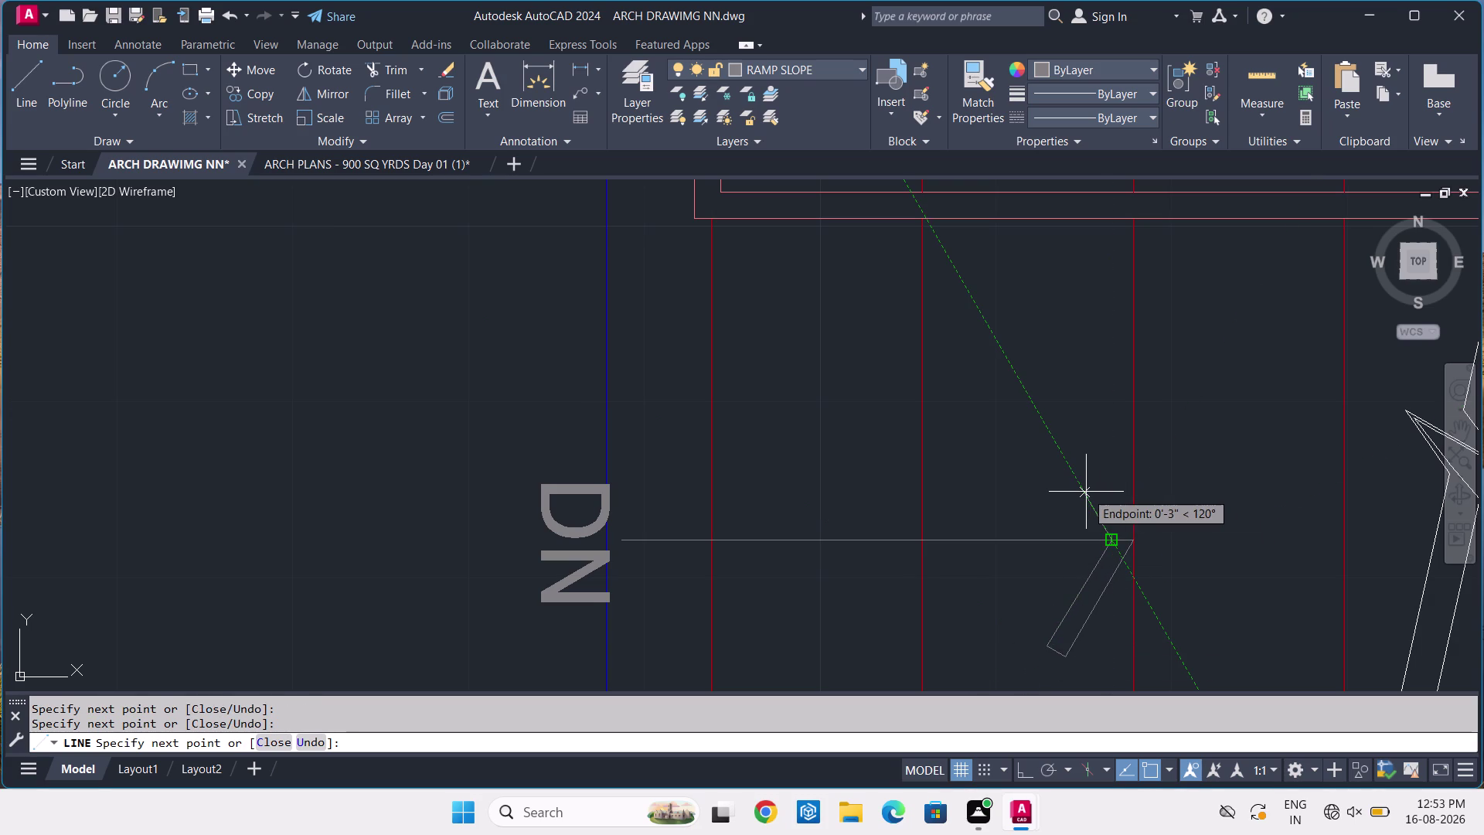
key(Escape)
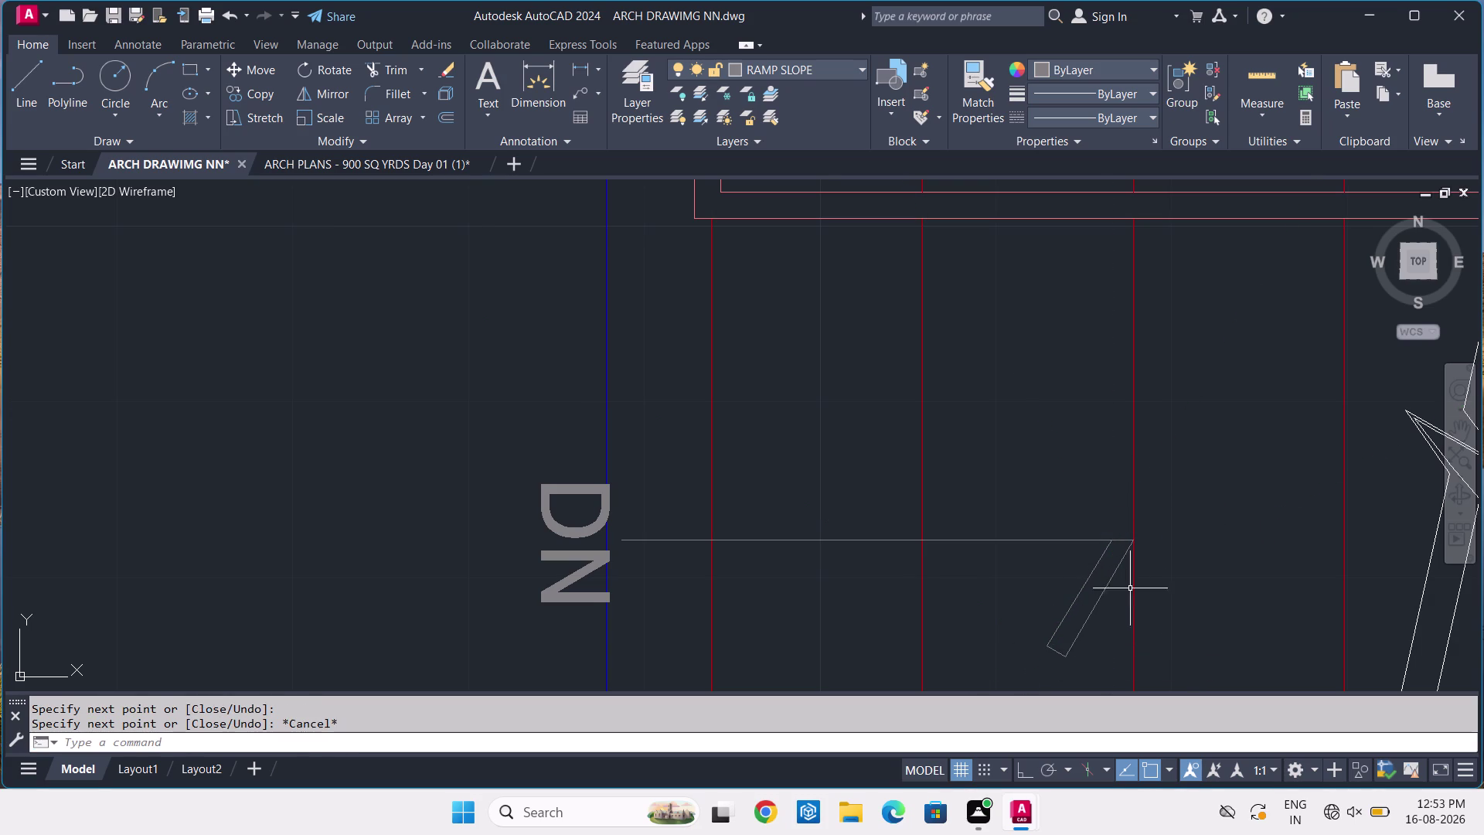
click(1123, 598)
click(1049, 620)
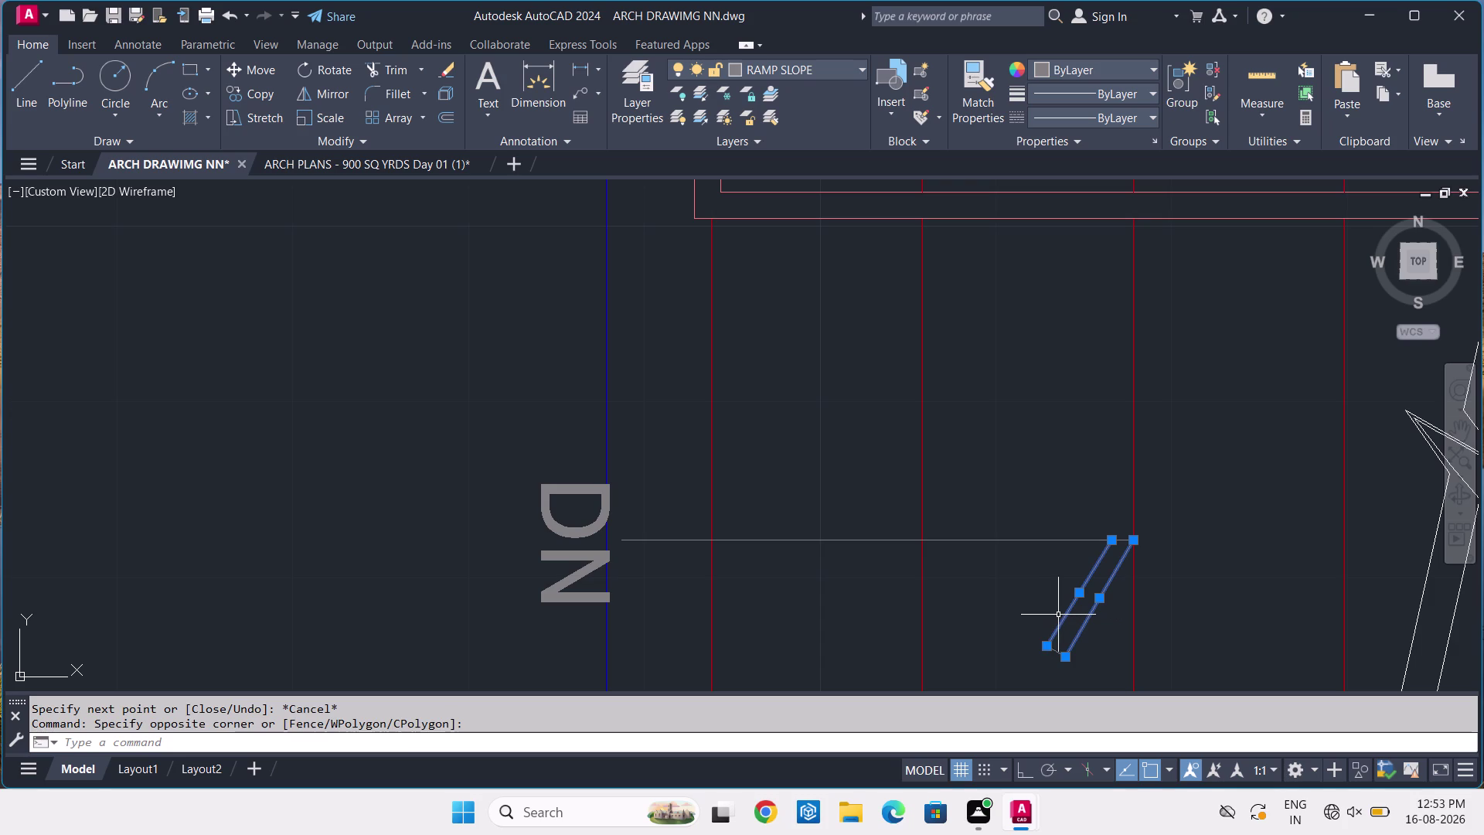
Mirror the slanted bar about the horizontal arrow line, keeping the original.
text(MI)
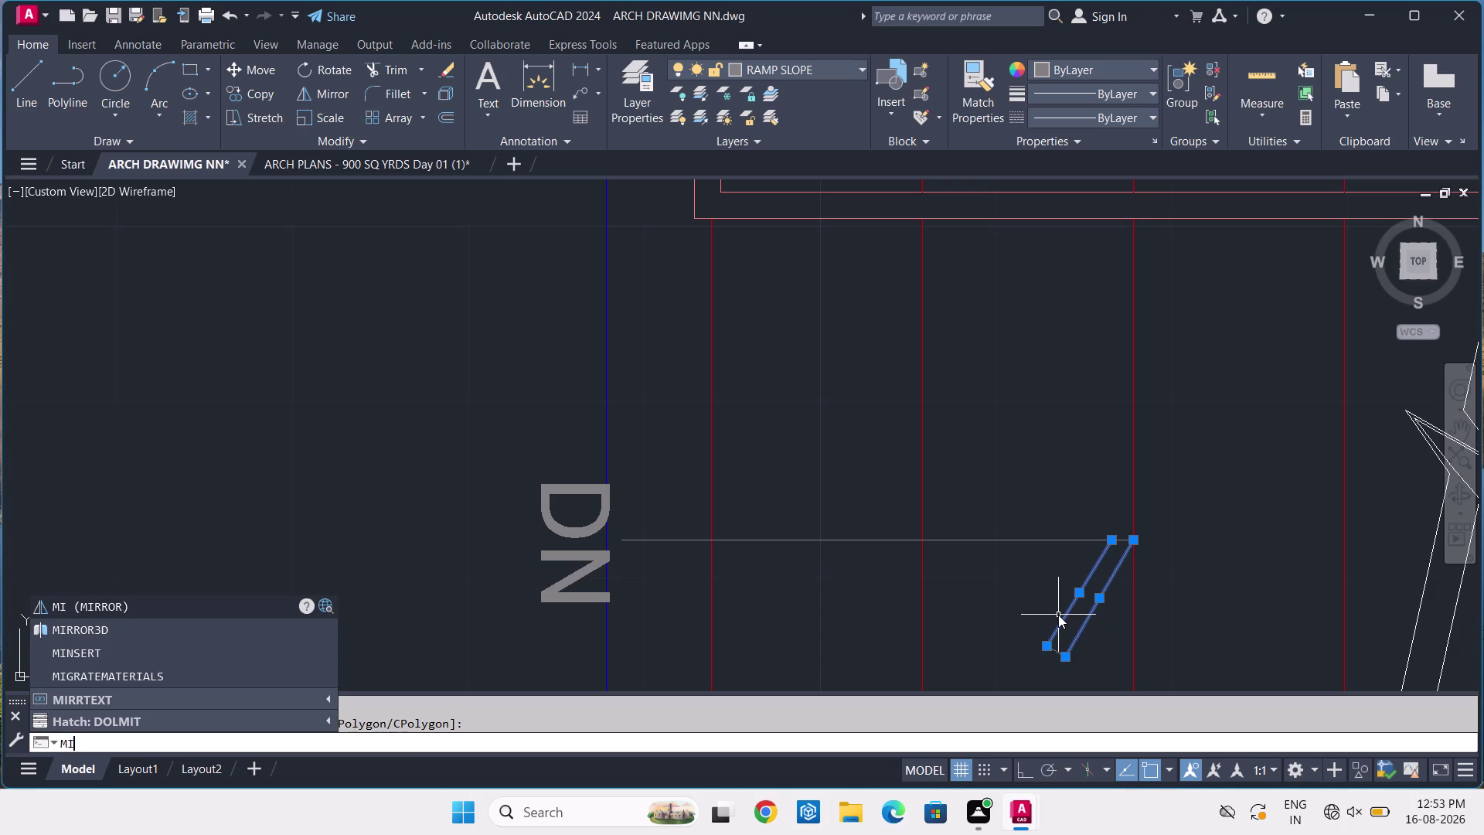
key(Escape)
click(1092, 634)
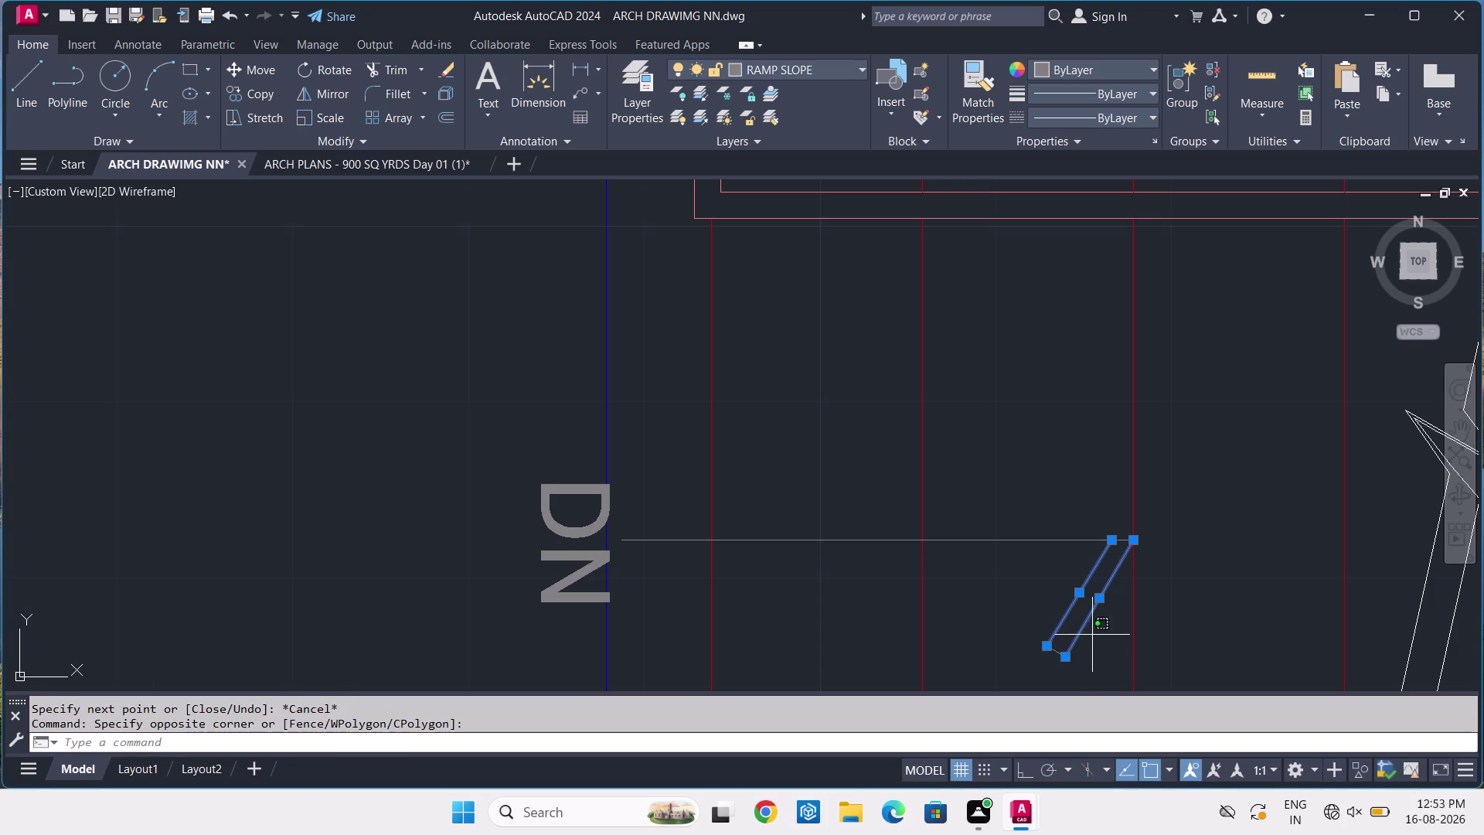
click(1045, 672)
text(M)
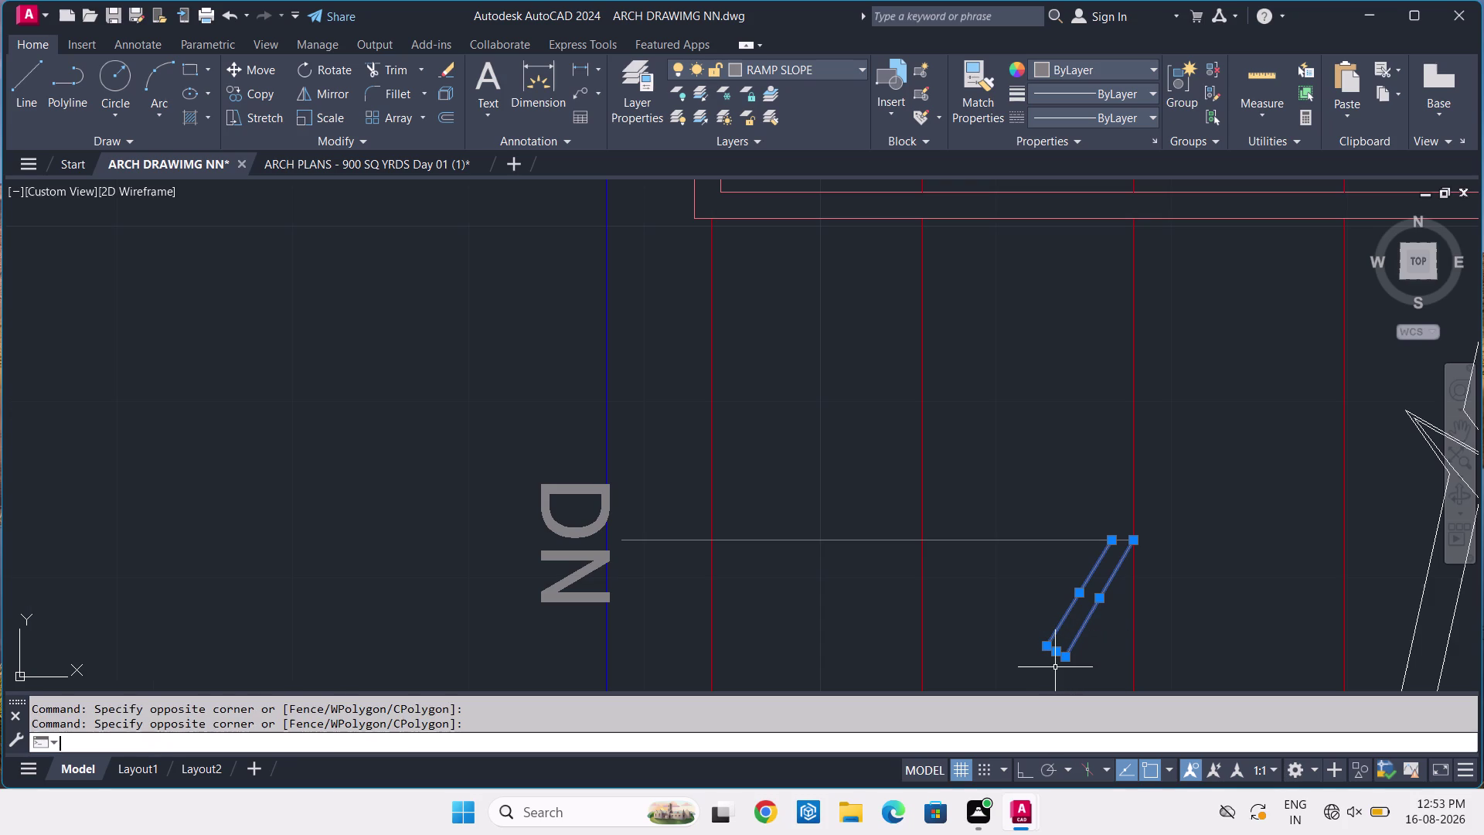
text(I)
key(space)
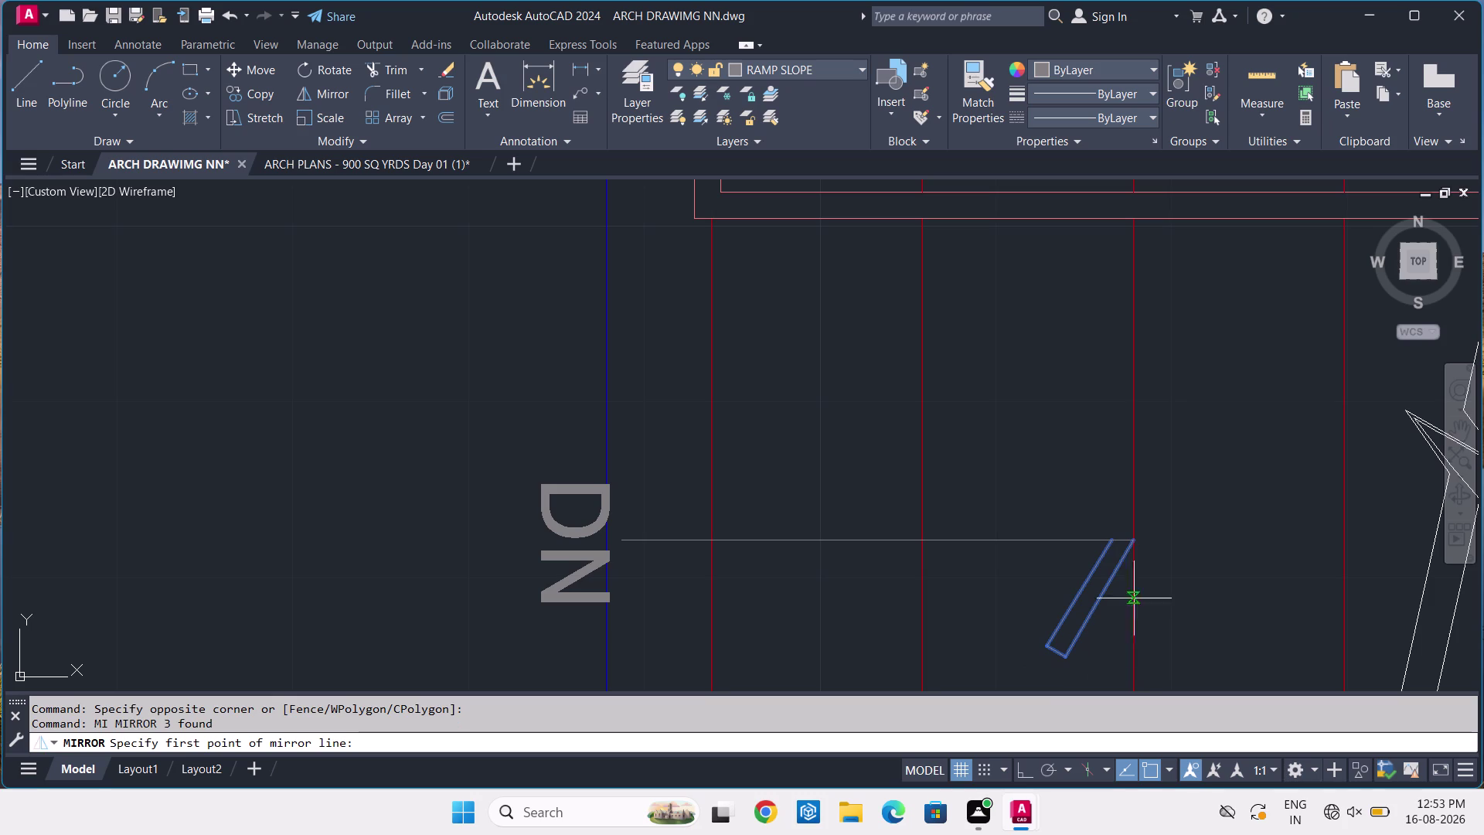
click(1127, 542)
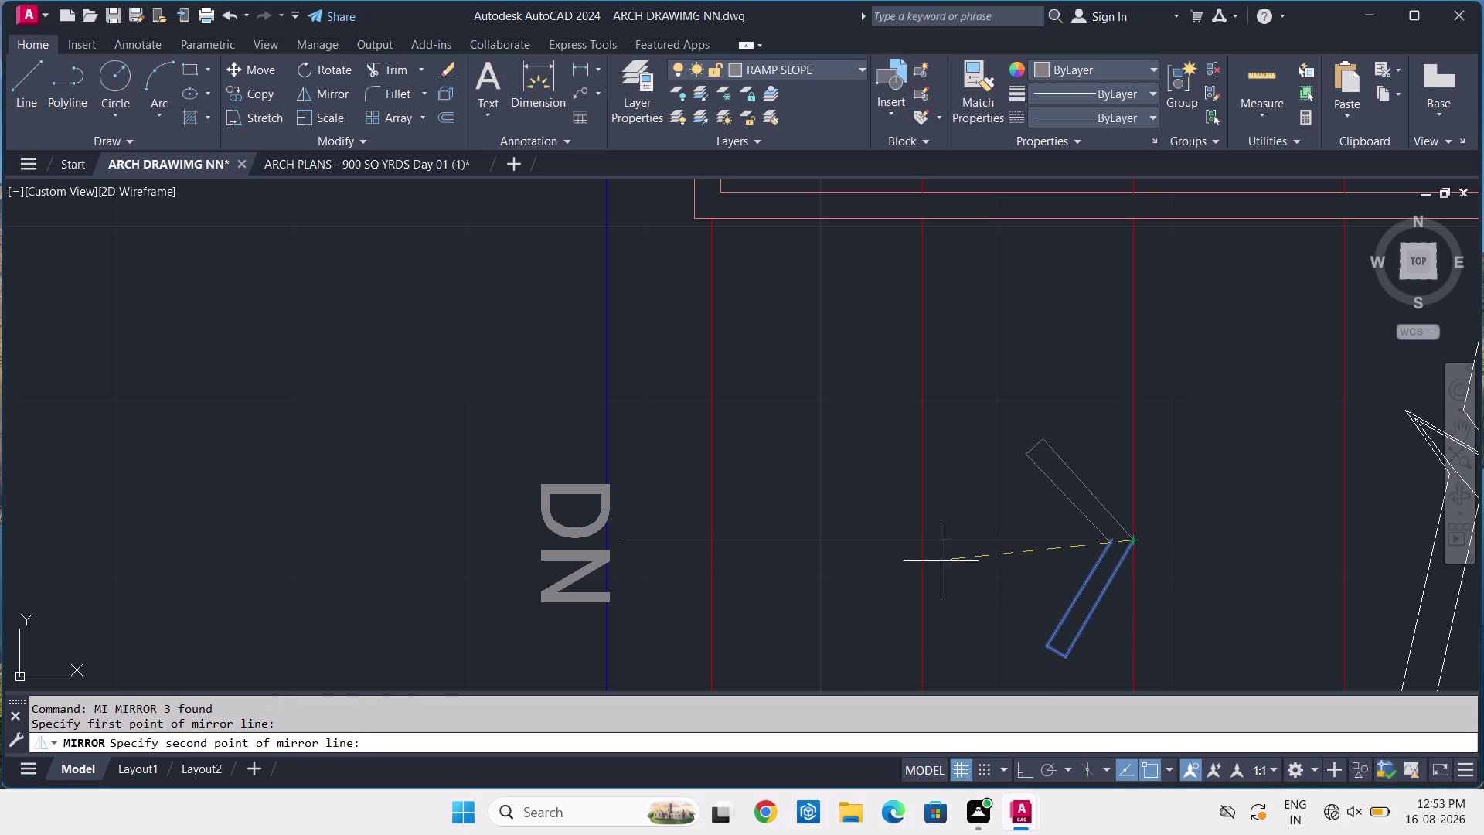
click(914, 544)
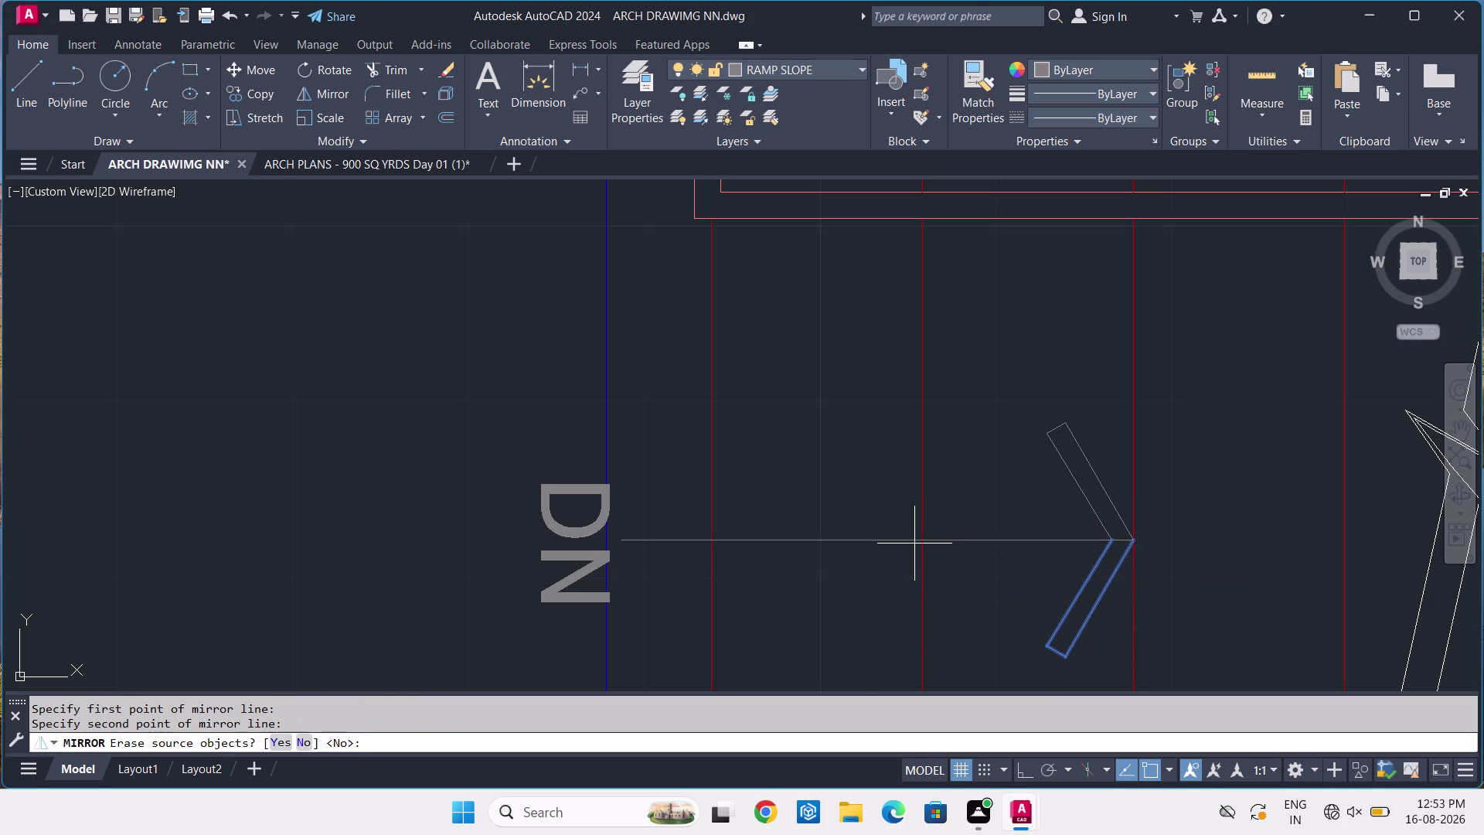
key(Return)
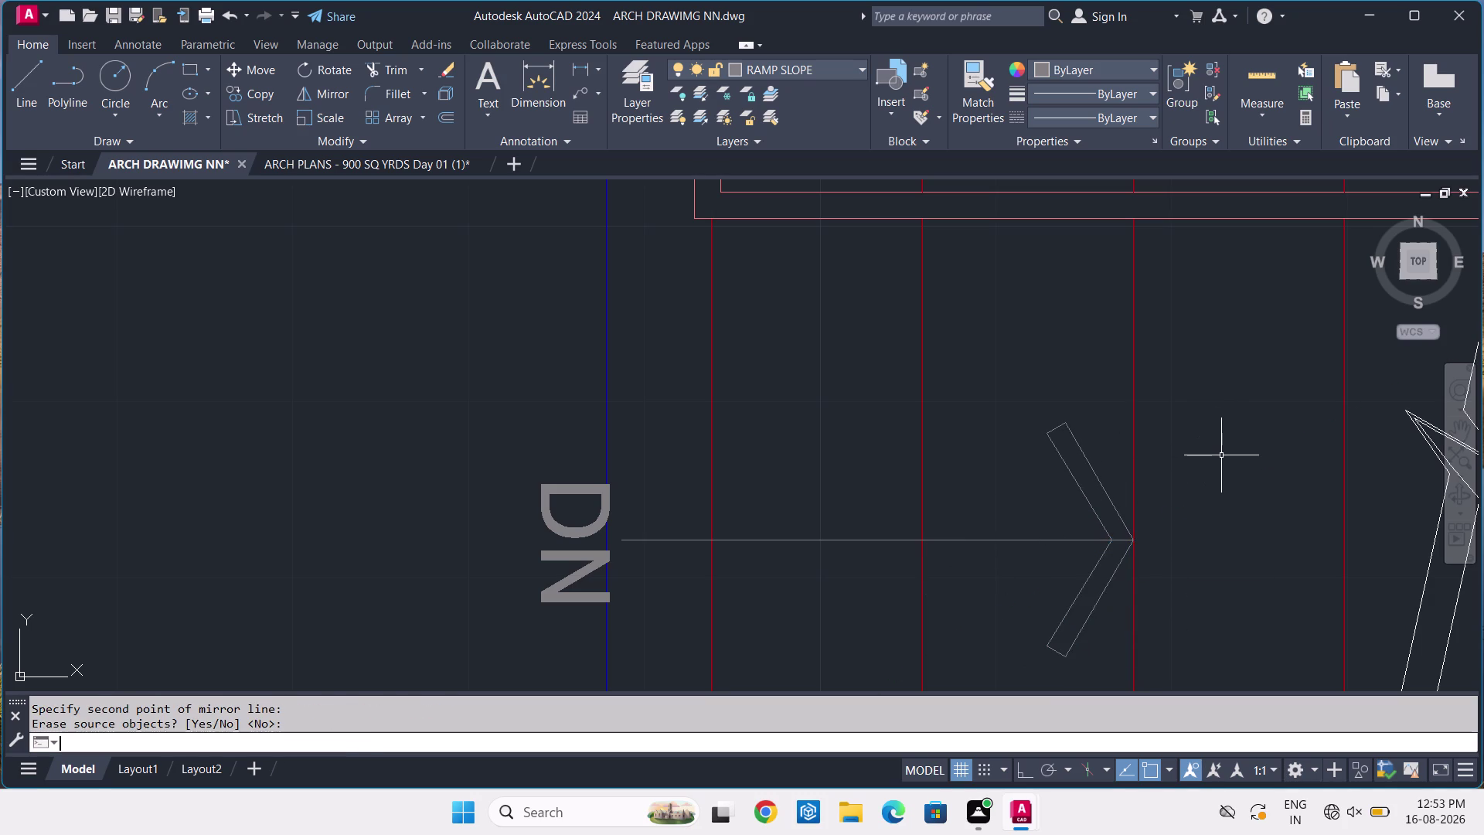
Fill both bars with a solid hatch, then select the finished arrow.
text(H)
key(space)
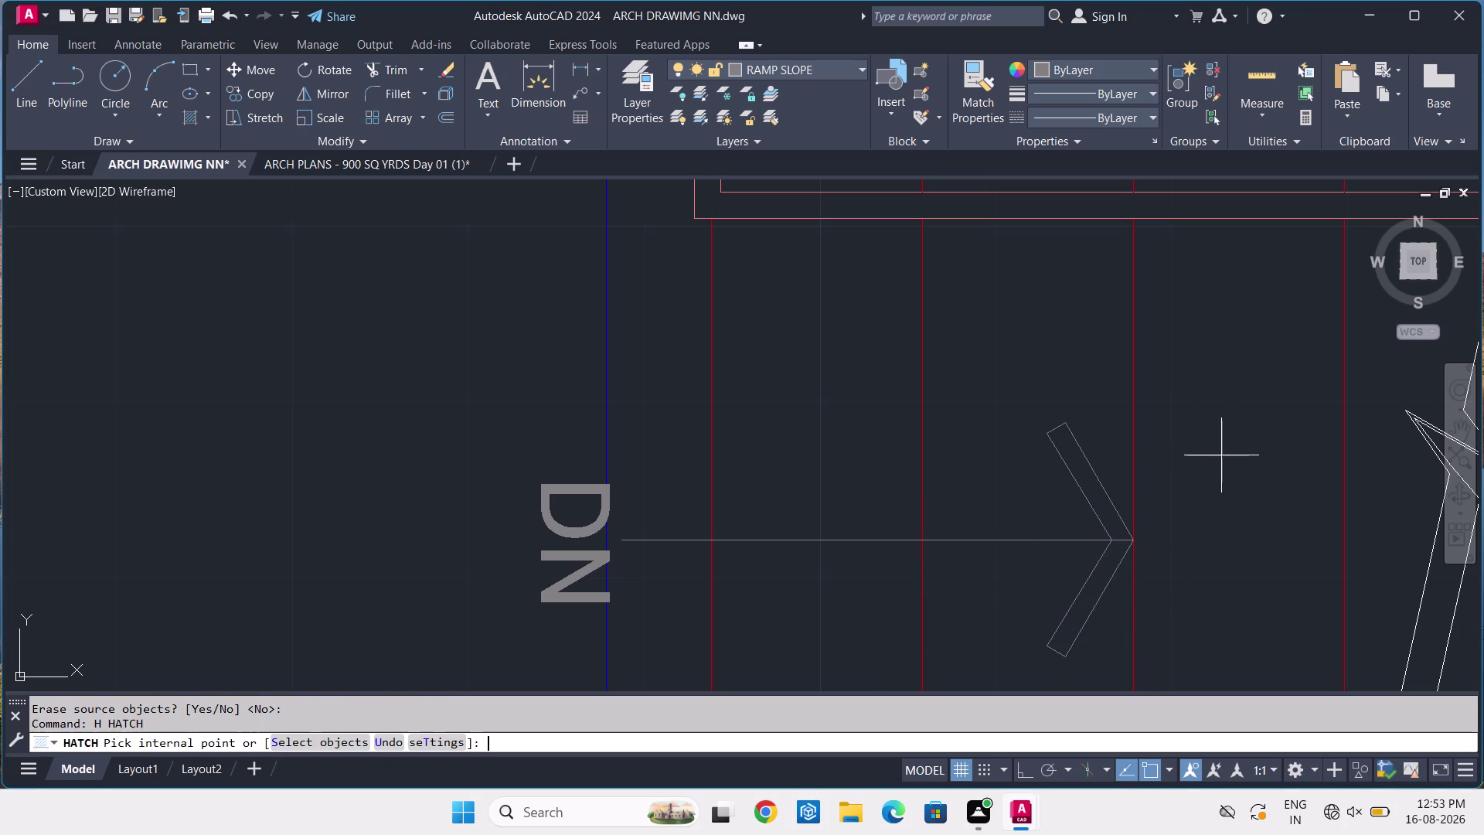
click(1094, 492)
click(1111, 570)
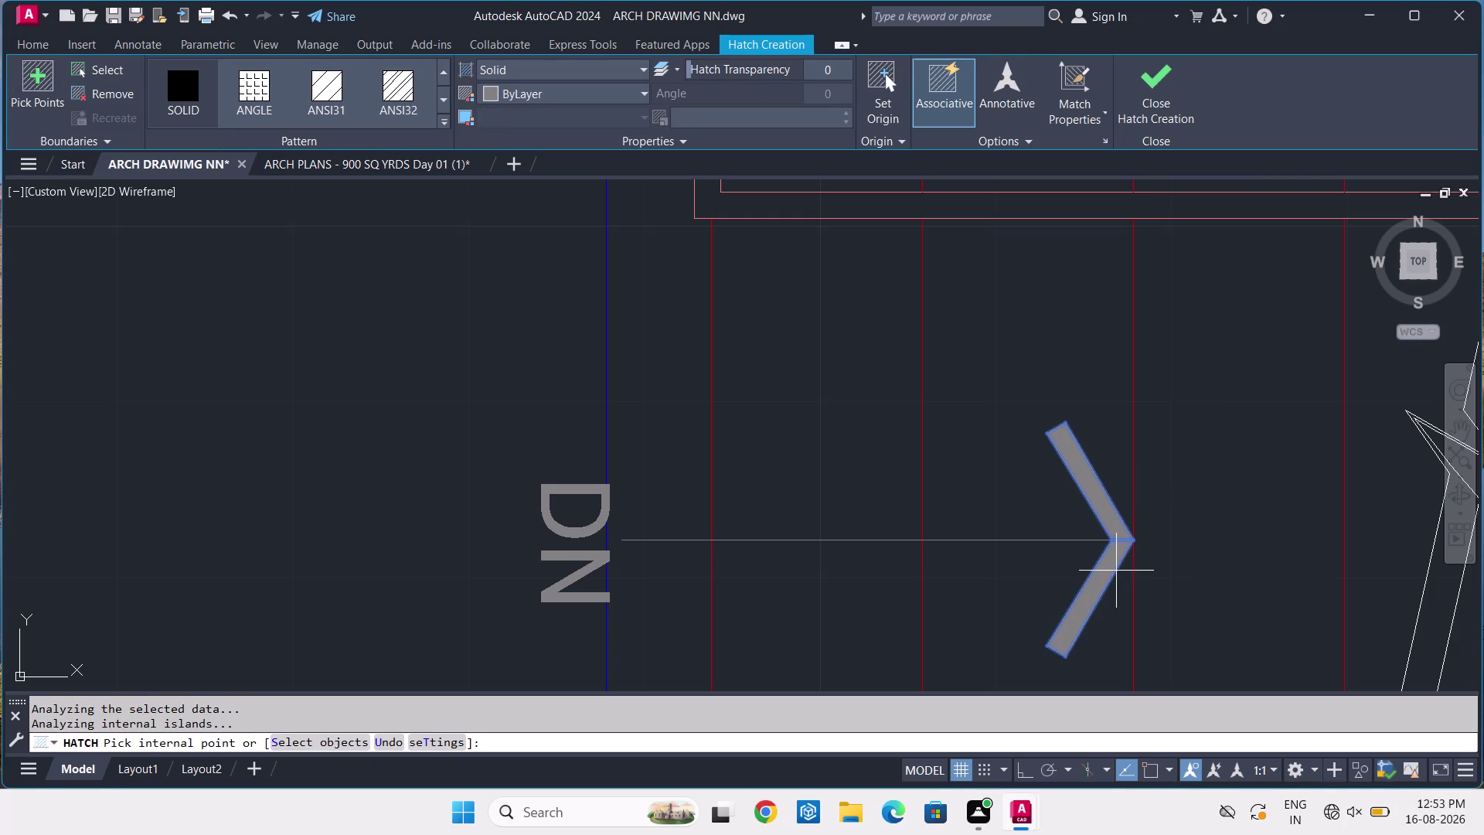
key(Return)
scroll(down, 3)
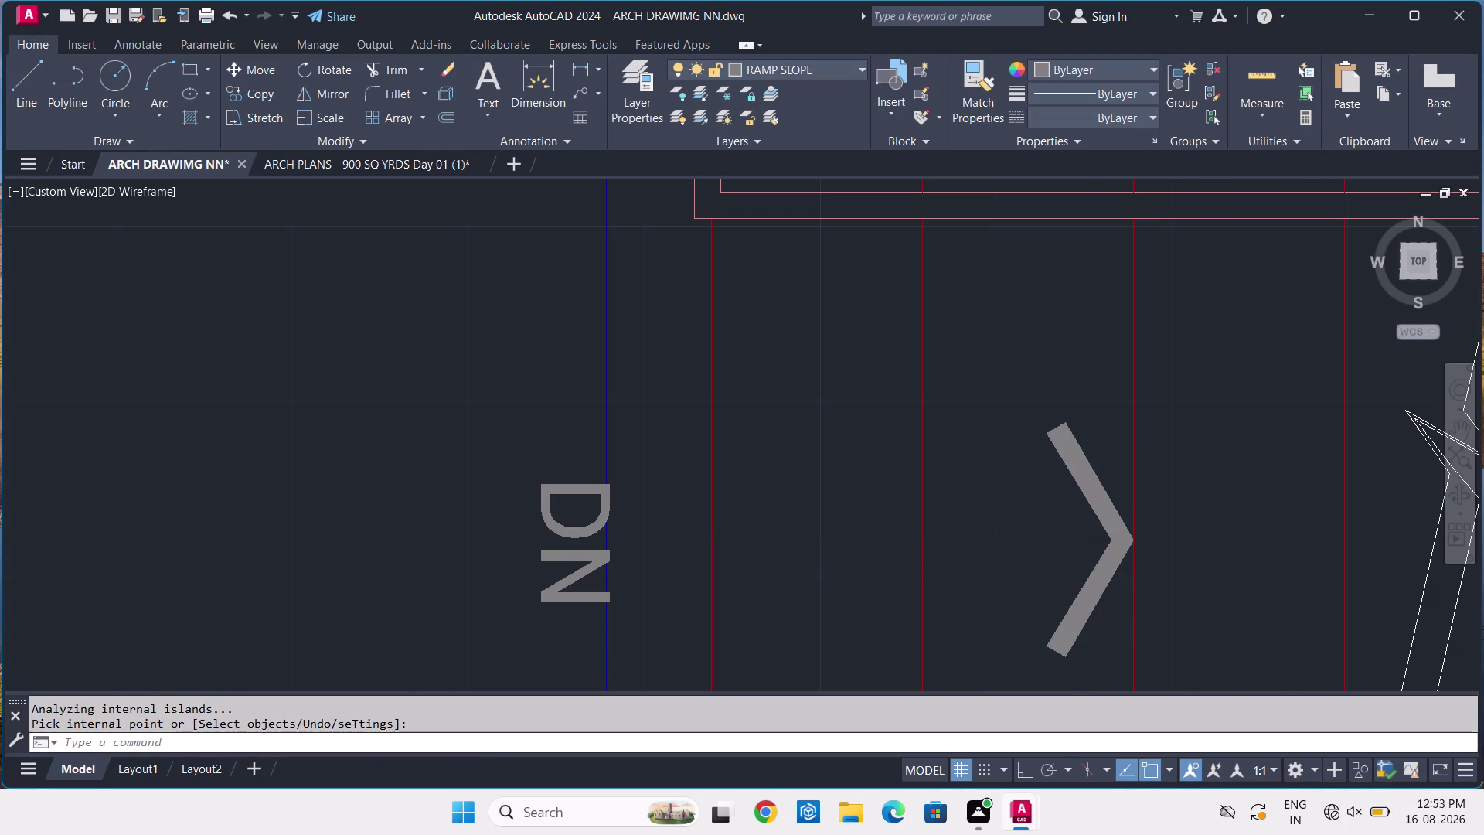
click(1136, 440)
click(1061, 572)
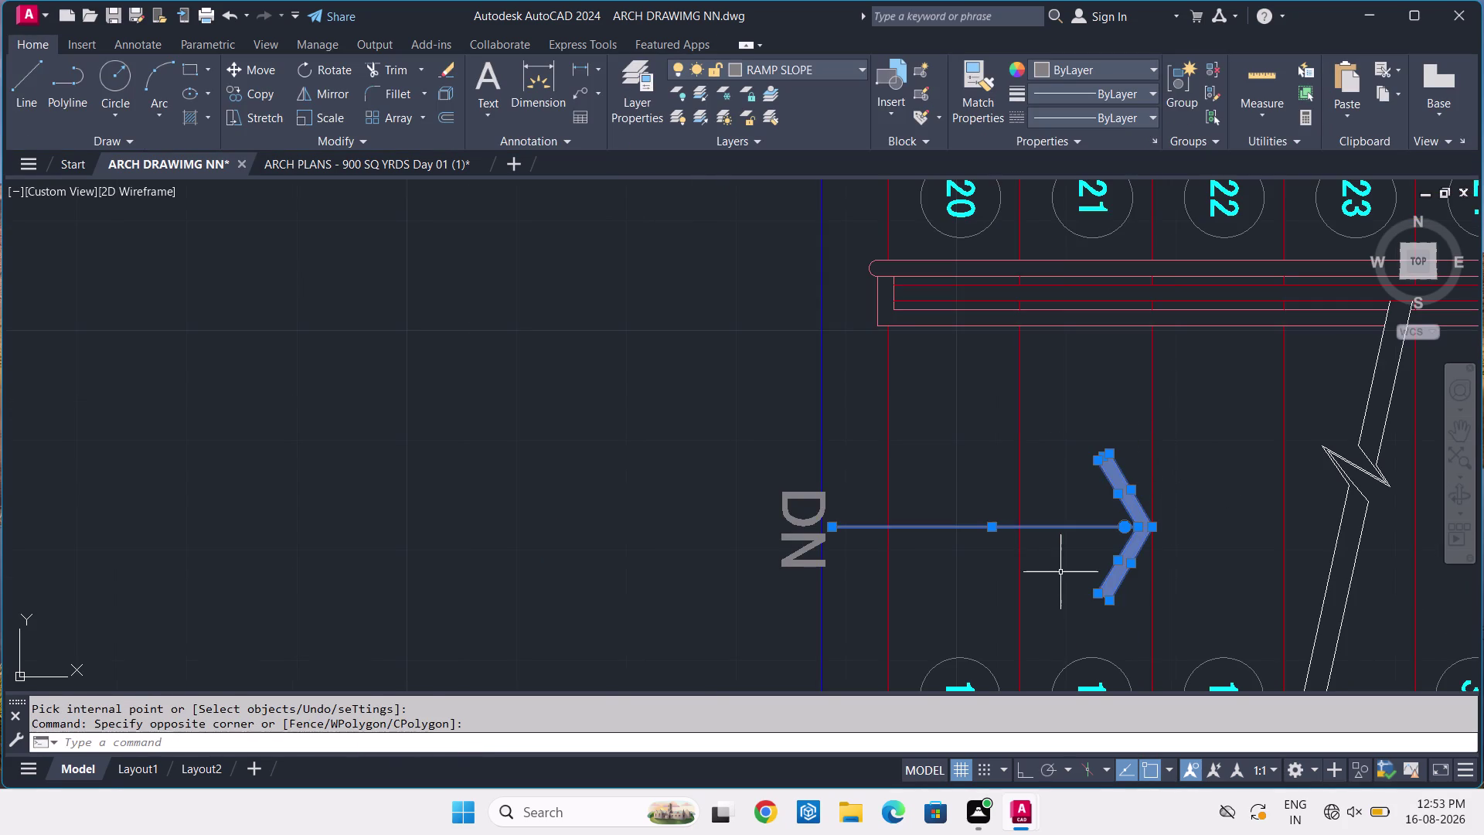
Copy the DN arrow and label above the stair rail, then undo that copy.
click(787, 482)
click(760, 512)
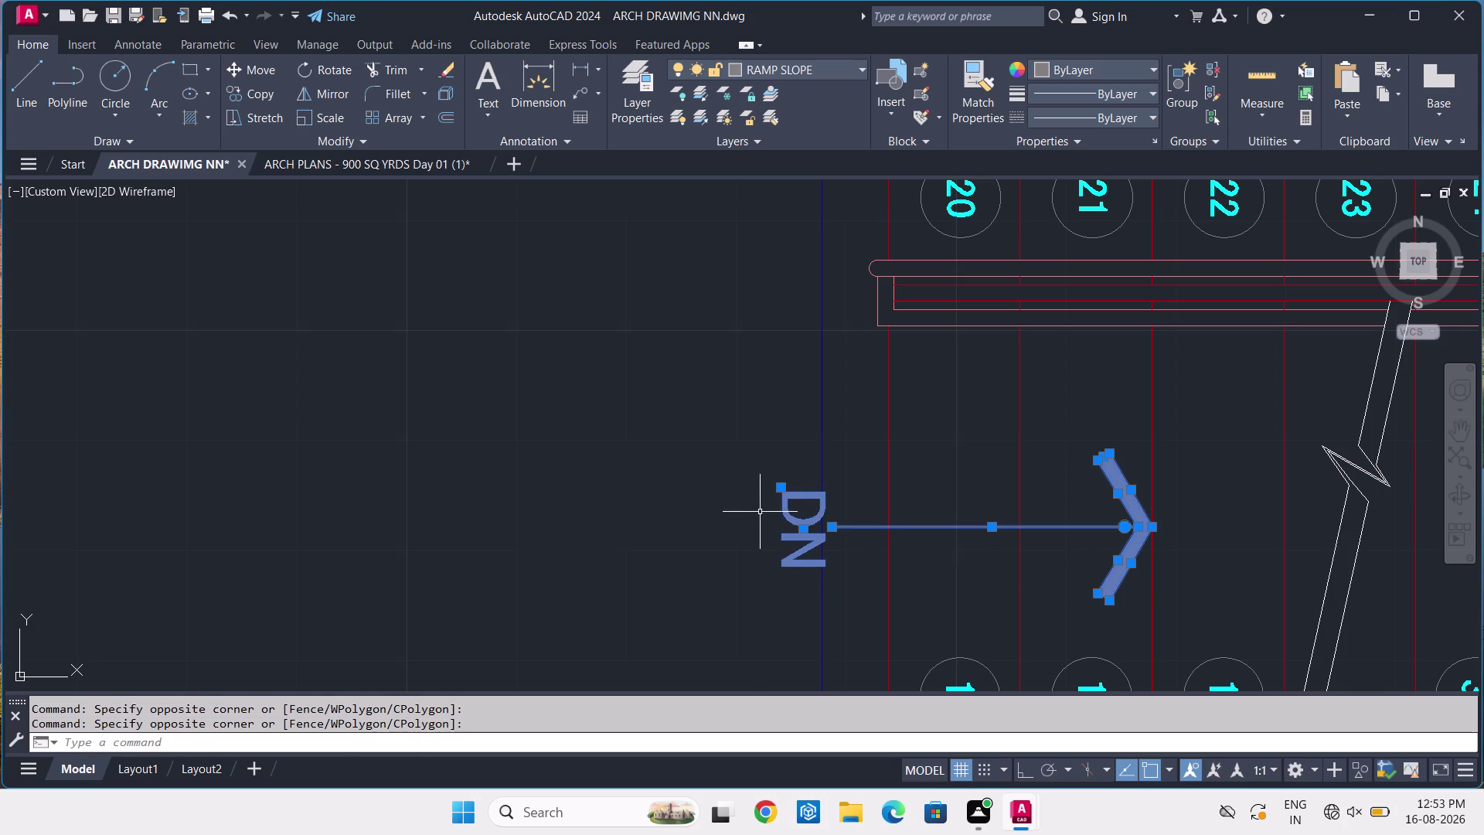
scroll(down, 3)
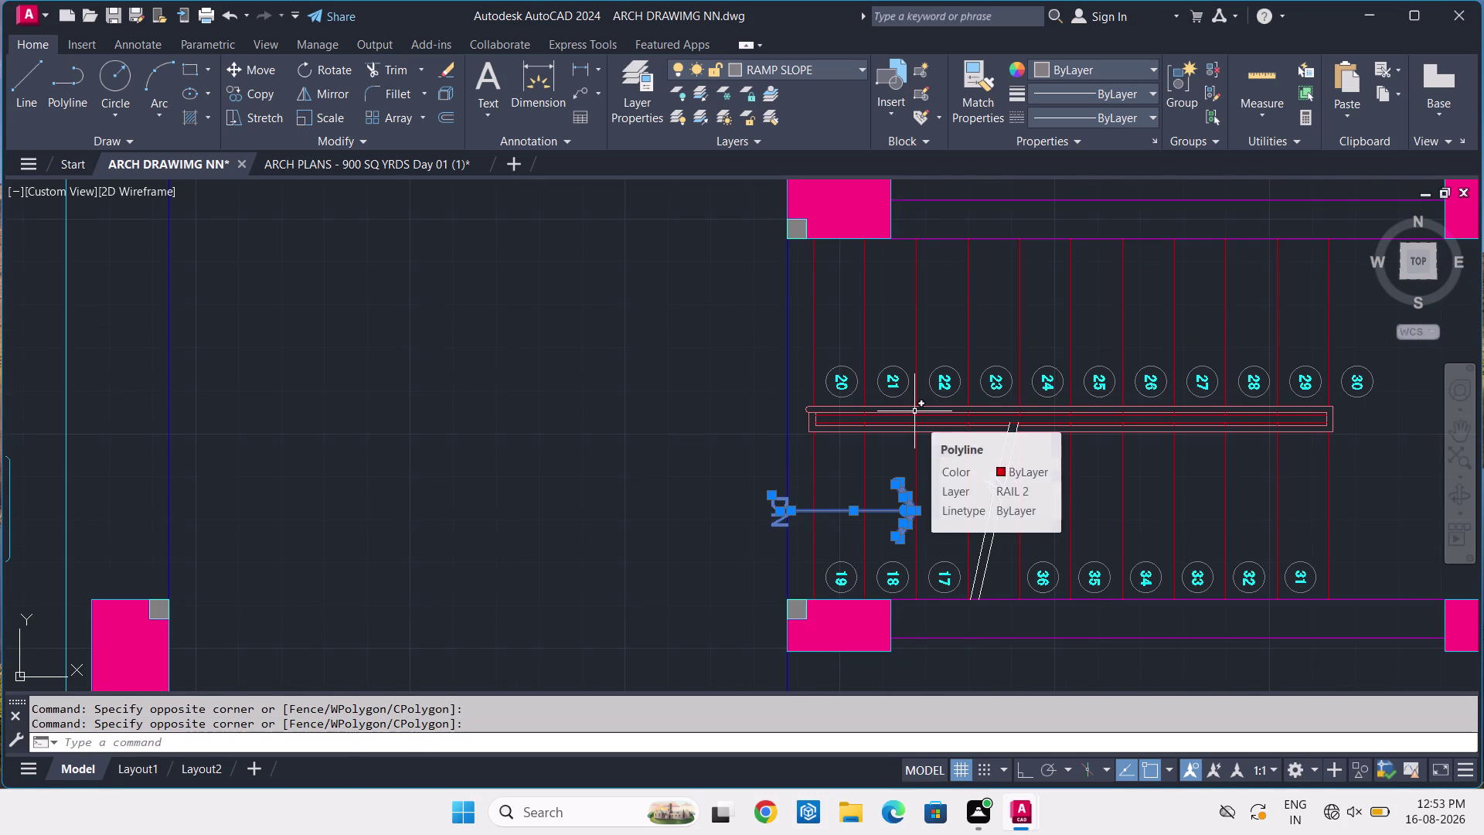
key(c)
text(O)
key(space)
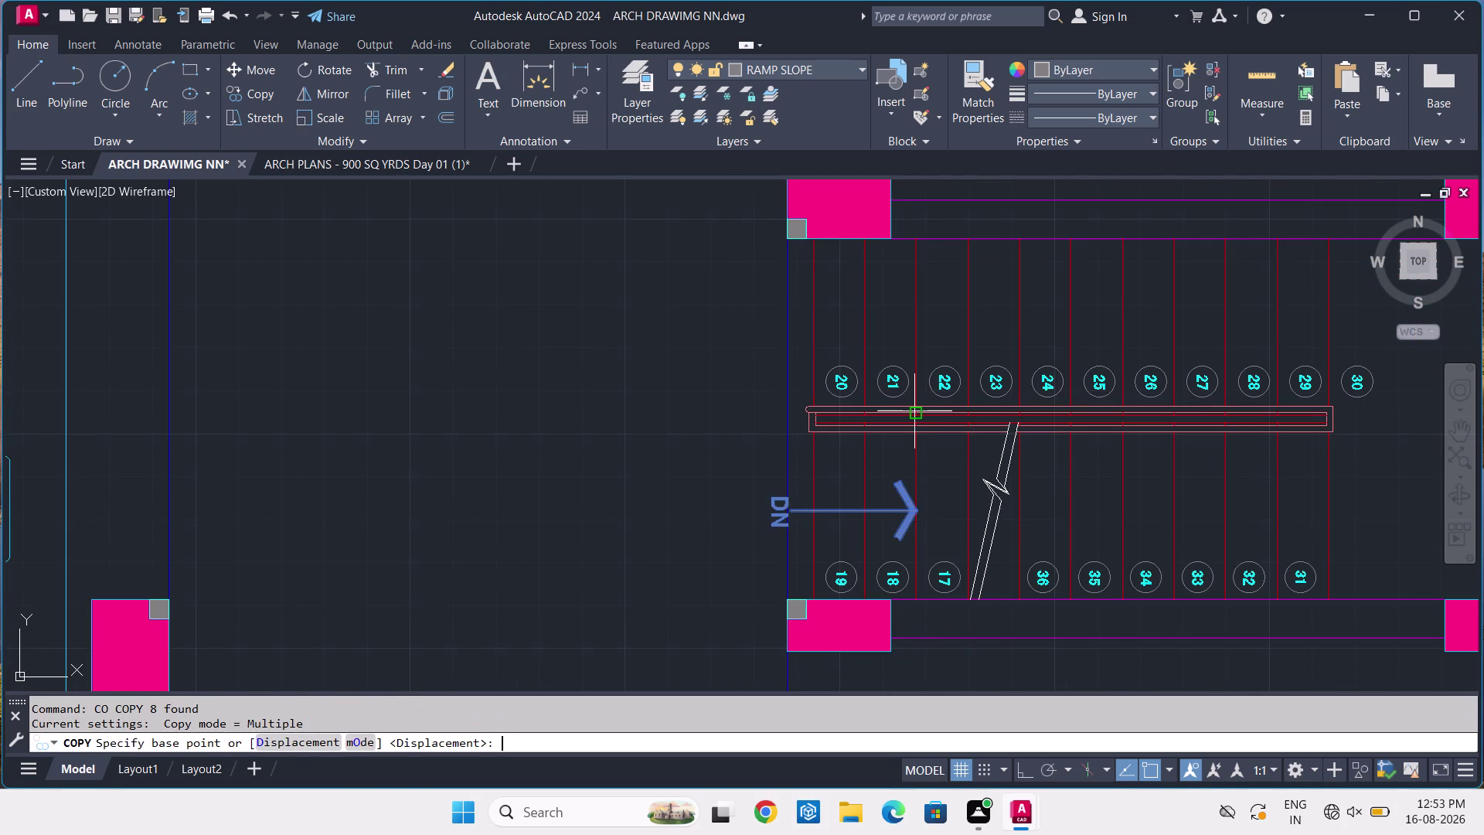
click(909, 508)
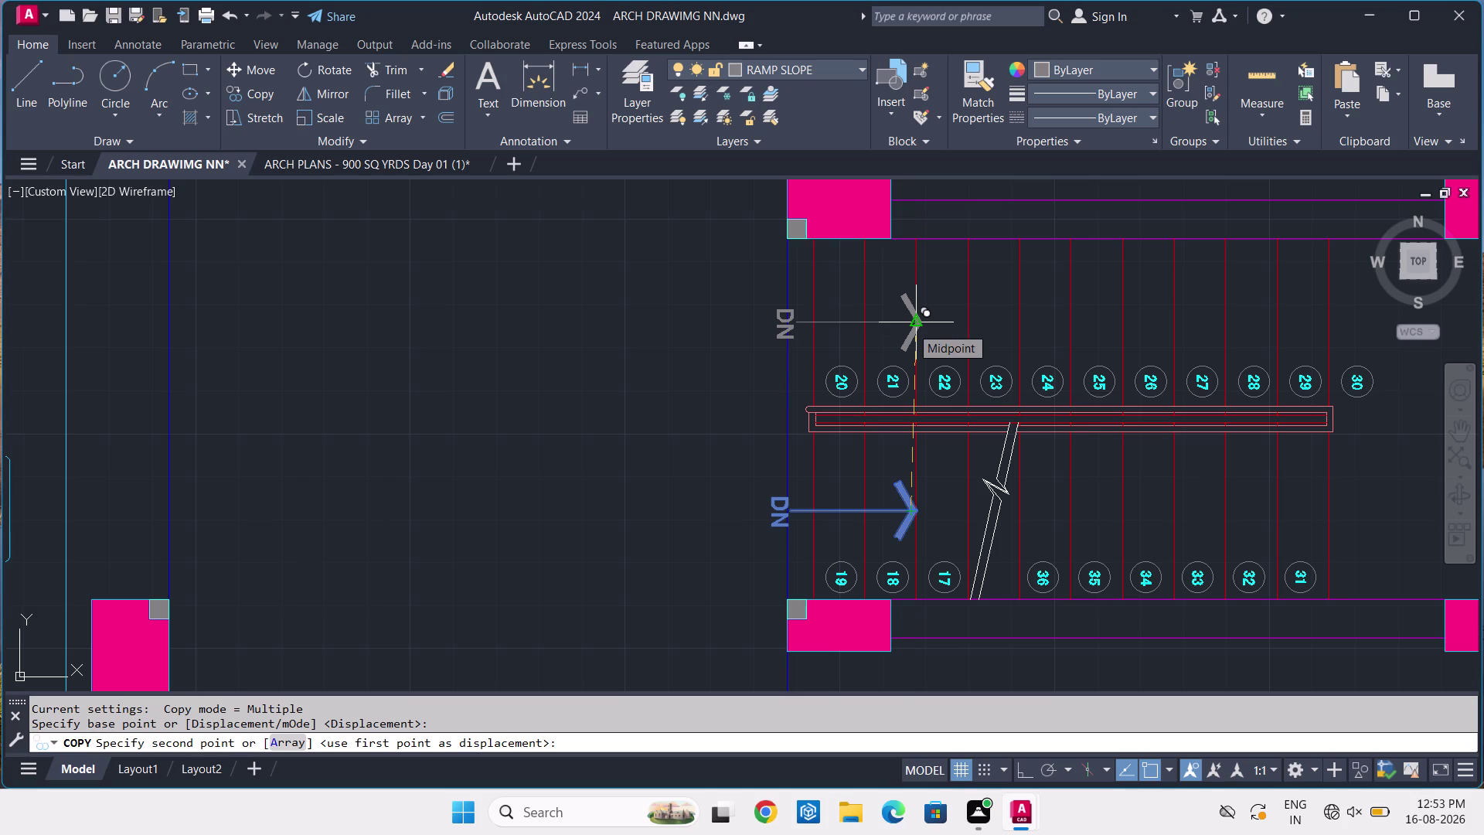
scroll(up, 3)
click(911, 326)
key(Escape)
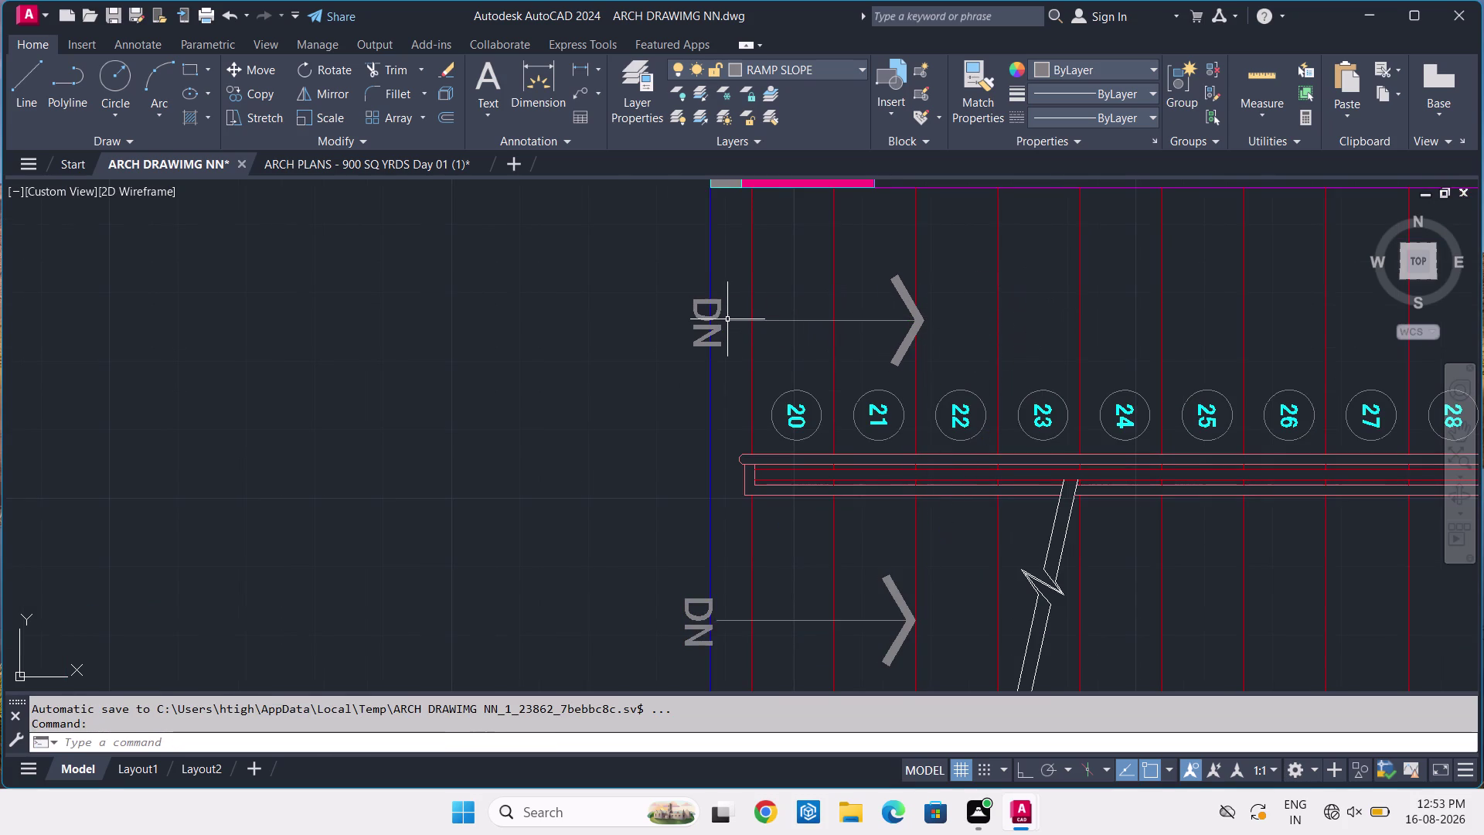
key(ctrl+z)
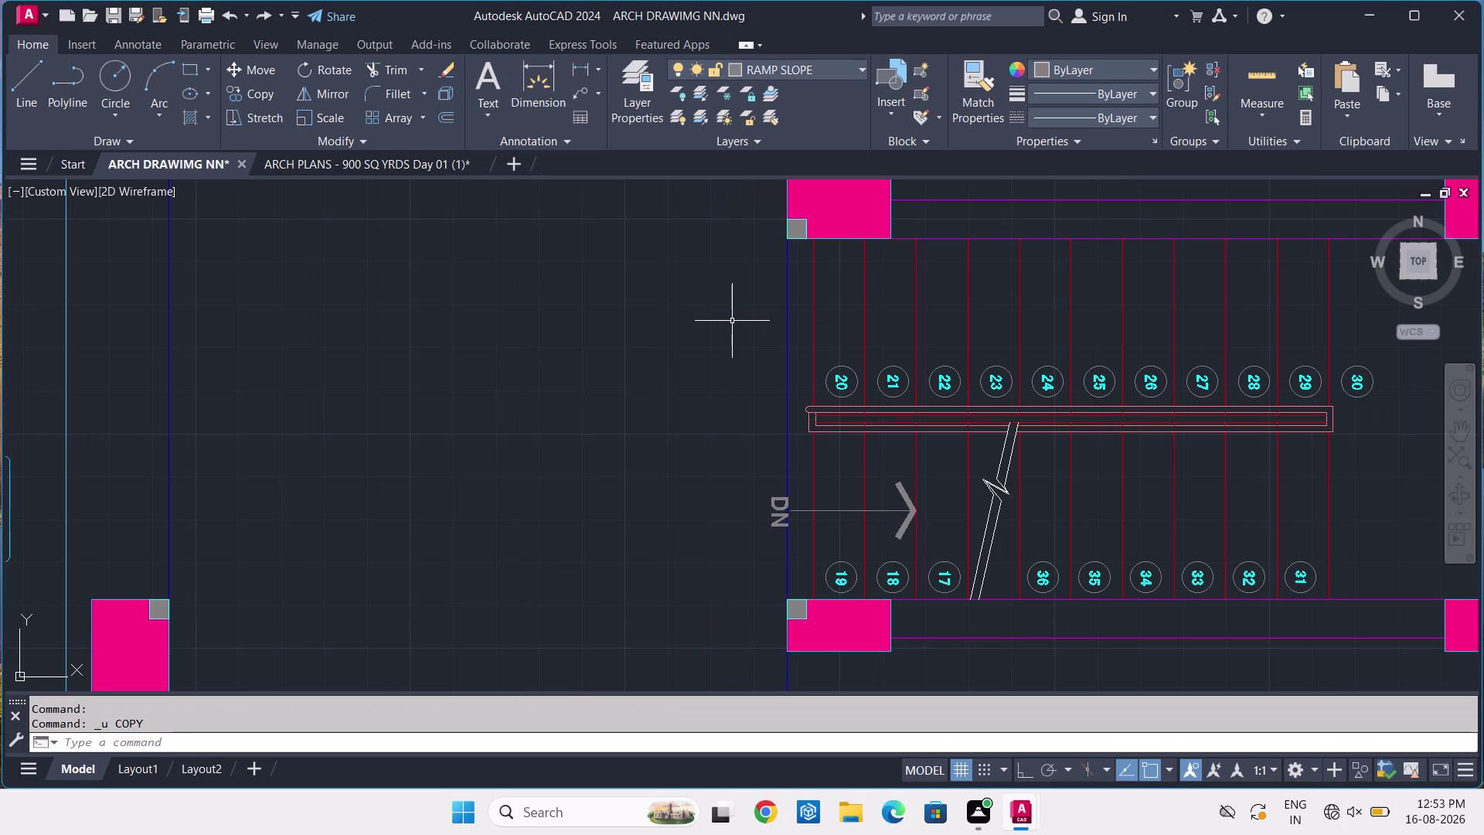
Turn Ortho back on and reselect the DN label and arrow line.
key(F8)
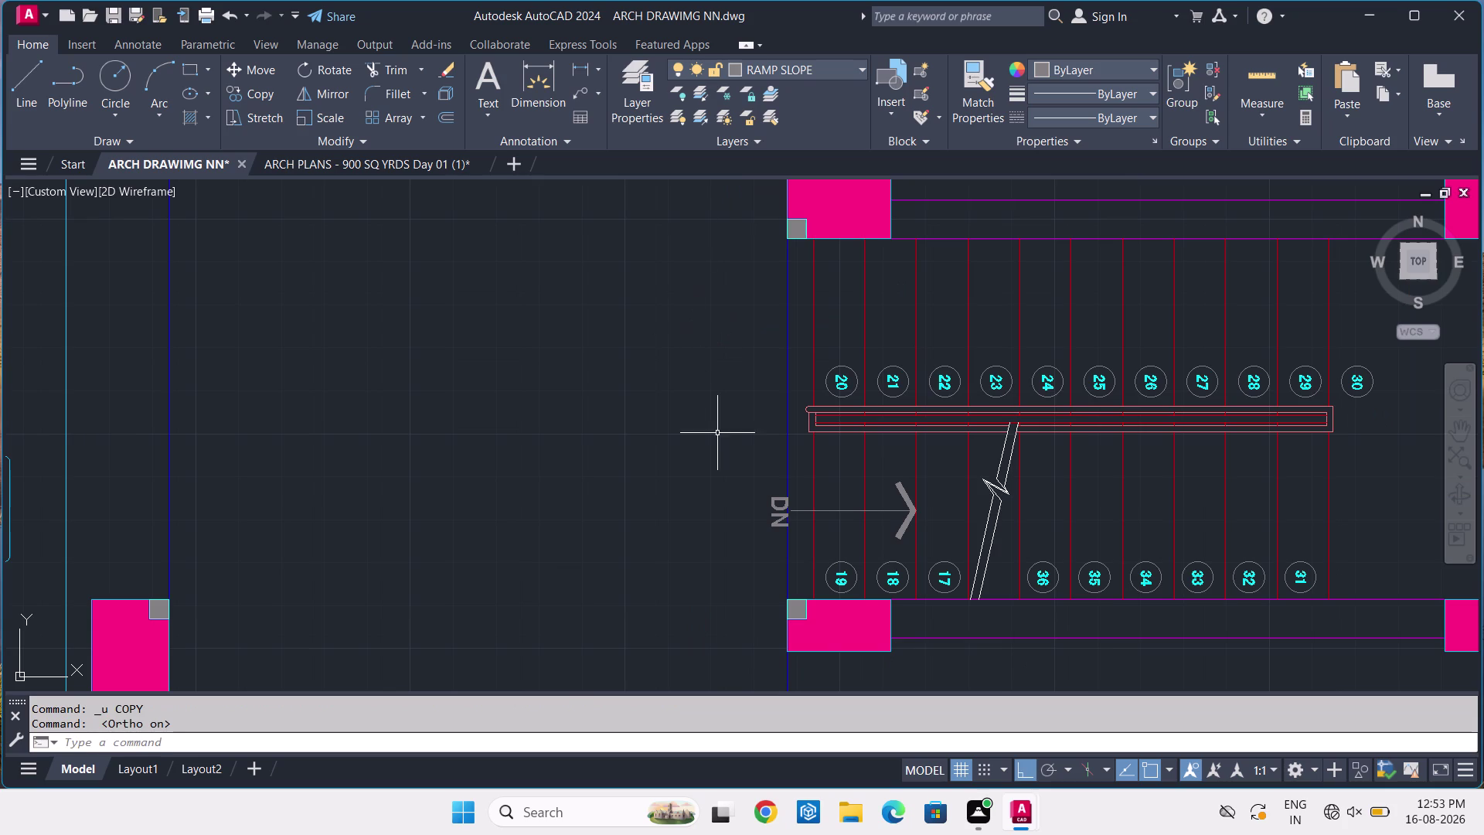
scroll(up, 3)
click(771, 447)
click(718, 480)
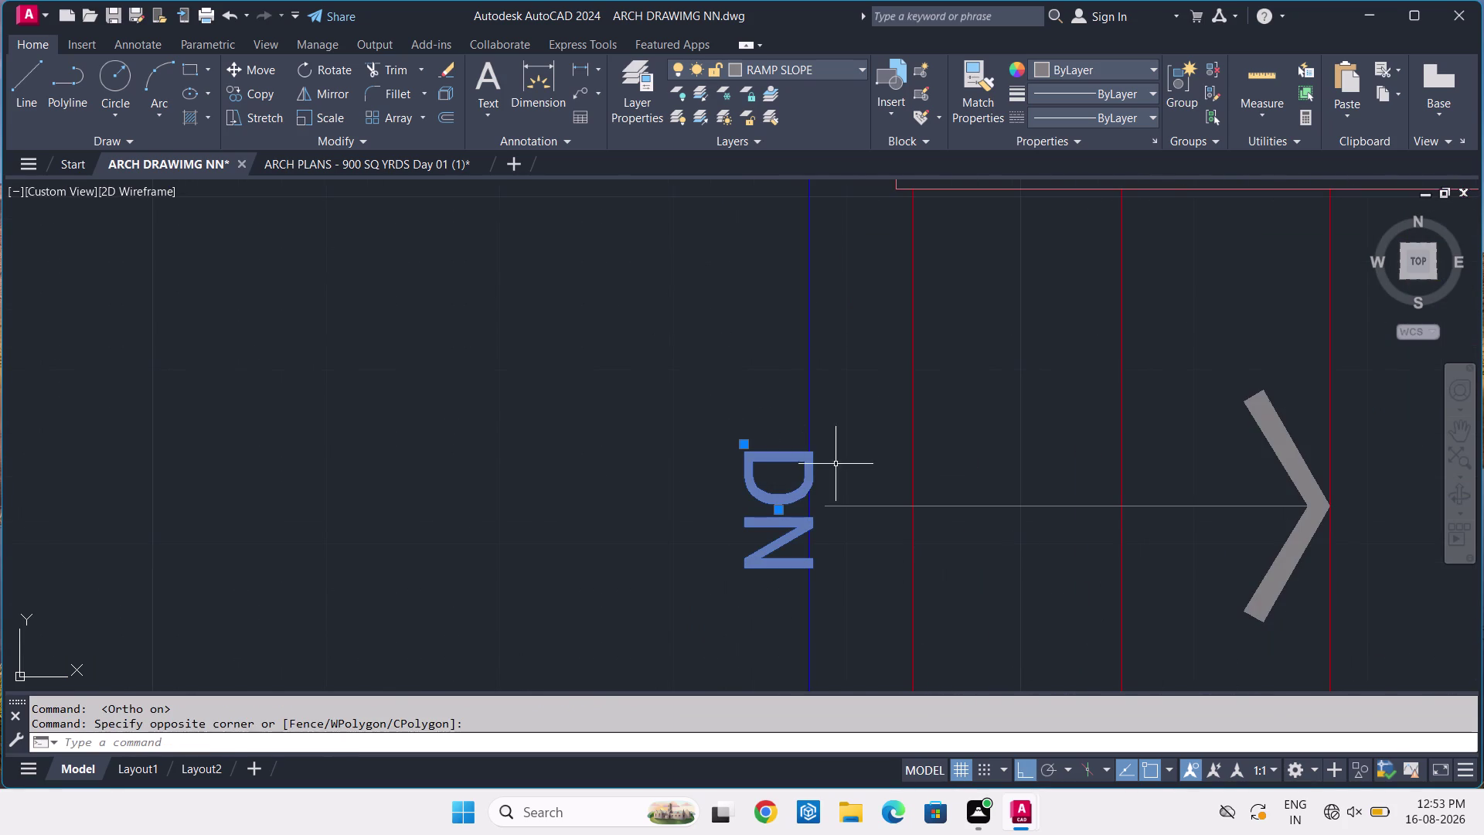
drag(875, 467, 869, 487)
click(840, 559)
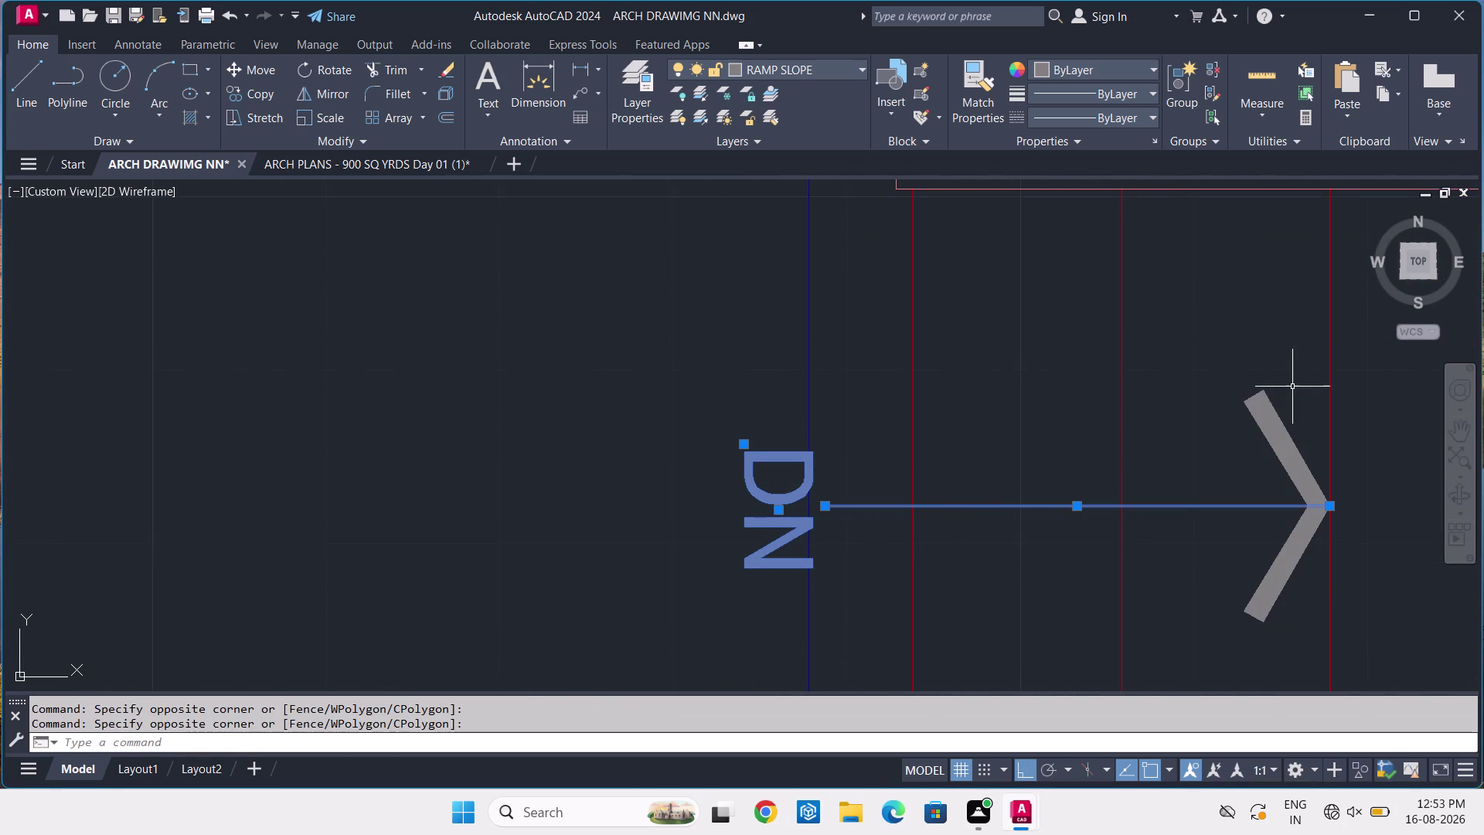
click(1298, 385)
click(1219, 463)
scroll(down, 3)
scroll(down, 3)
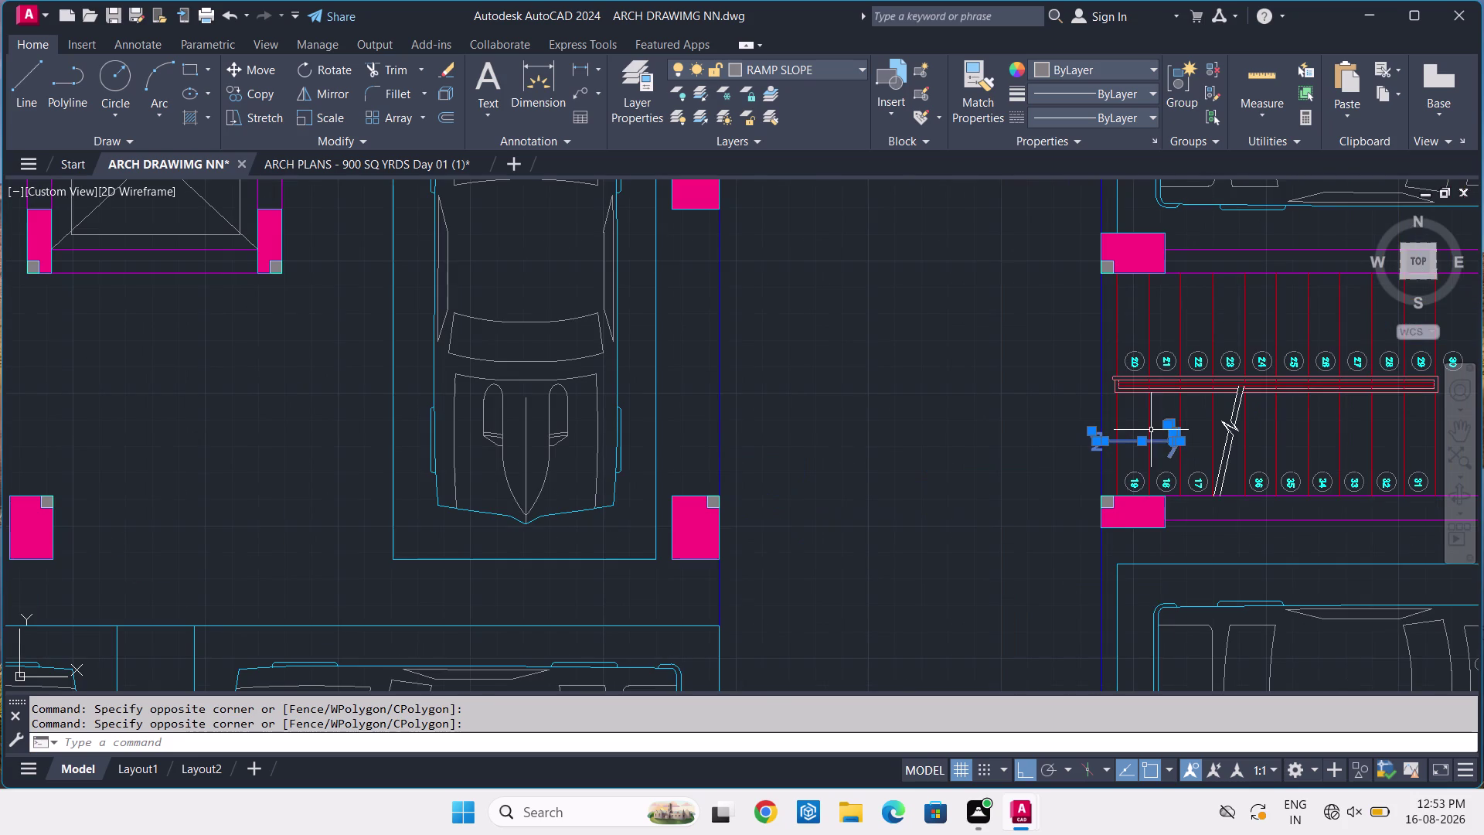
Copy the selected arrow and label straight up onto the upper flight.
key(m)
key(i)
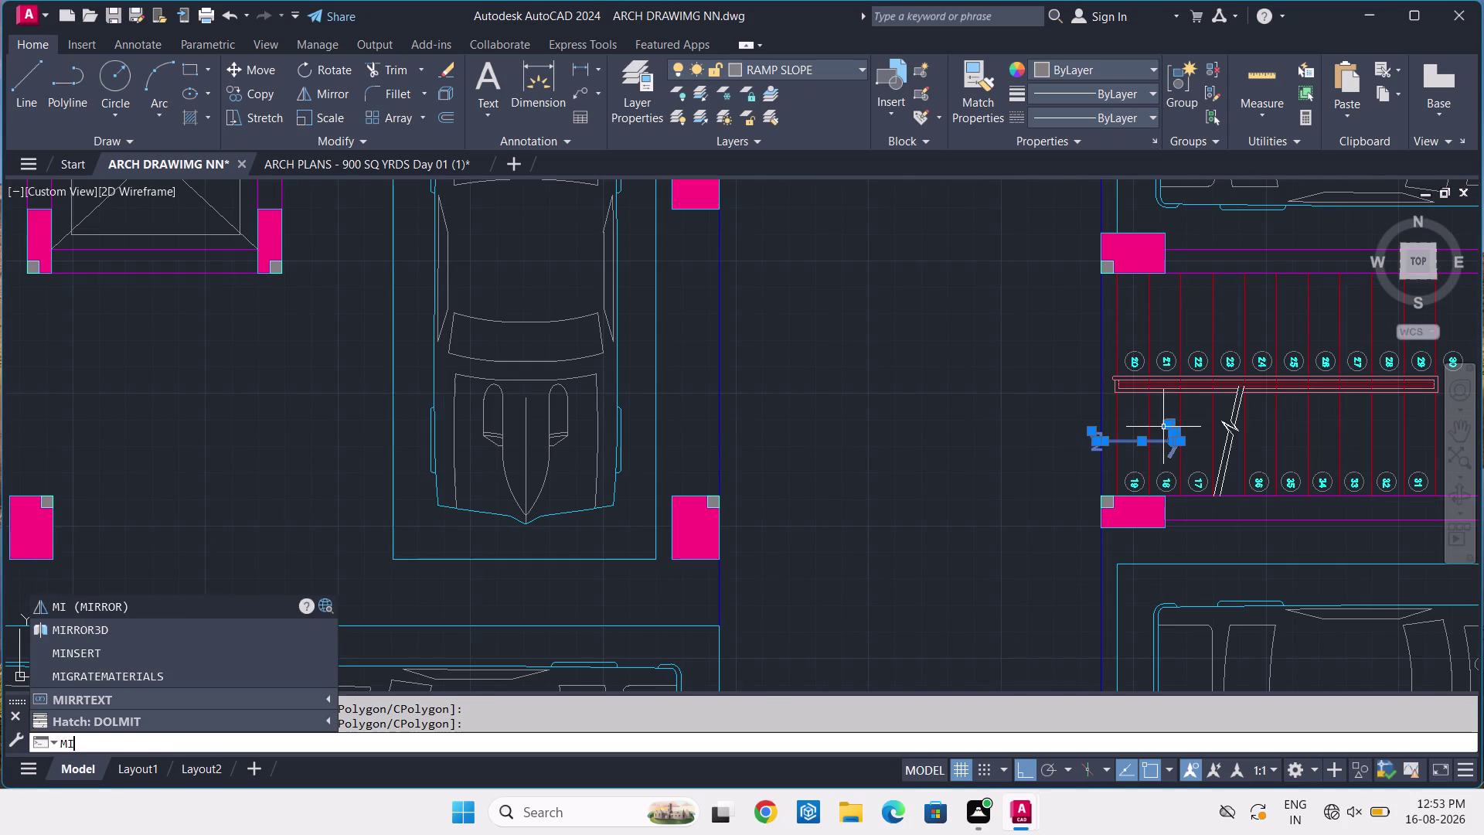
key(BackSpace)
key(BackSpace)
text(C)
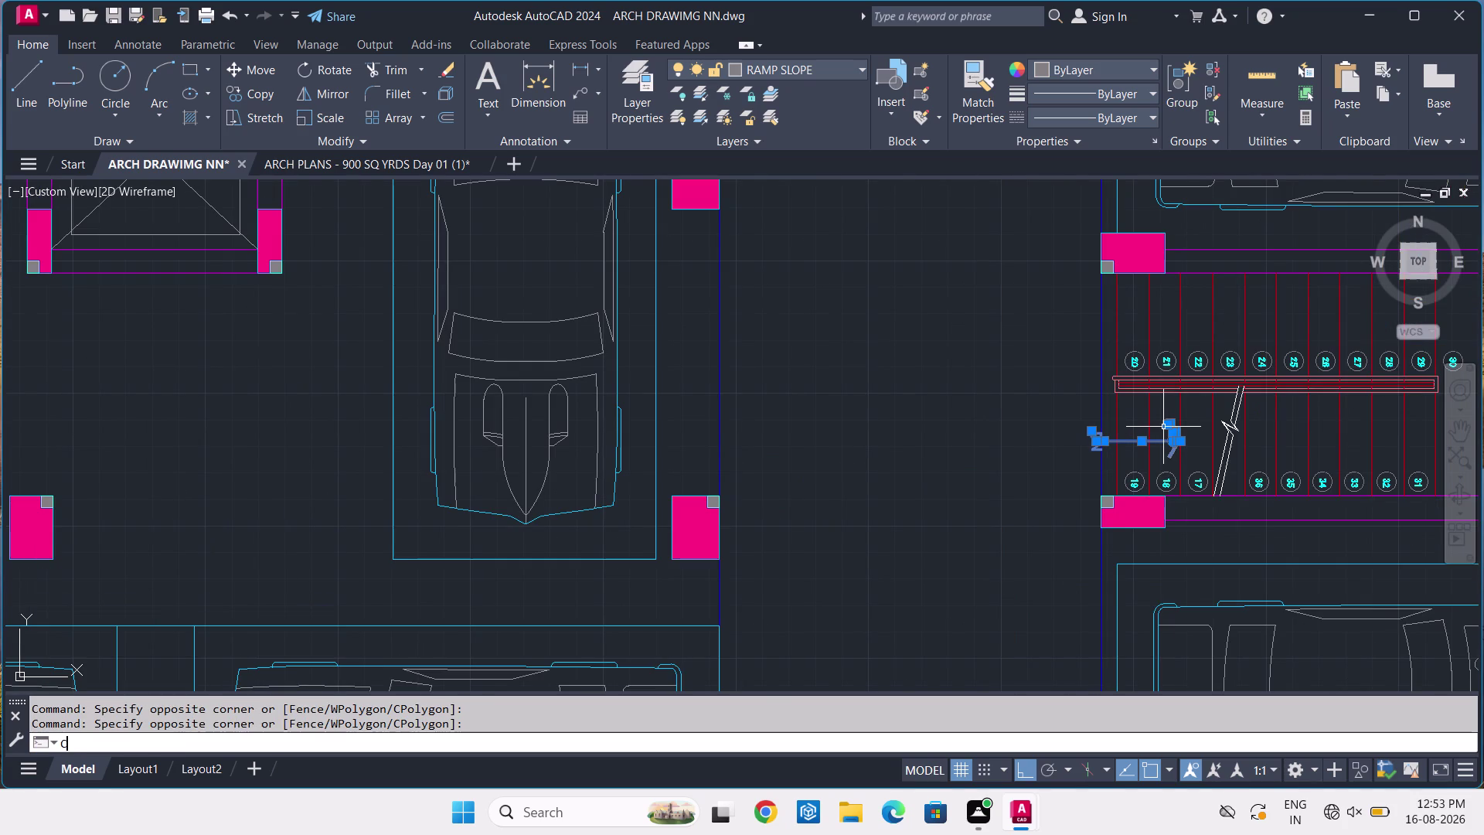
text(O)
key(space)
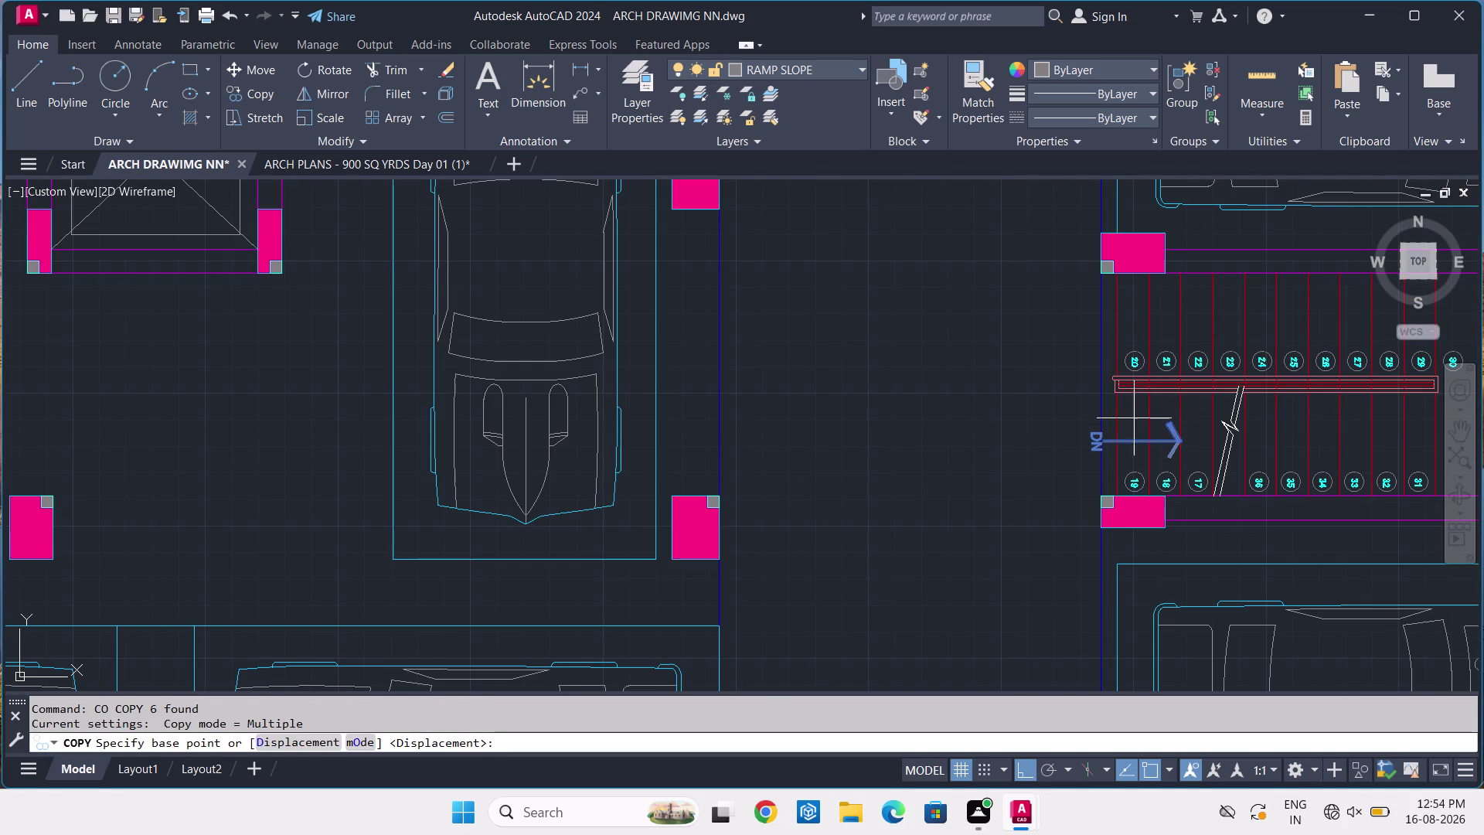
click(1095, 437)
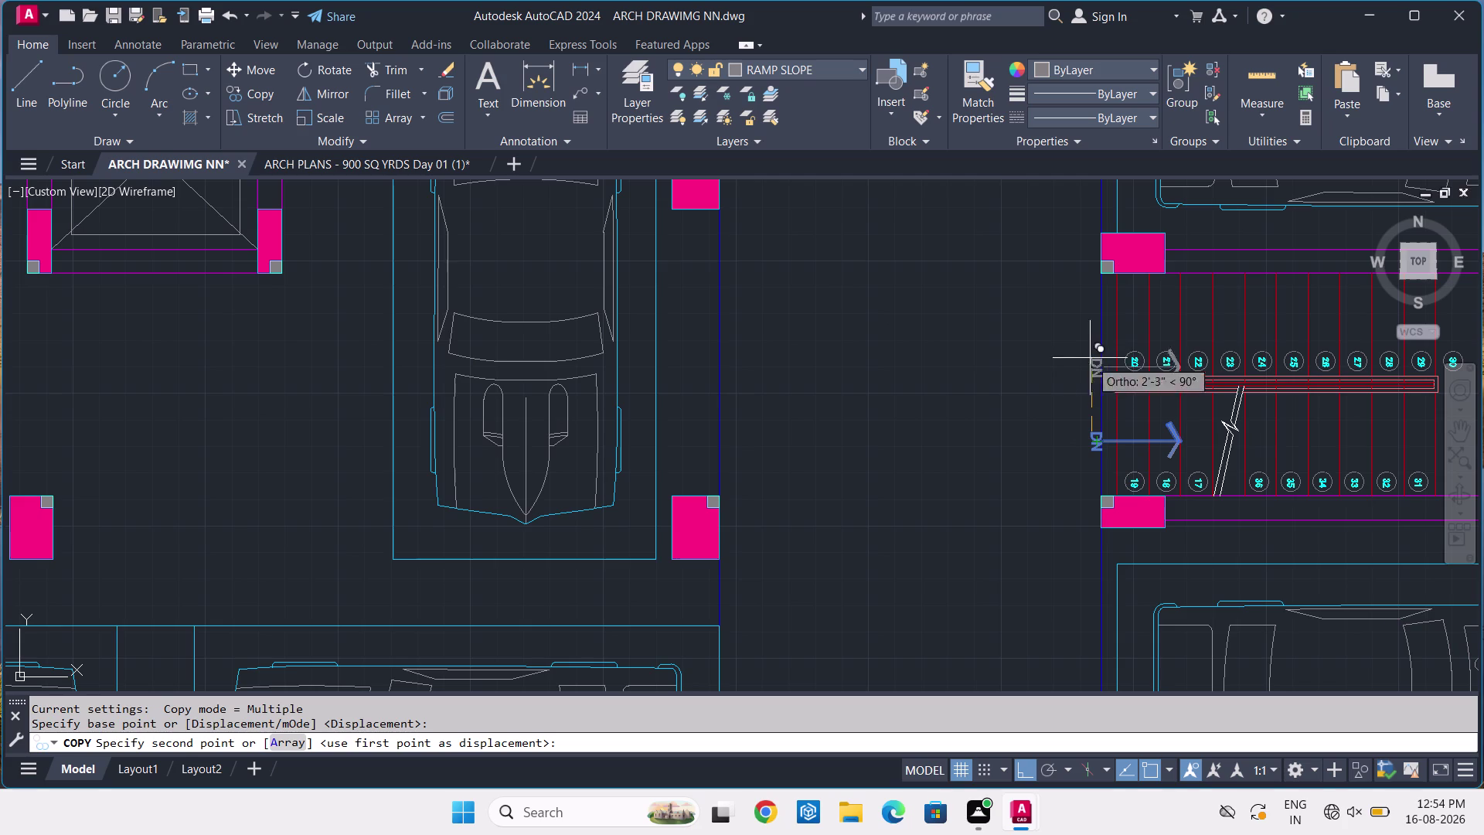
scroll(up, 3)
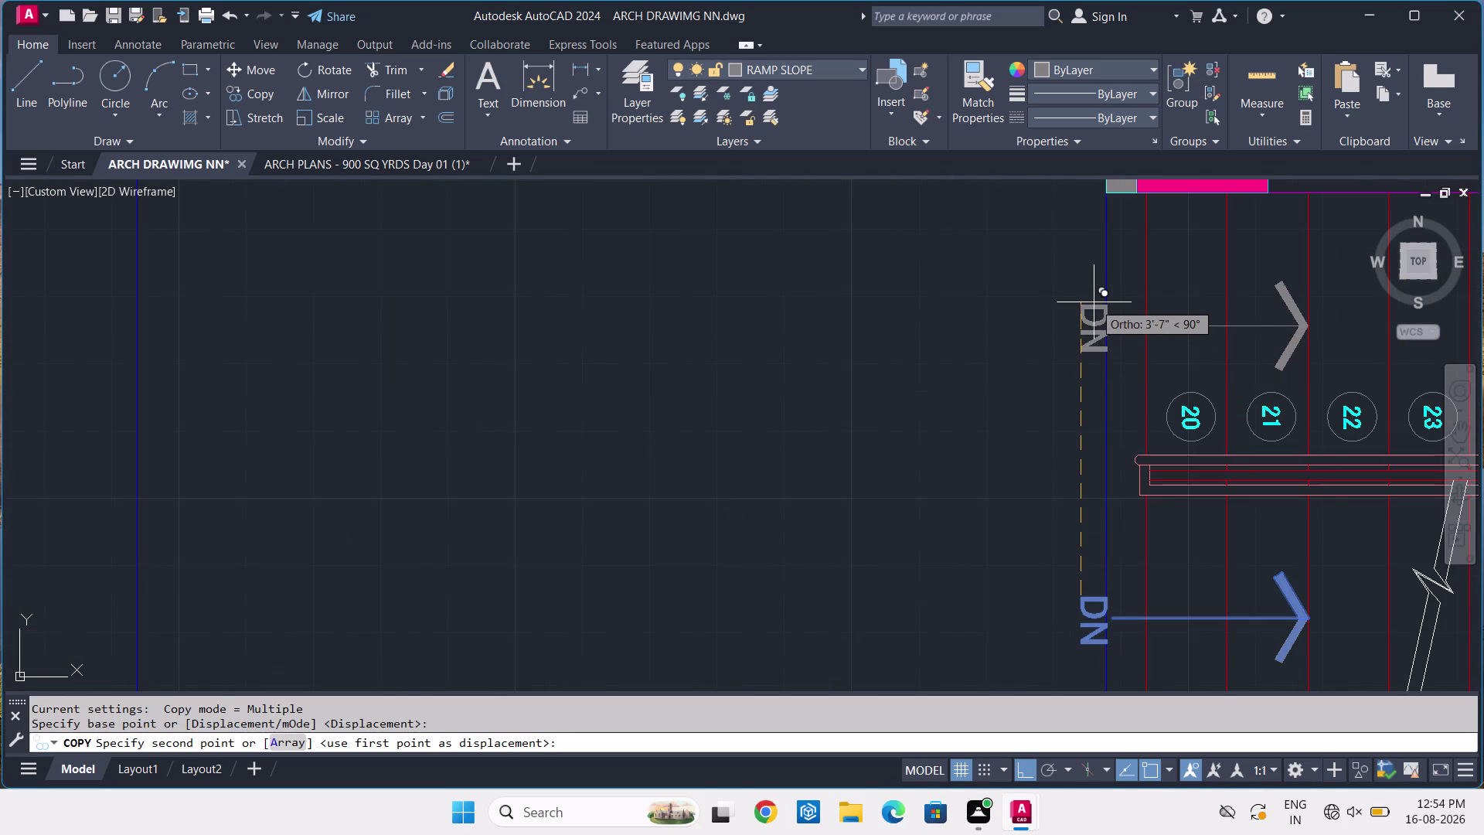
click(1093, 302)
key(Escape)
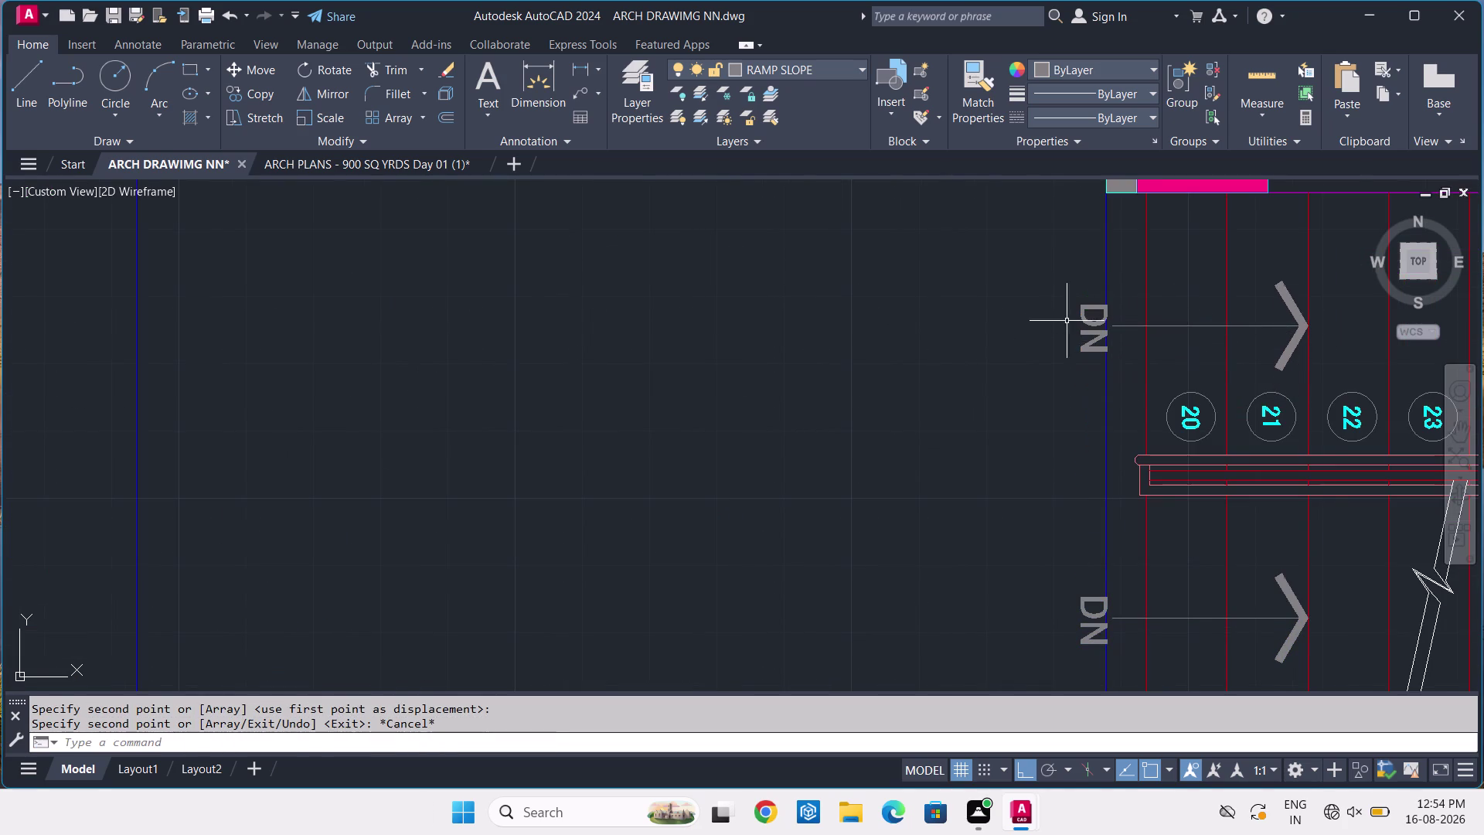
Edit the upper copied label's text from DN to UP.
double_click(1087, 312)
click(1083, 323)
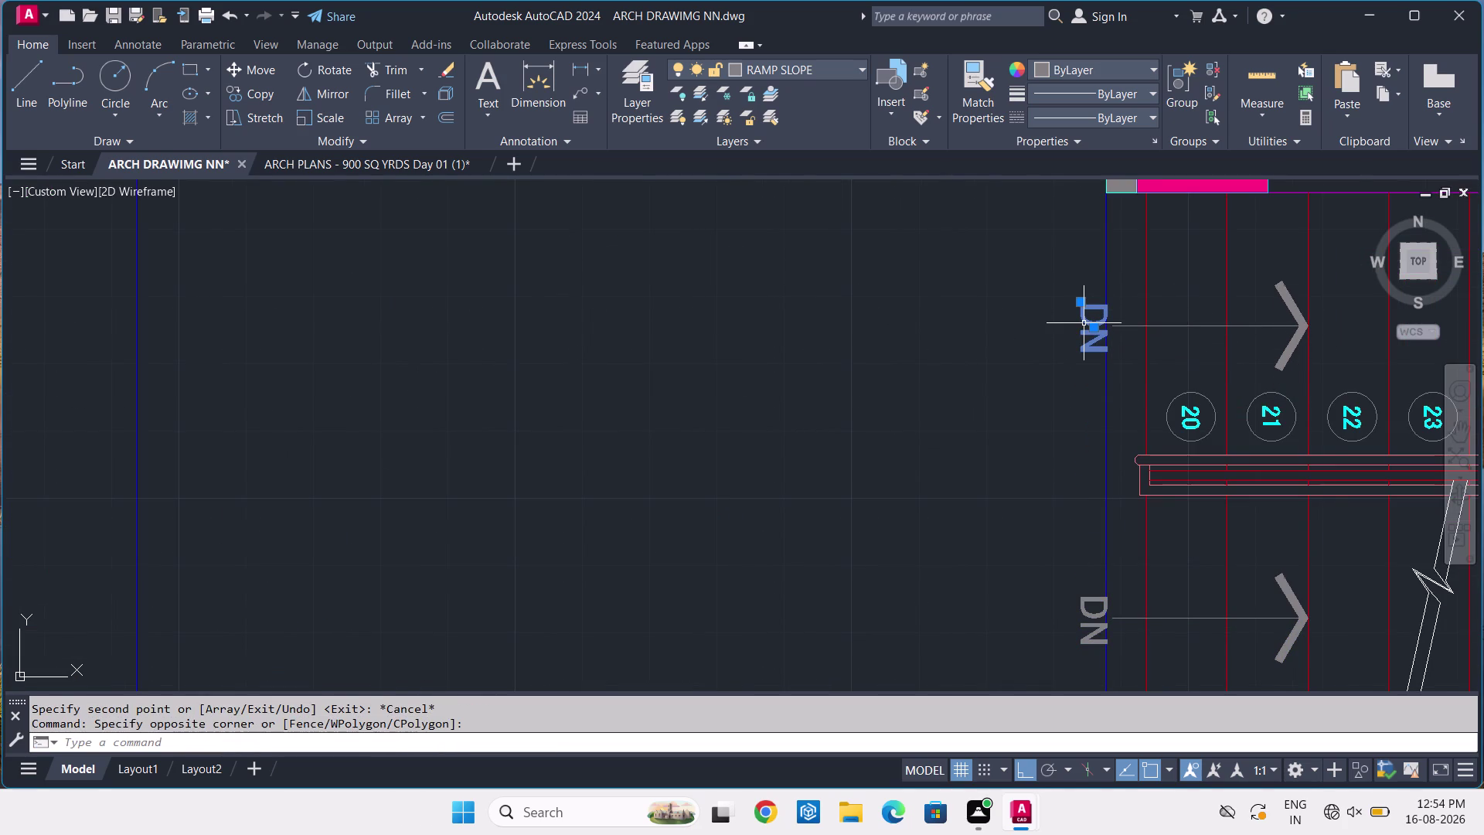
double_click(1083, 323)
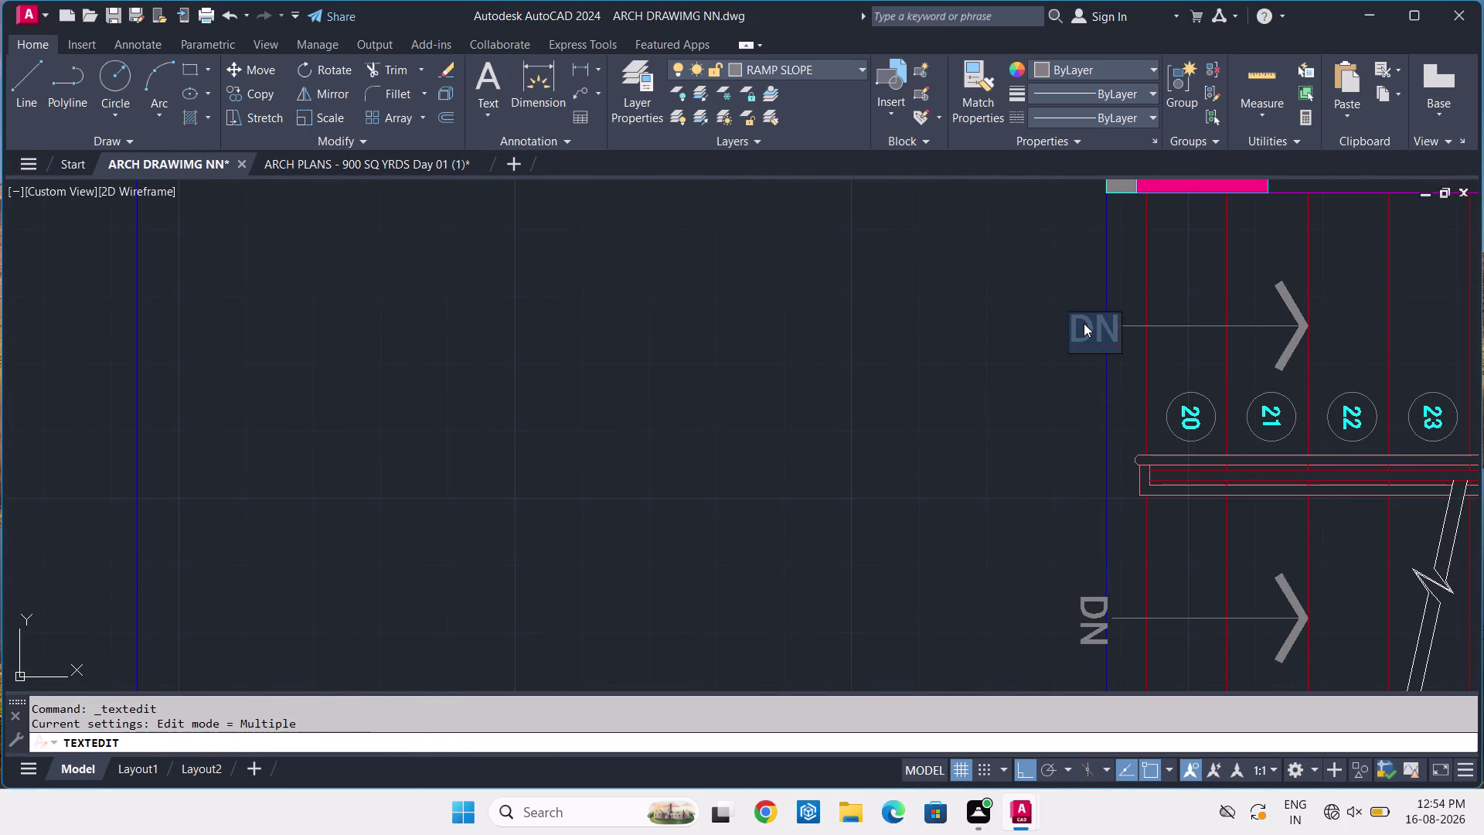
text(UP)
key(Return)
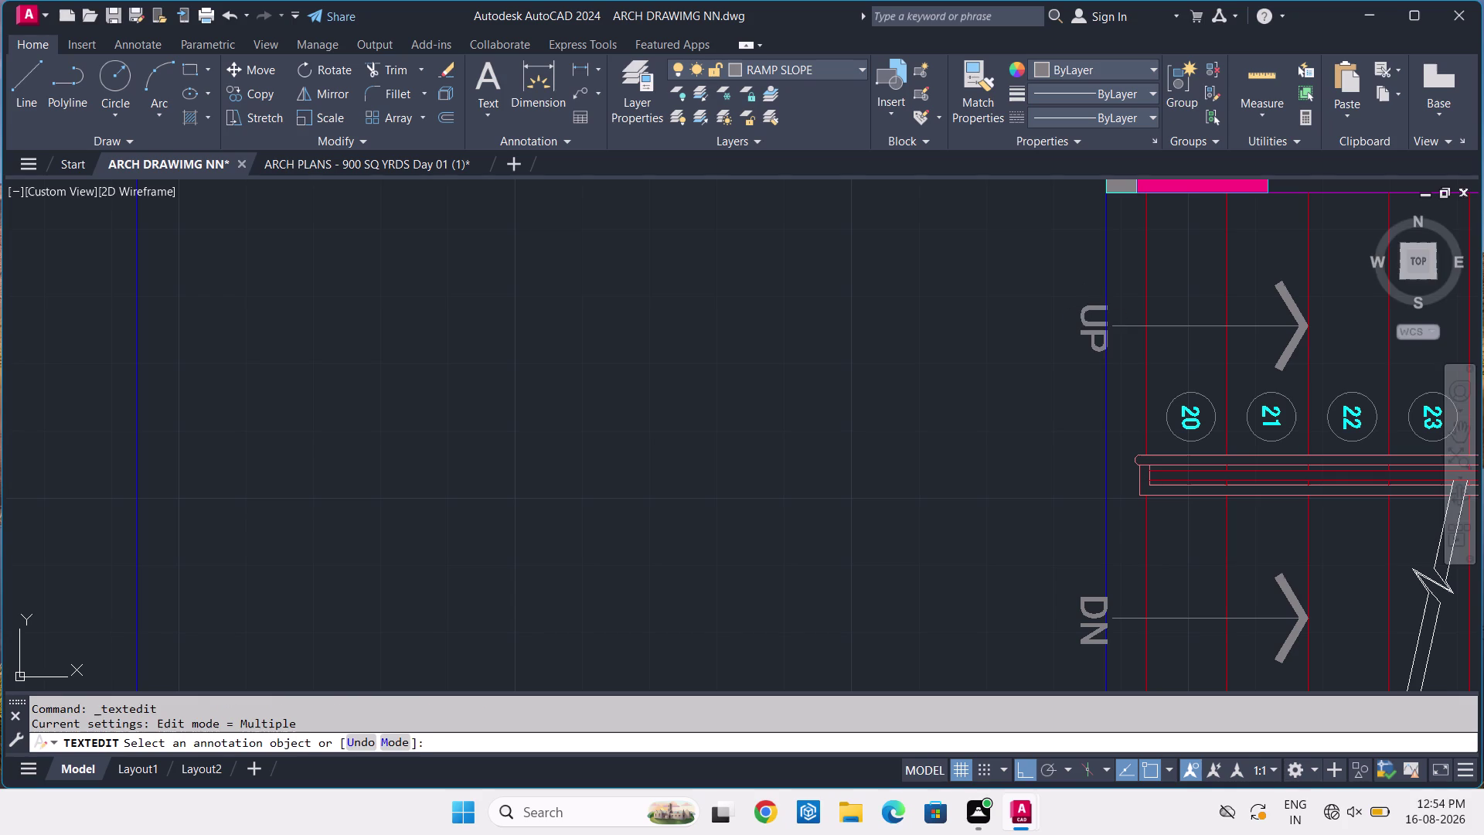
key(Escape)
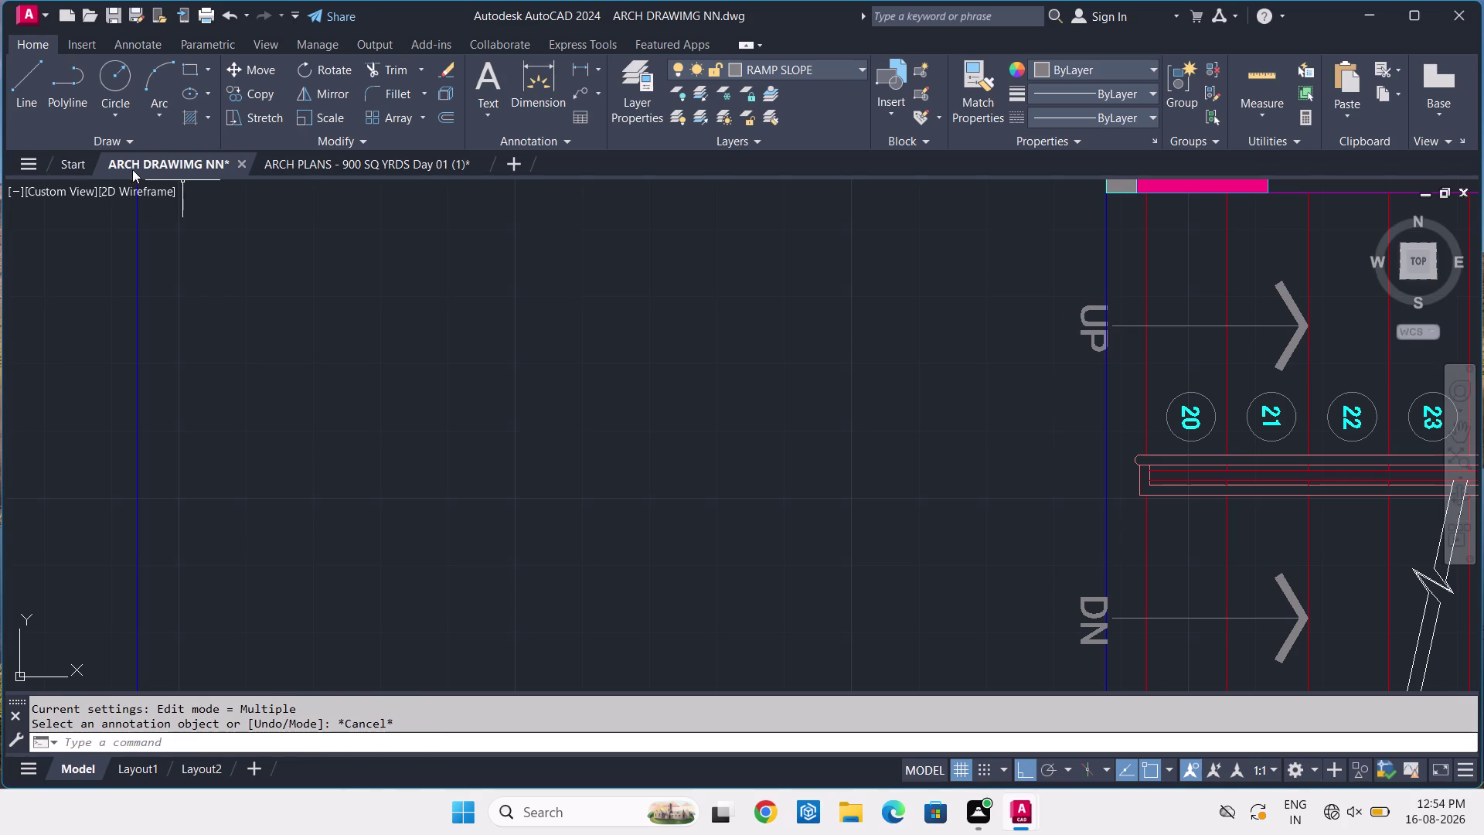
Switch to the ARCH PLANS drawing and back, then pan across the staircase.
click(309, 163)
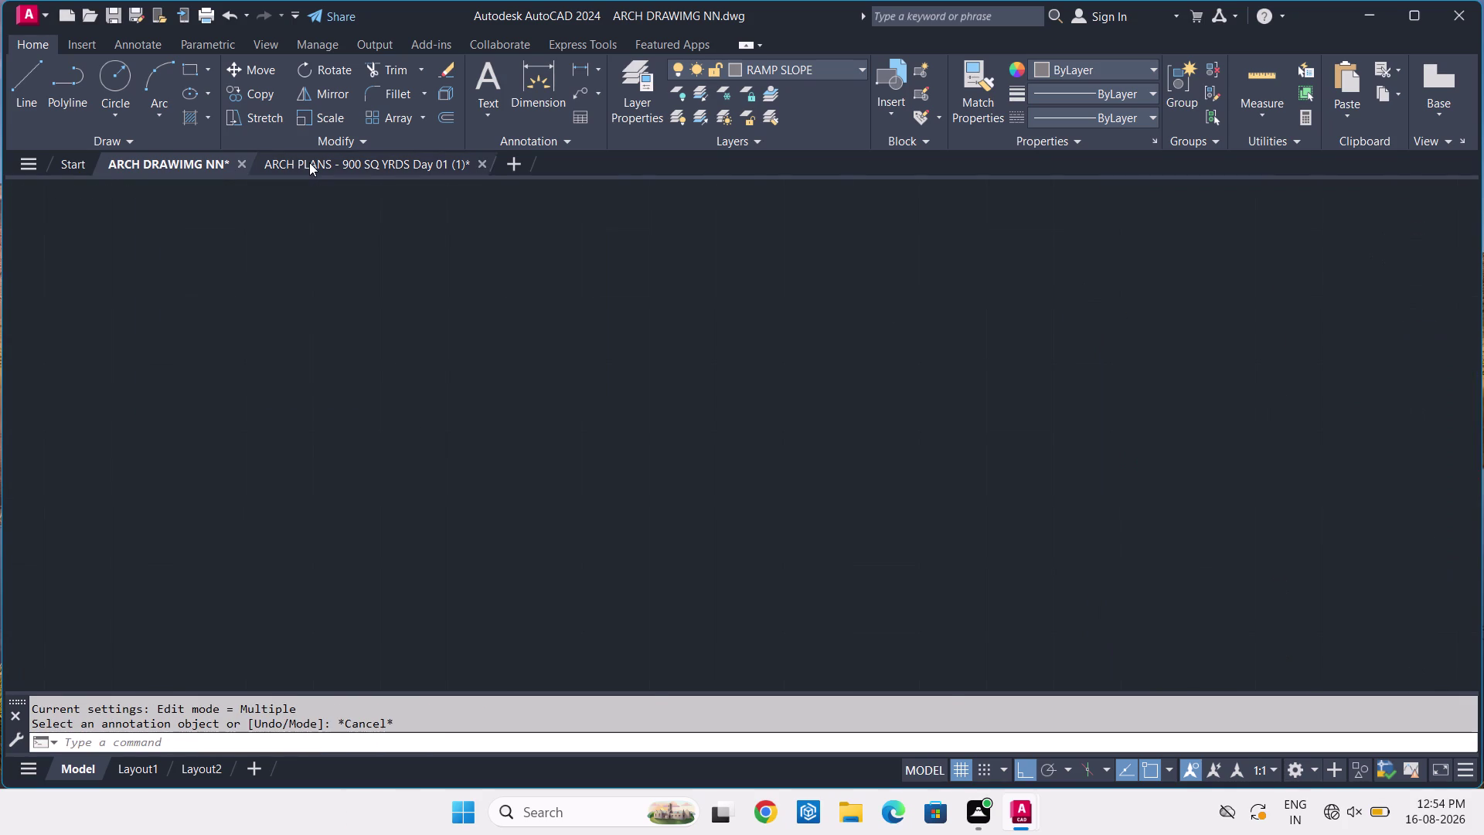
scroll(down, 3)
scroll(down, 3)
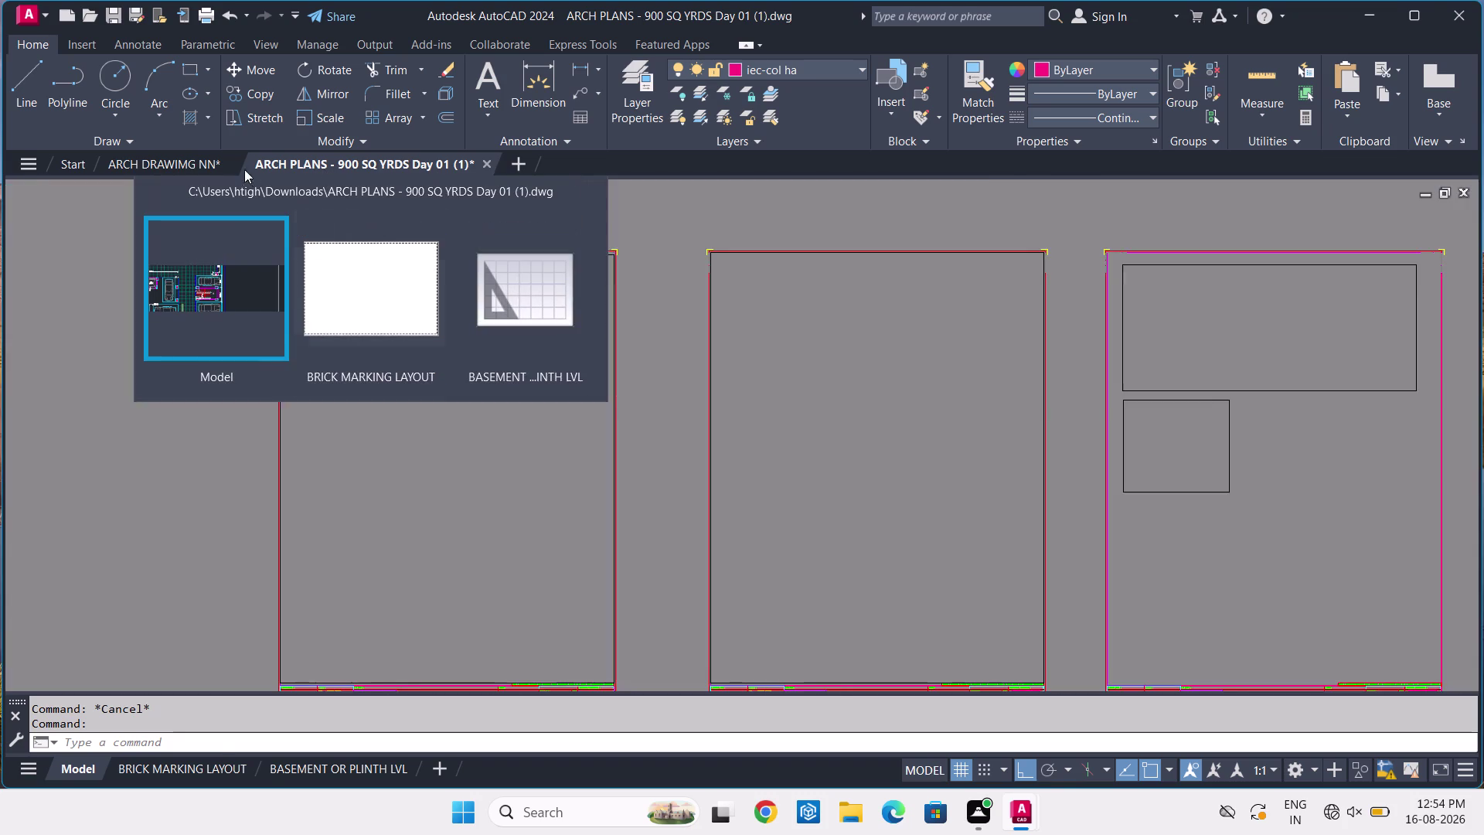
click(203, 159)
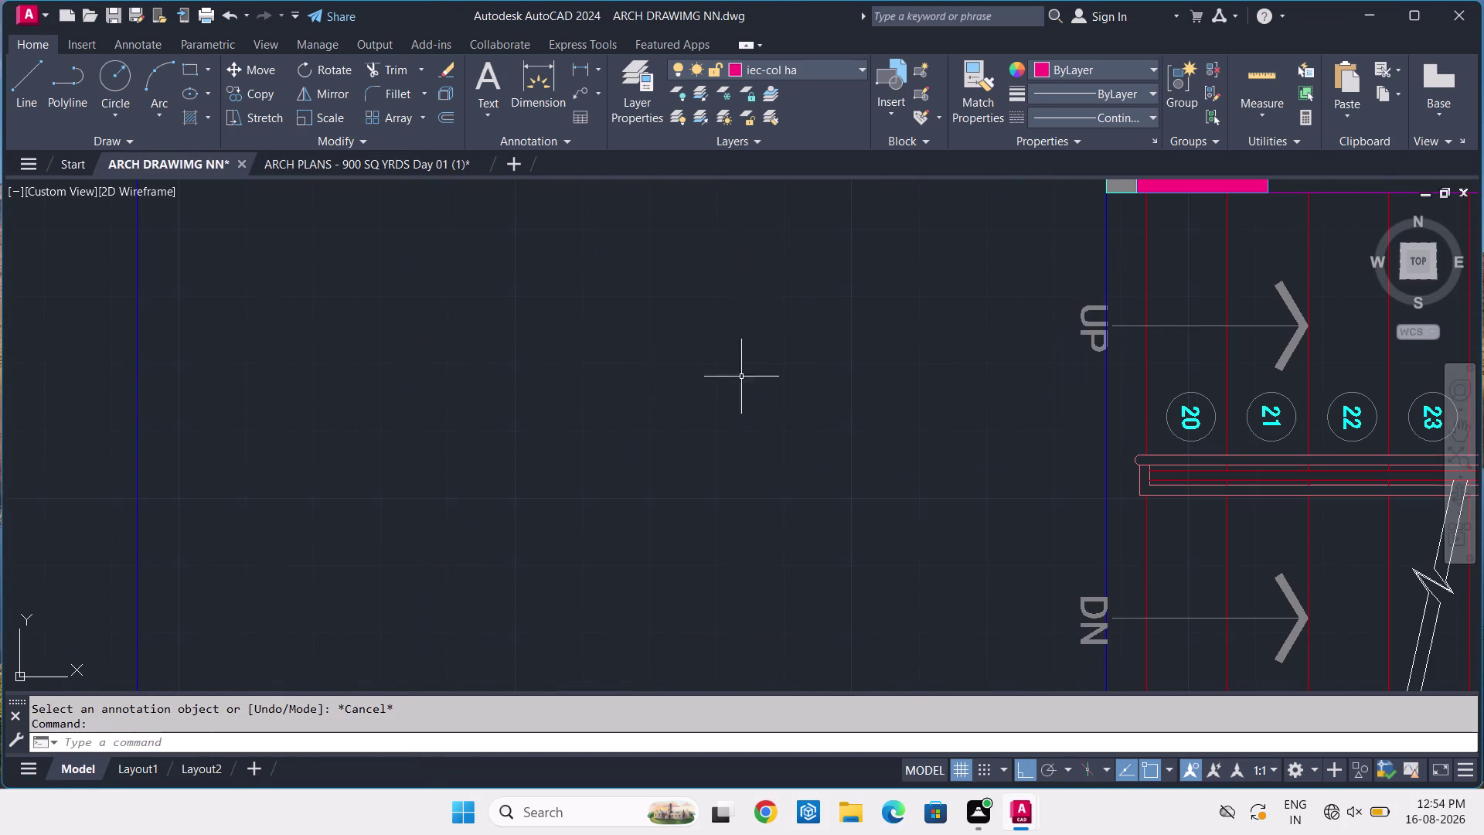
middle_drag(881, 408, 370, 381)
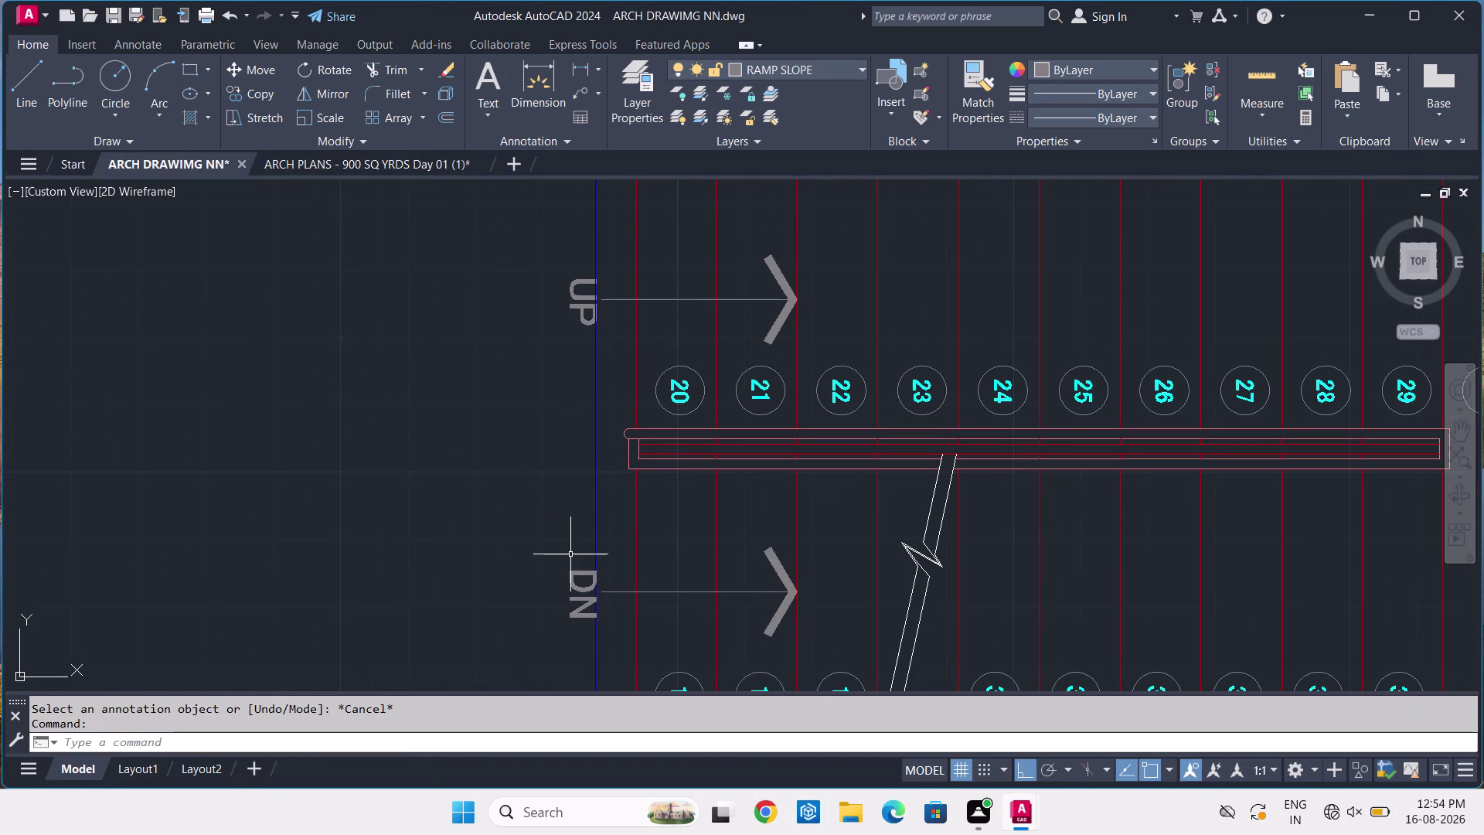
Draw a small circle centred on the DN arrow's tail.
middle_drag(571, 557, 515, 415)
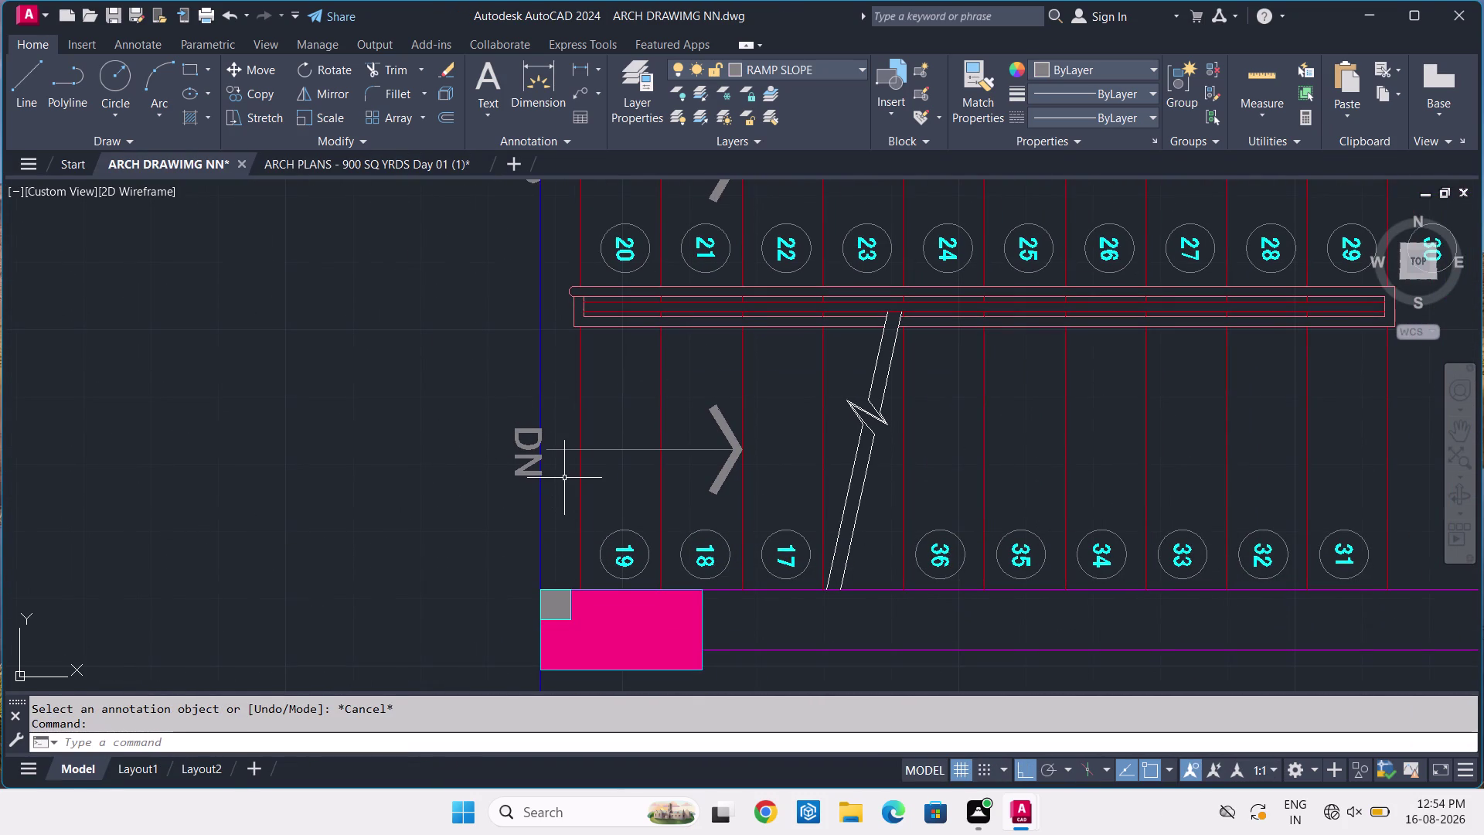
text(C)
key(space)
scroll(up, 3)
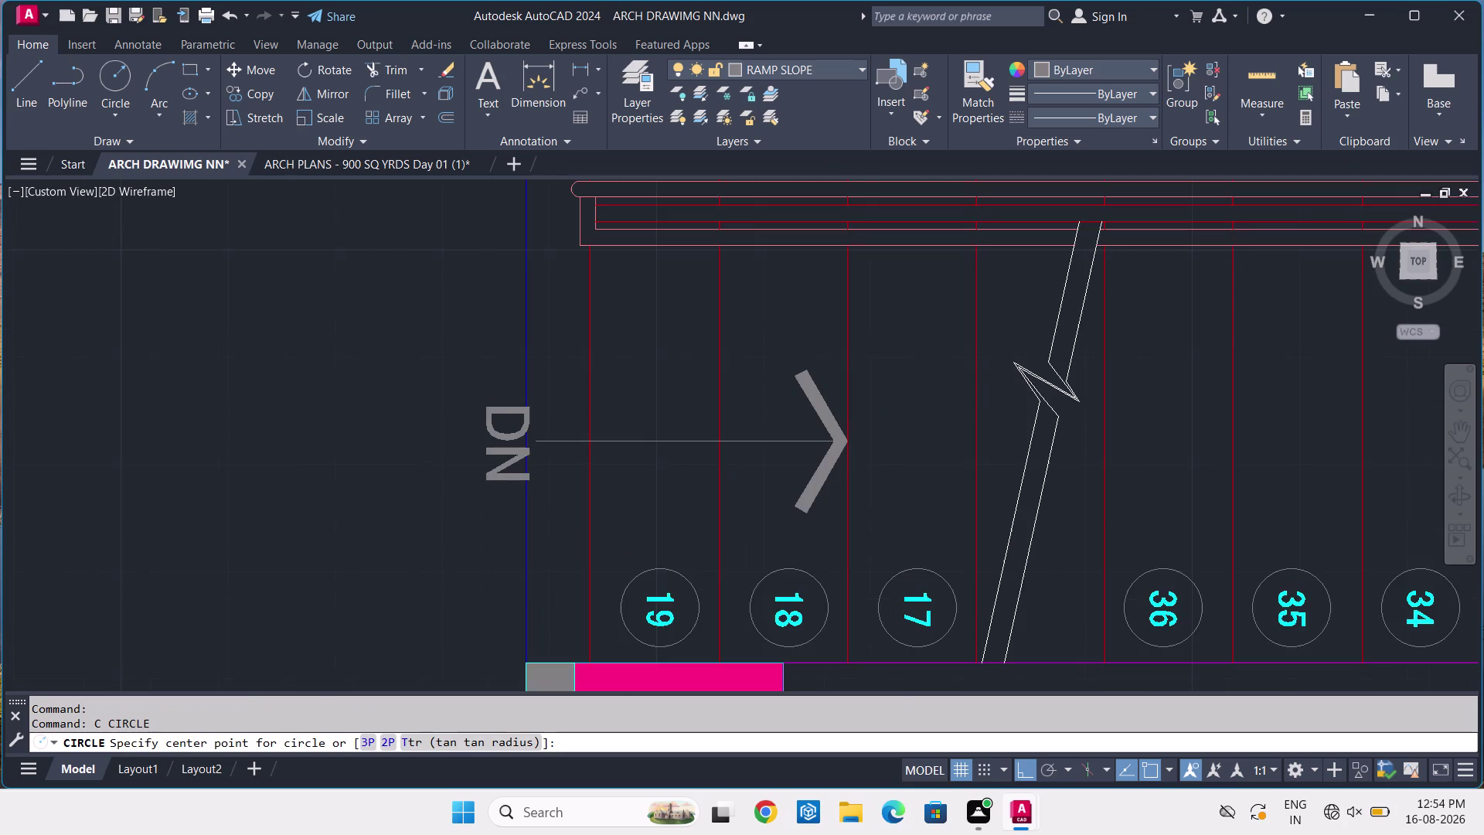
scroll(up, 3)
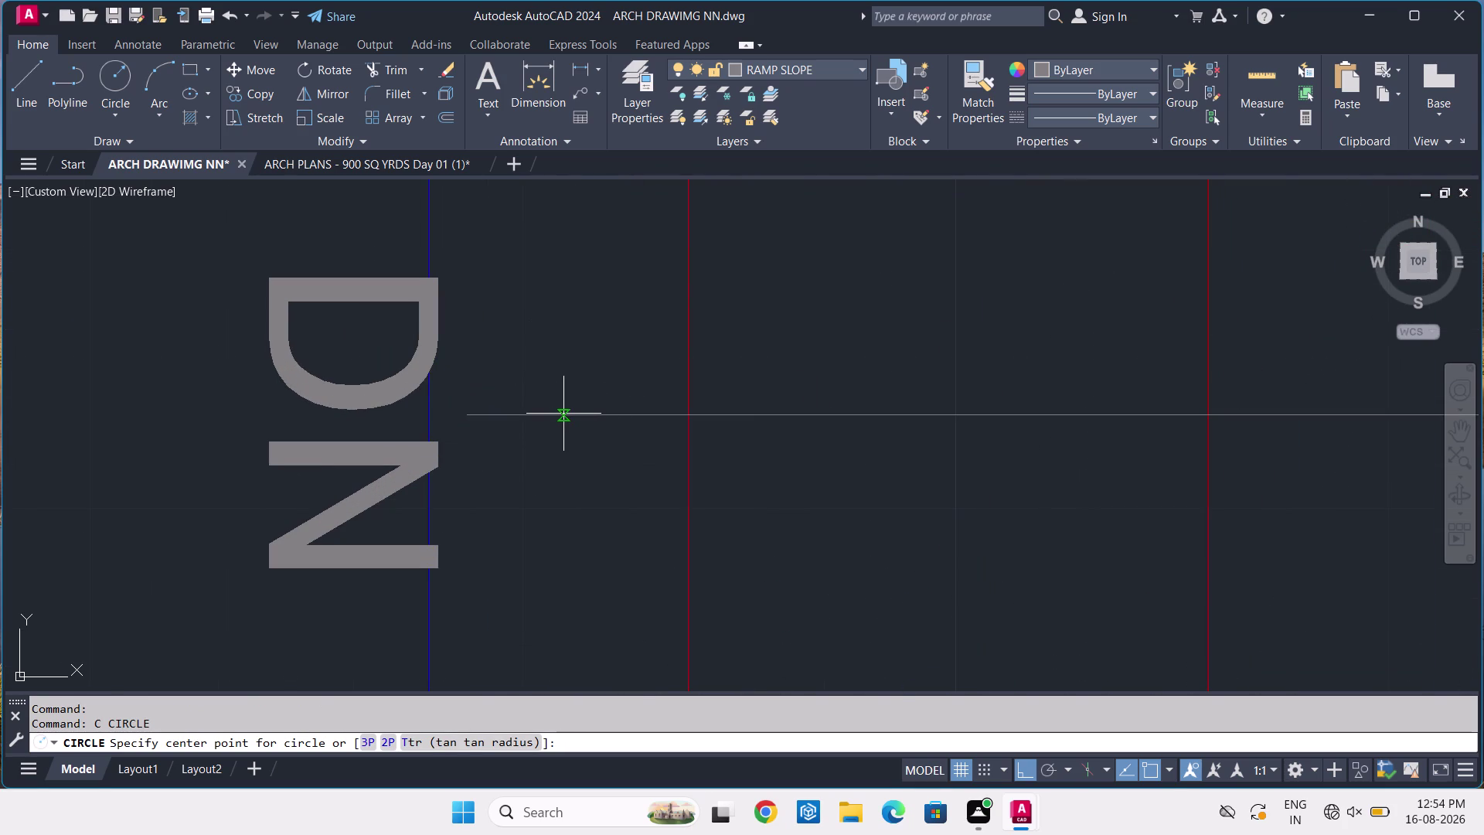
scroll(up, 3)
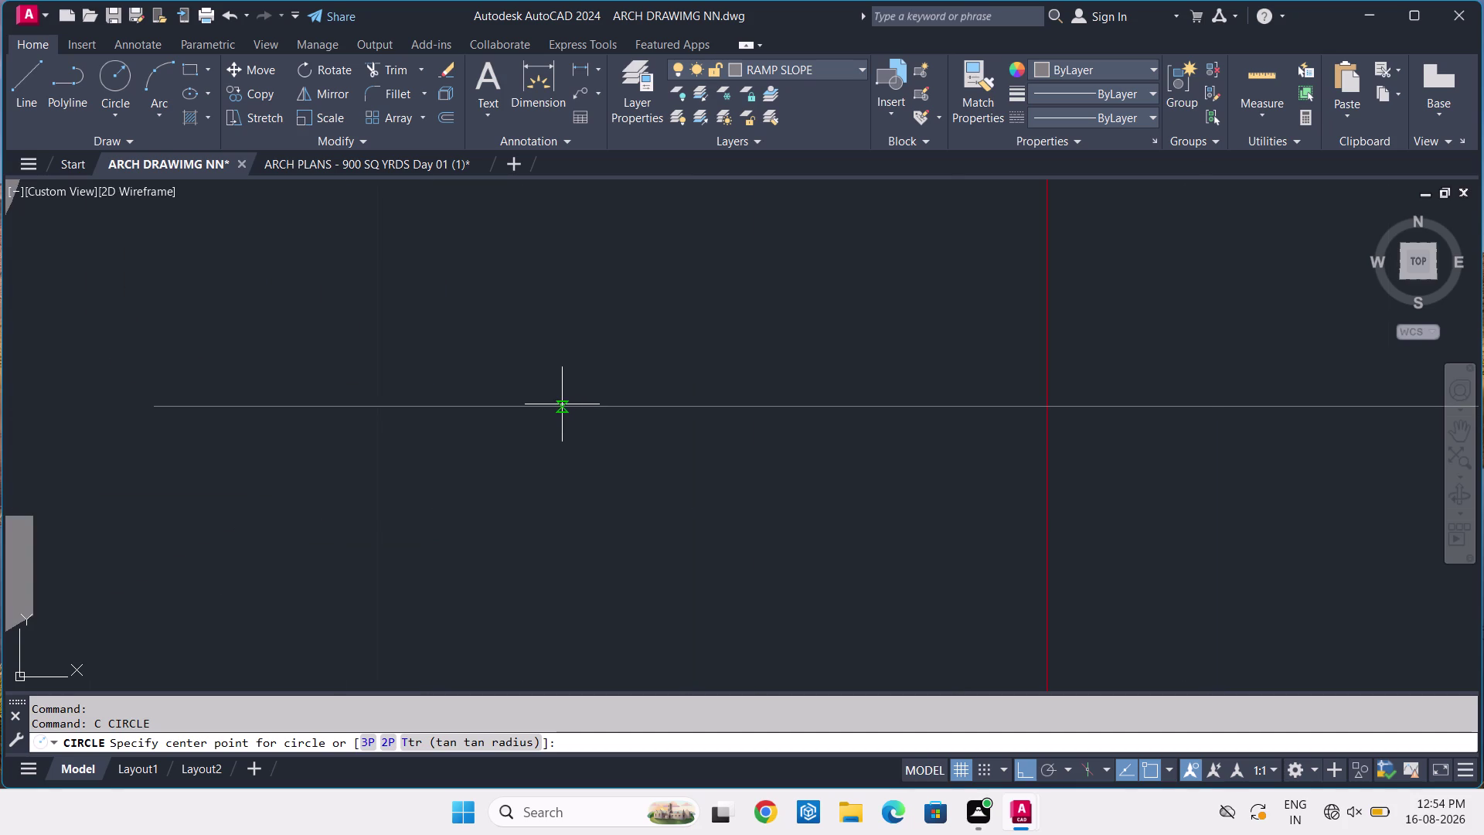
click(556, 407)
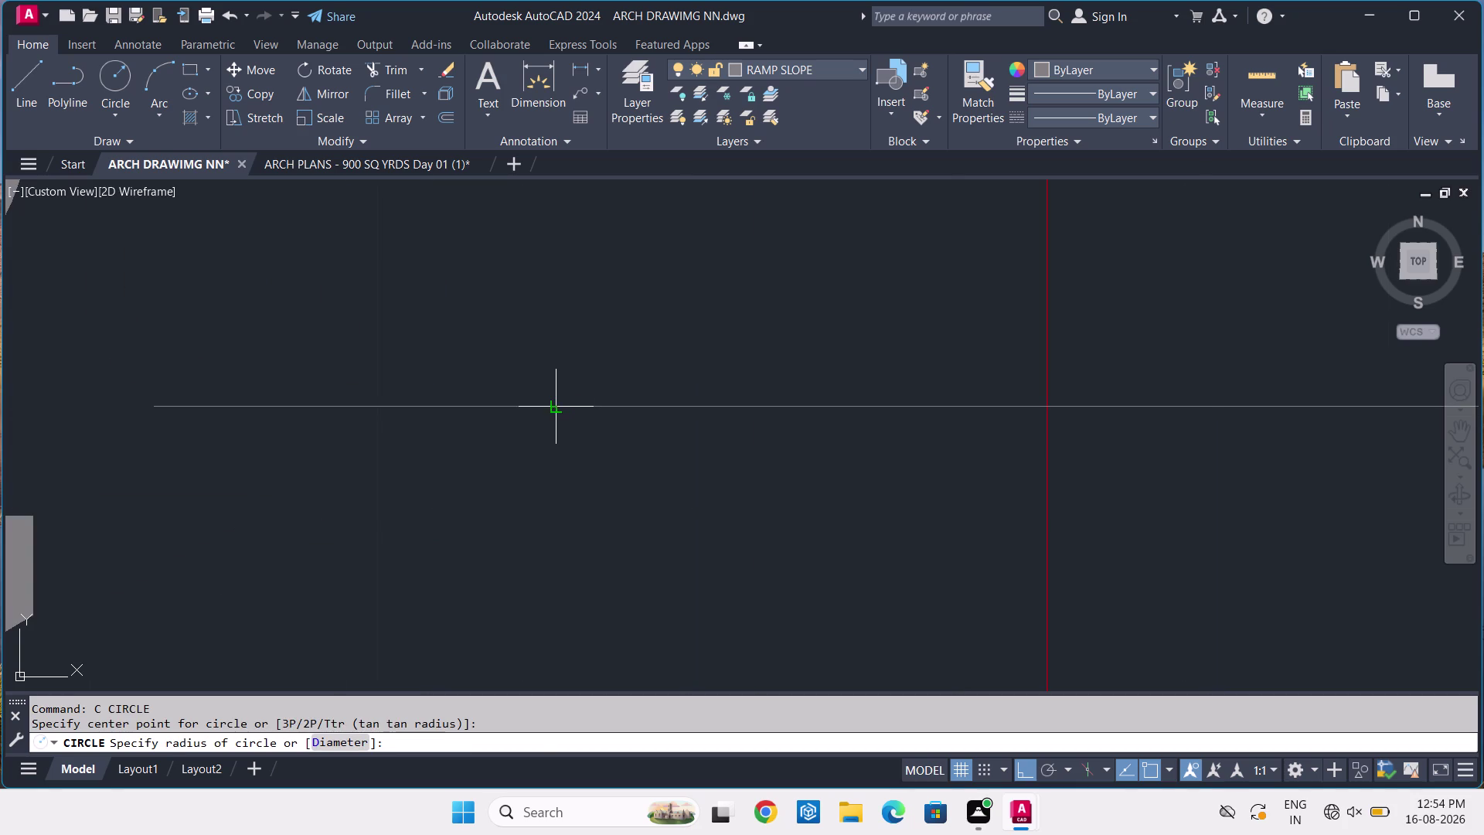
click(582, 481)
scroll(down, 3)
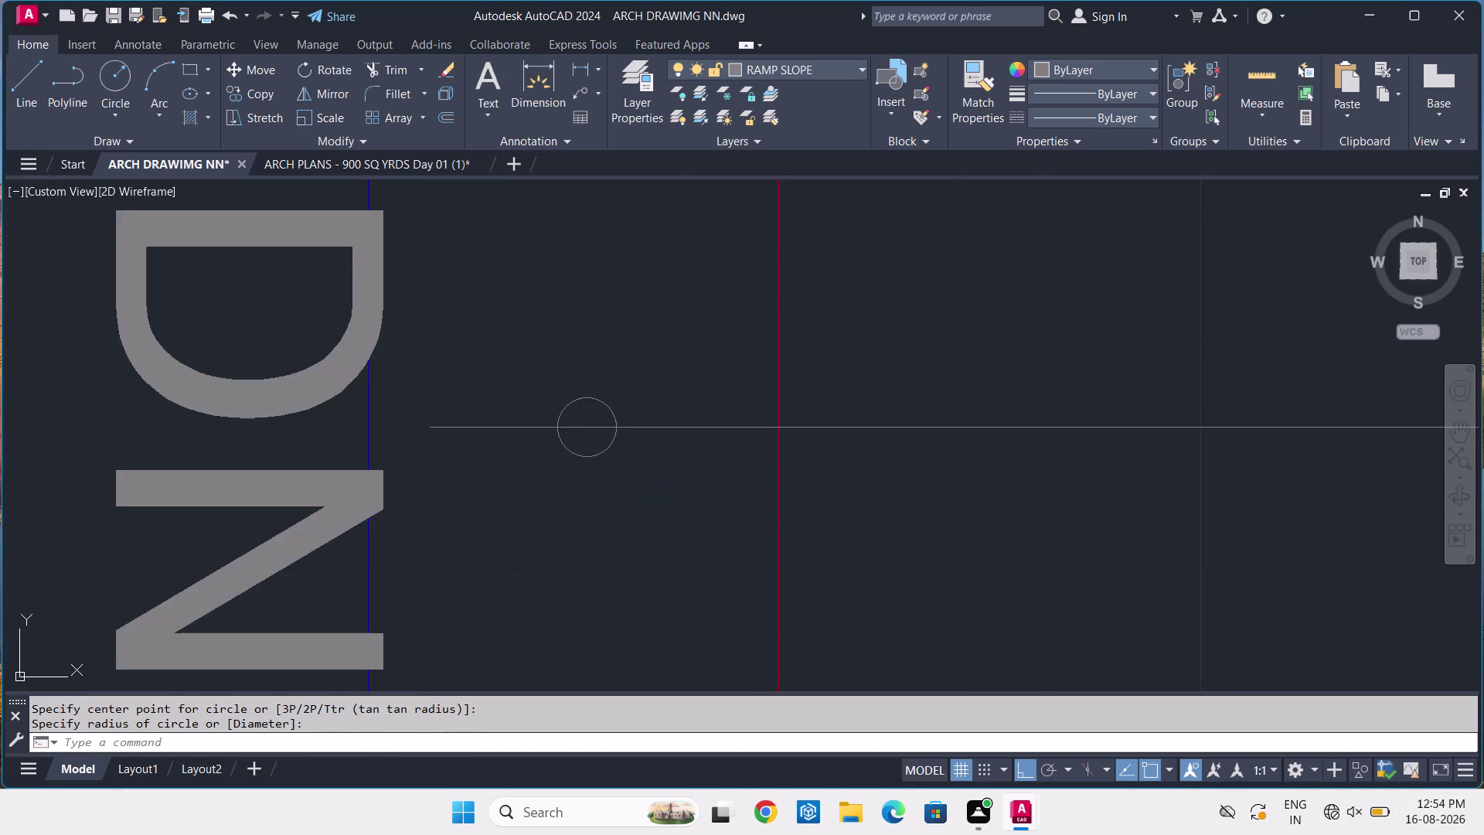
scroll(down, 3)
scroll(up, 3)
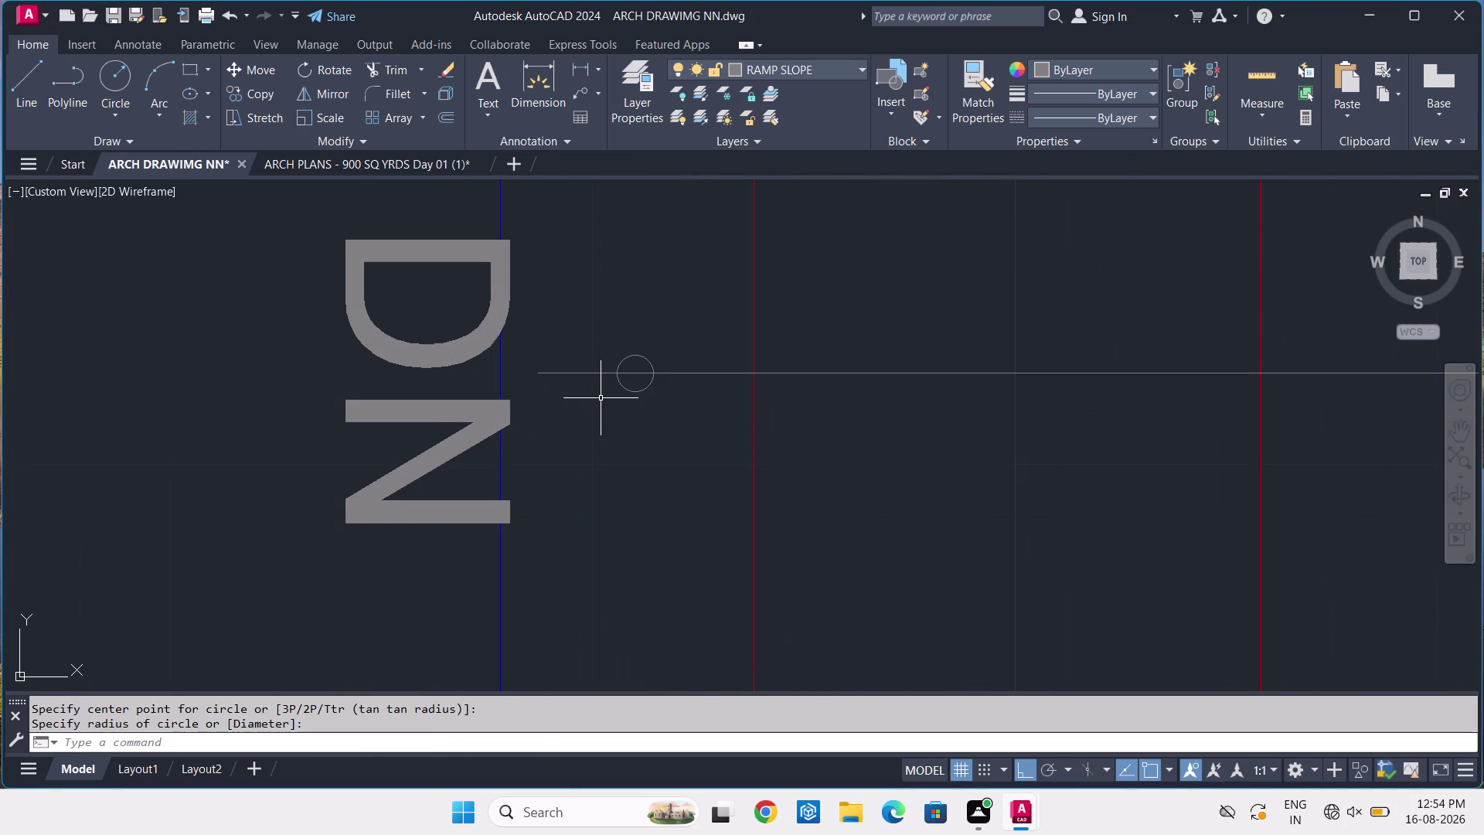
Draw a larger concentric circle there and delete the inner small circle.
text(C)
key(space)
scroll(up, 3)
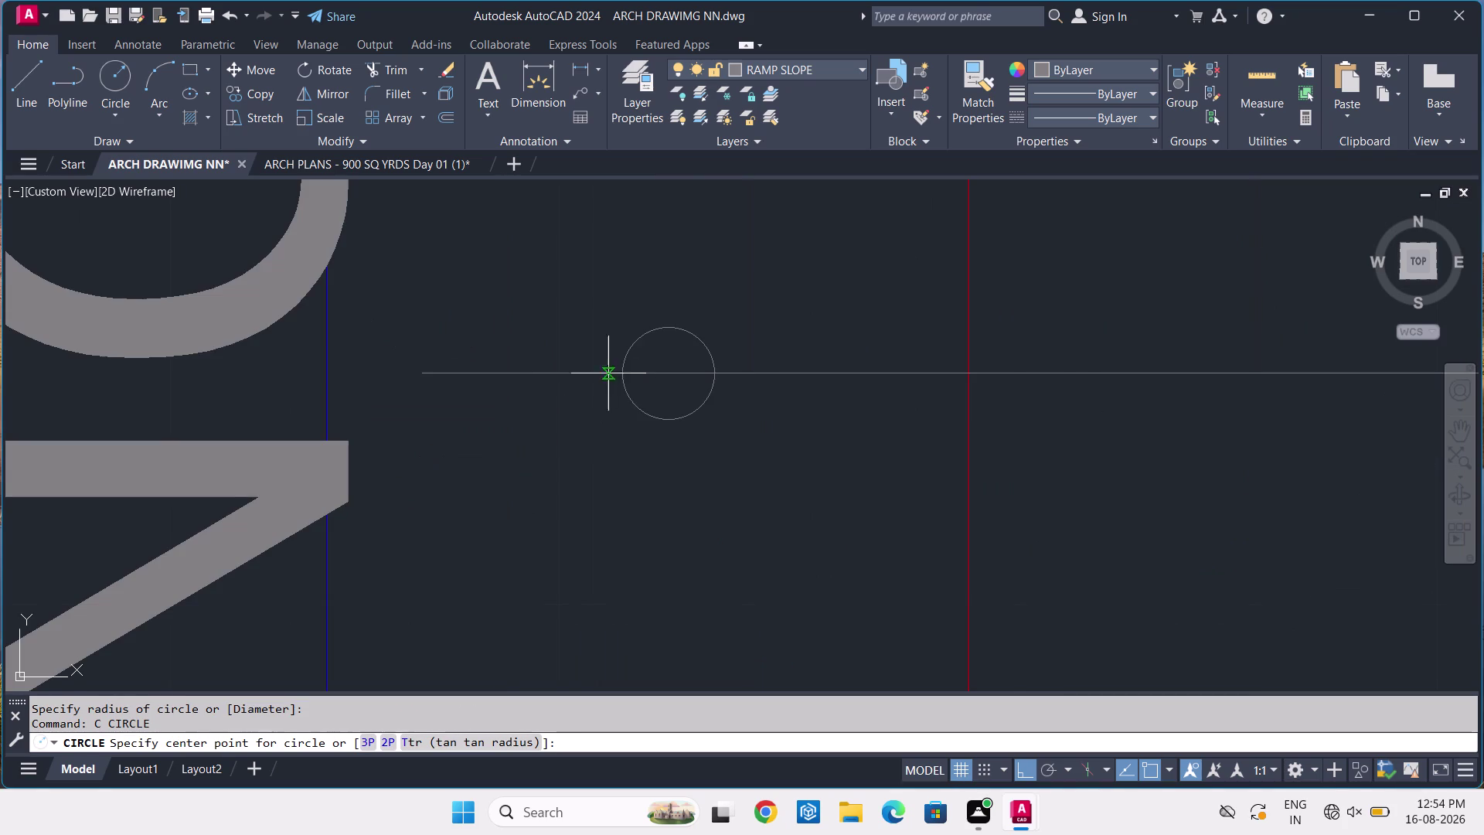
click(664, 372)
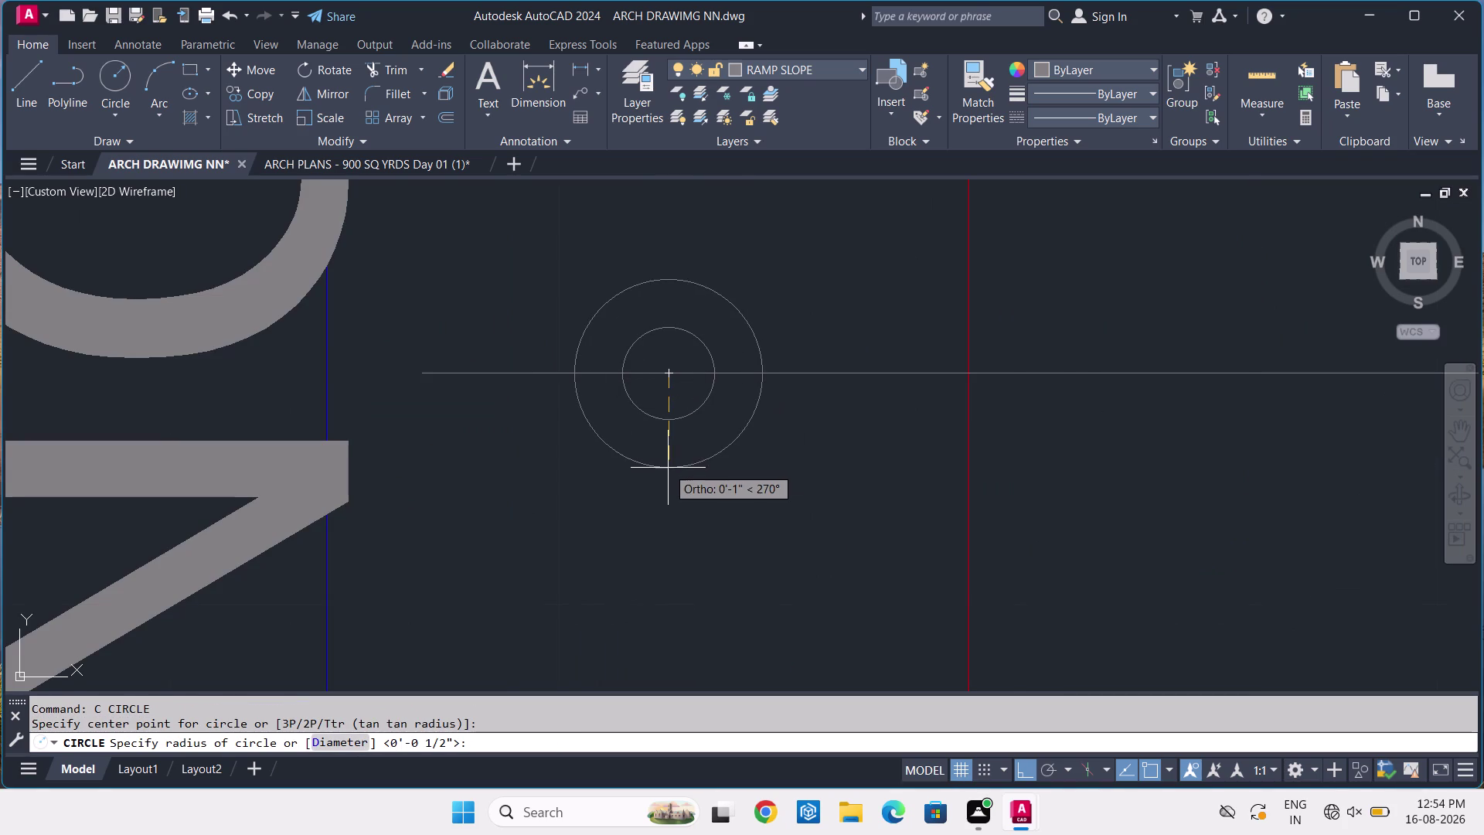
click(675, 487)
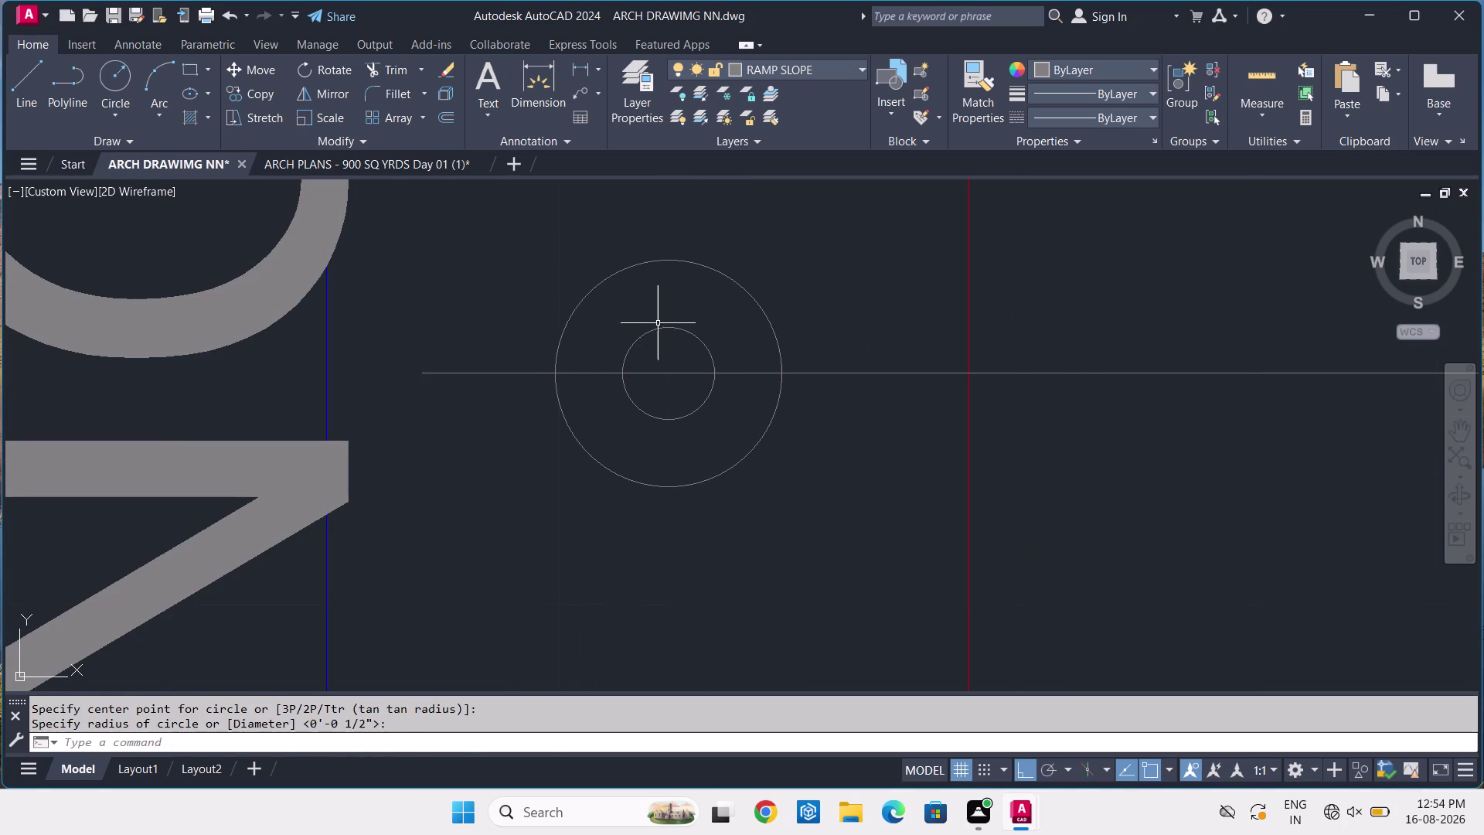
click(658, 317)
click(656, 332)
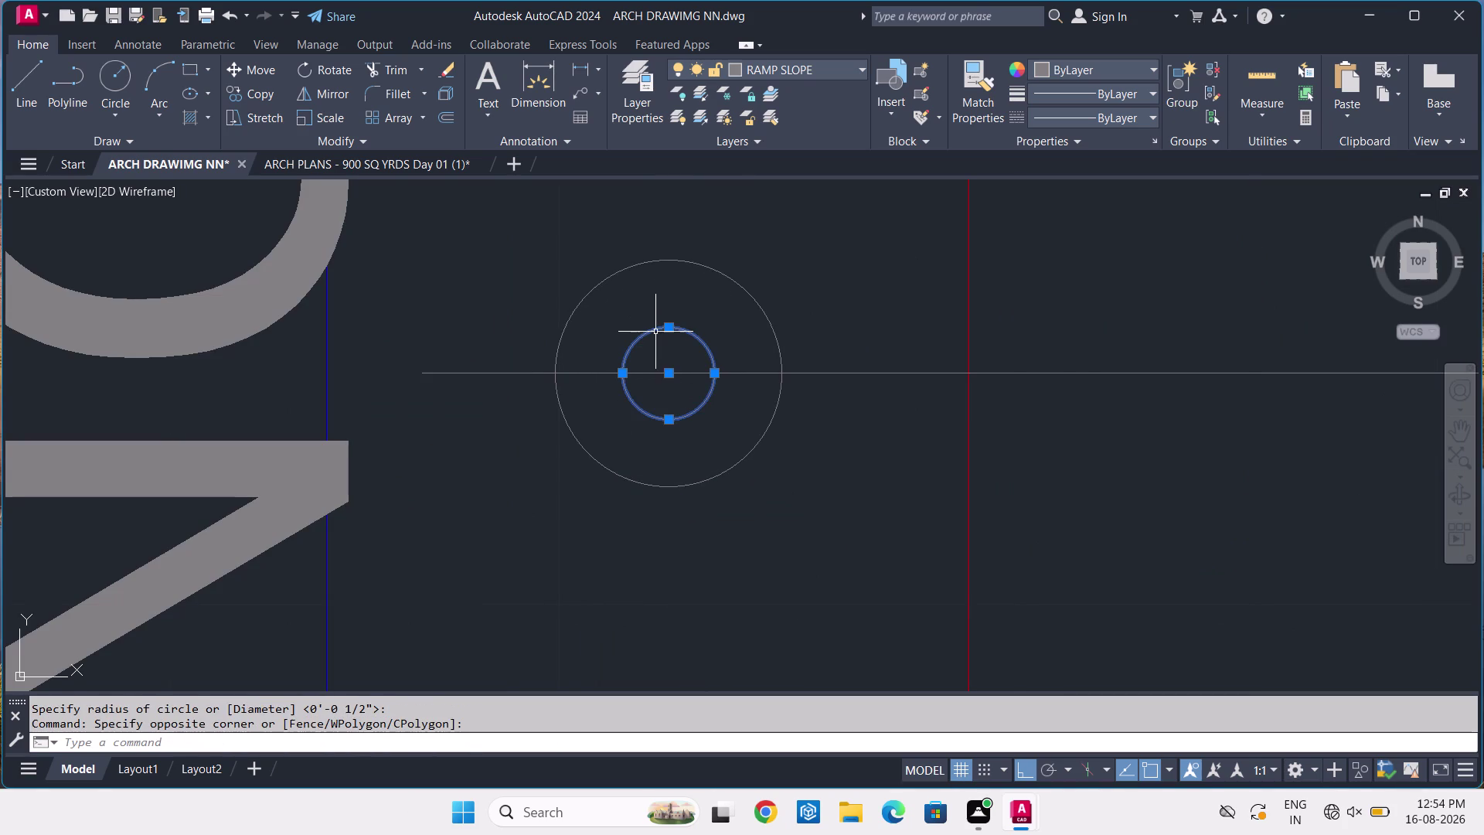
key(Delete)
Trim the arrow lines back to the tail circle with TR.
text(TR)
key(space)
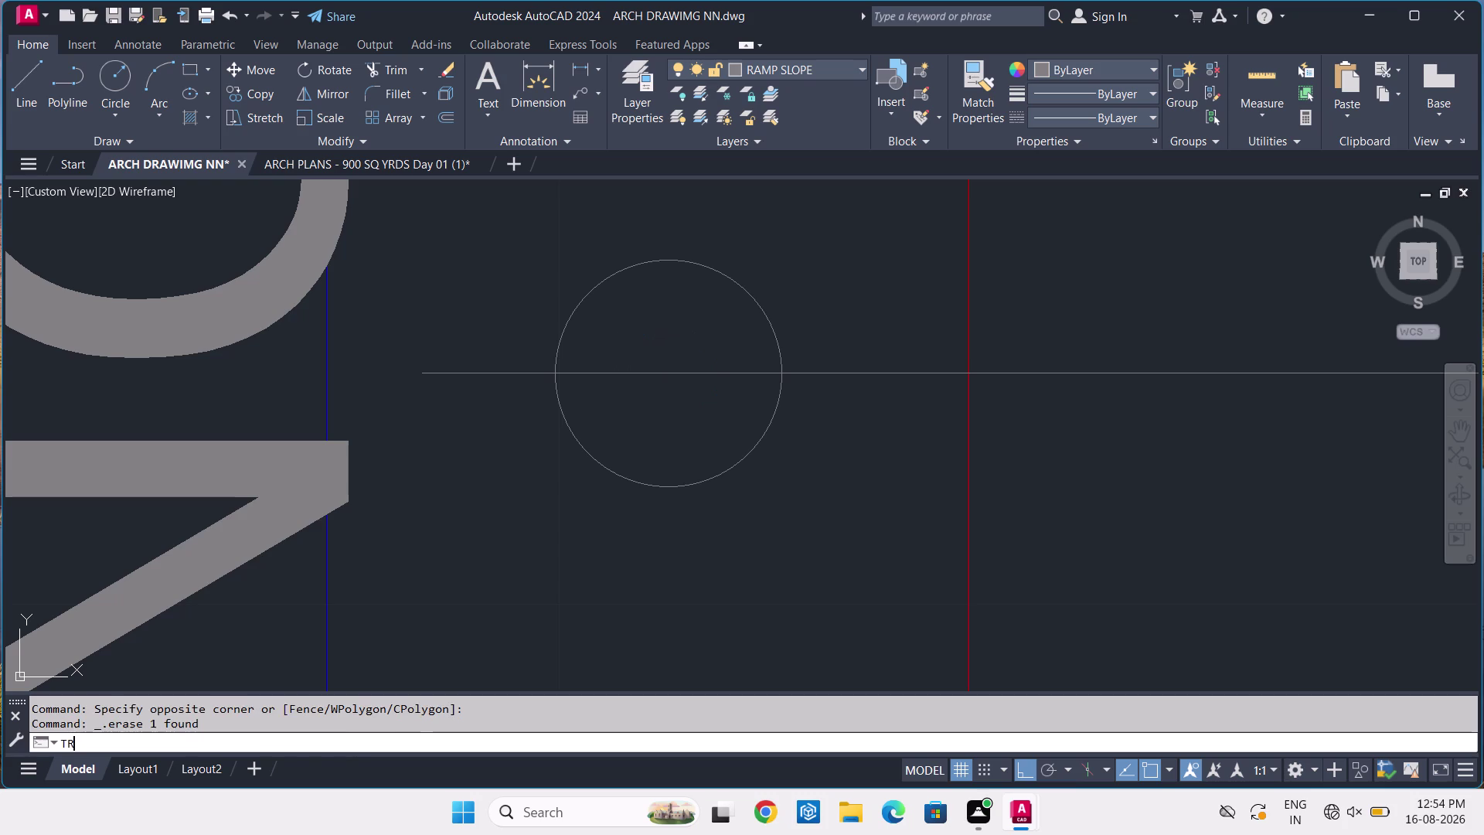
click(655, 332)
click(654, 420)
click(493, 344)
click(491, 442)
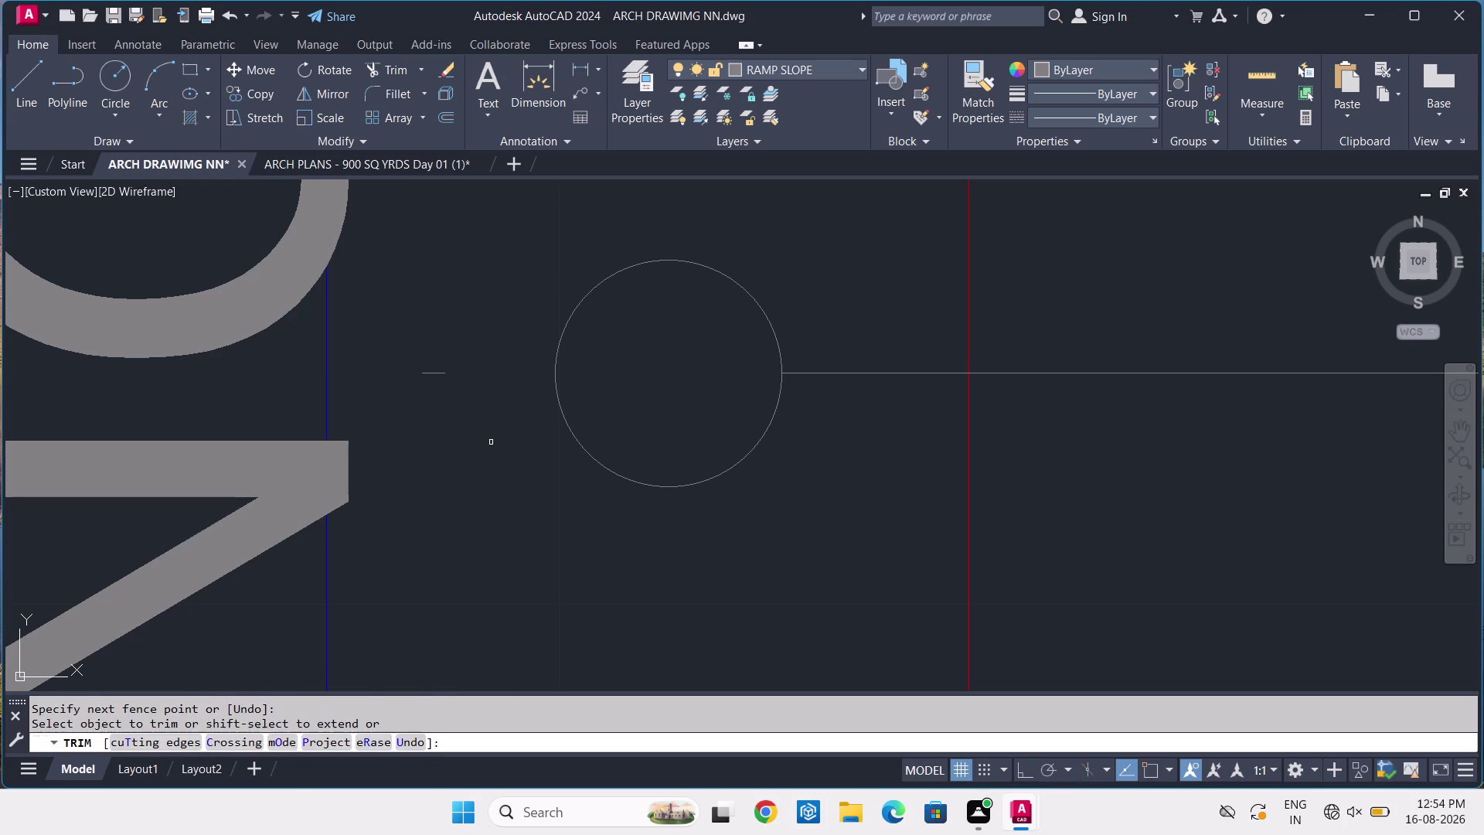
click(452, 327)
click(416, 392)
scroll(down, 3)
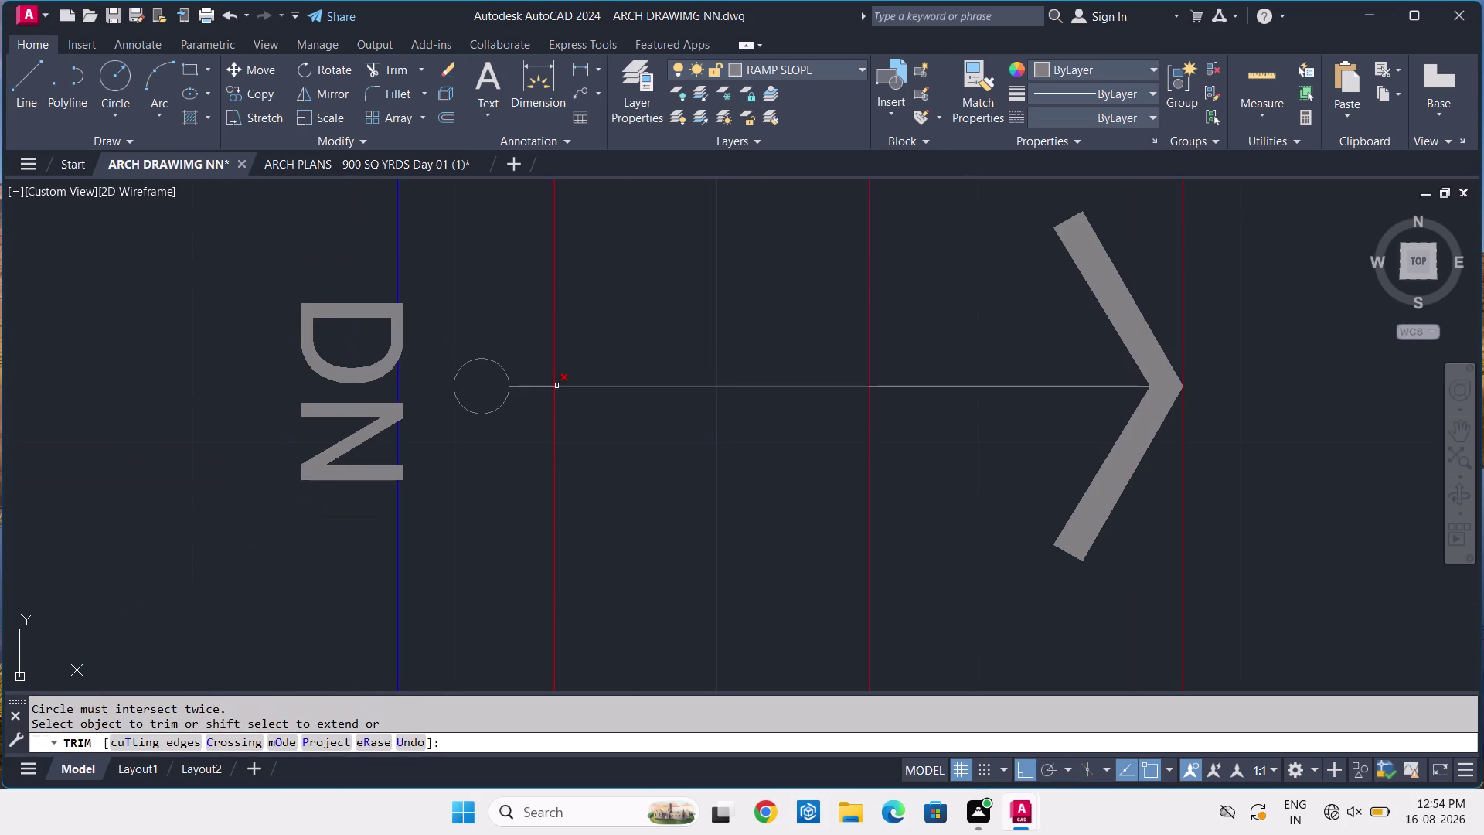
key(Escape)
Copy the tail circle over to the UP arrow's tail.
scroll(down, 3)
scroll(down, 3)
scroll(up, 3)
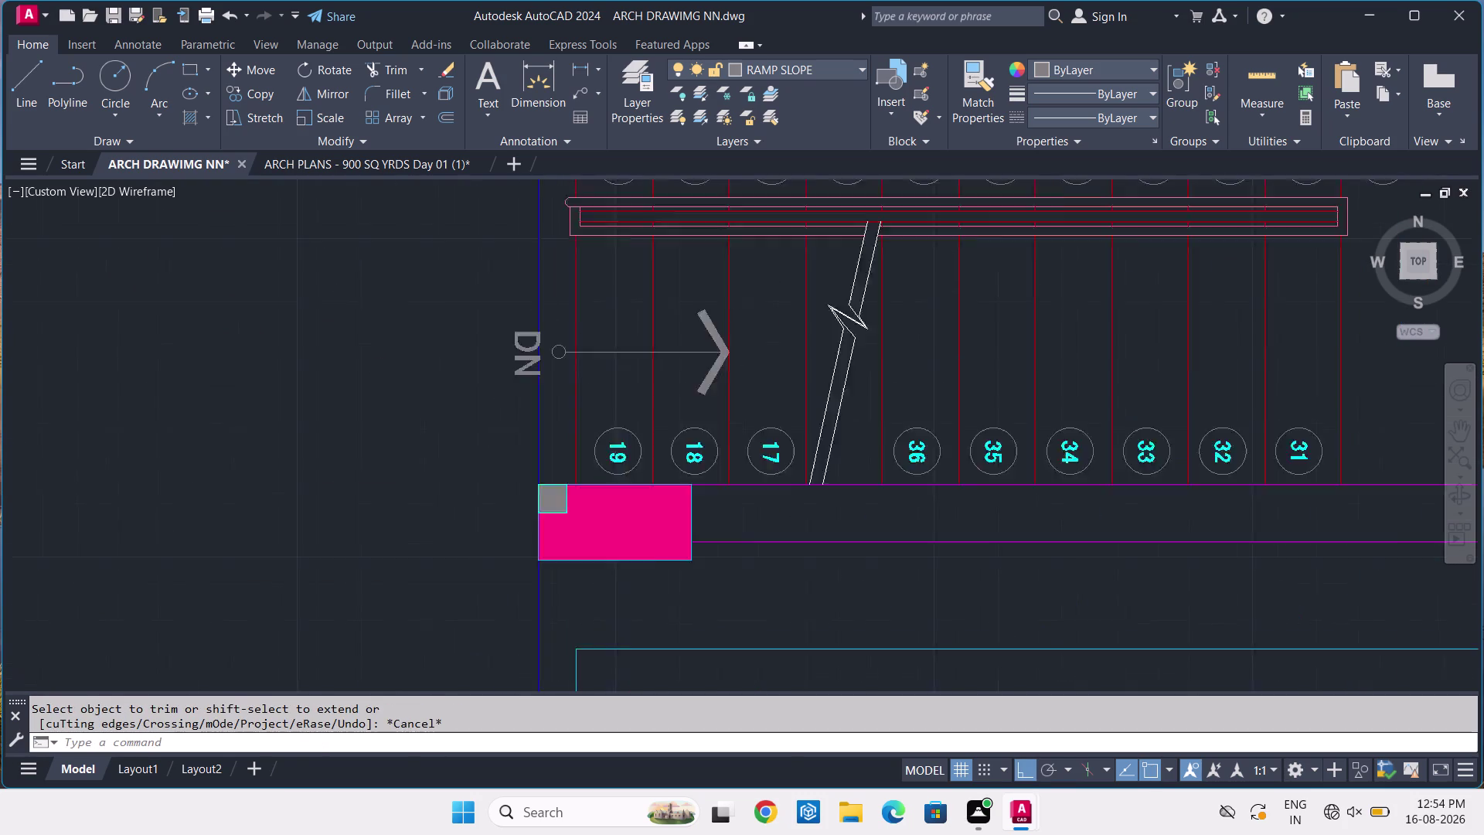
scroll(up, 3)
click(552, 377)
click(527, 470)
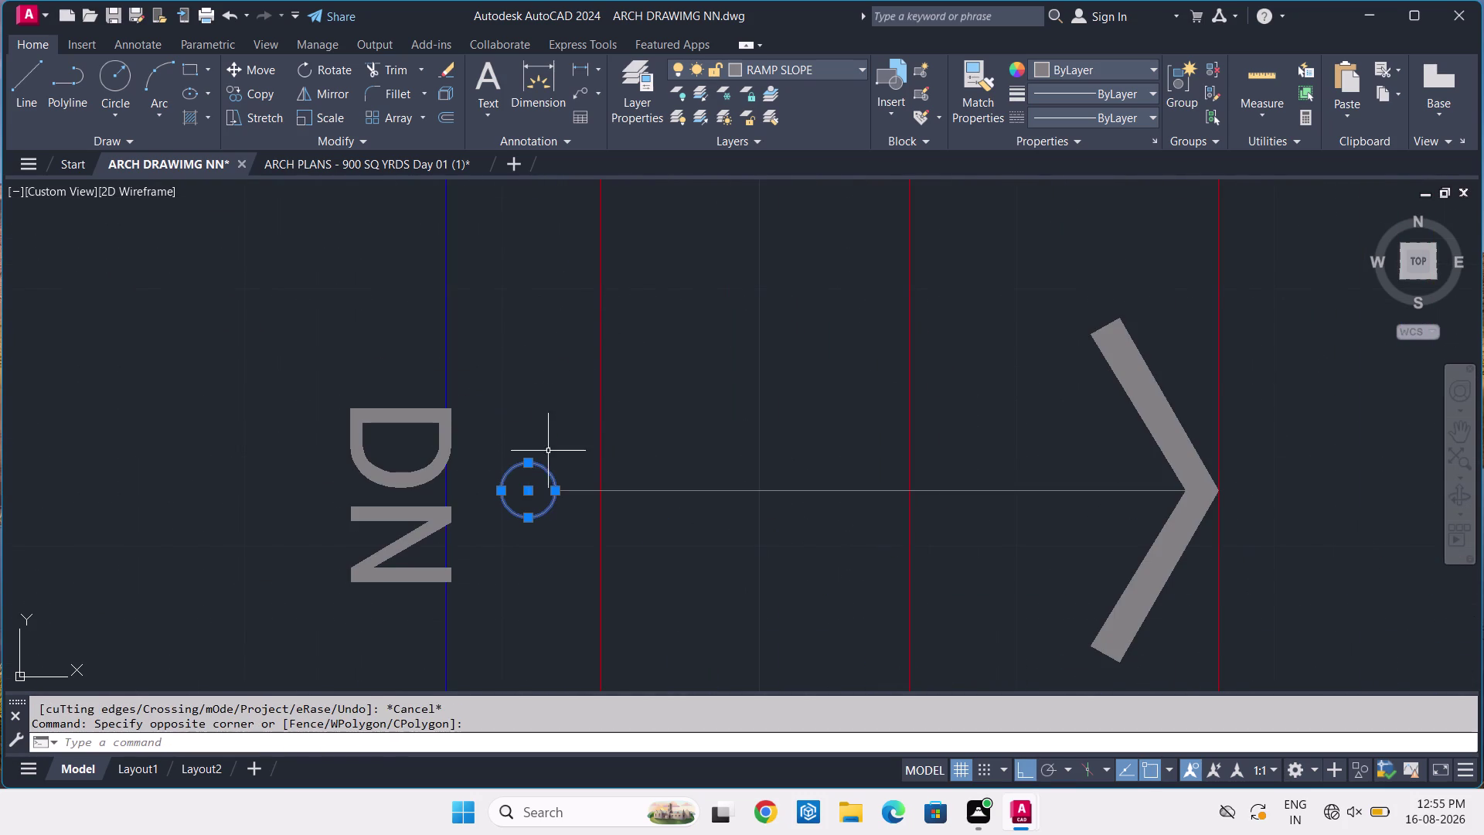
text(CO)
key(space)
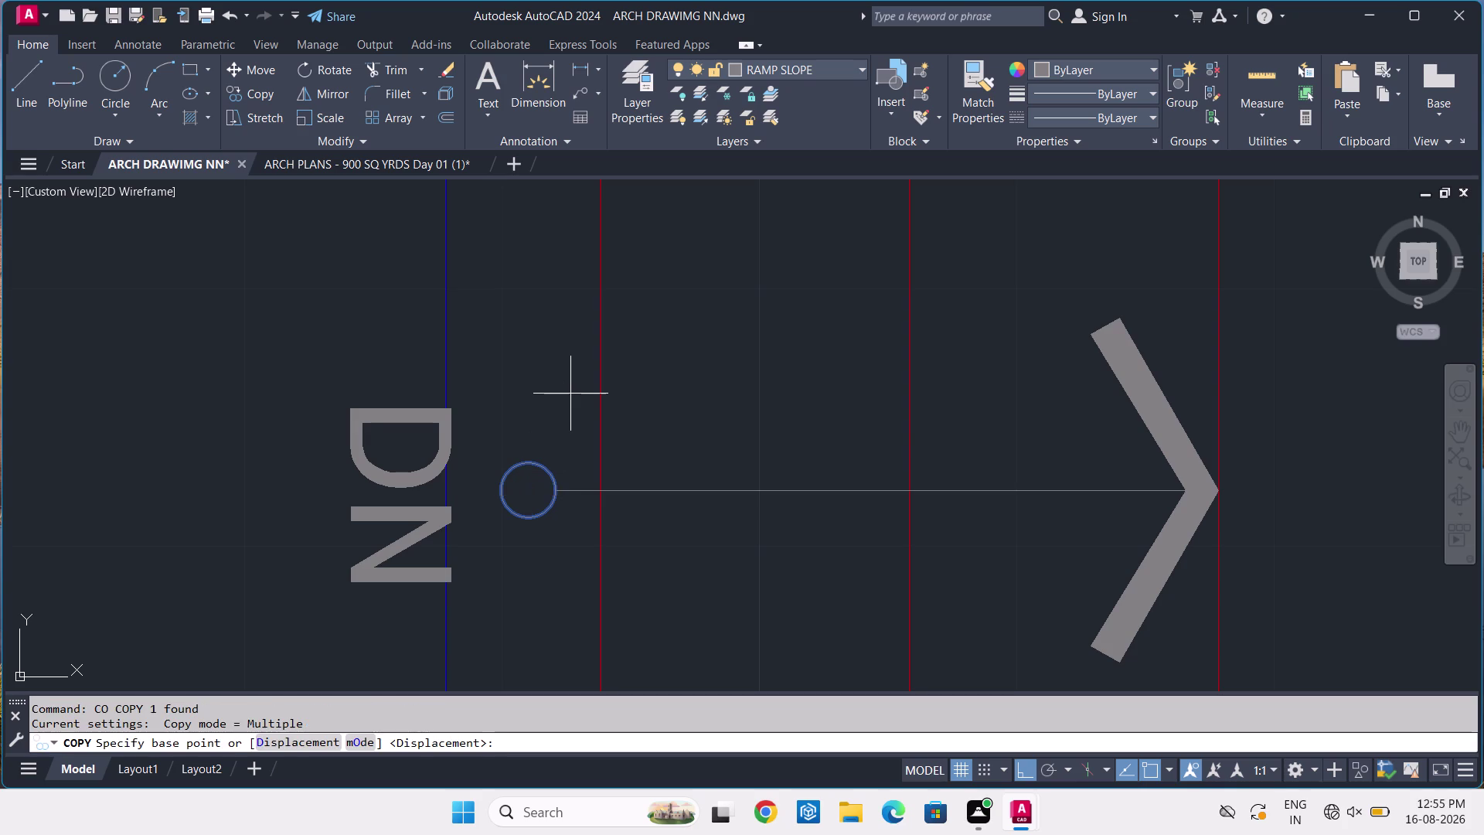
click(527, 490)
scroll(down, 3)
middle_drag(511, 284, 463, 502)
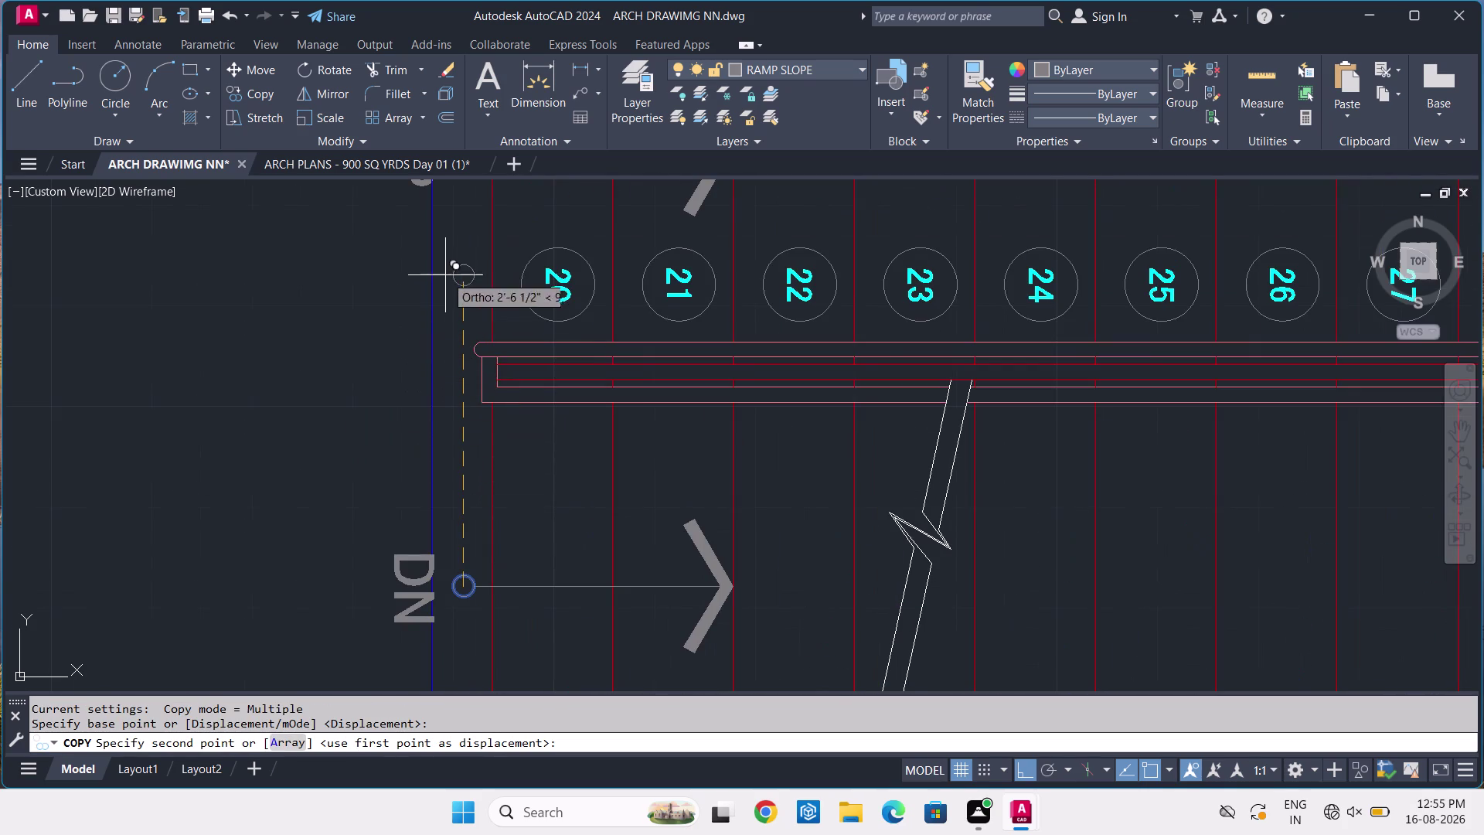
middle_drag(444, 271, 417, 437)
scroll(up, 3)
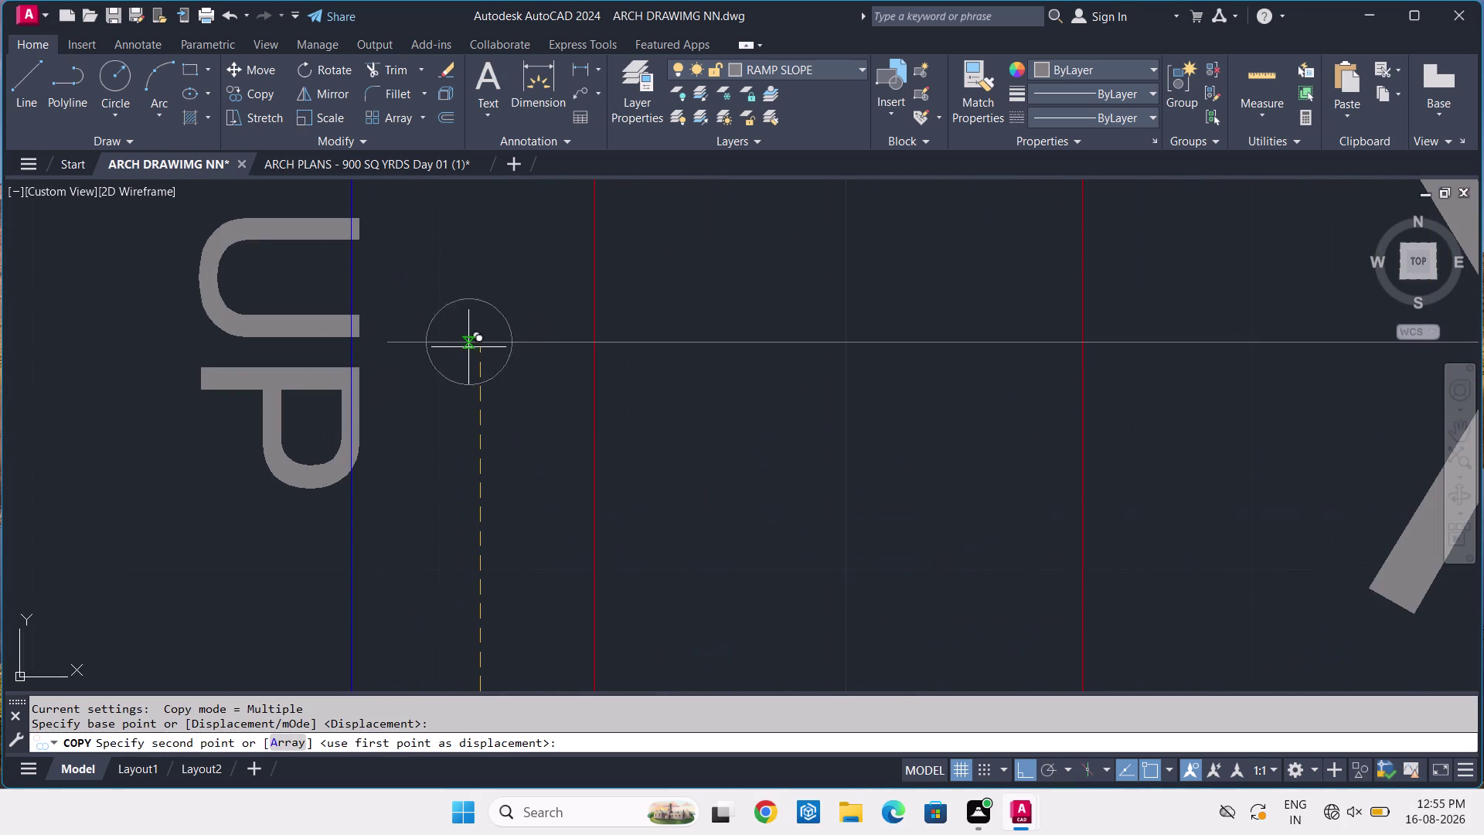
click(486, 347)
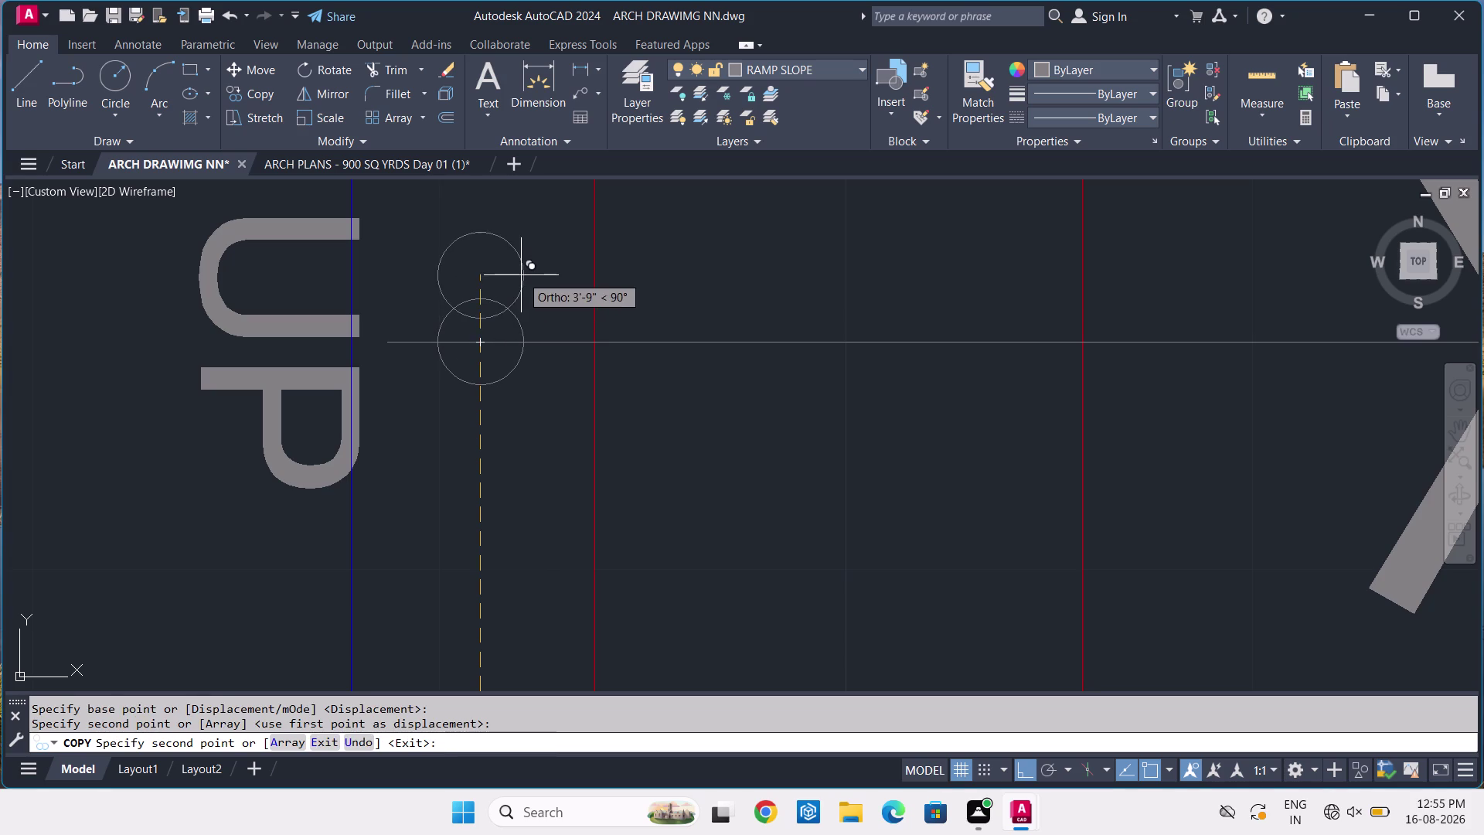
key(space)
Trim the unwanted parts of the copied circle at the UP arrow.
text(TR)
key(space)
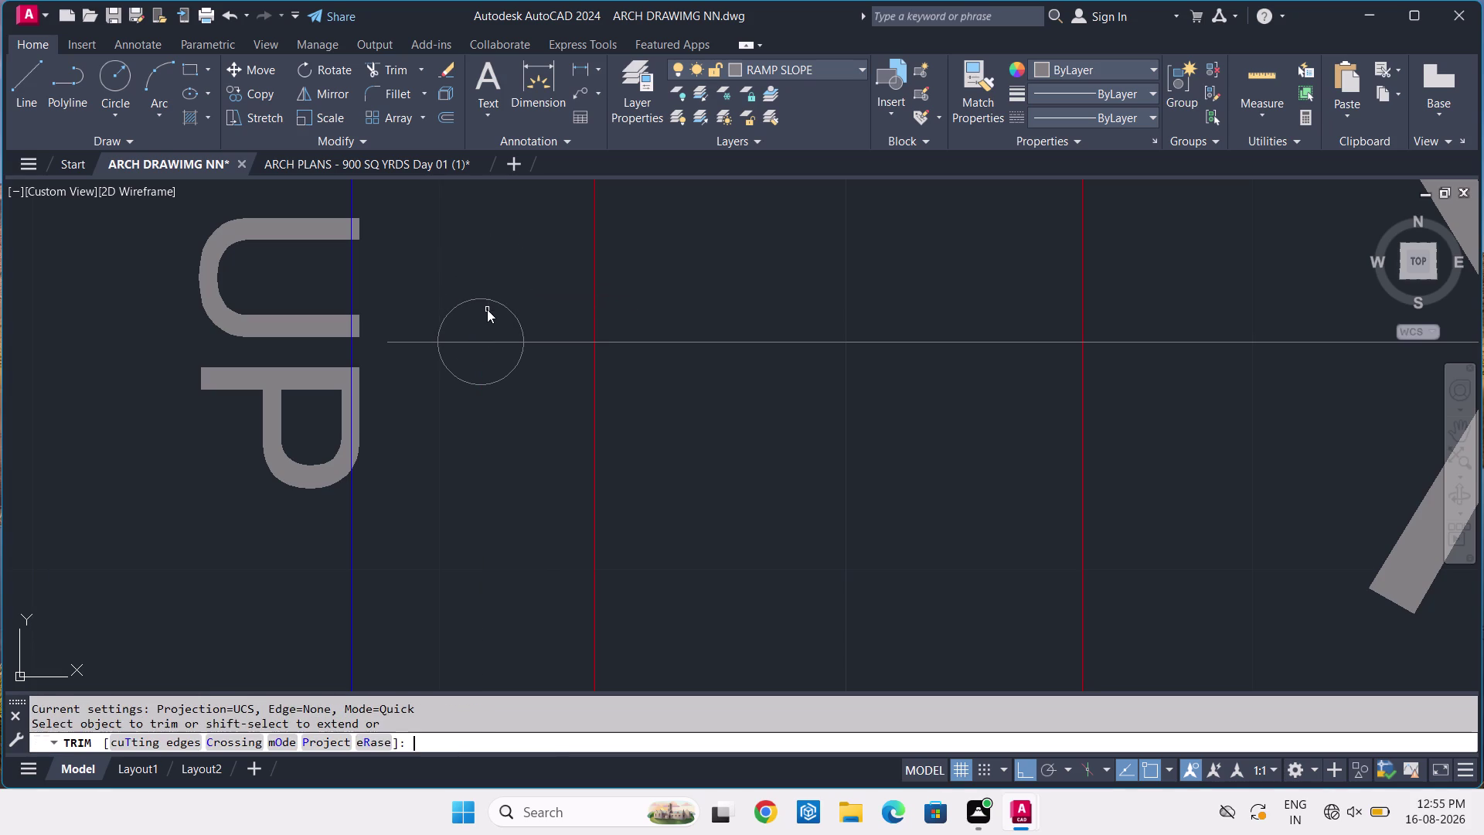
click(493, 328)
click(475, 355)
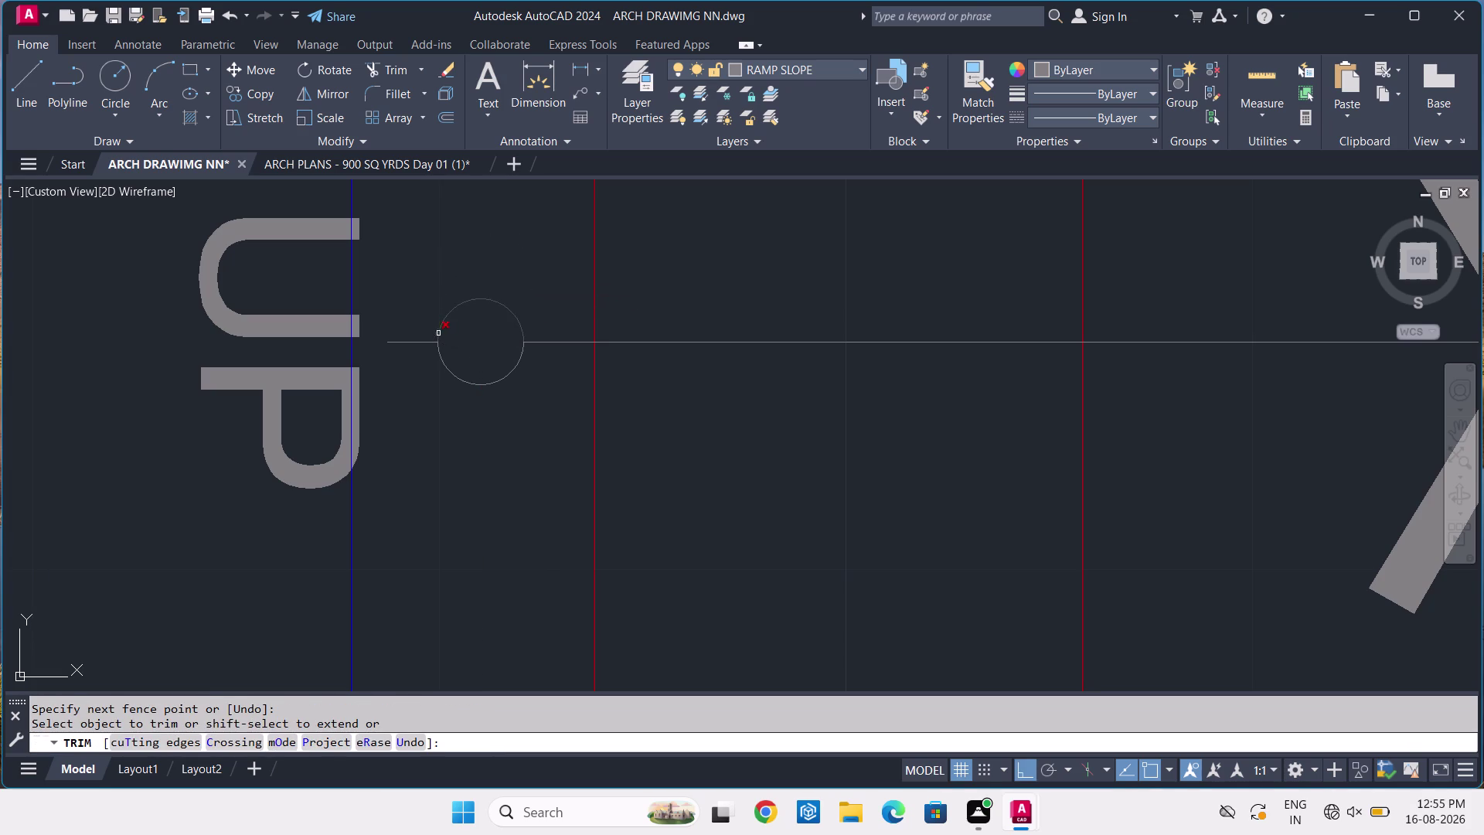
click(424, 333)
click(404, 362)
scroll(up, 3)
click(402, 333)
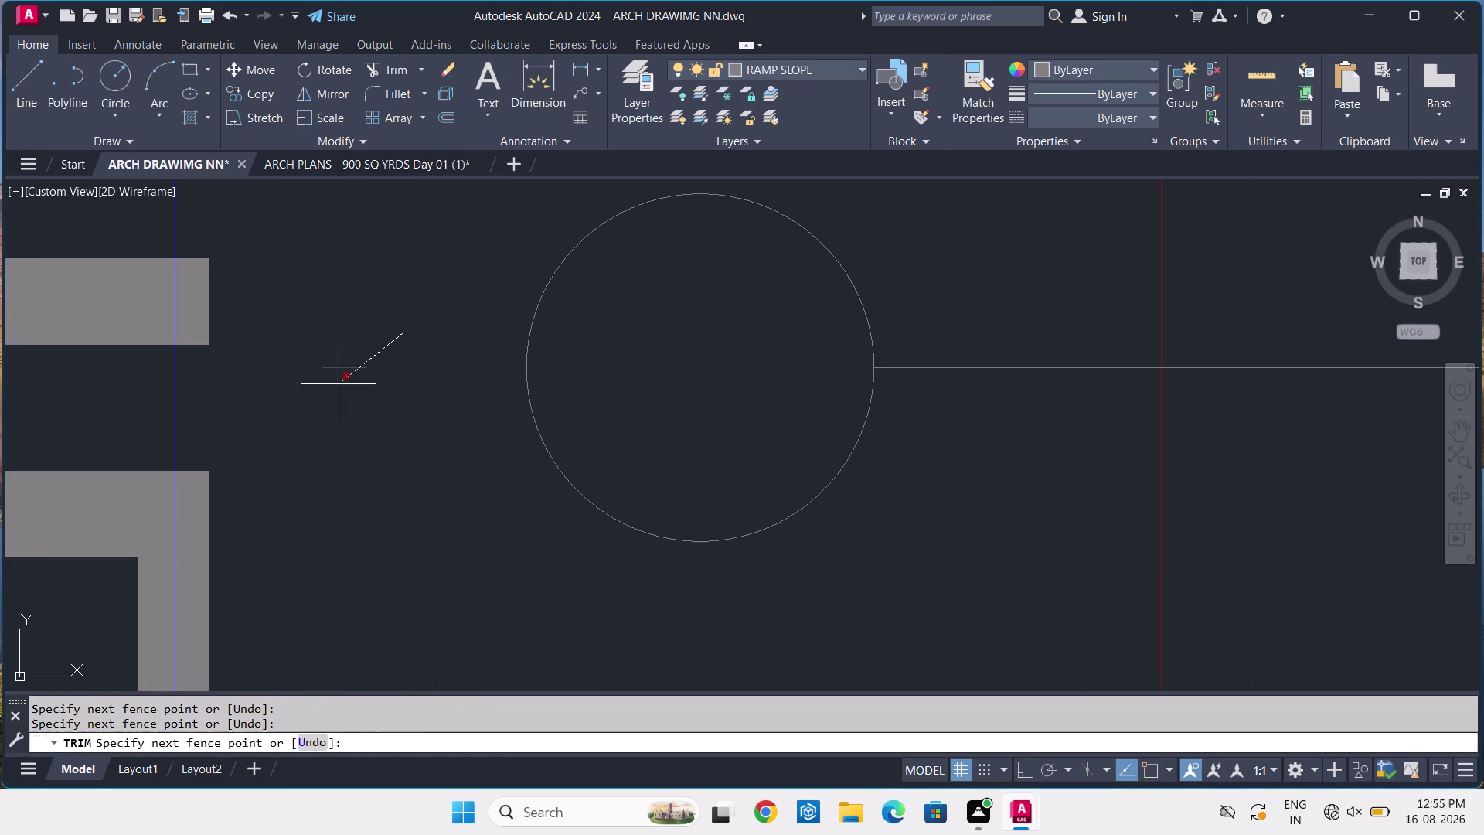
click(332, 390)
key(Escape)
scroll(down, 3)
scroll(down, 3)
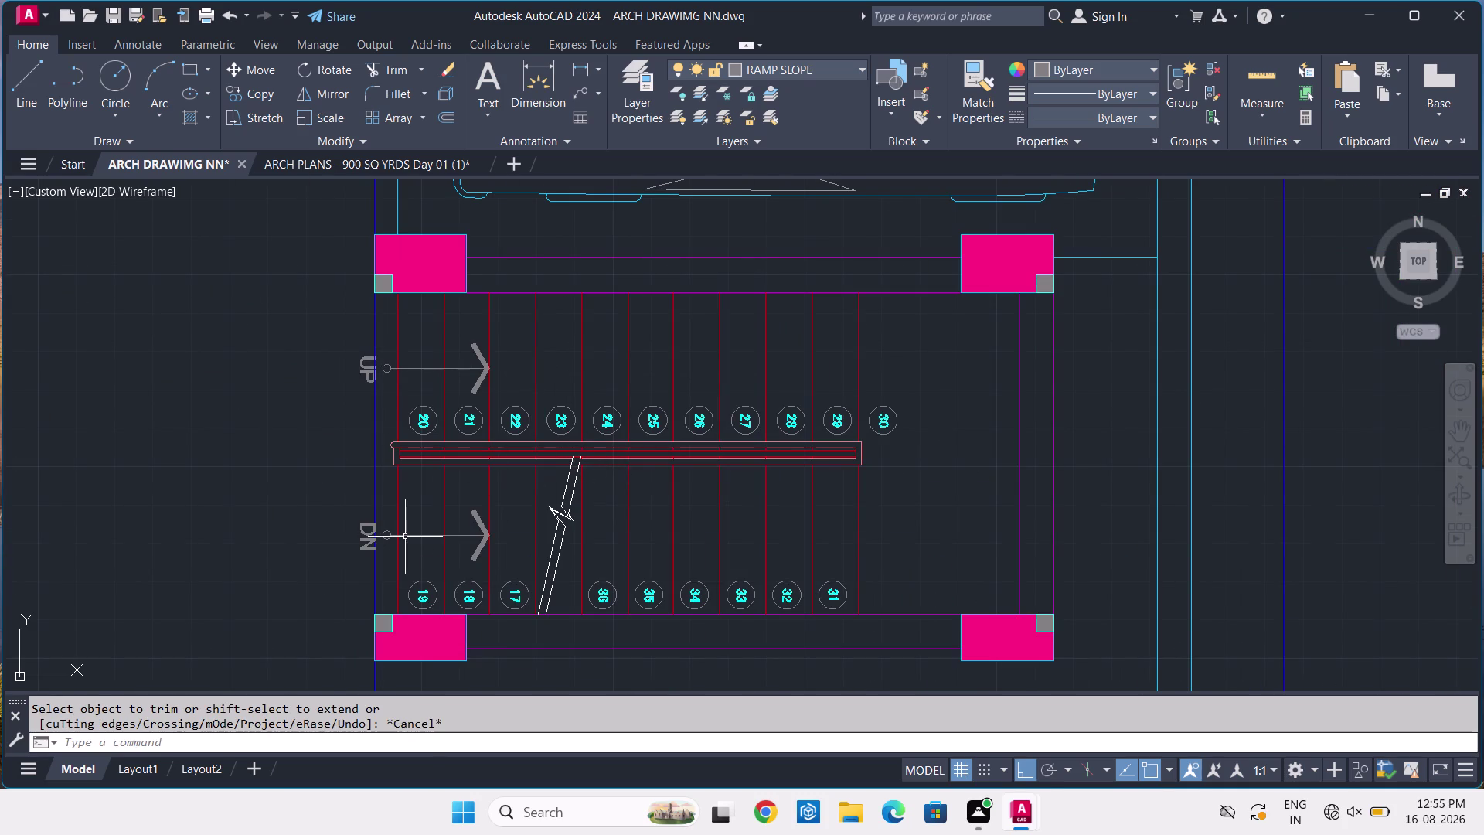
scroll(down, 3)
click(337, 167)
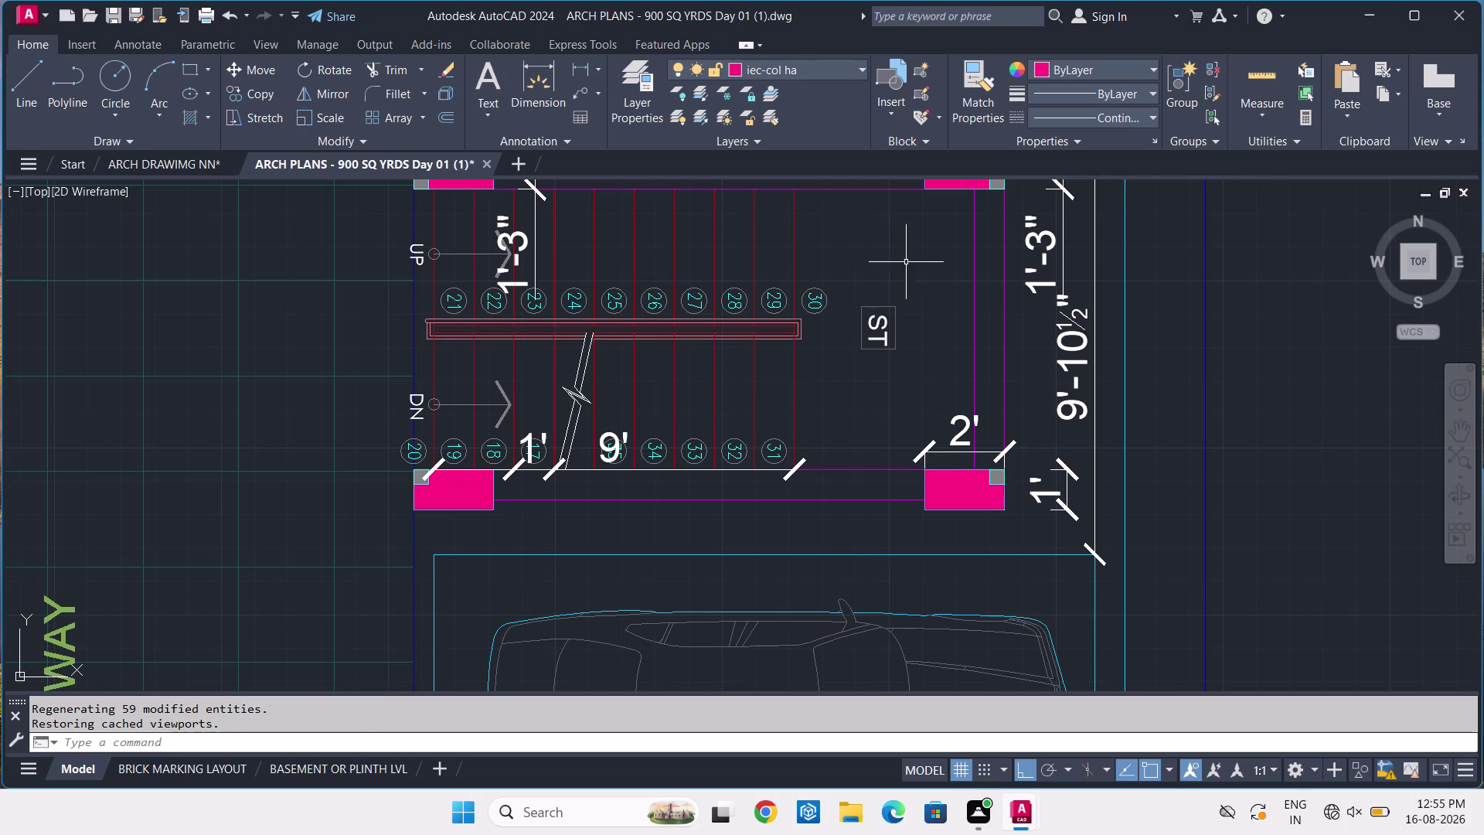
scroll(up, 3)
click(890, 374)
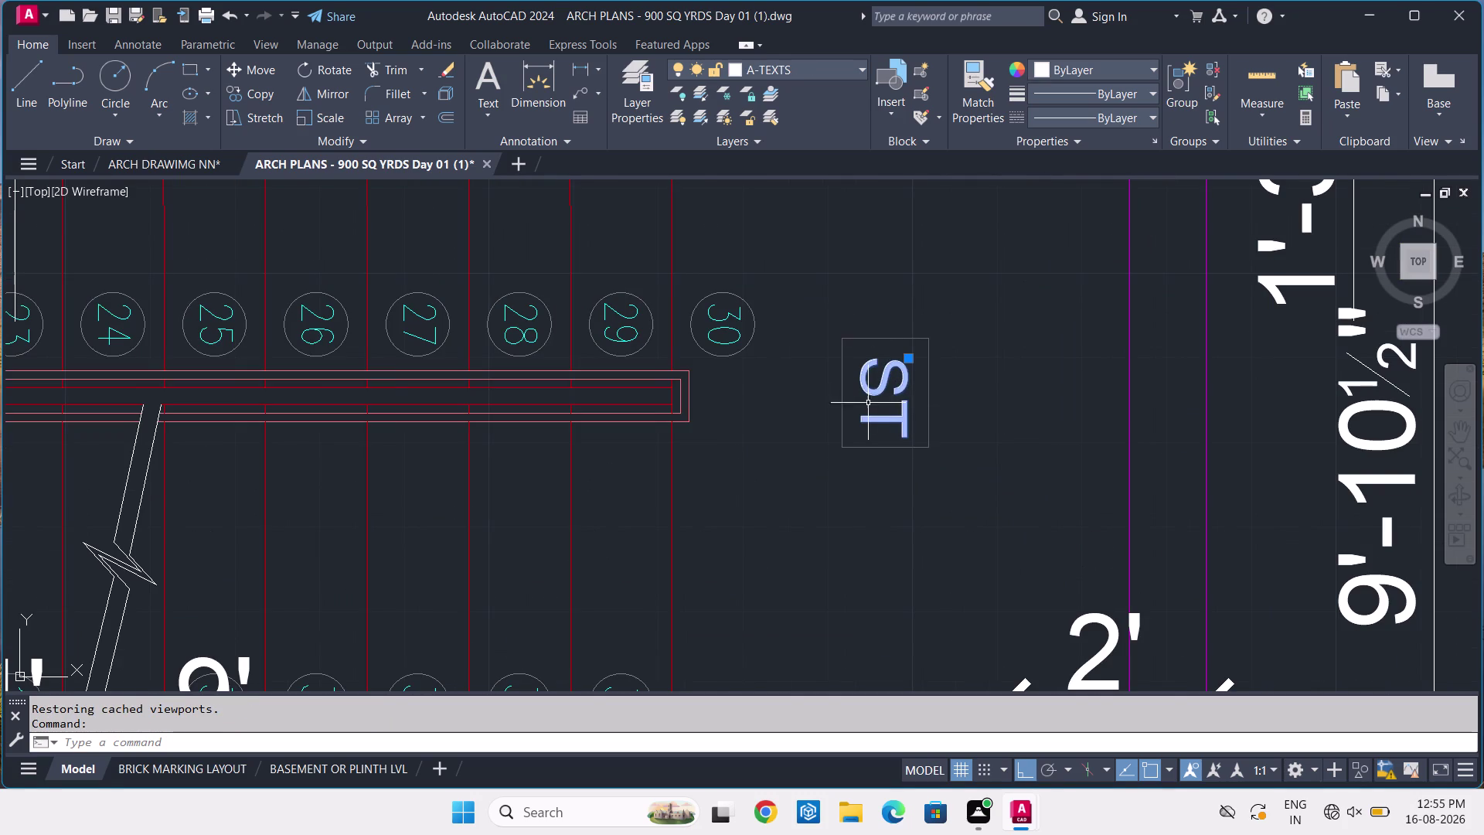
key(p)
text(R)
key(space)
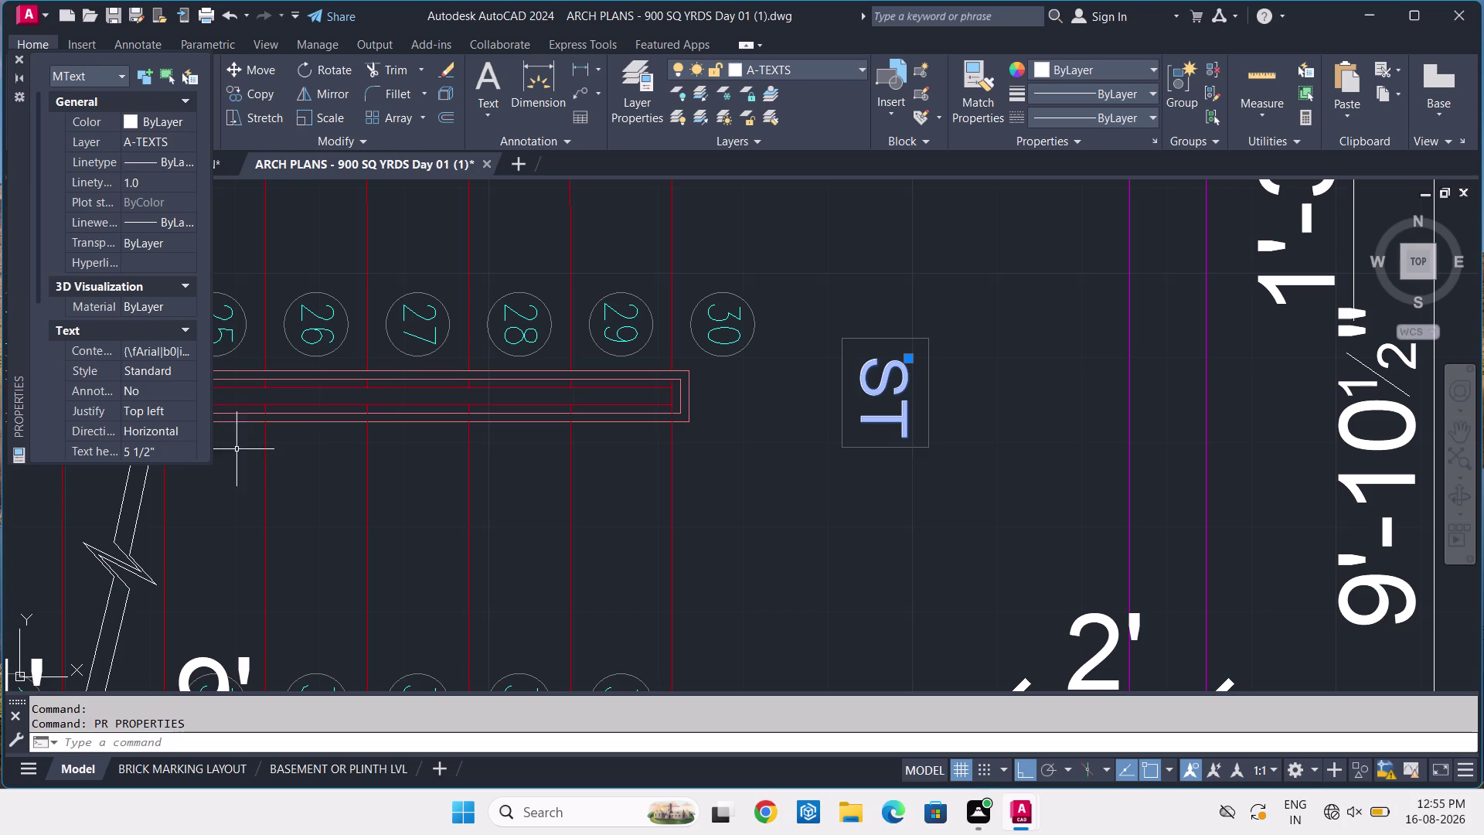
click(17, 55)
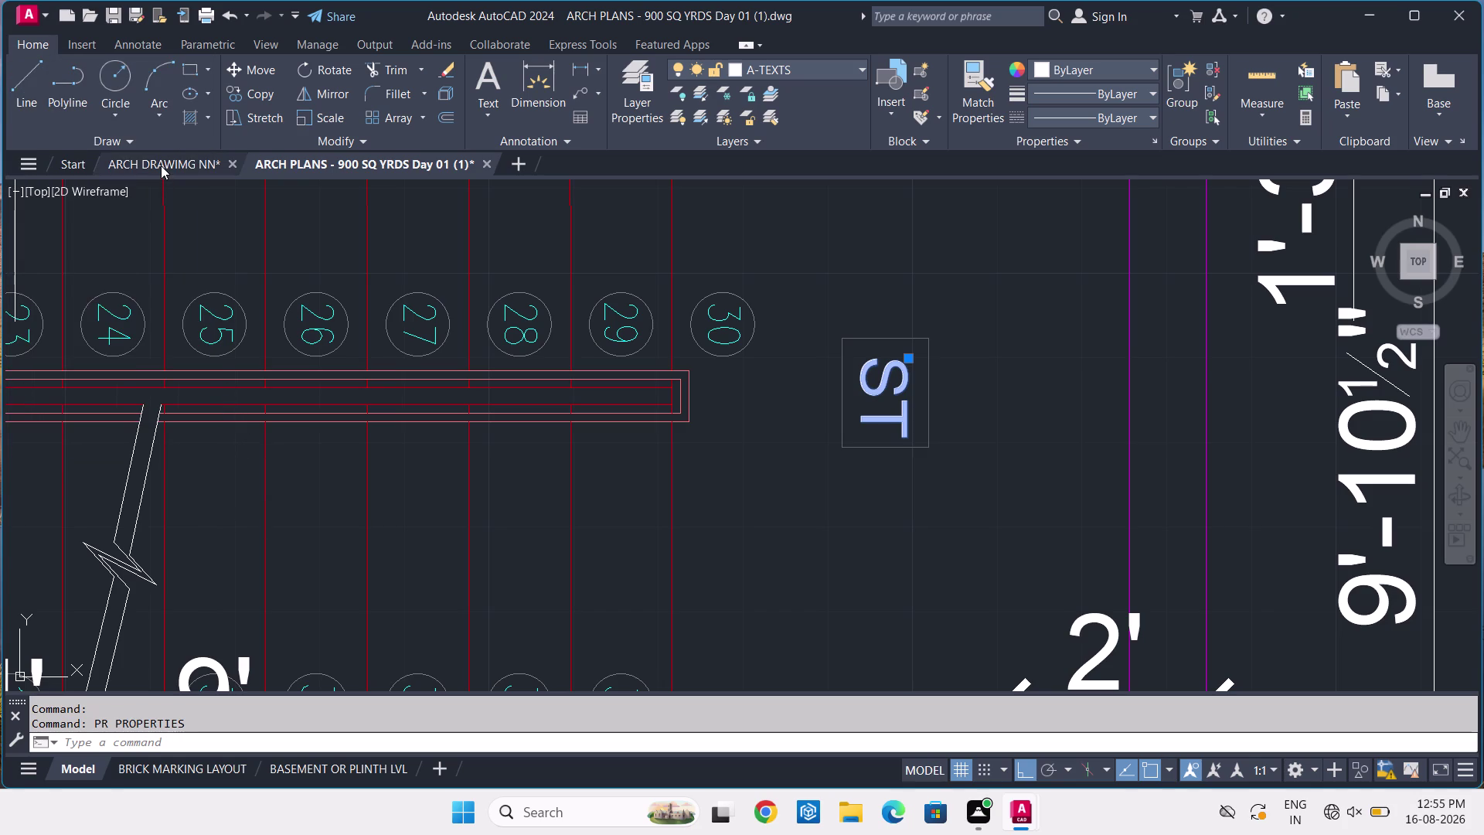
click(161, 166)
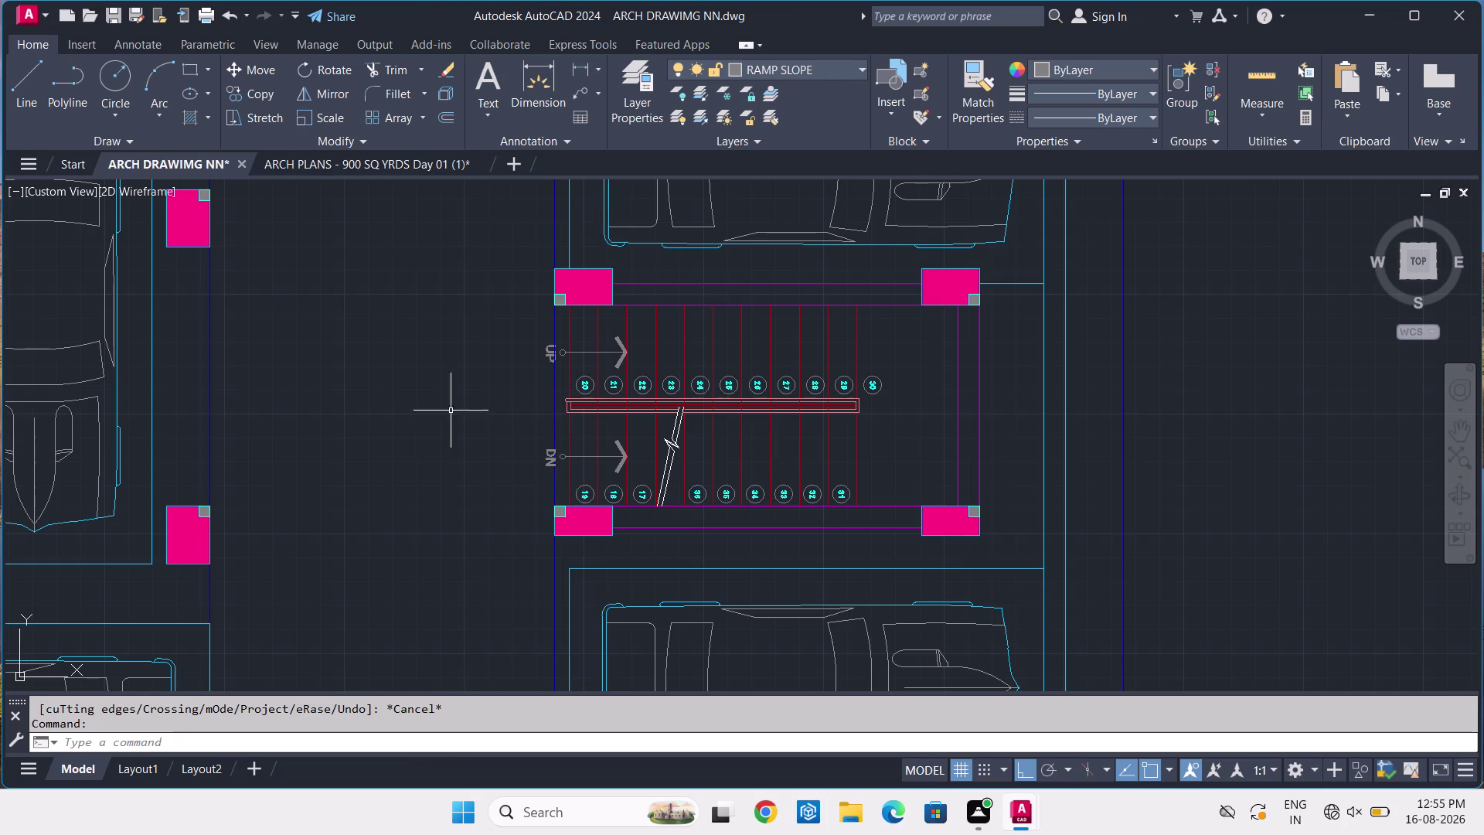
Select the DN and UP labels to inspect their layer, then deselect.
scroll(up, 3)
click(765, 467)
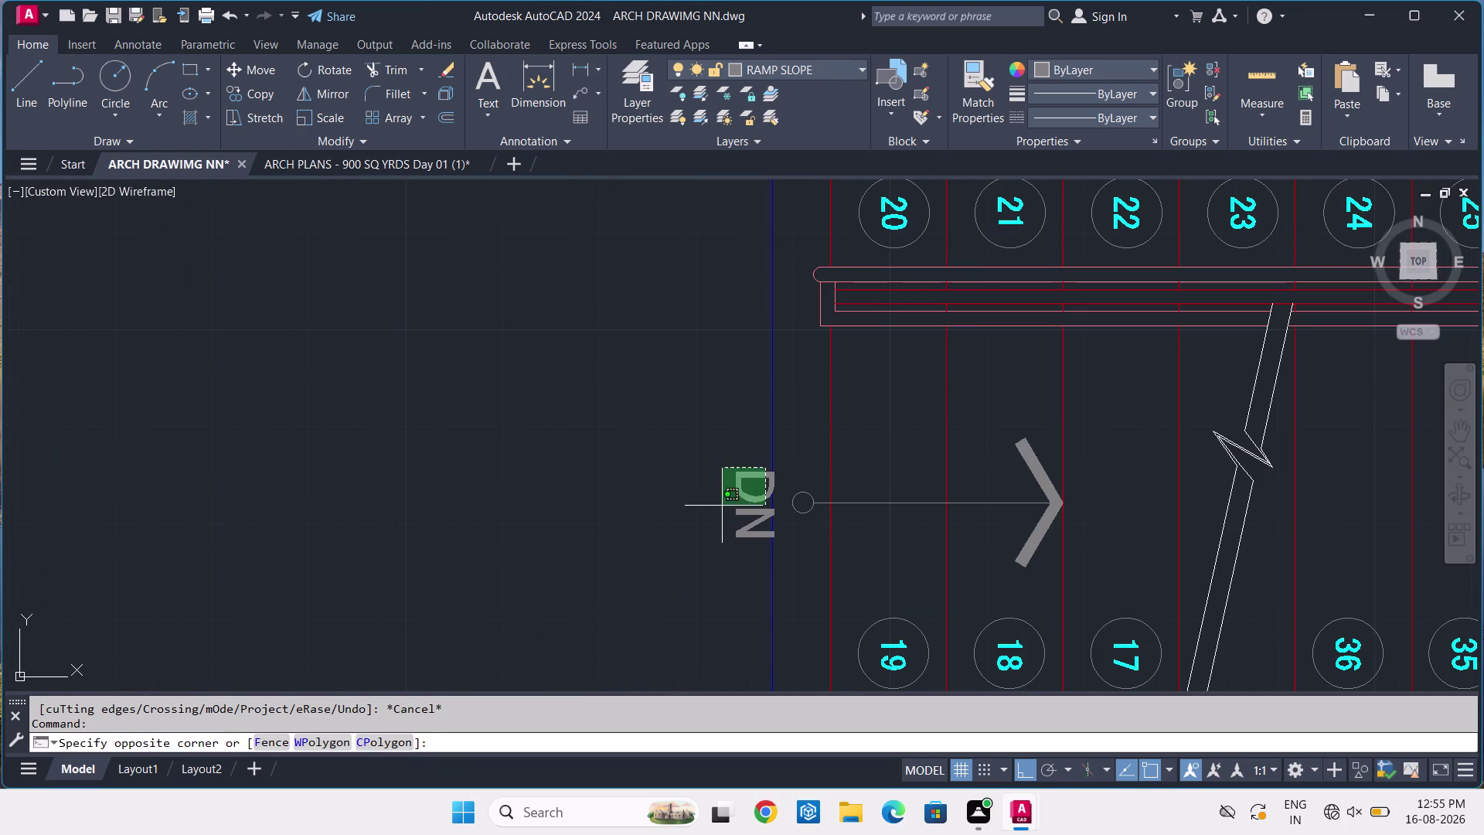
click(721, 507)
middle_drag(666, 301, 578, 630)
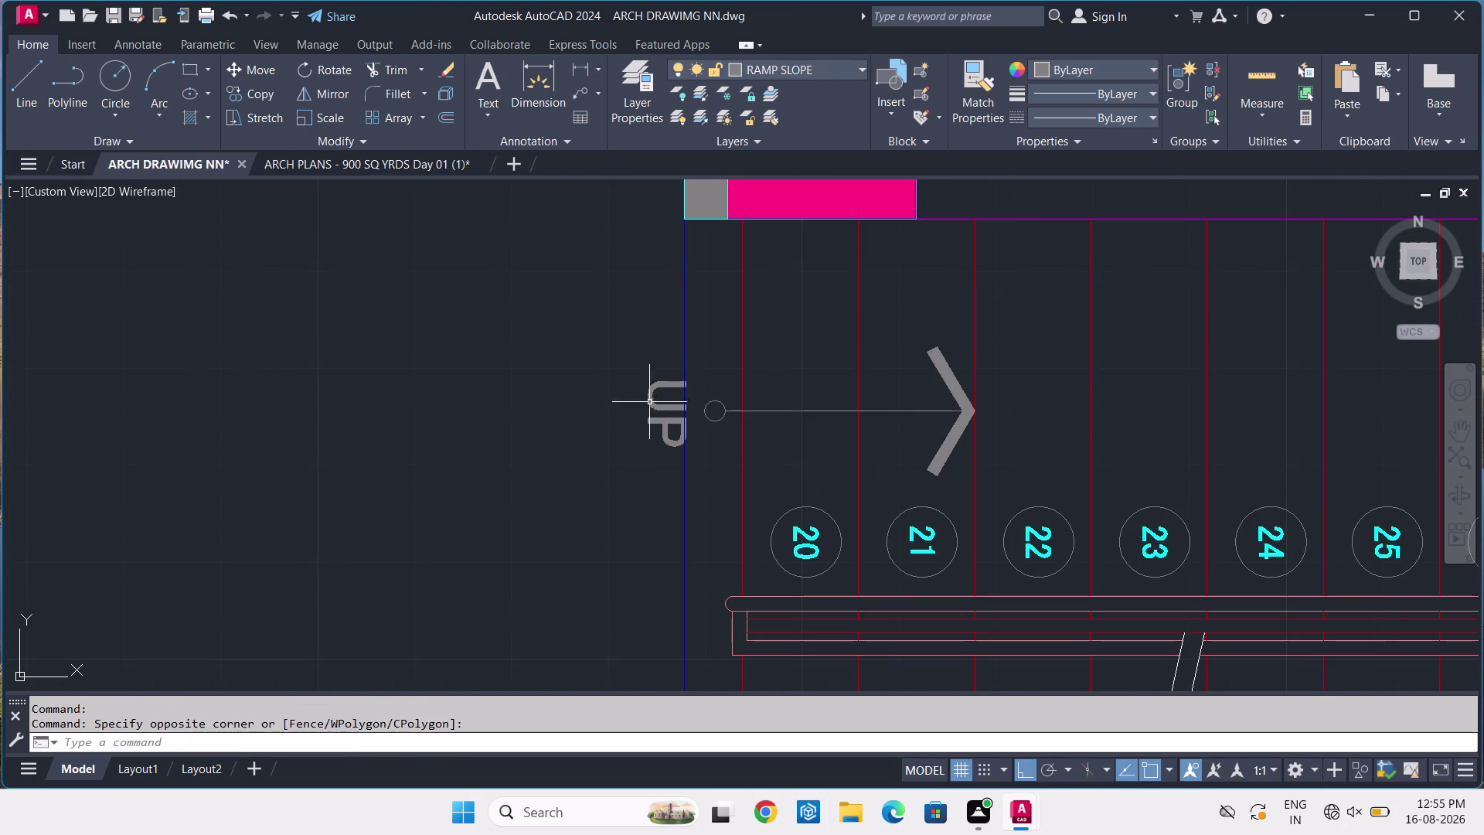
click(646, 394)
click(802, 71)
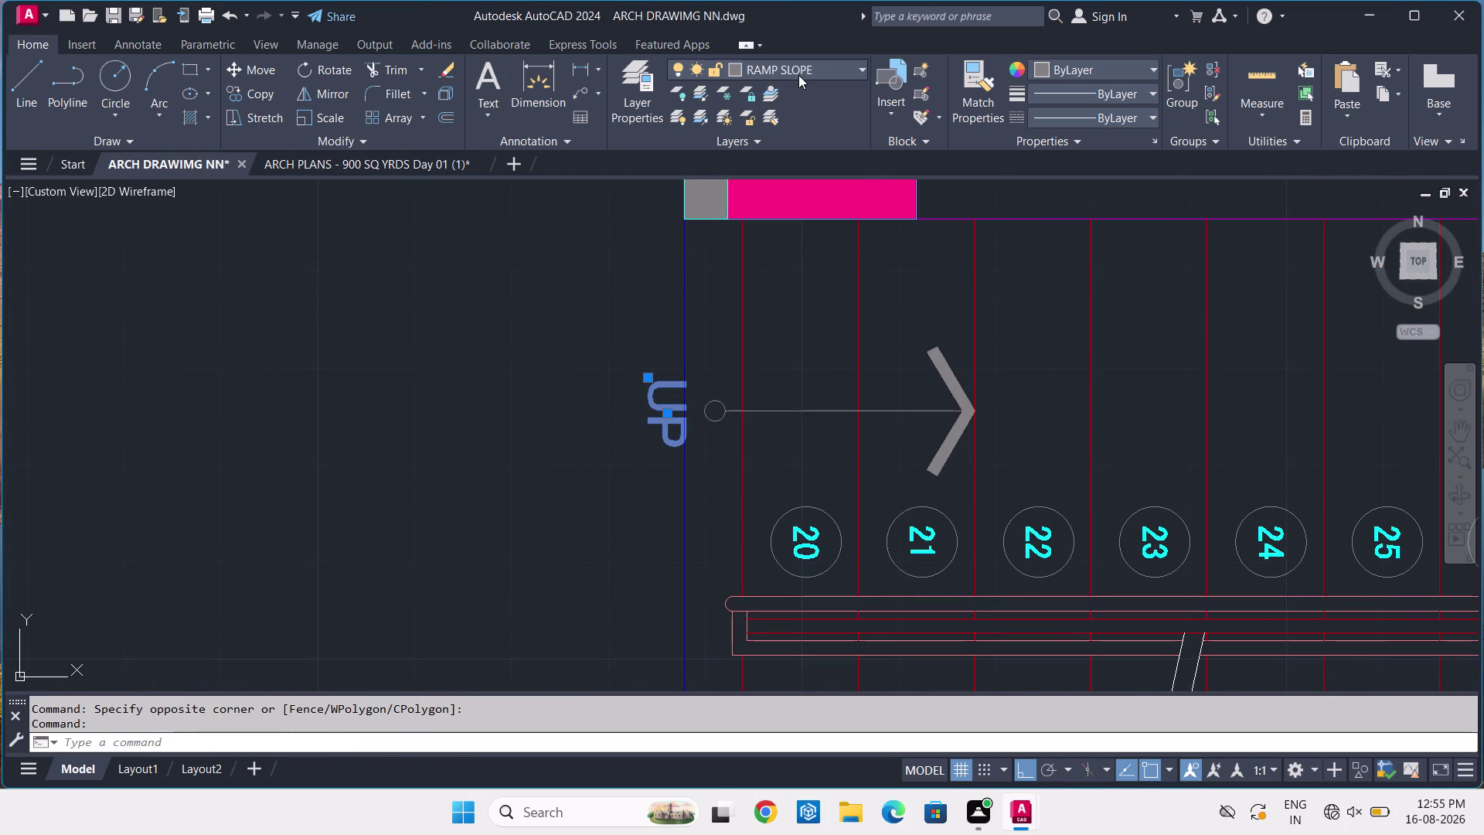
click(790, 100)
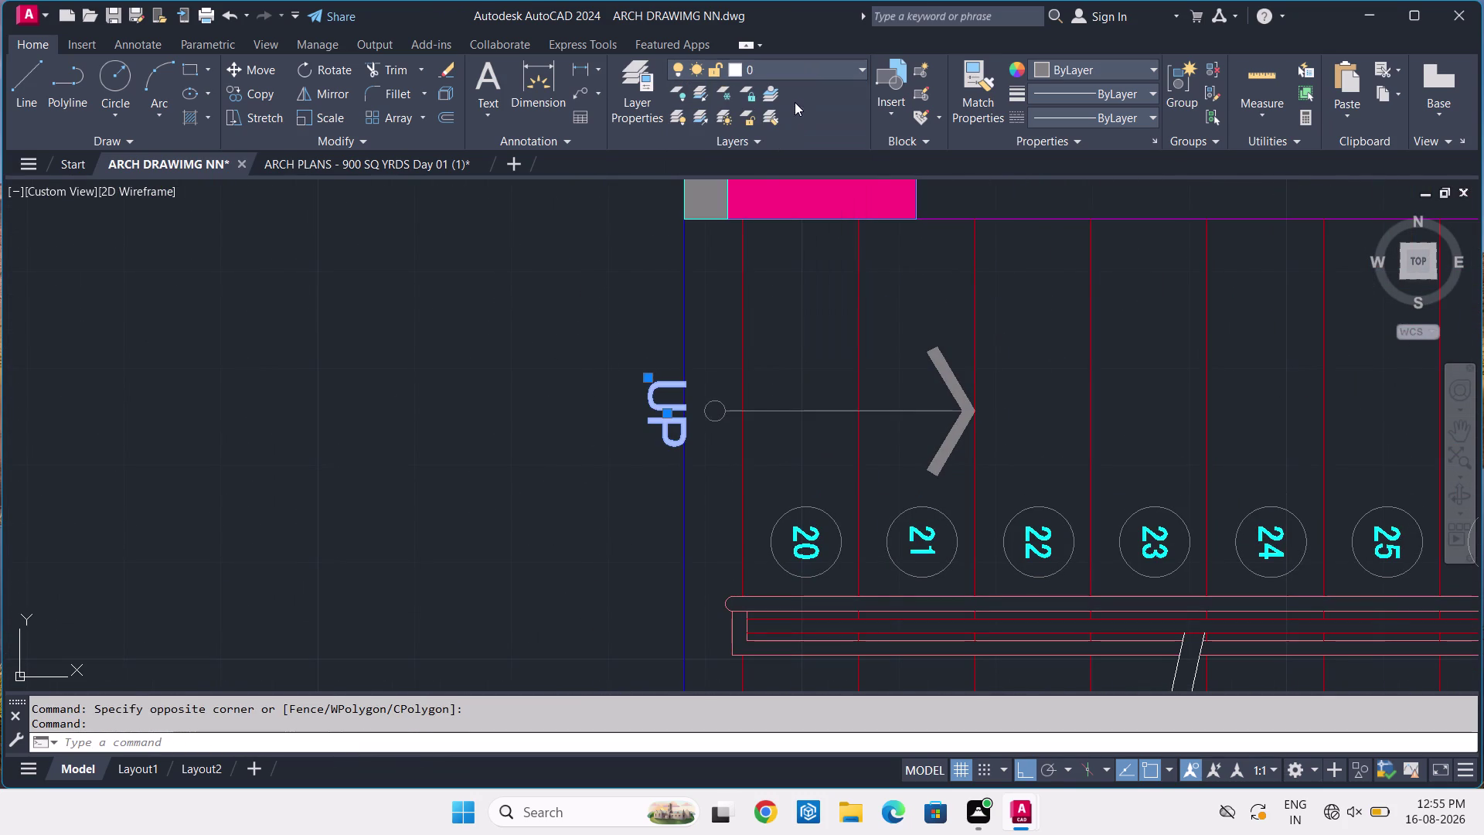
key(Escape)
scroll(down, 3)
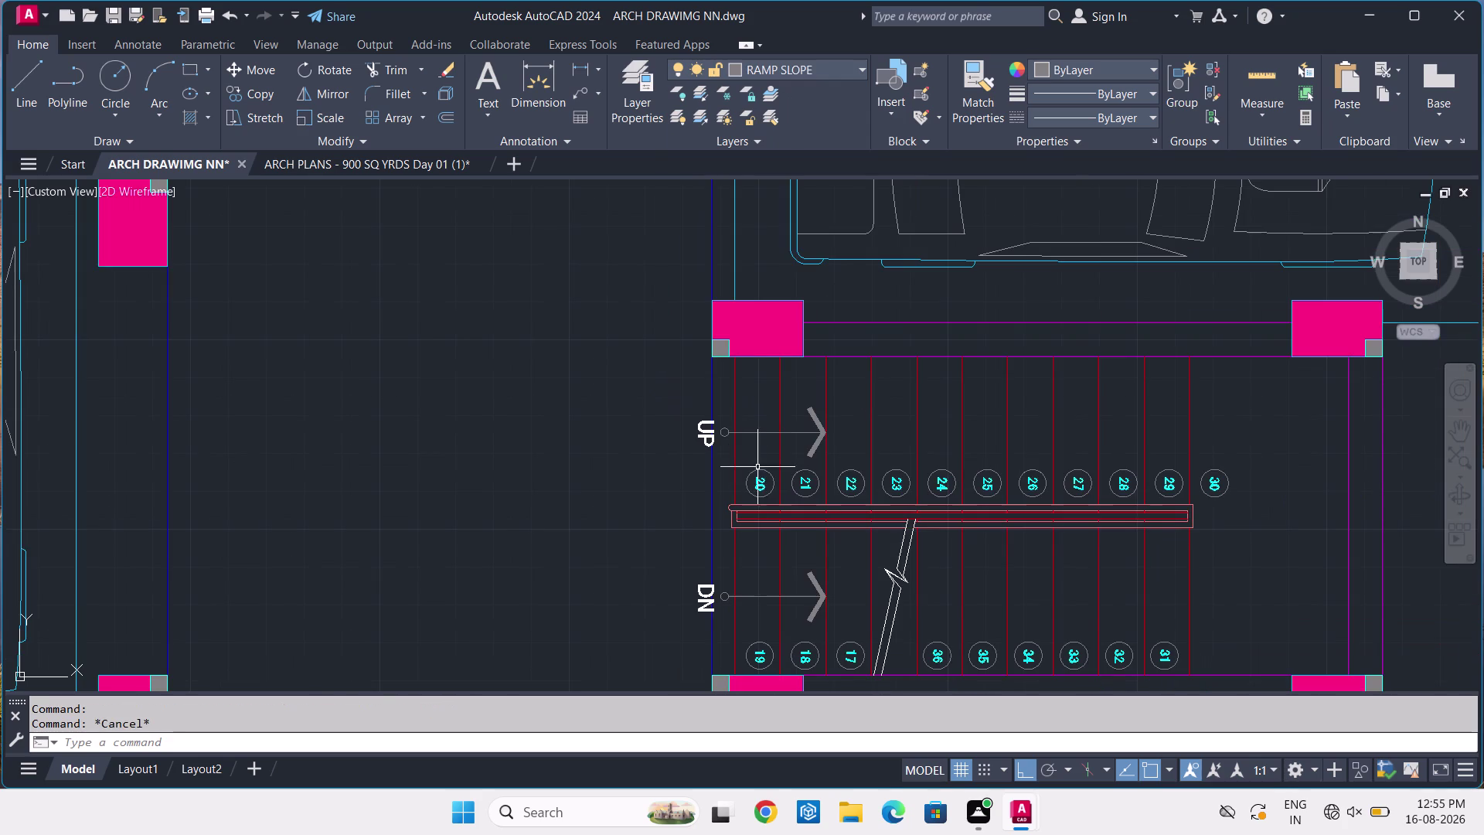
Place single-line text 'ST' right of the landing, height 5-1/2, rotation 0.
text(DT)
key(space)
middle_drag(1115, 508, 567, 495)
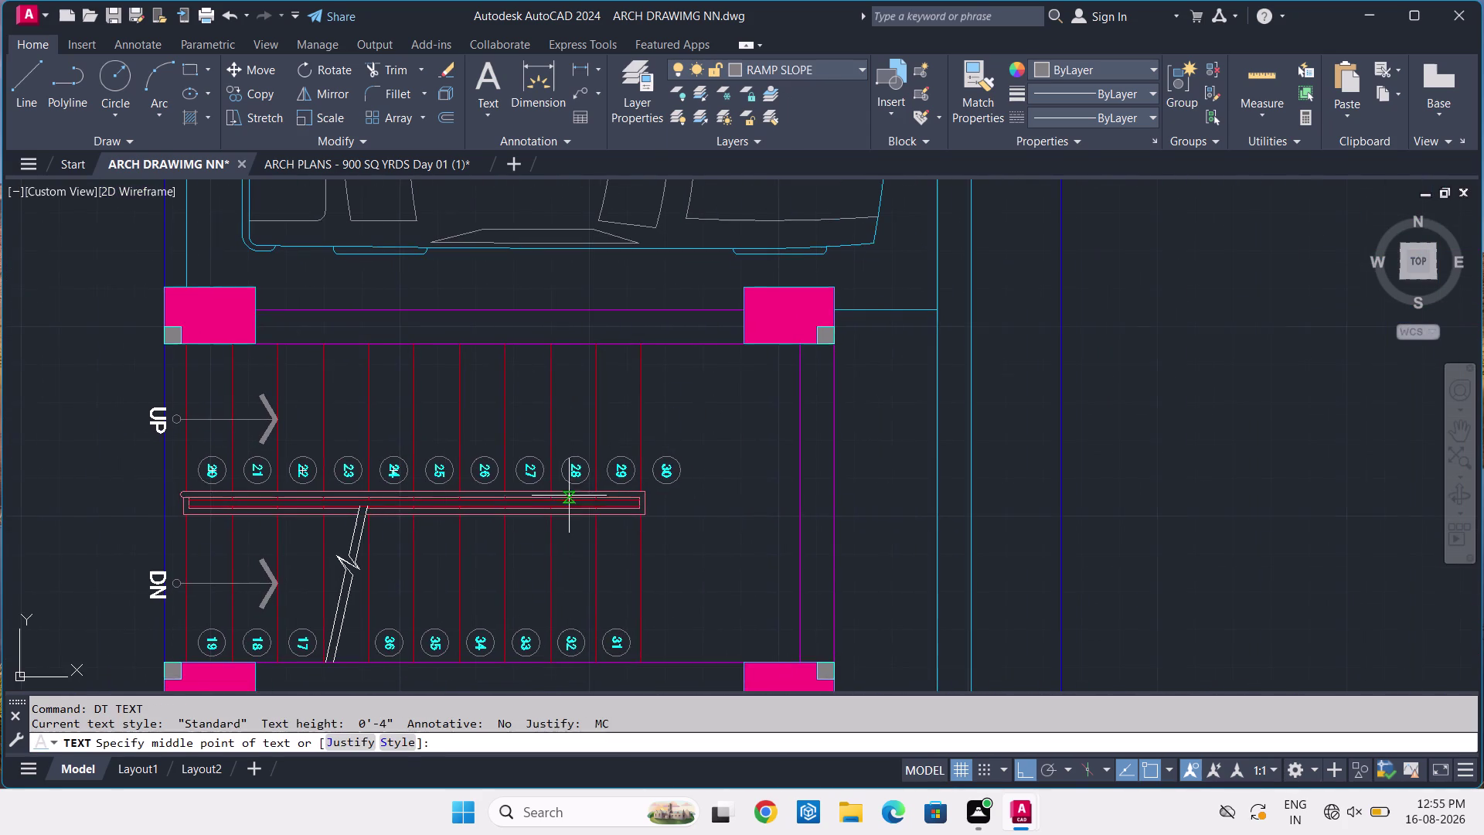
scroll(up, 3)
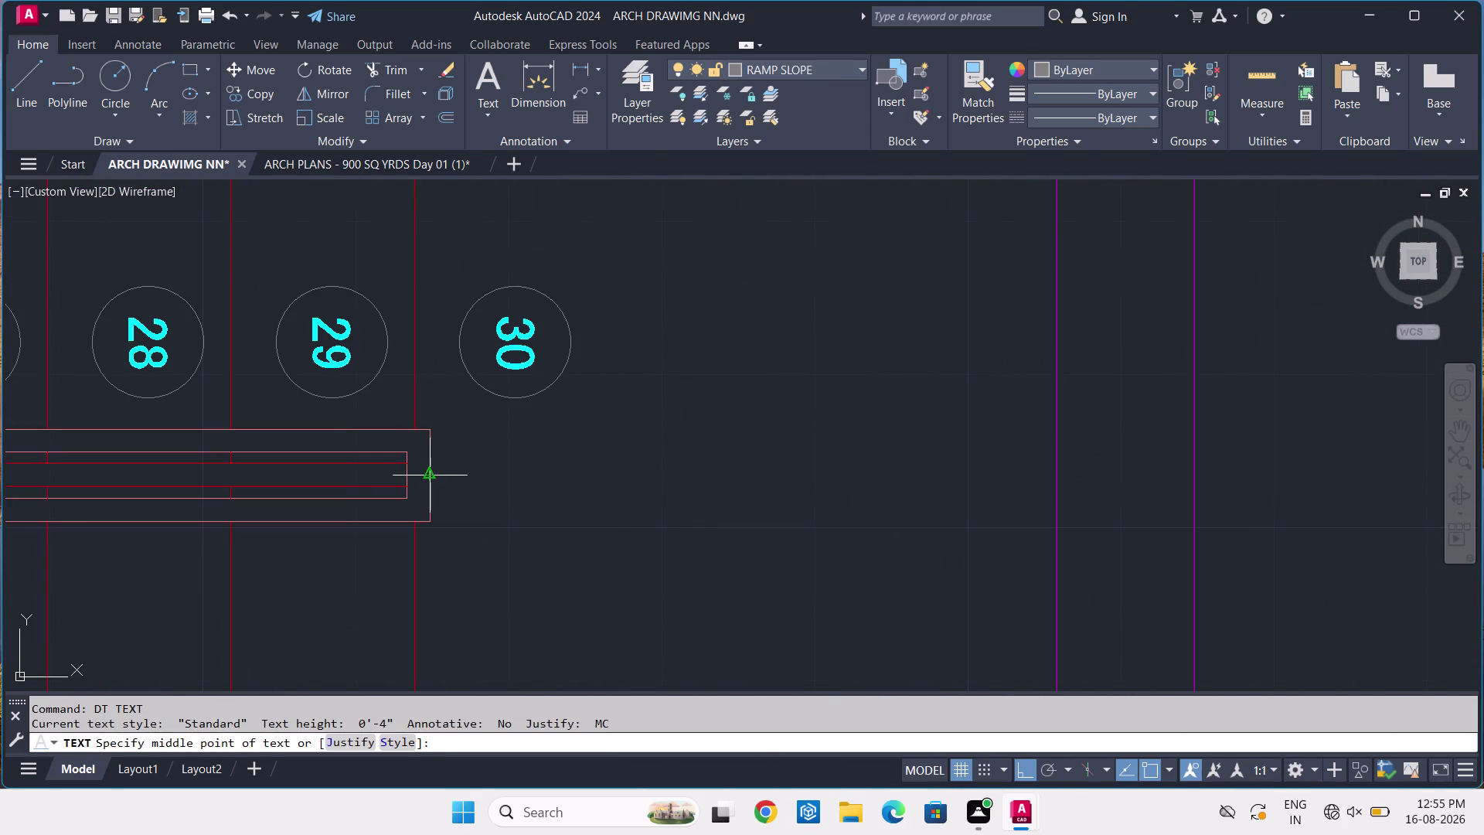
click(692, 439)
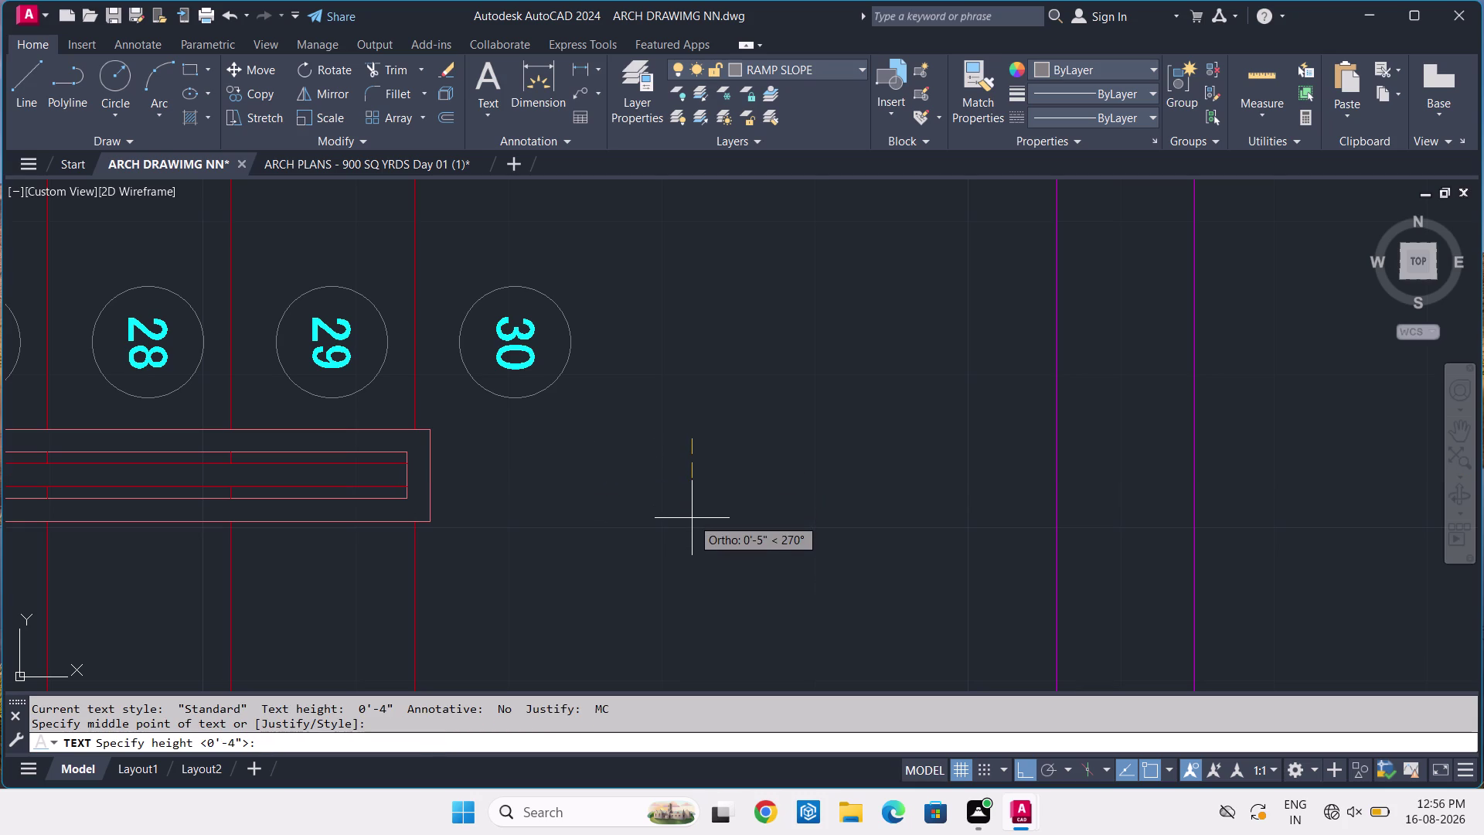
text(5-1)
text(/2)
key(Return)
key(Return)
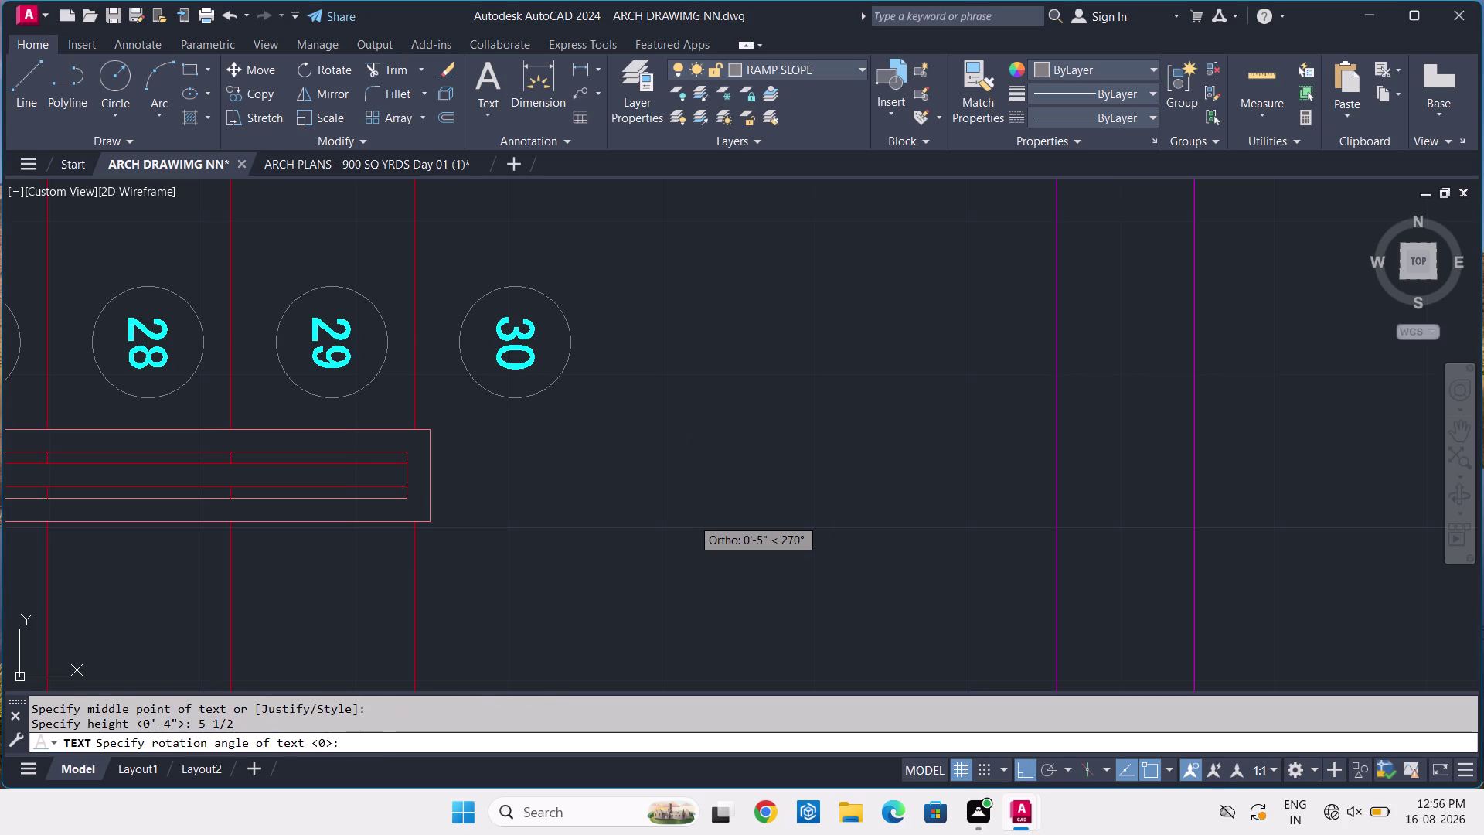
text(ST)
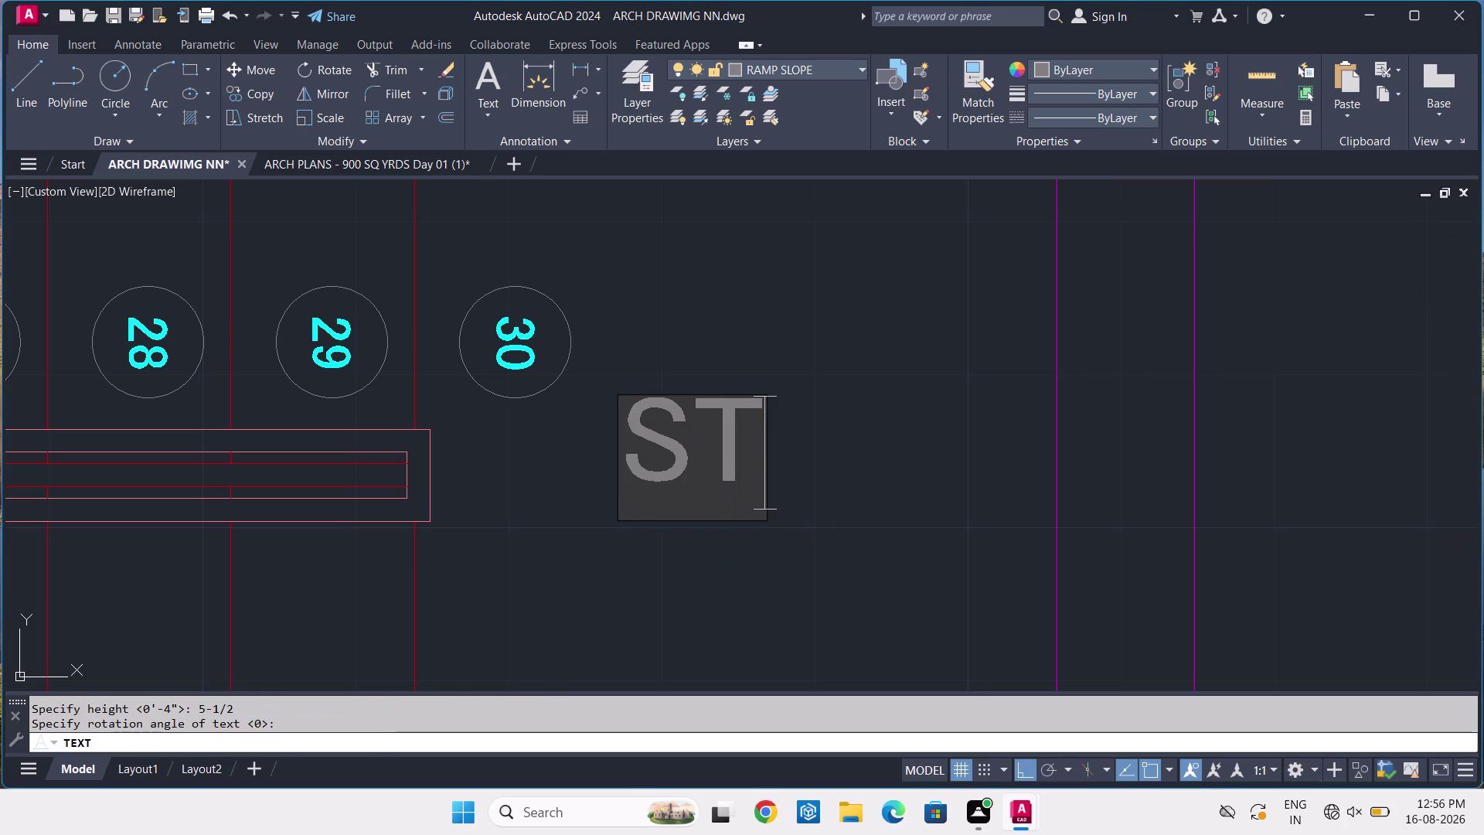
key(Return)
key(Return)
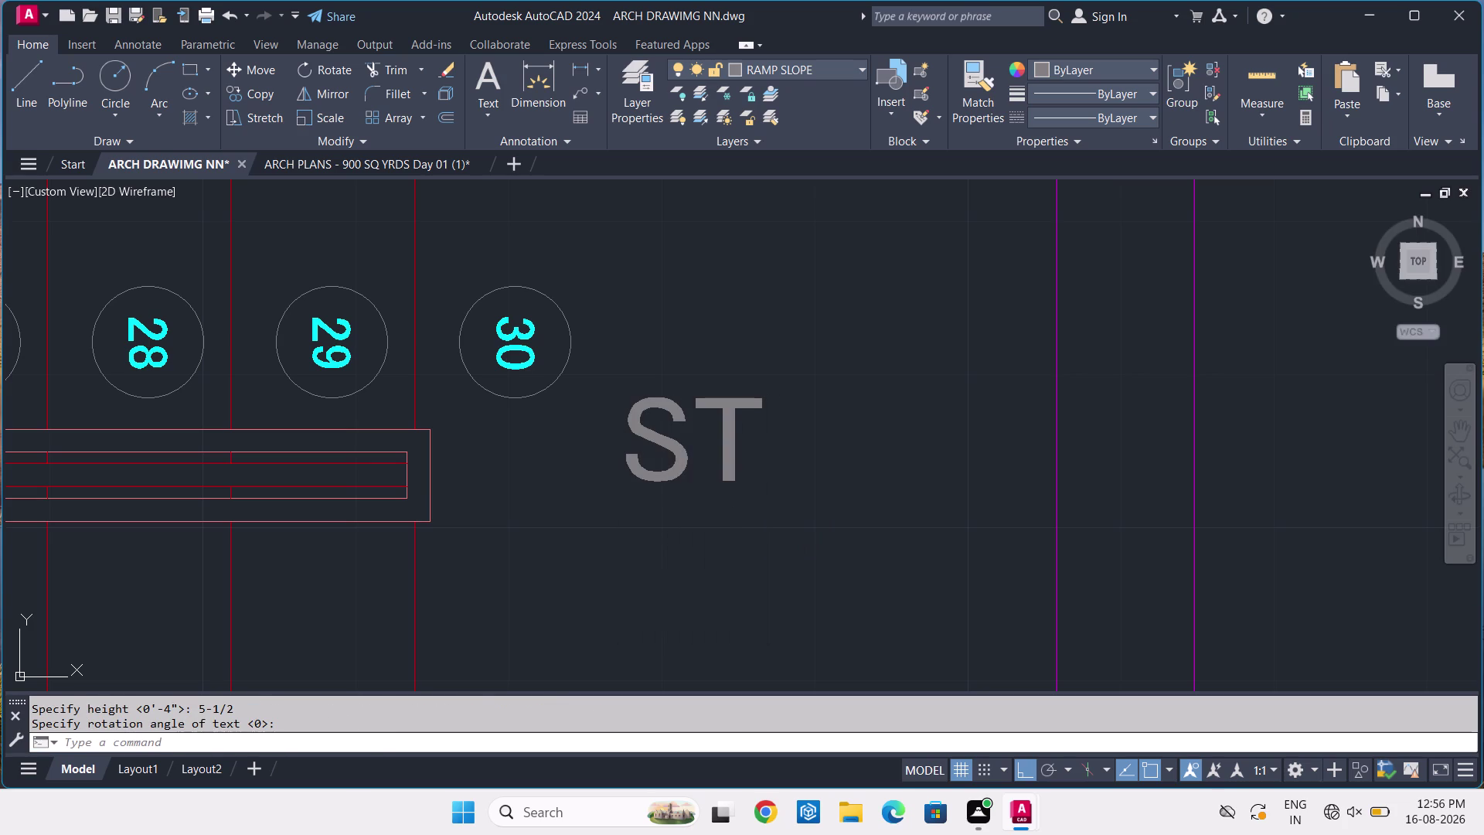
Rotate the ST text vertical and move it up and to the right.
click(763, 361)
click(663, 525)
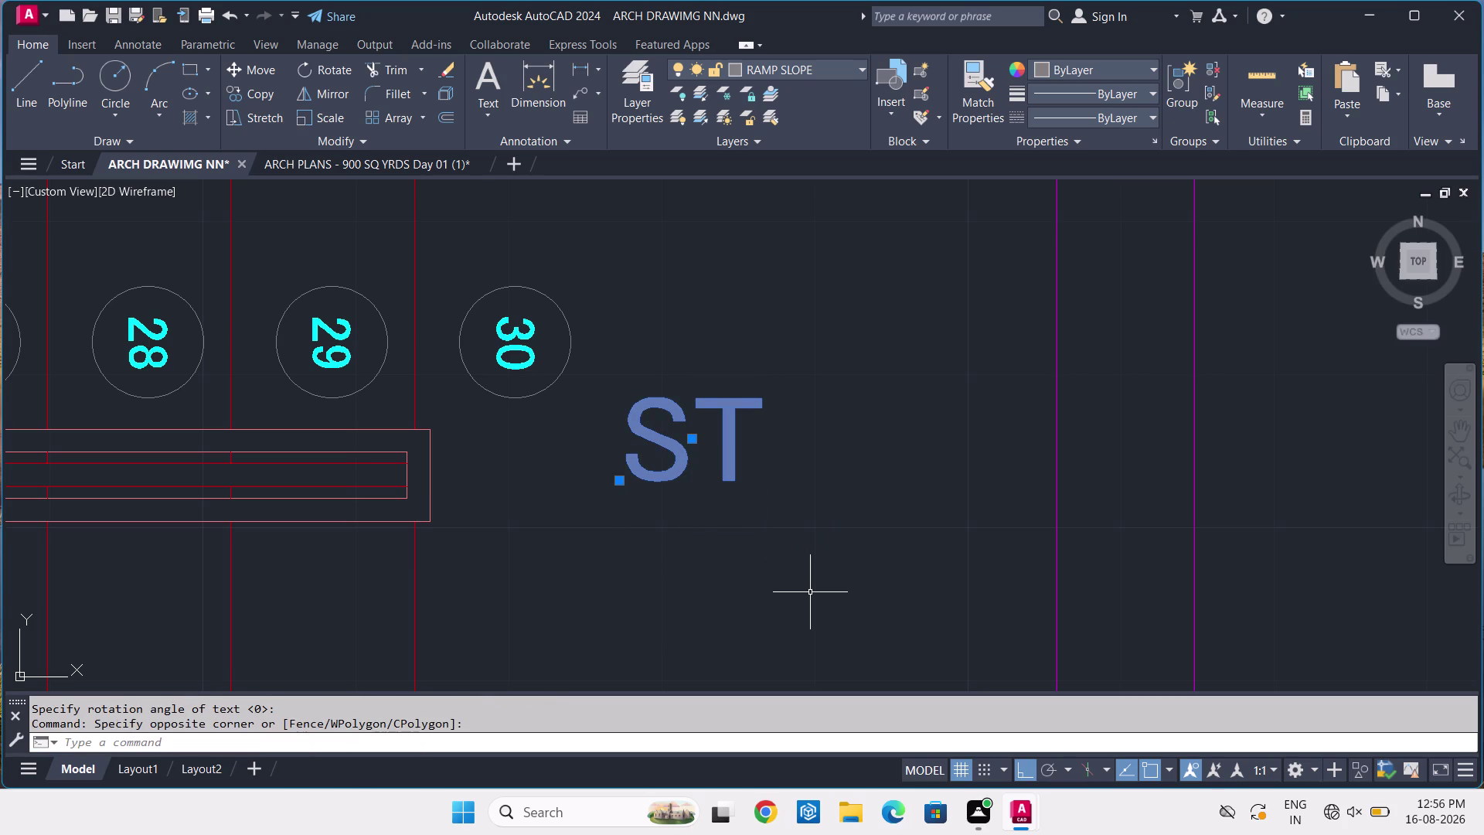
text(RO)
key(space)
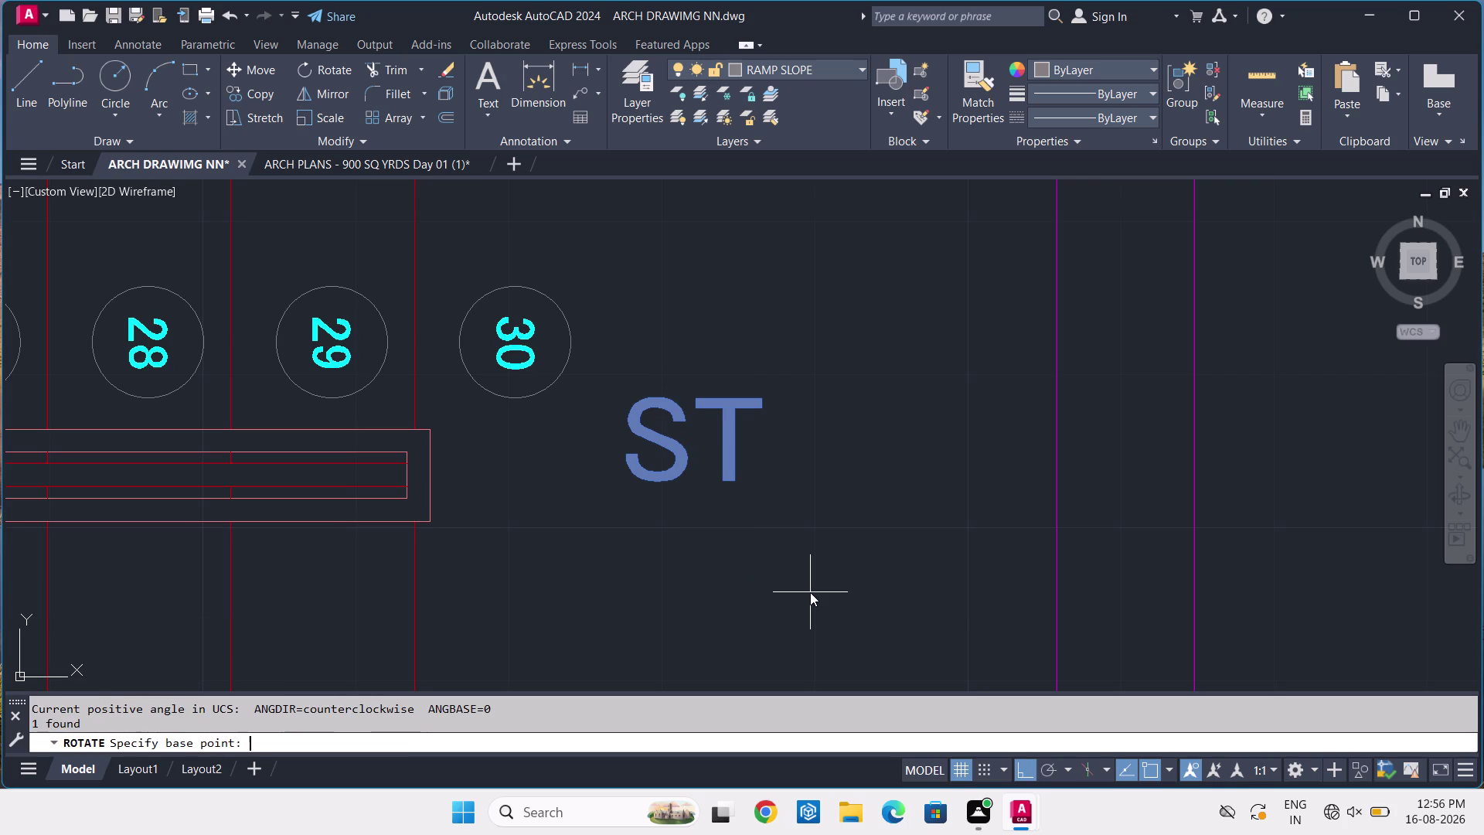
click(615, 474)
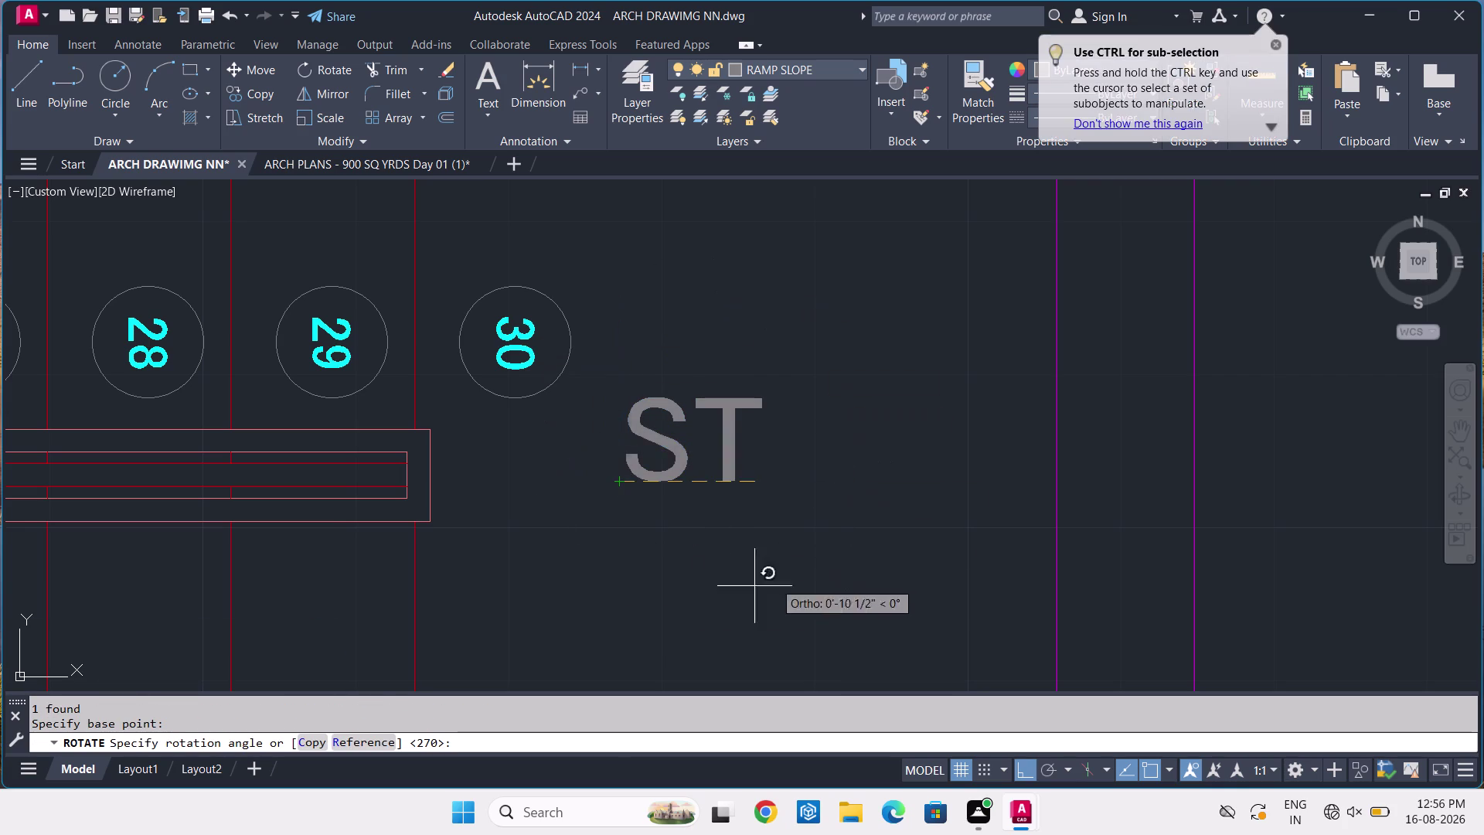
click(574, 640)
drag(737, 426, 728, 463)
click(611, 654)
text(M)
key(space)
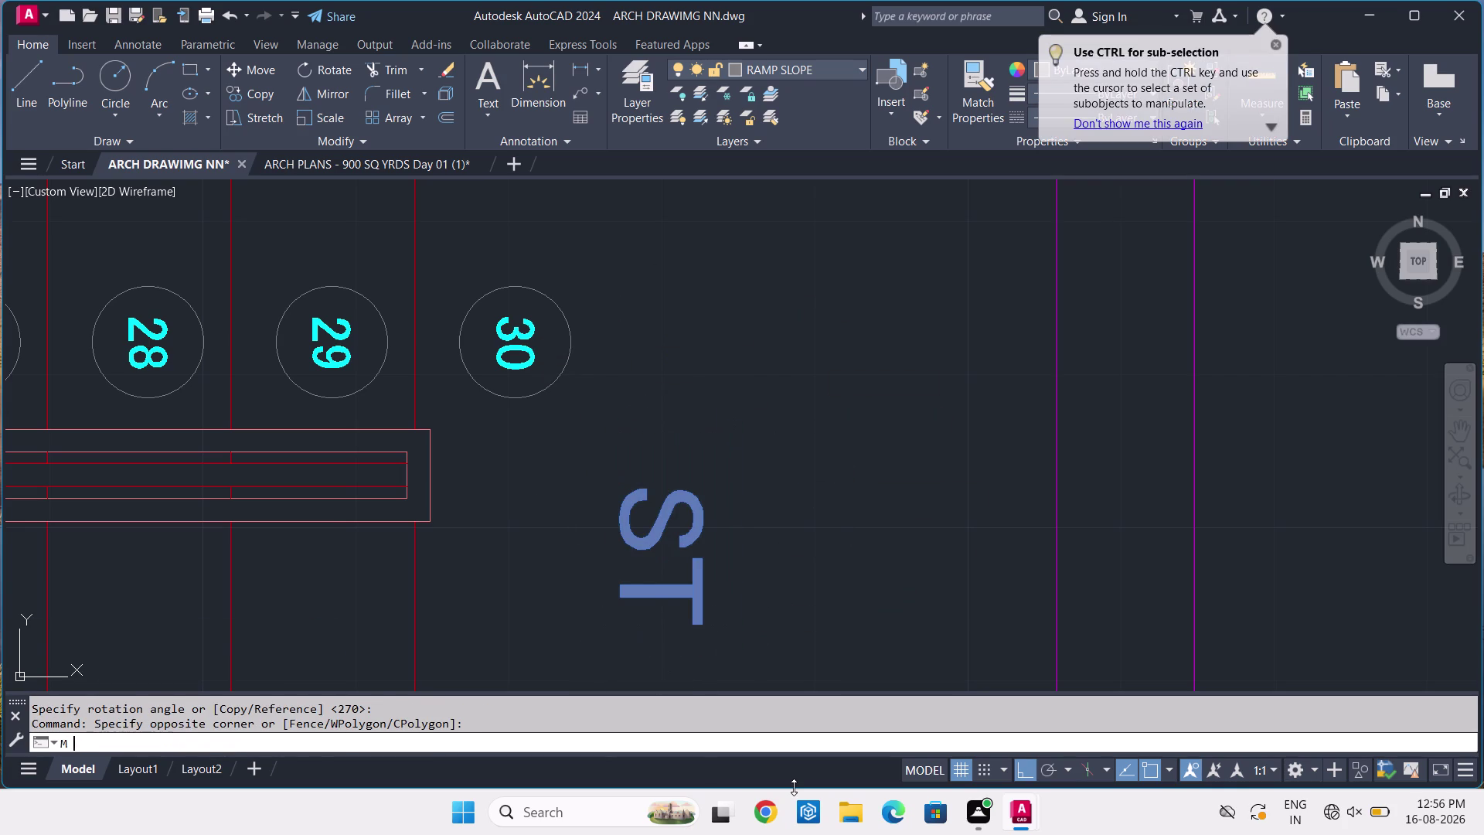
click(693, 588)
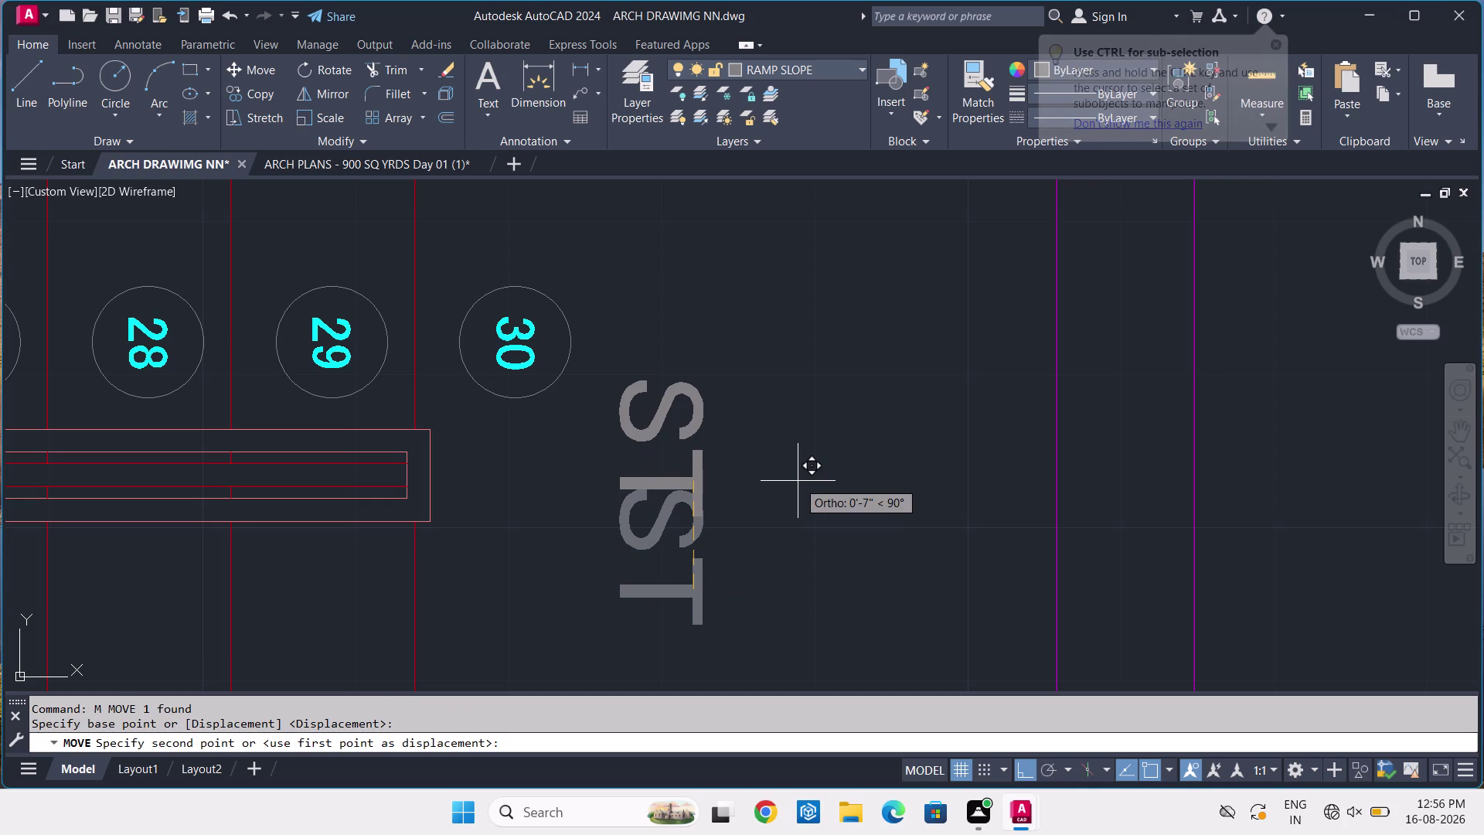
key(F8)
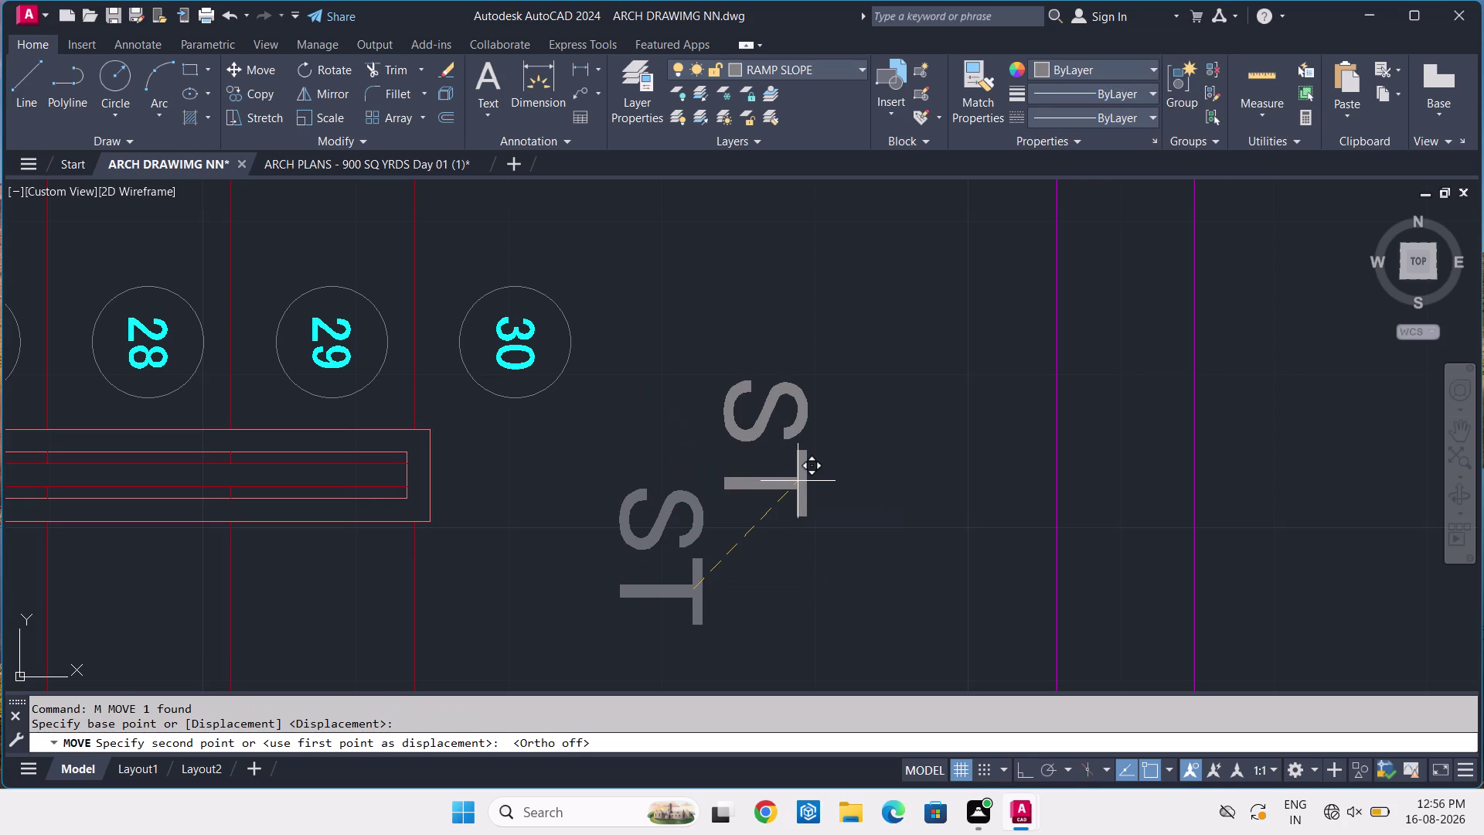
click(798, 522)
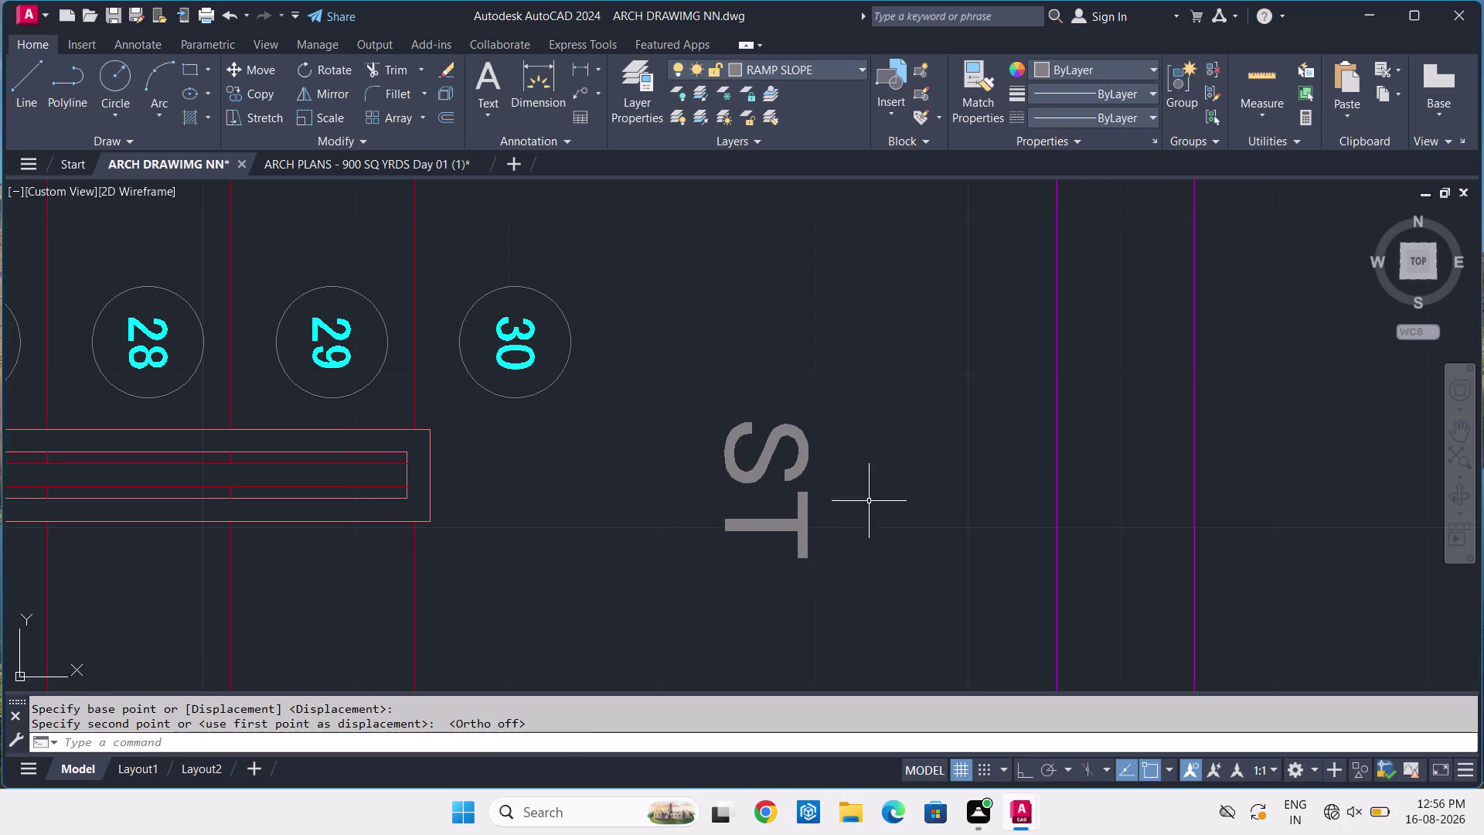
Draw a rectangle around the ST label with REC.
key(e)
key(BackSpace)
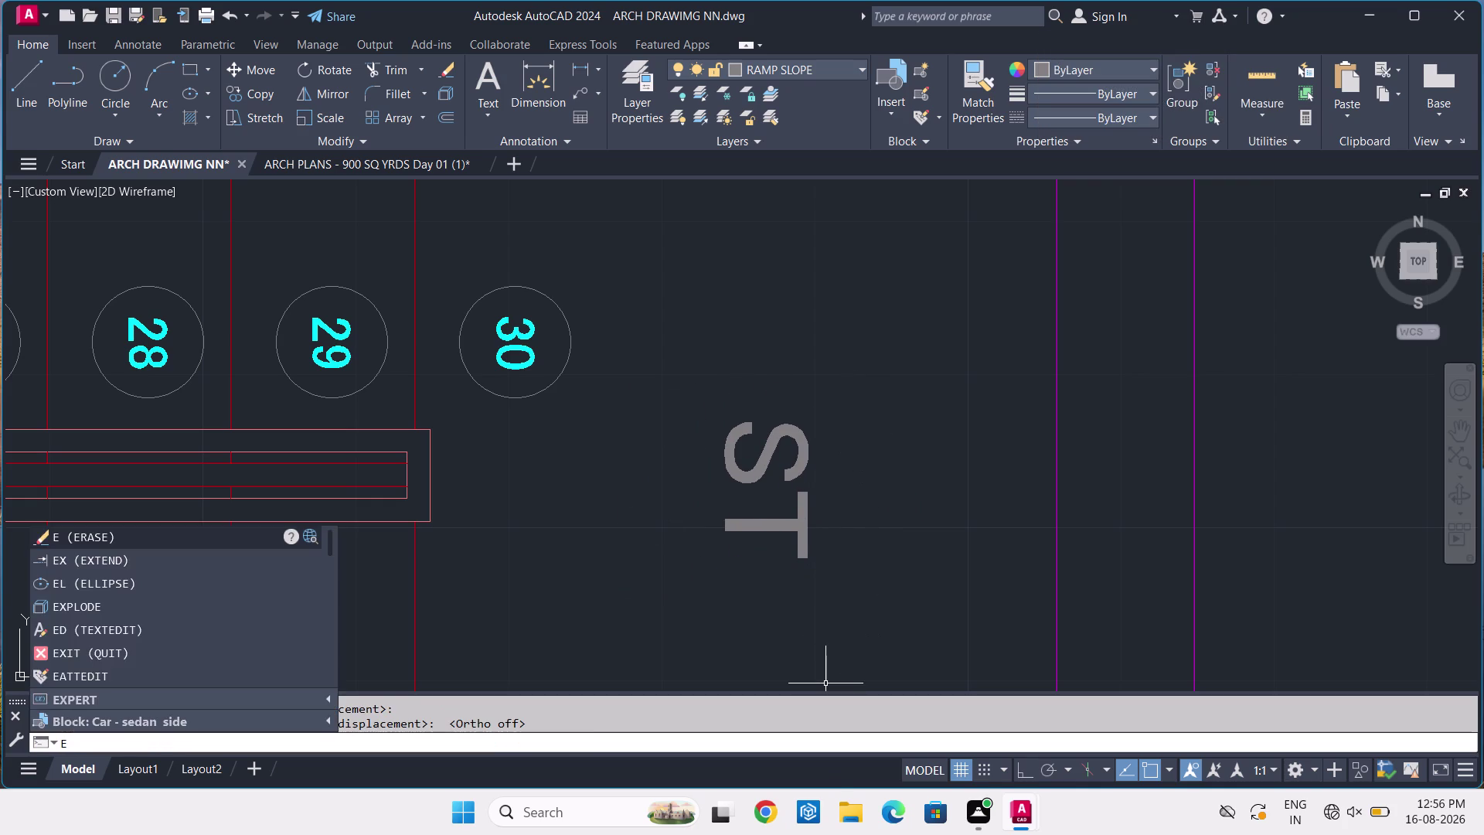
key(e)
key(BackSpace)
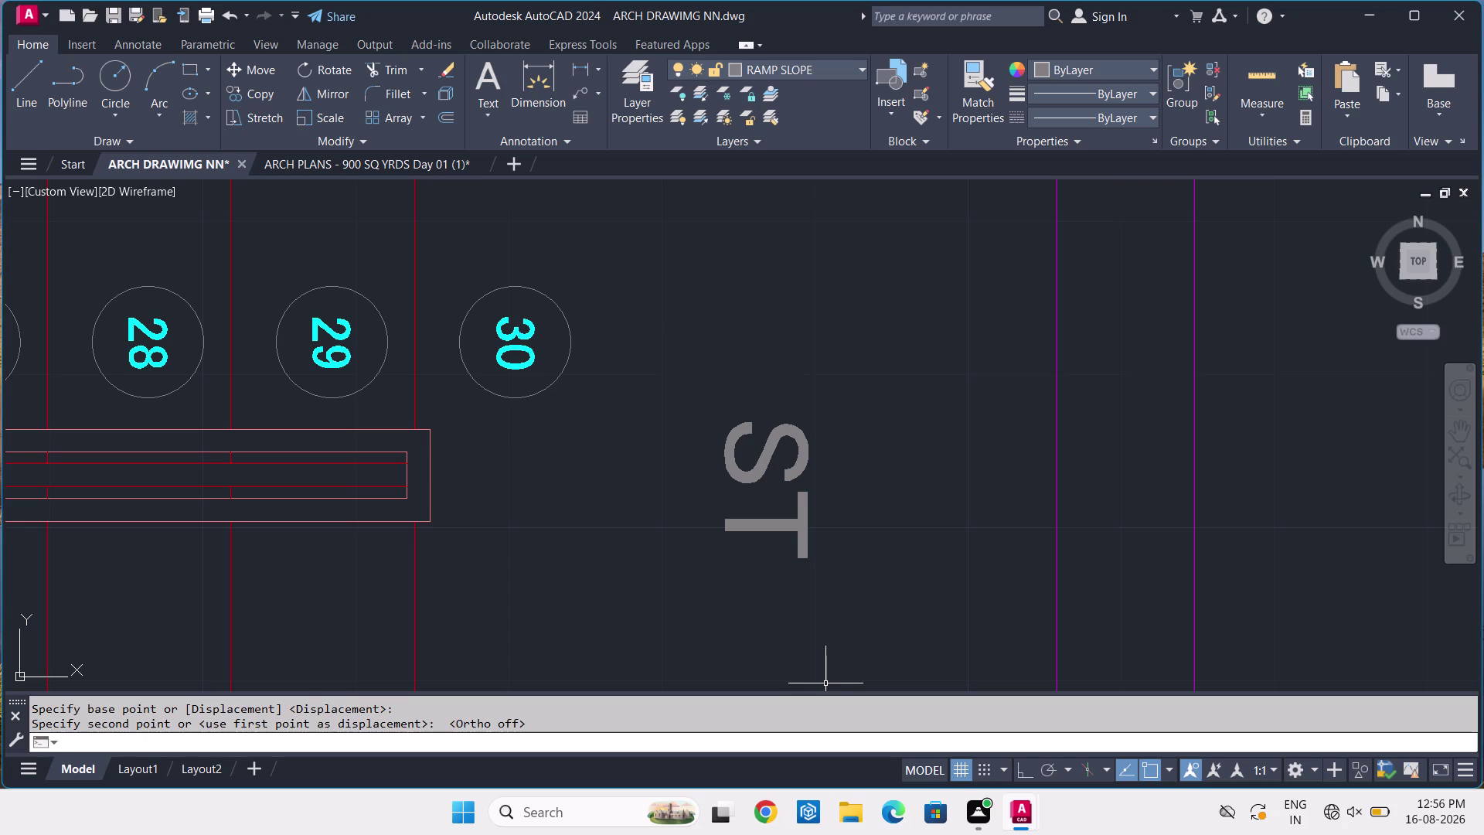
text(REC)
key(space)
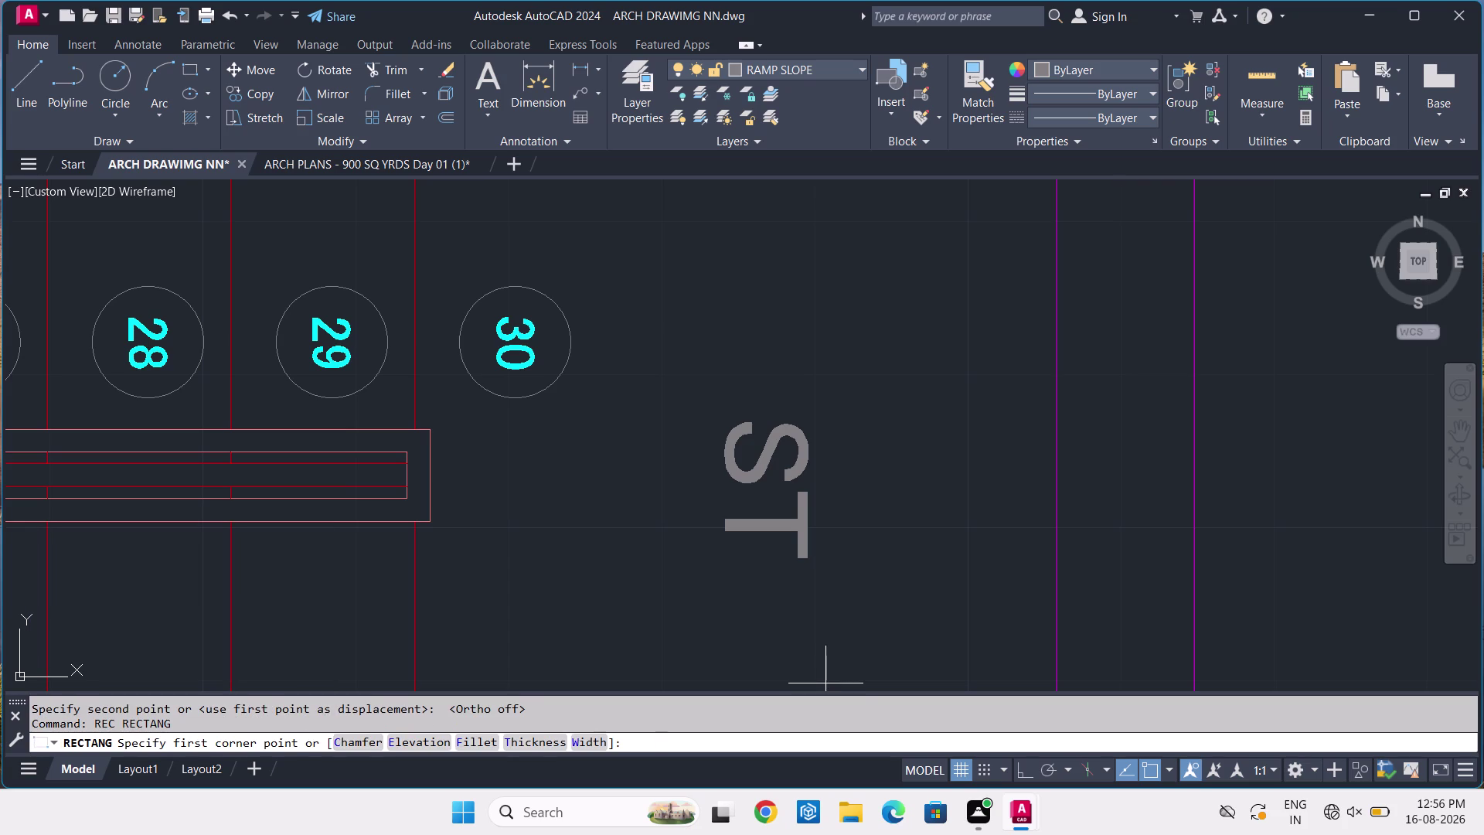
click(709, 388)
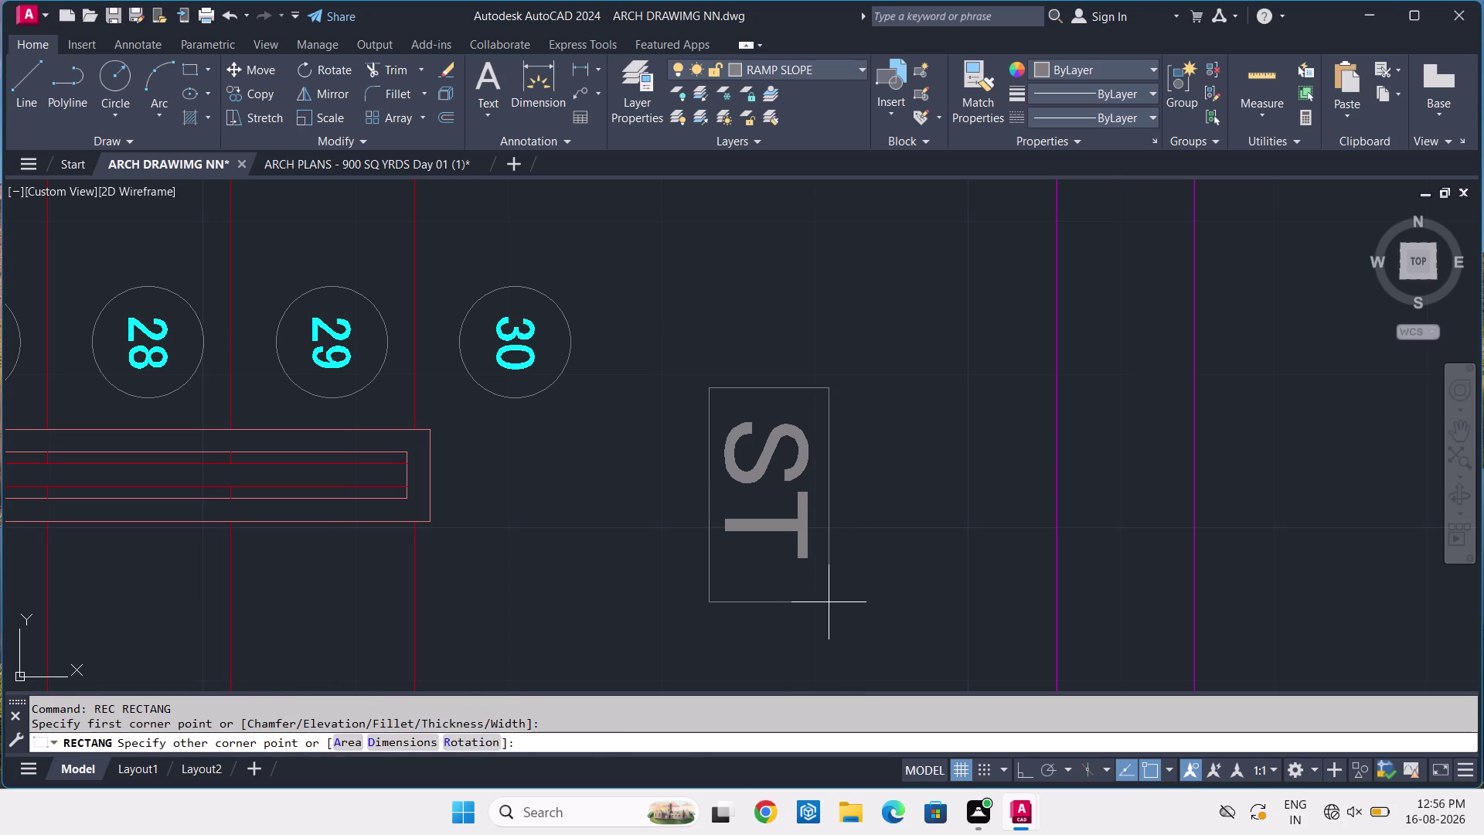
click(832, 597)
Check the ST label's layer without changes, then view the whole staircase.
click(772, 452)
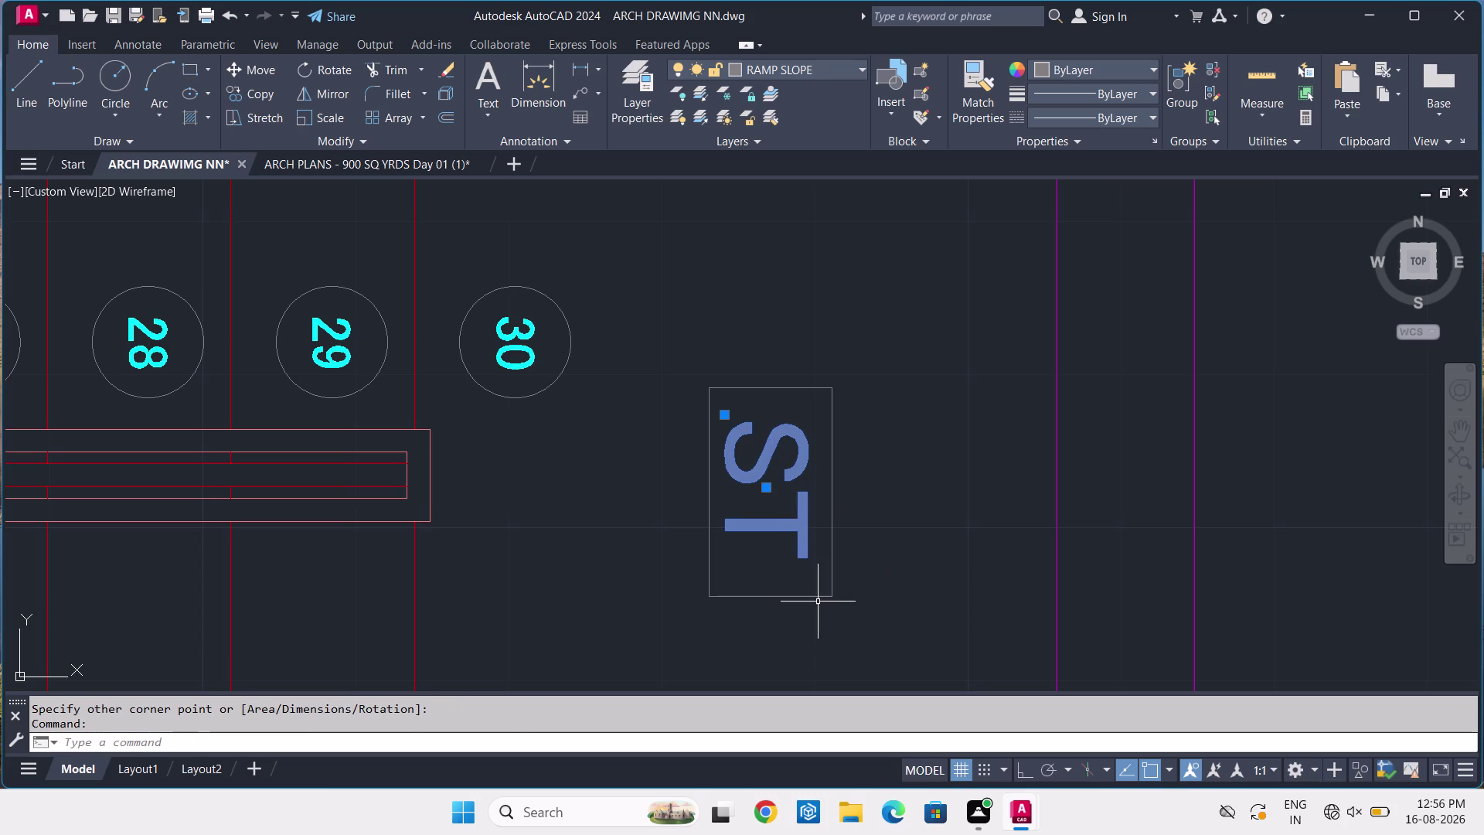
click(820, 71)
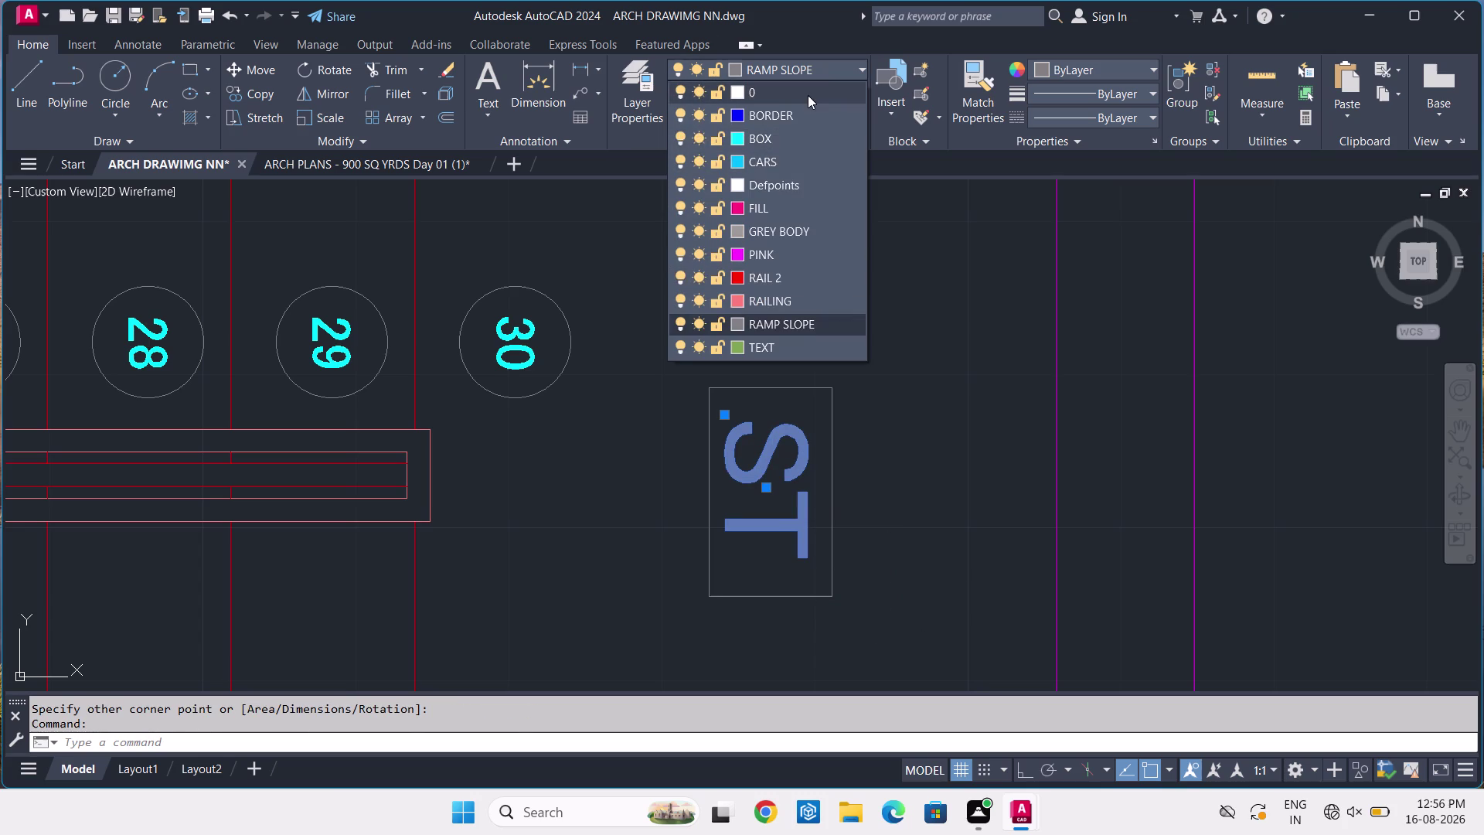
click(808, 95)
key(Escape)
scroll(down, 3)
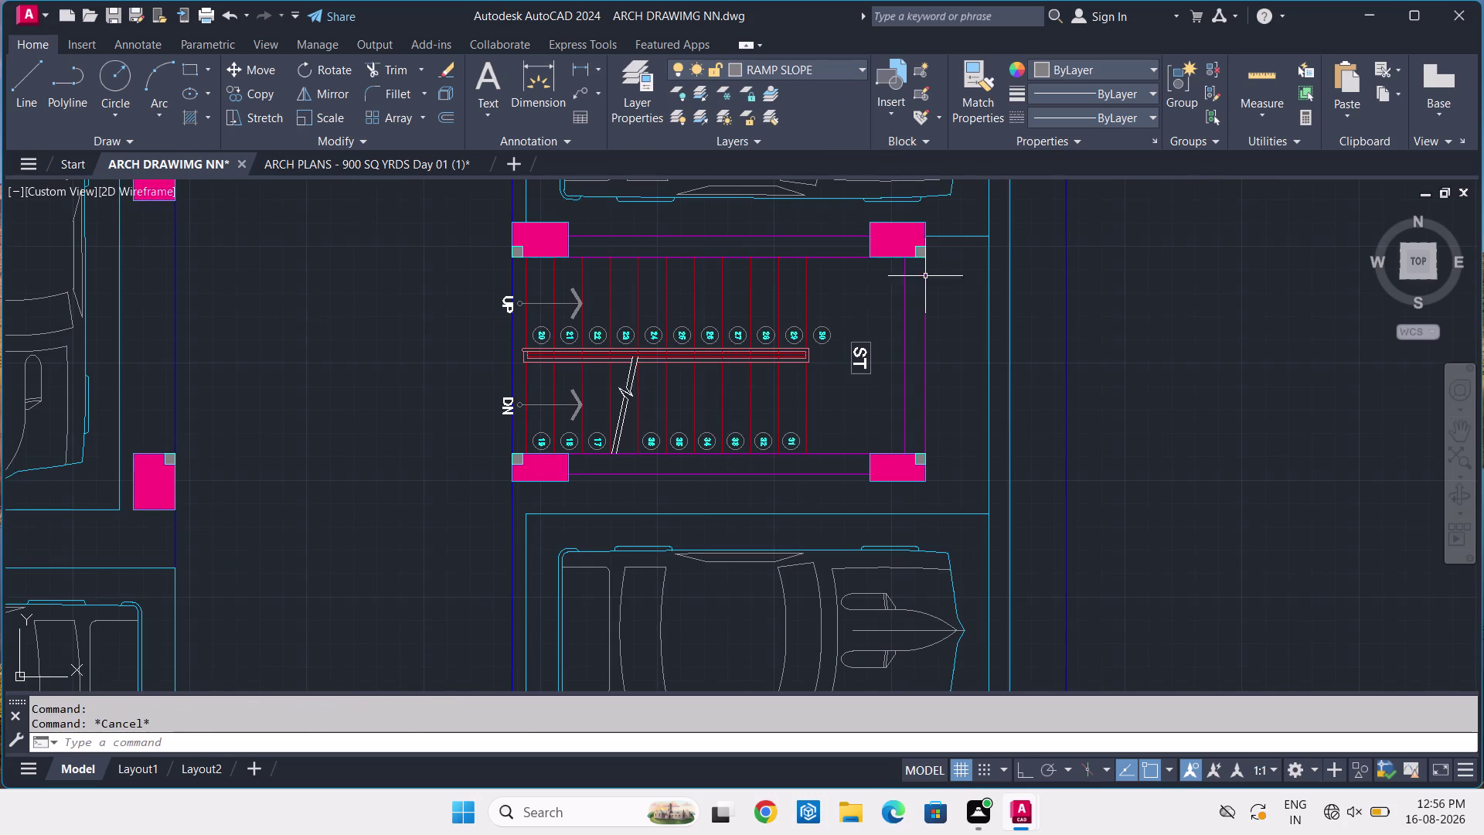
middle_drag(747, 436, 889, 378)
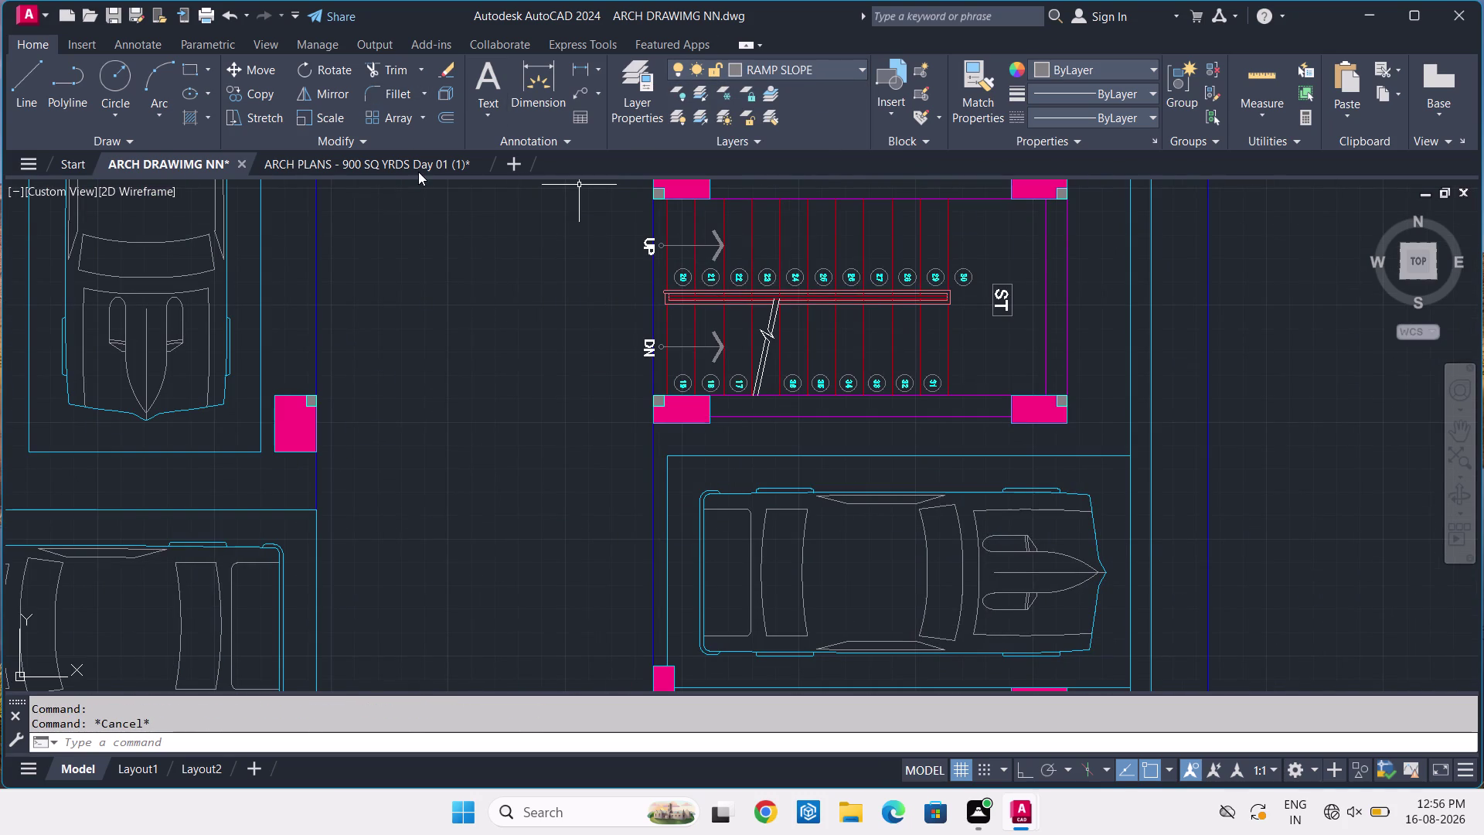
Switch to ARCH PLANS and pan around its driveway and ramp hatching.
click(419, 159)
scroll(down, 3)
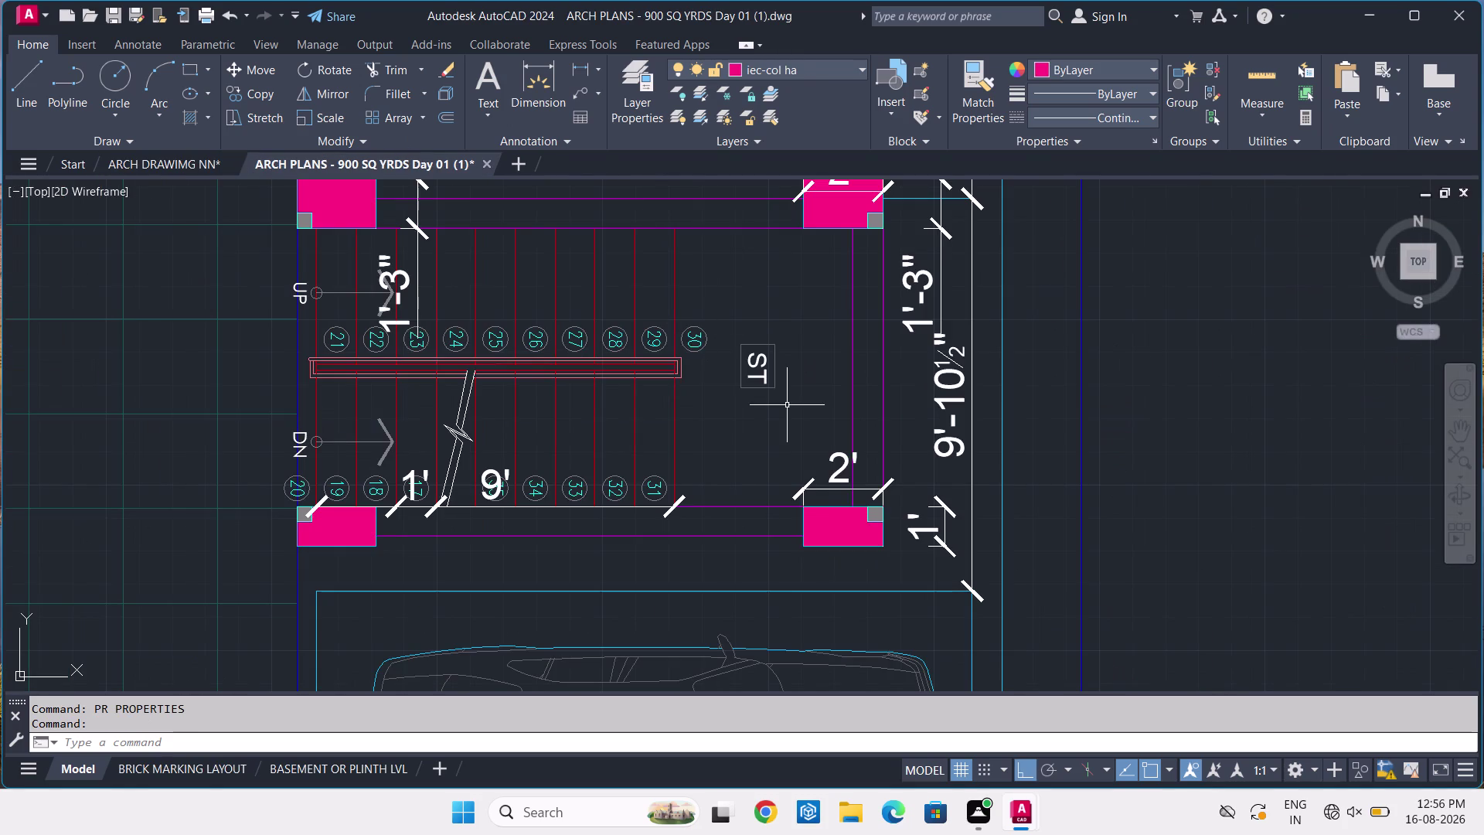
scroll(down, 3)
middle_drag(470, 534, 619, 521)
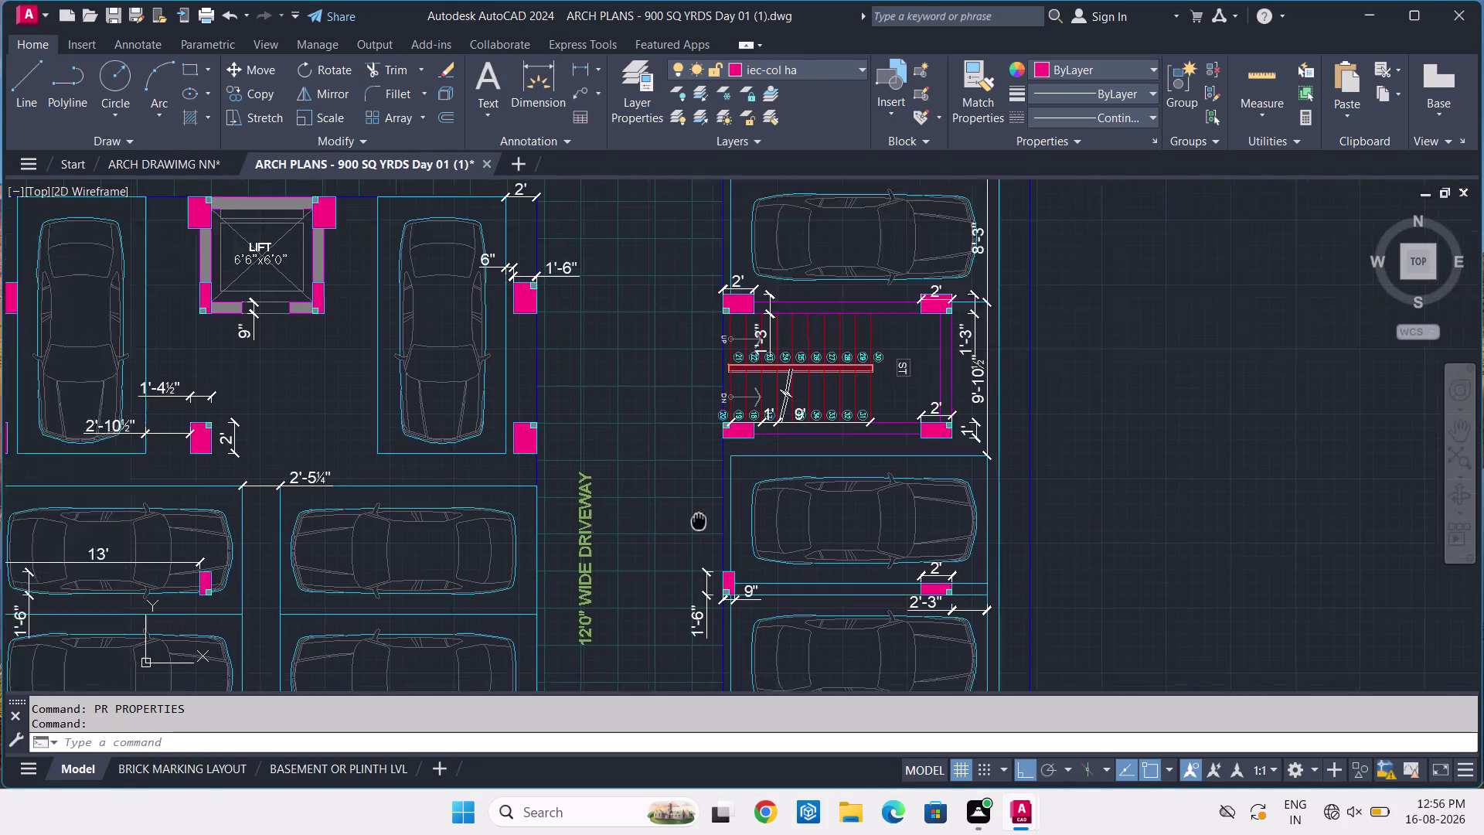
middle_drag(620, 521, 1198, 463)
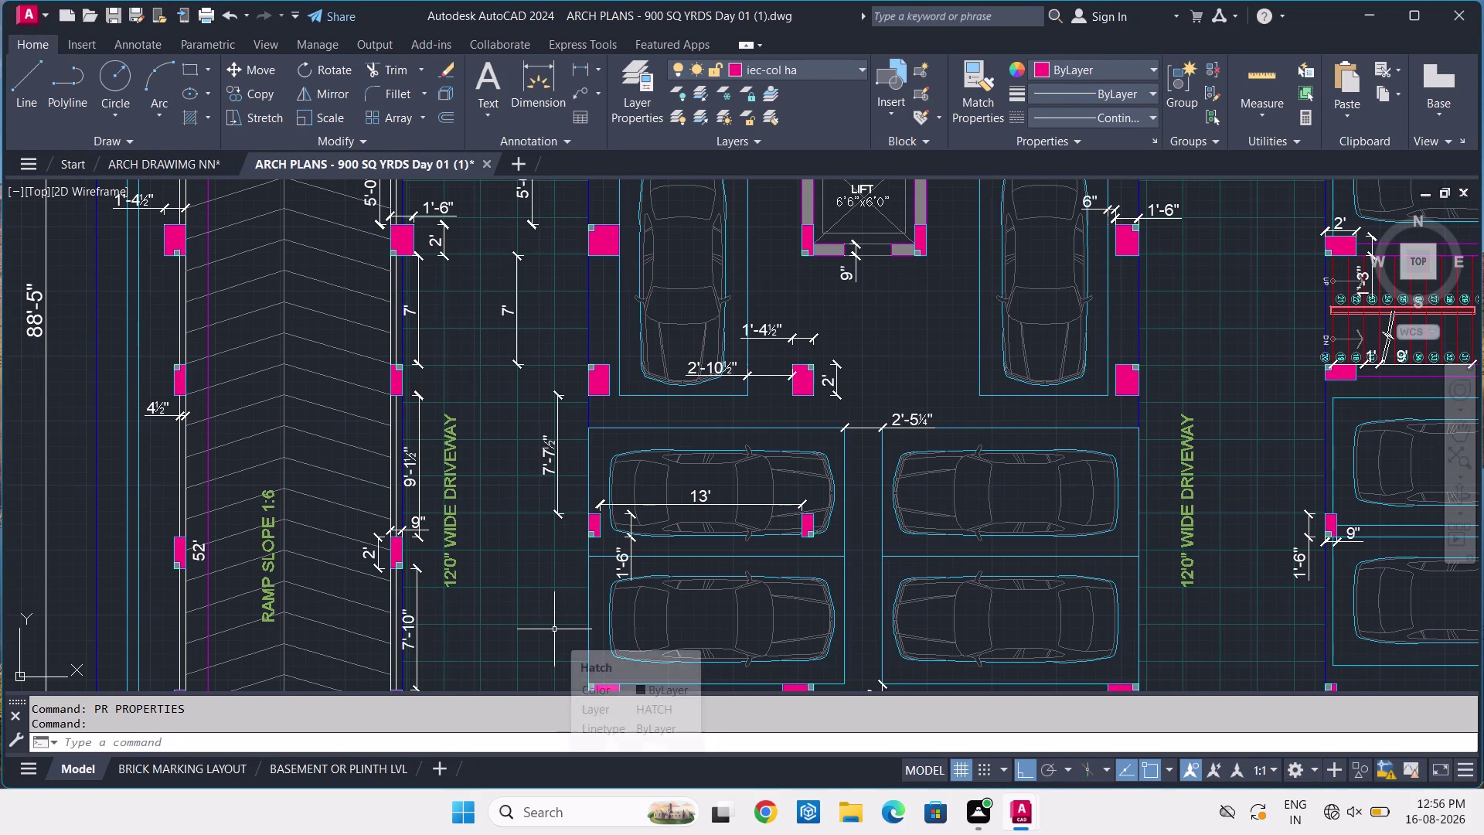
scroll(down, 3)
middle_drag(1073, 583, 1139, 435)
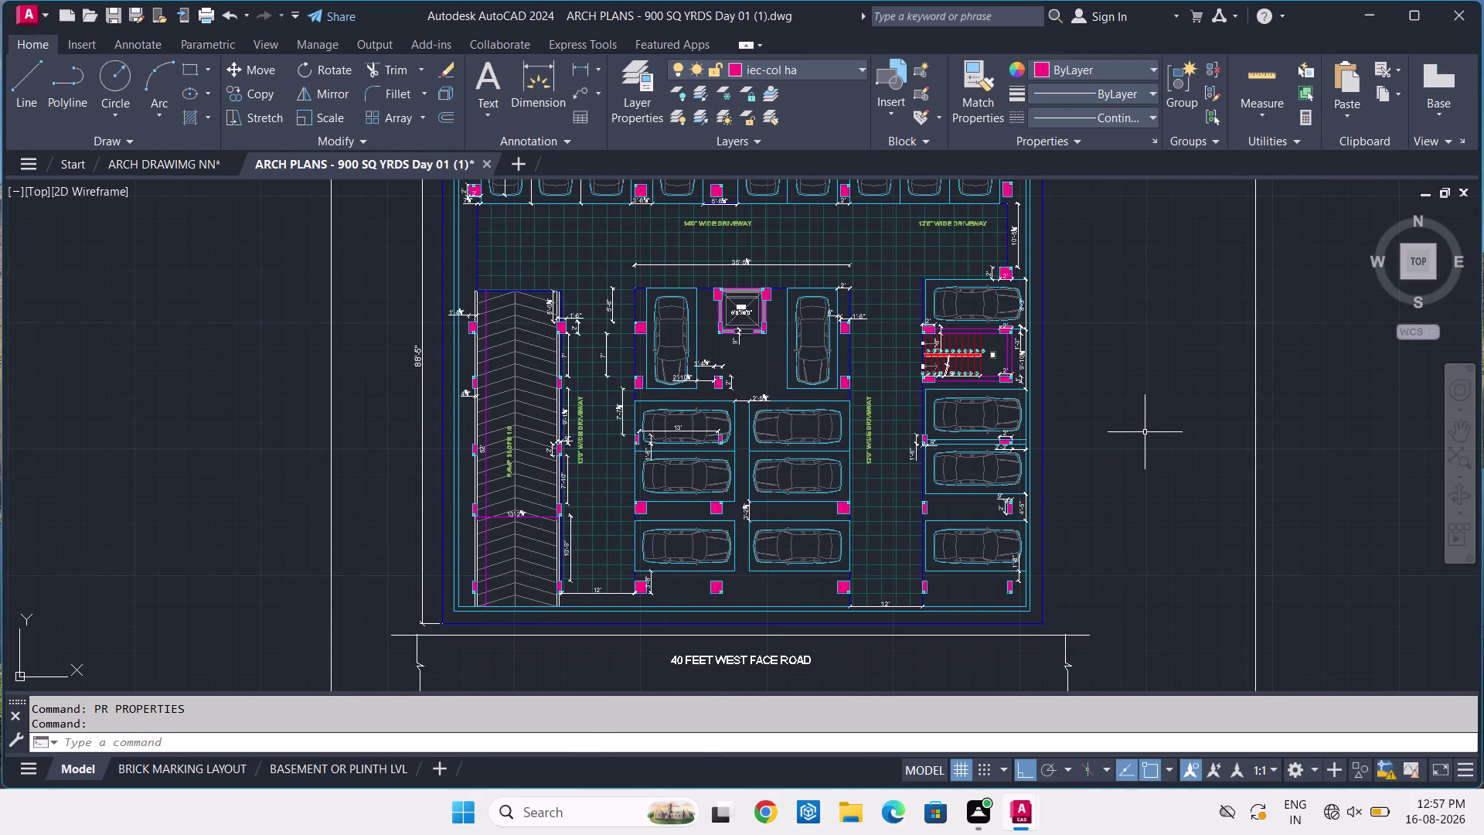
Return briefly to ARCH DRAWING NN, then select the ARCH PLANS driveway hatch.
click(156, 160)
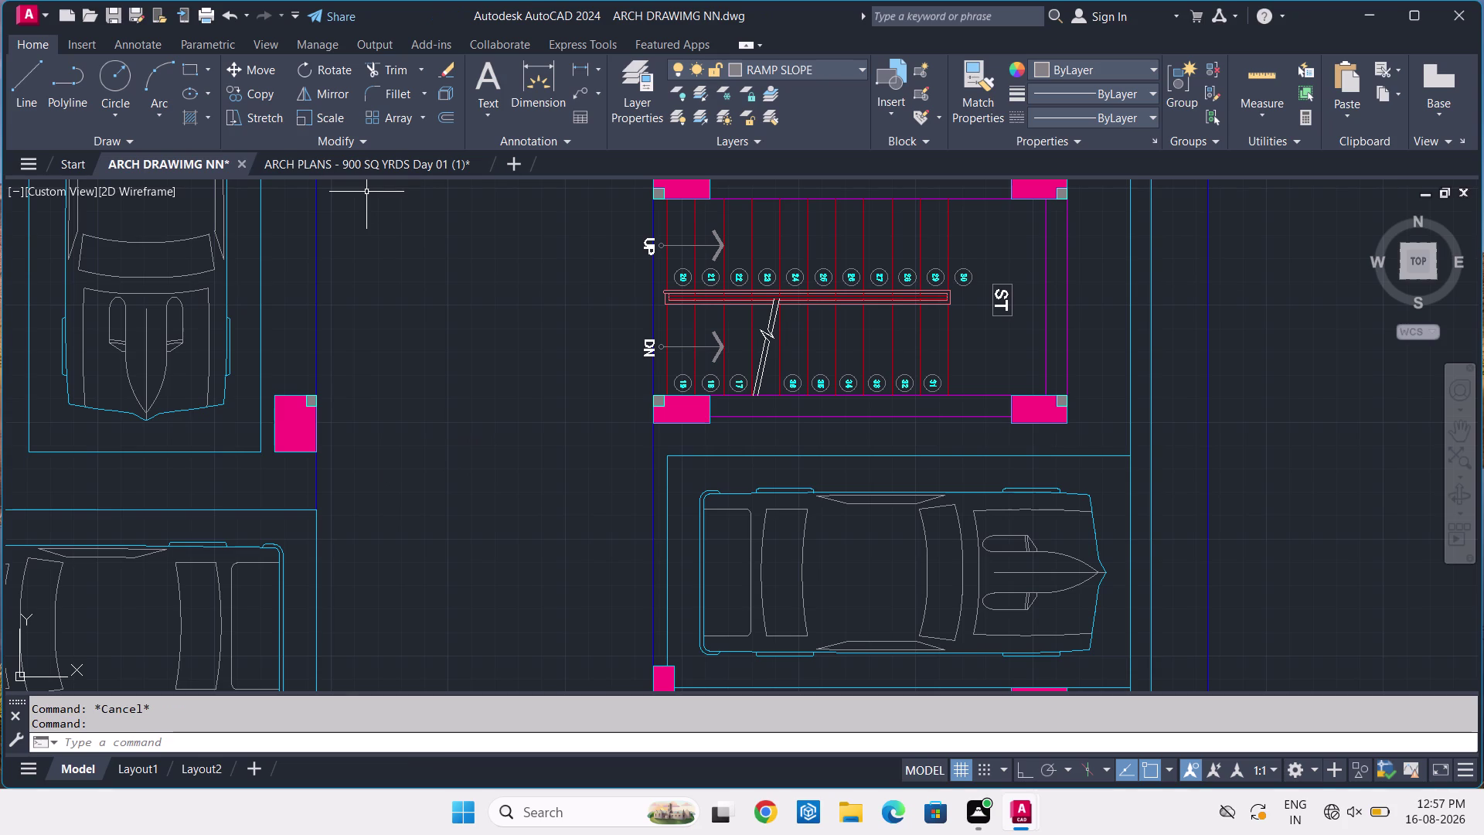
key(h)
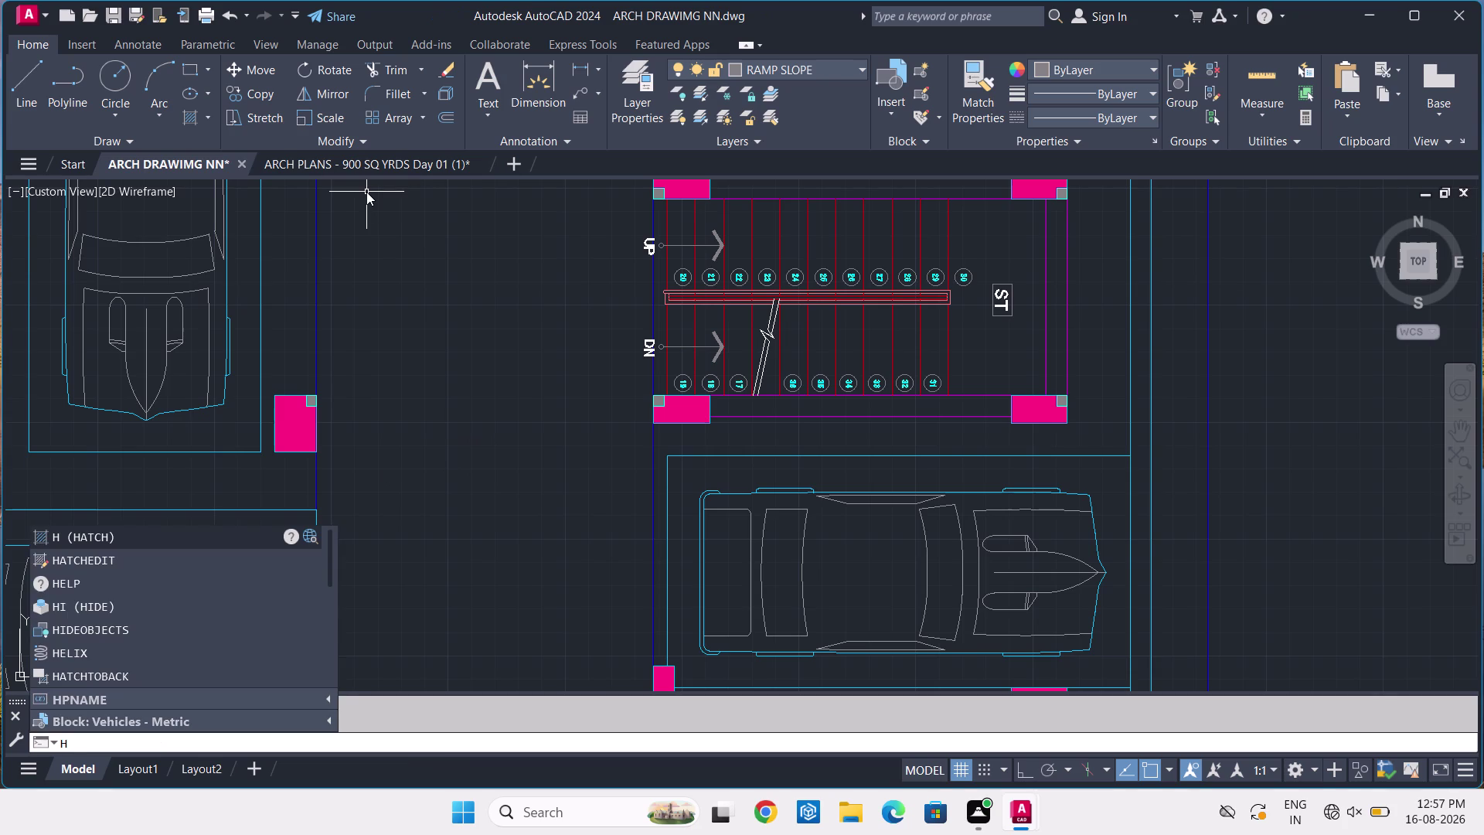
key(Escape)
click(381, 165)
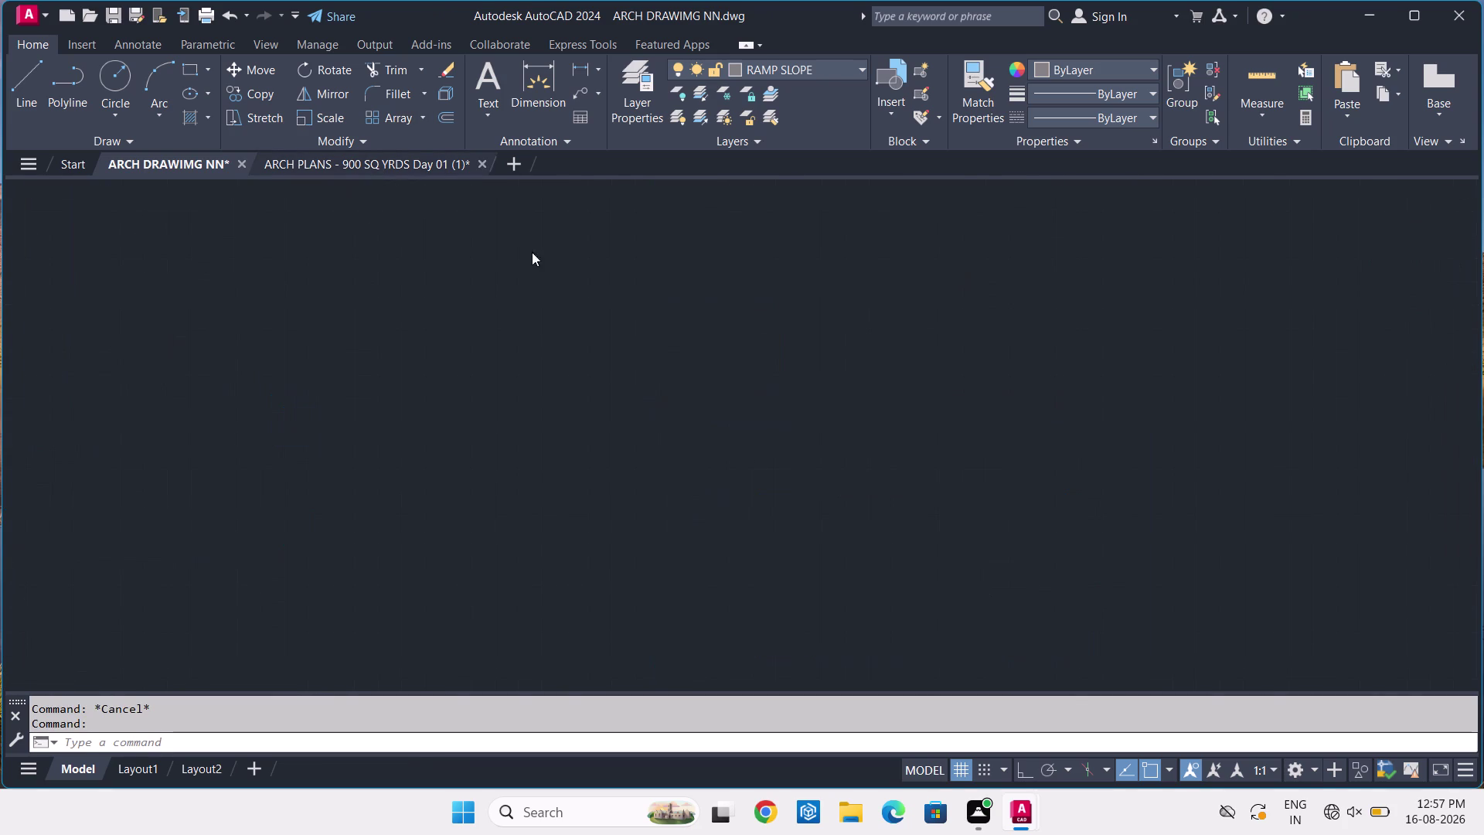
scroll(up, 3)
click(565, 238)
click(539, 255)
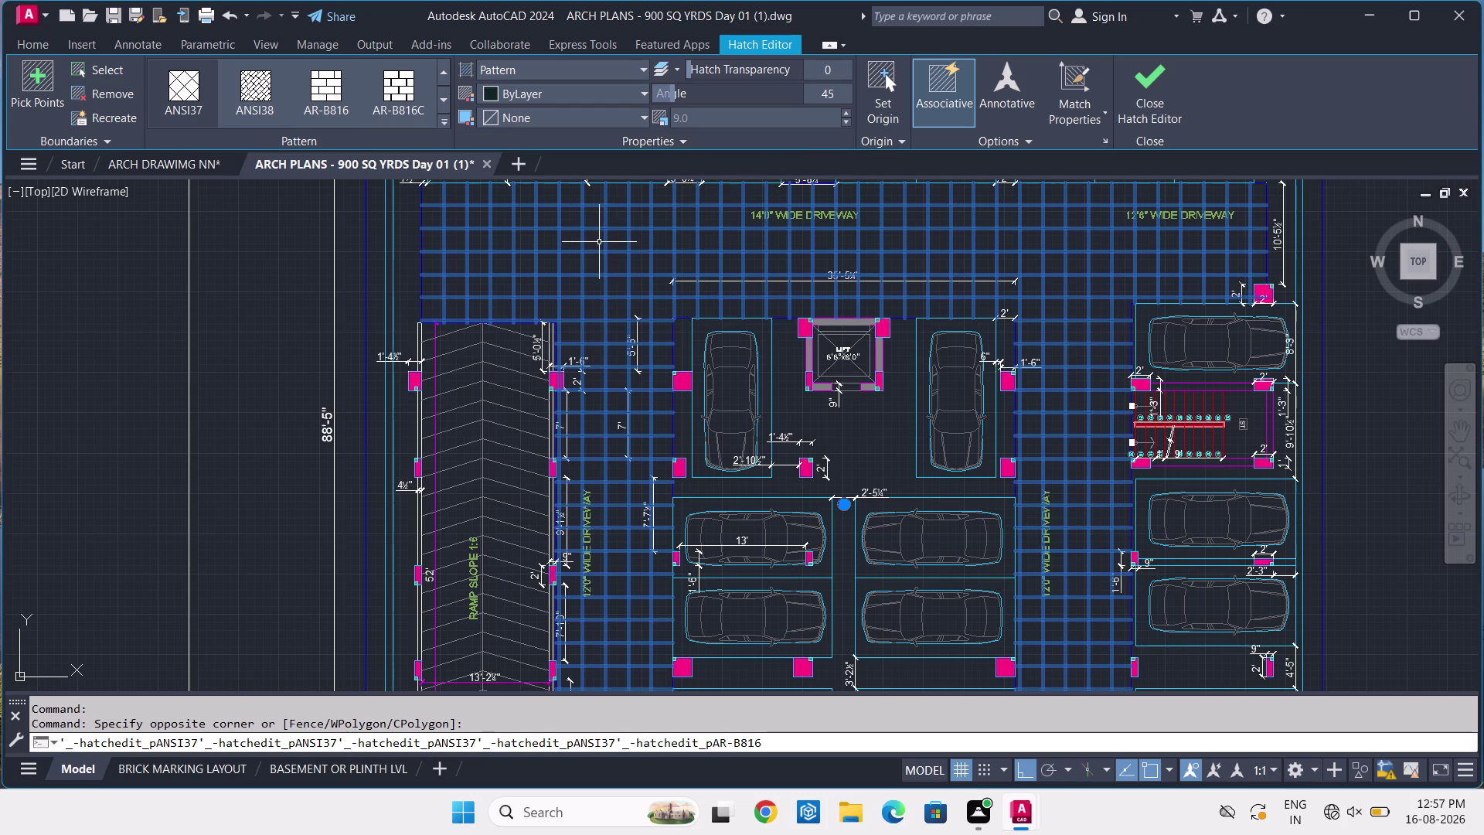
Exit the ANSI37 hatch editor and switch back to ARCH DRAWING NN.
key(Escape)
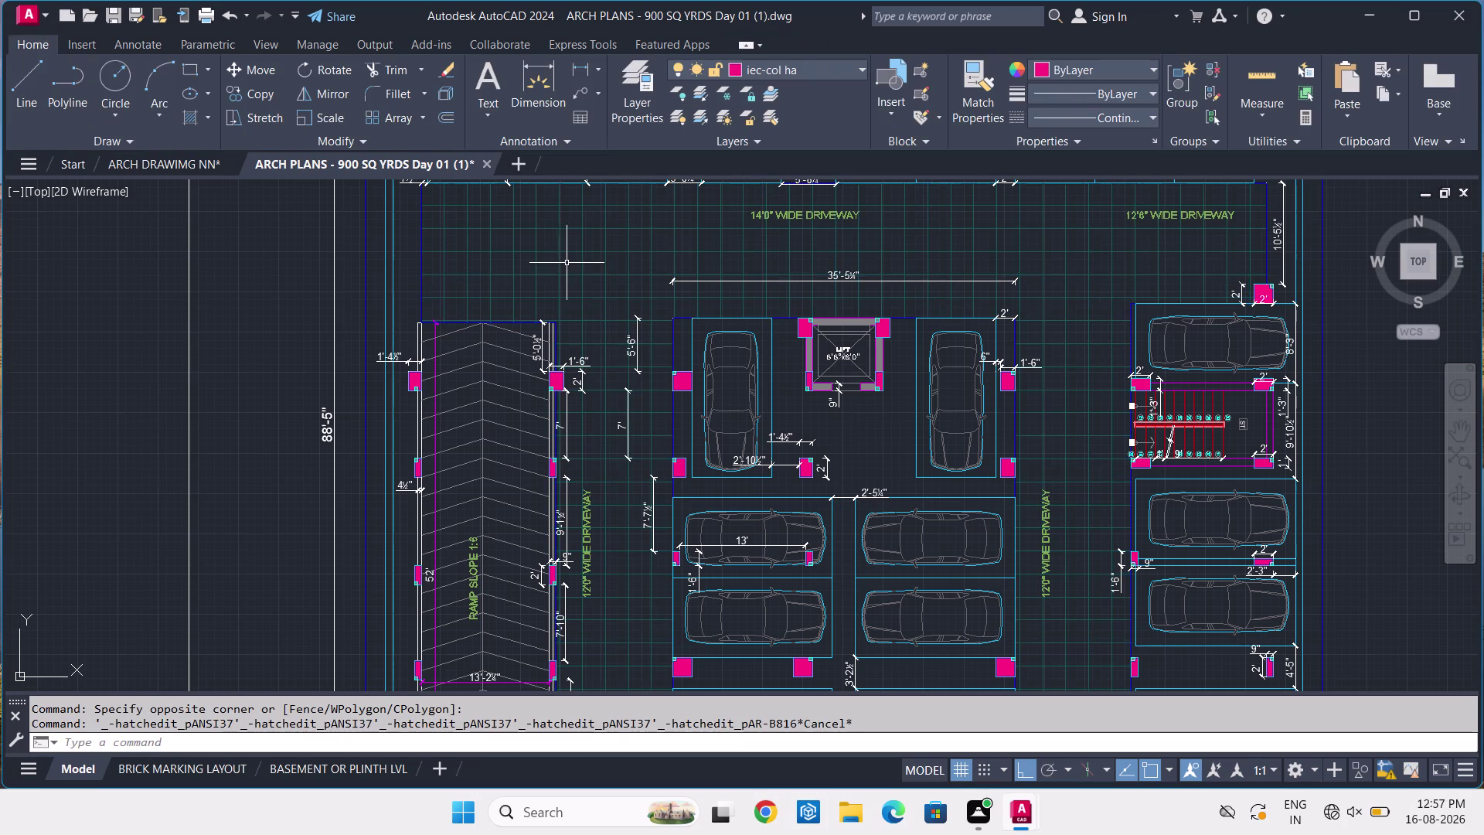
click(203, 164)
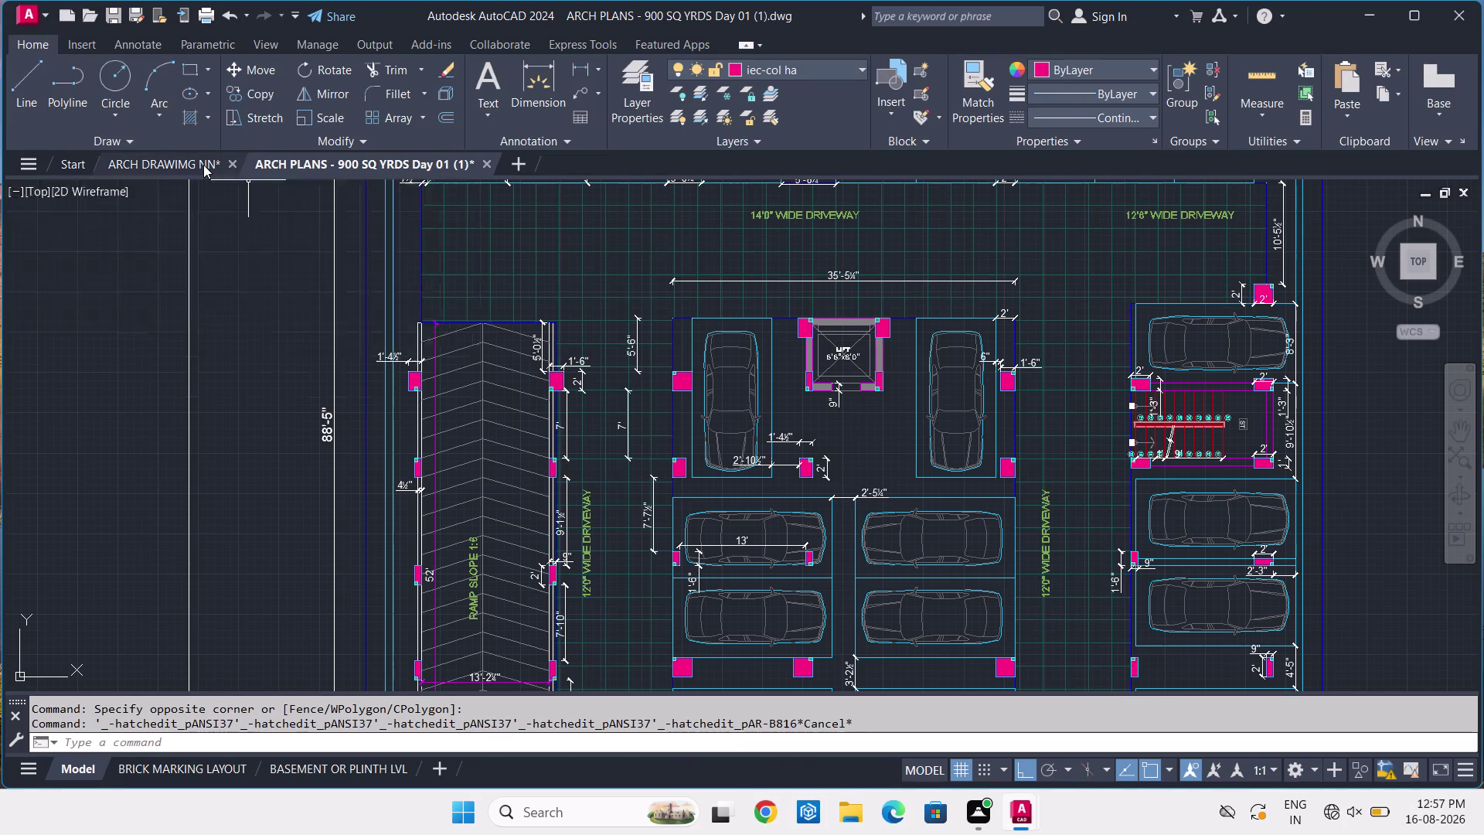
Start a hatch with H and choose the ANSI37 pattern type.
text(H)
key(space)
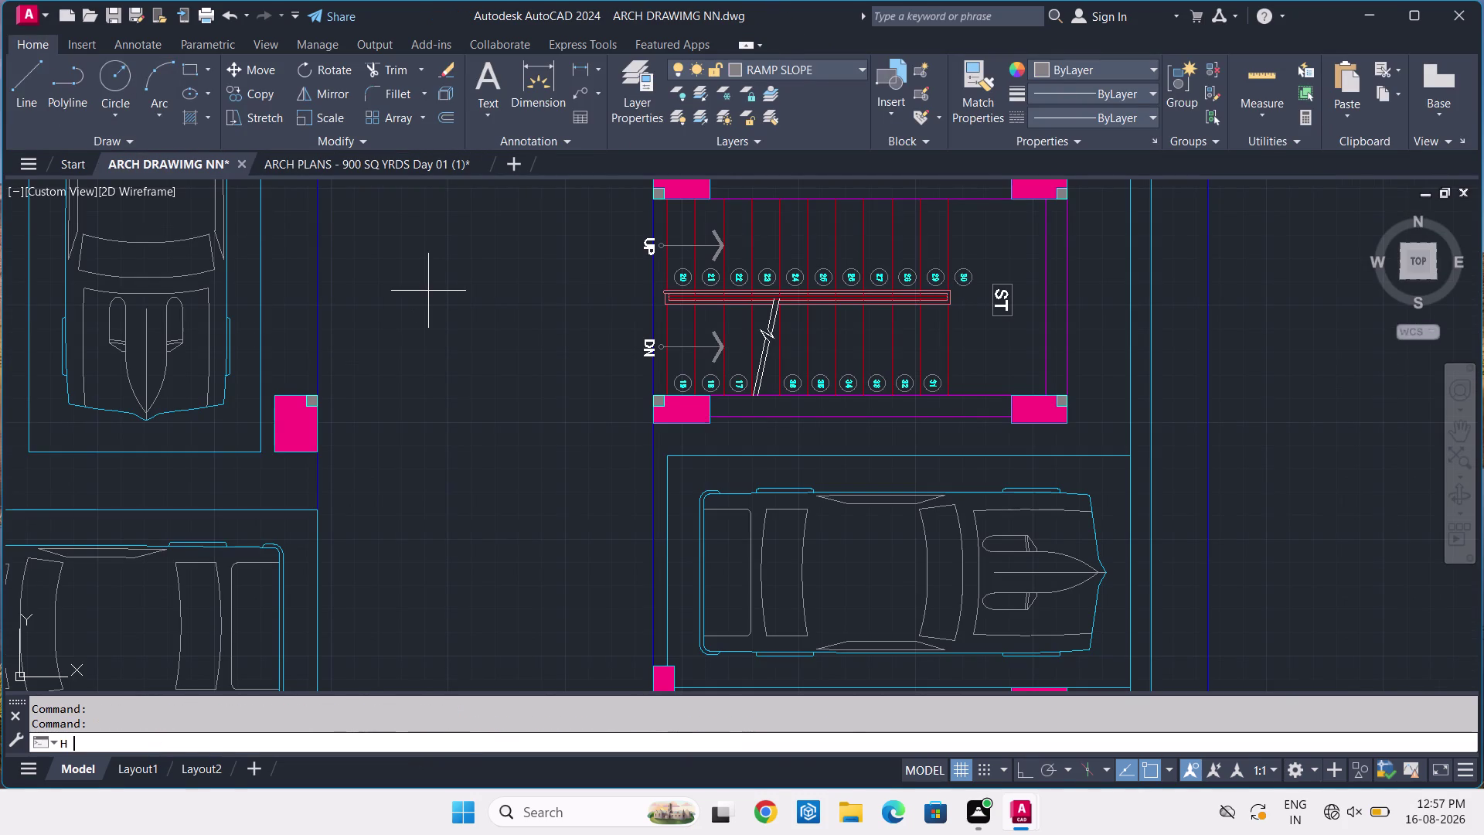
click(506, 72)
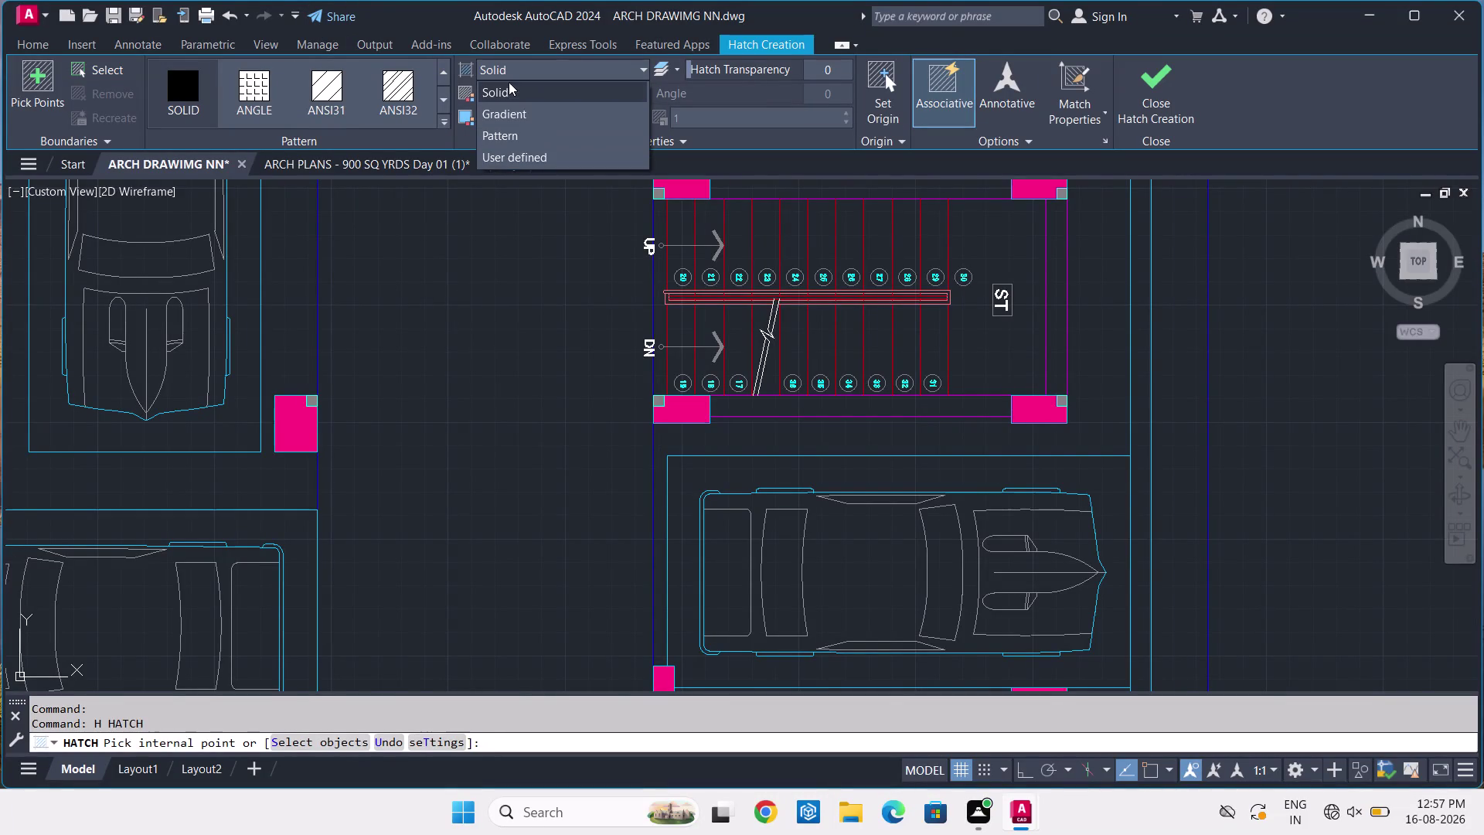
click(512, 132)
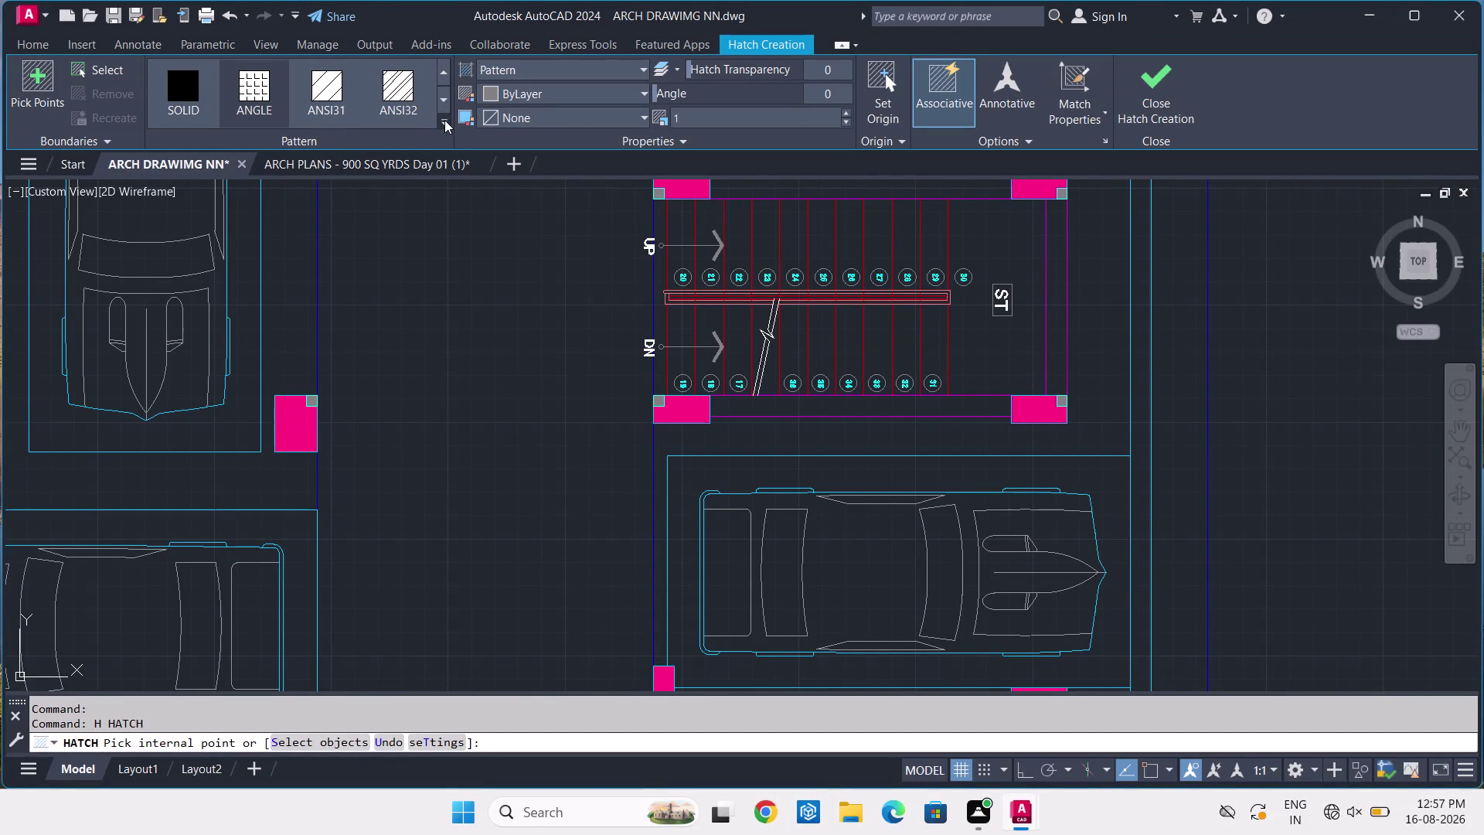
click(442, 129)
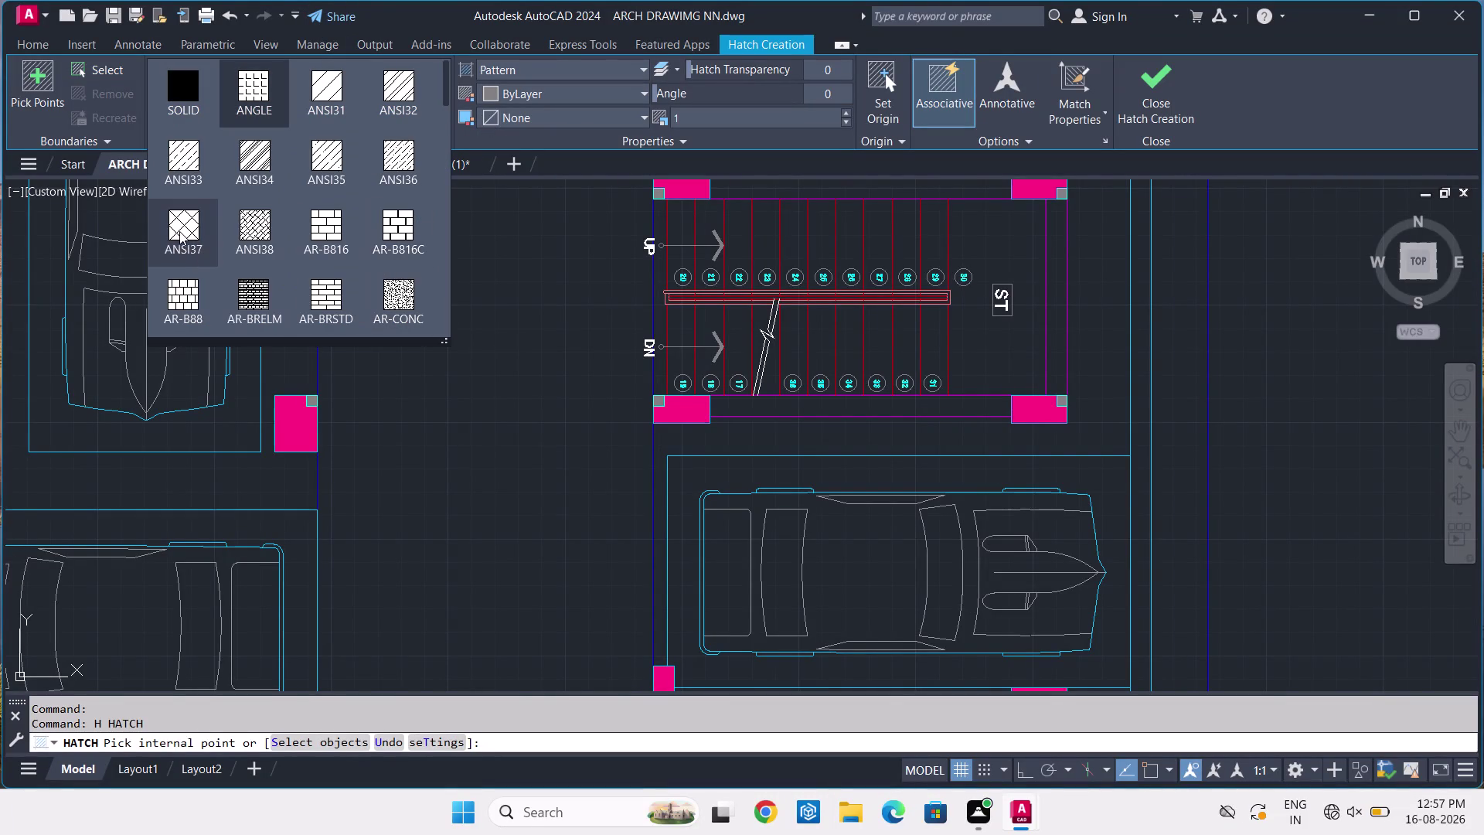
click(179, 231)
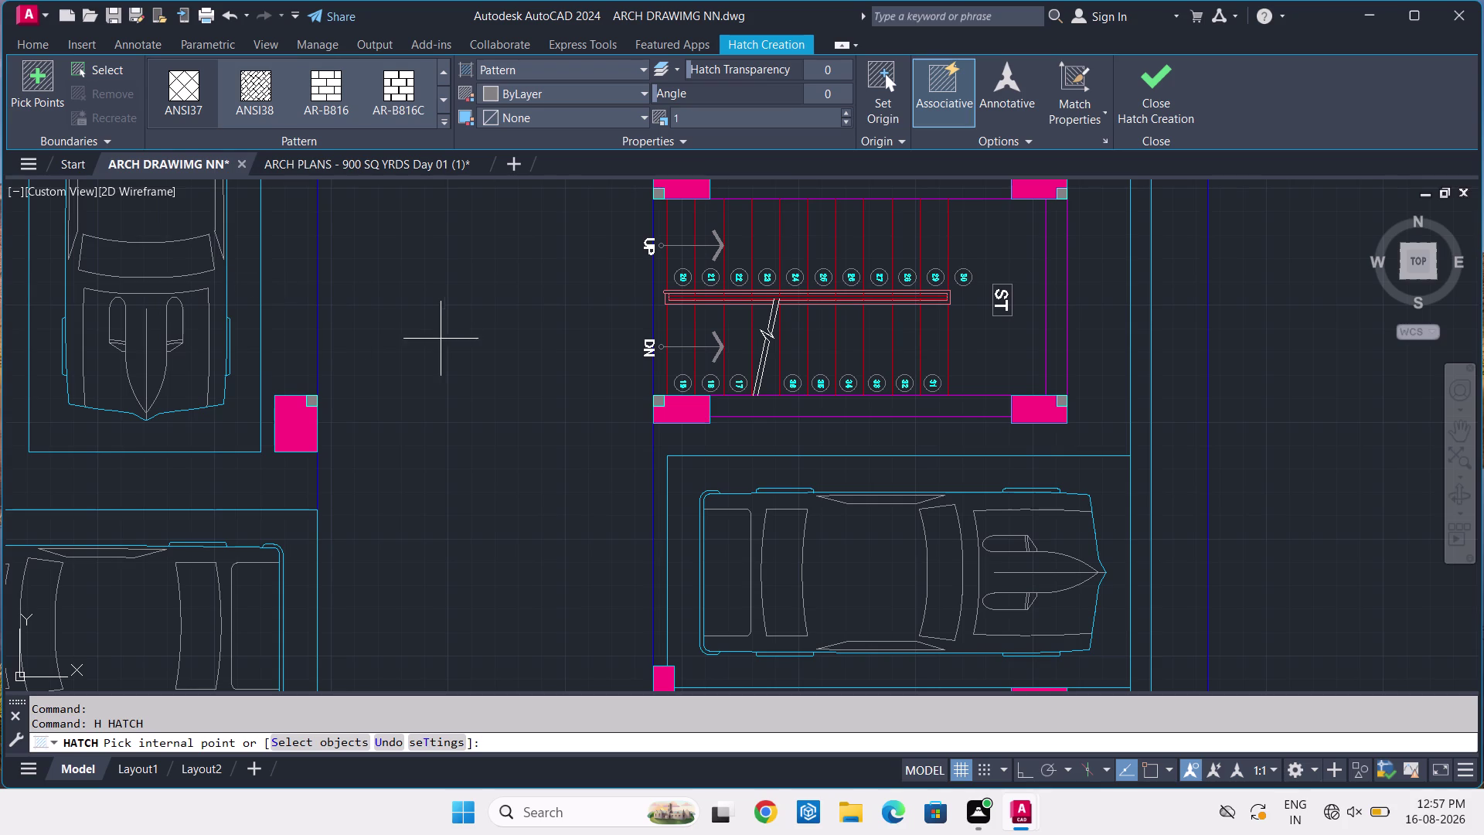
Set the hatch angle to 45° and the pattern scale to 9.
click(829, 91)
text(45)
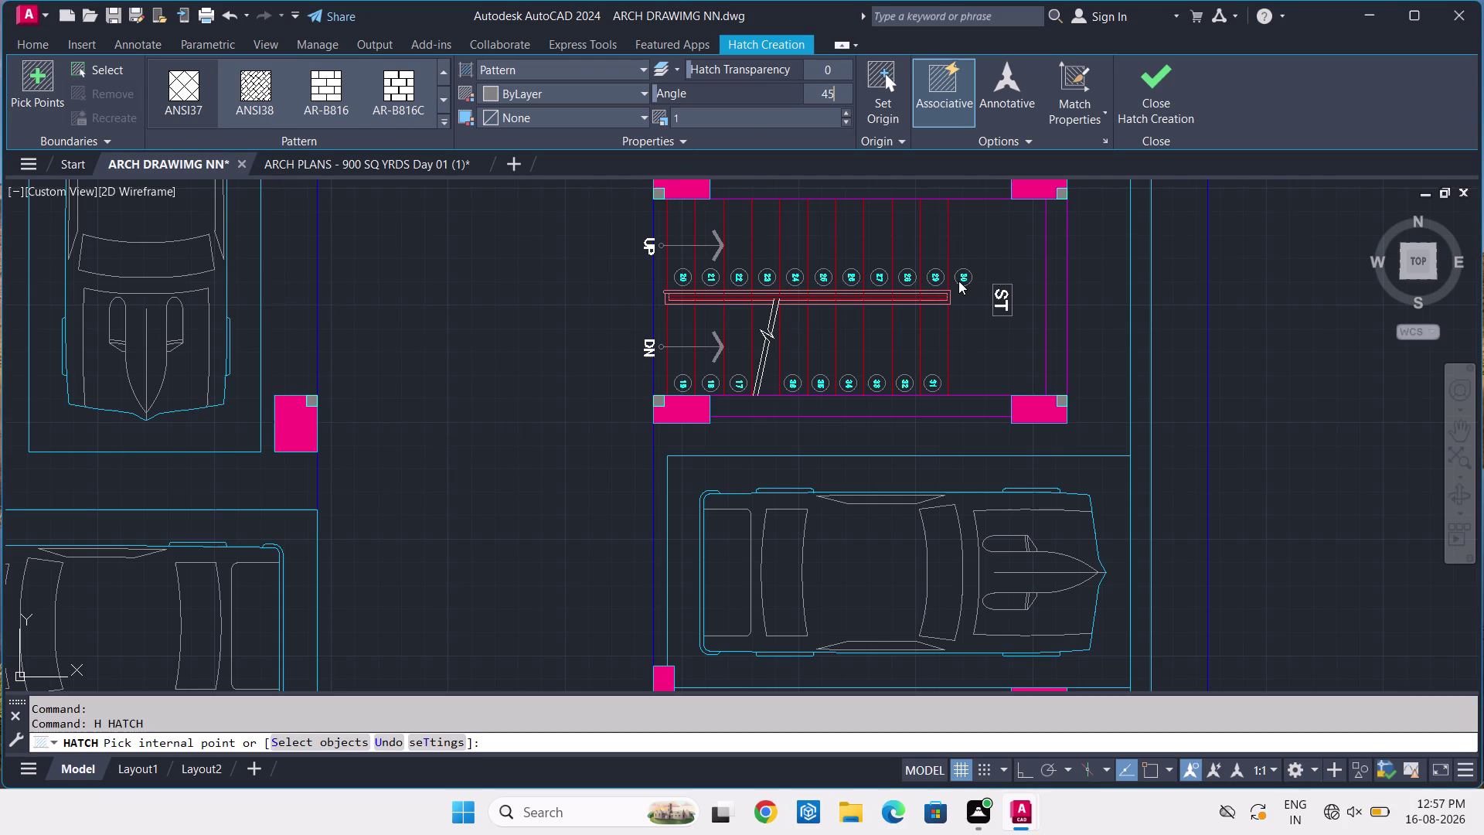
key(Return)
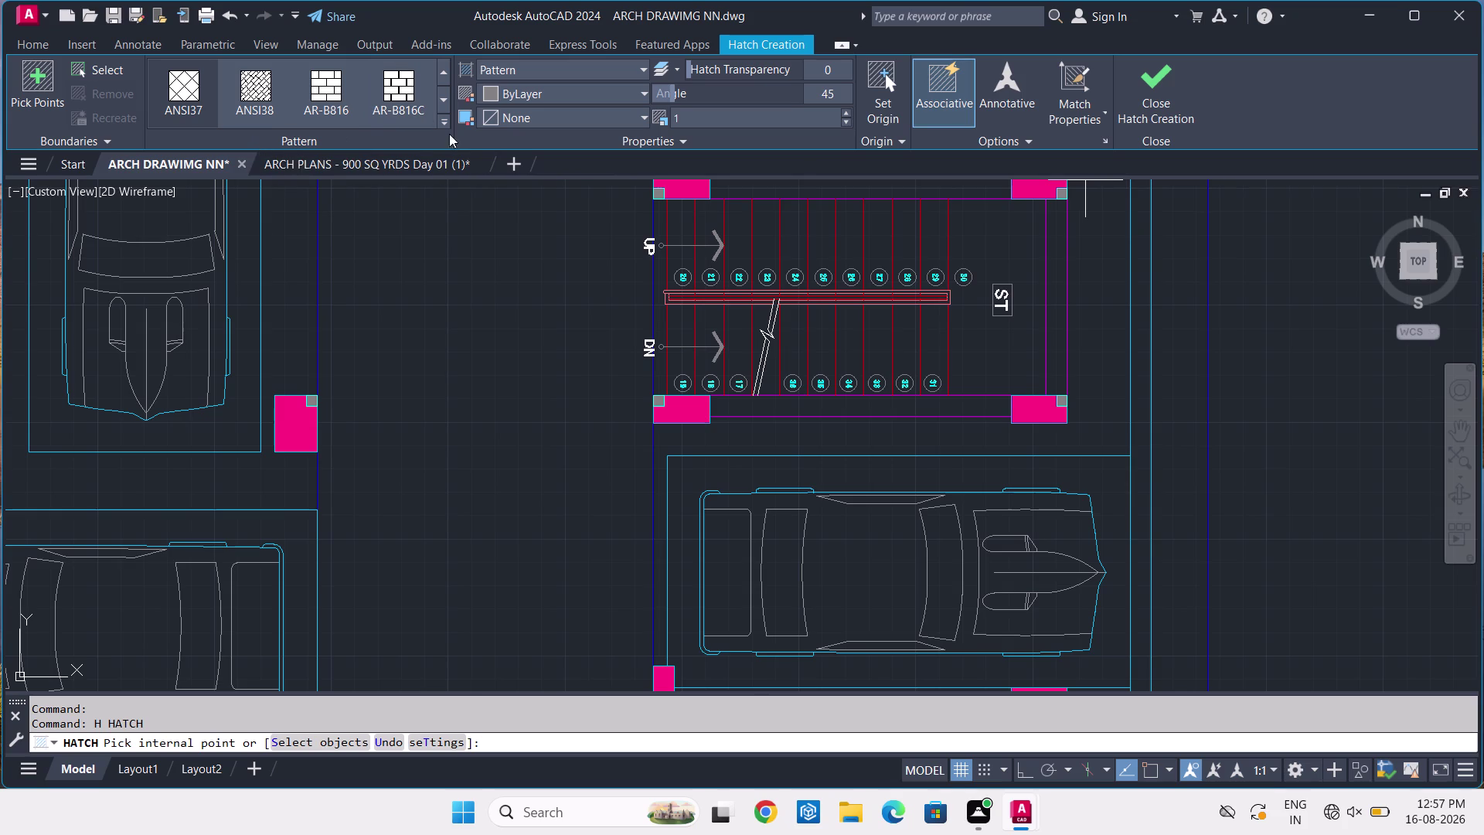
click(701, 116)
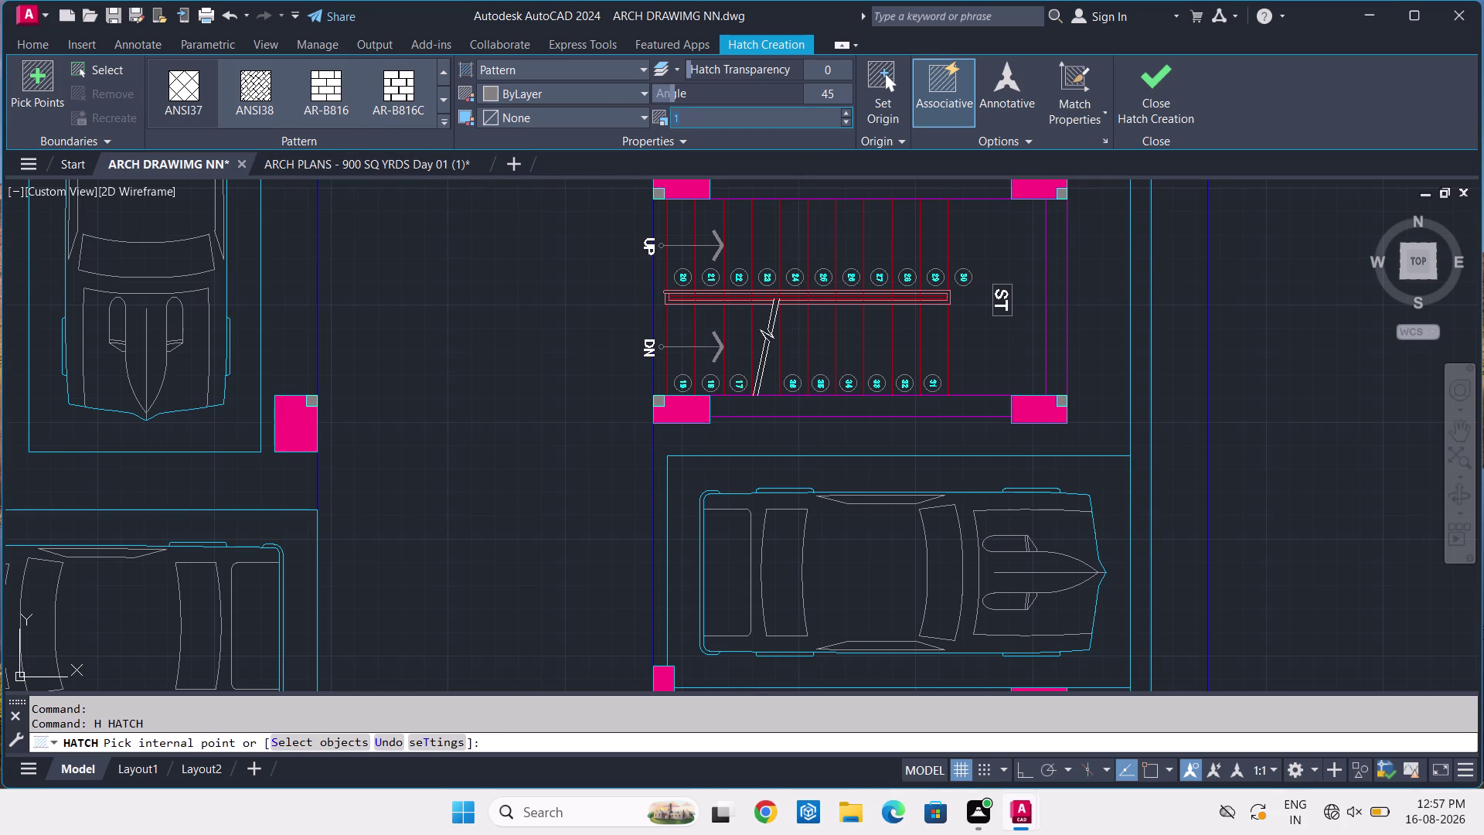
key(9)
key(Return)
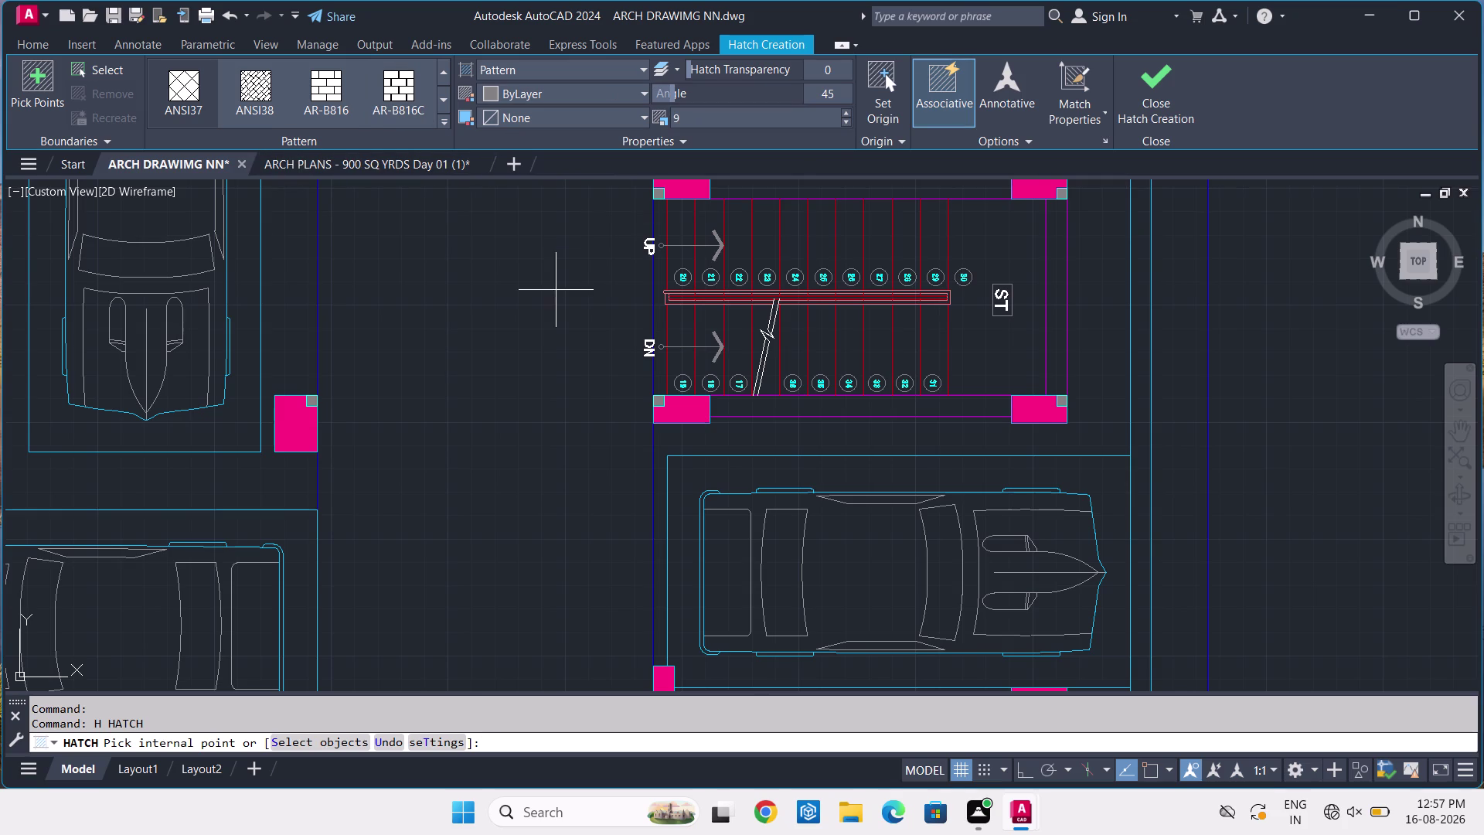
scroll(down, 3)
Pick the first driveway areas, including the upper driveway, for the 45° grid hatch.
click(228, 292)
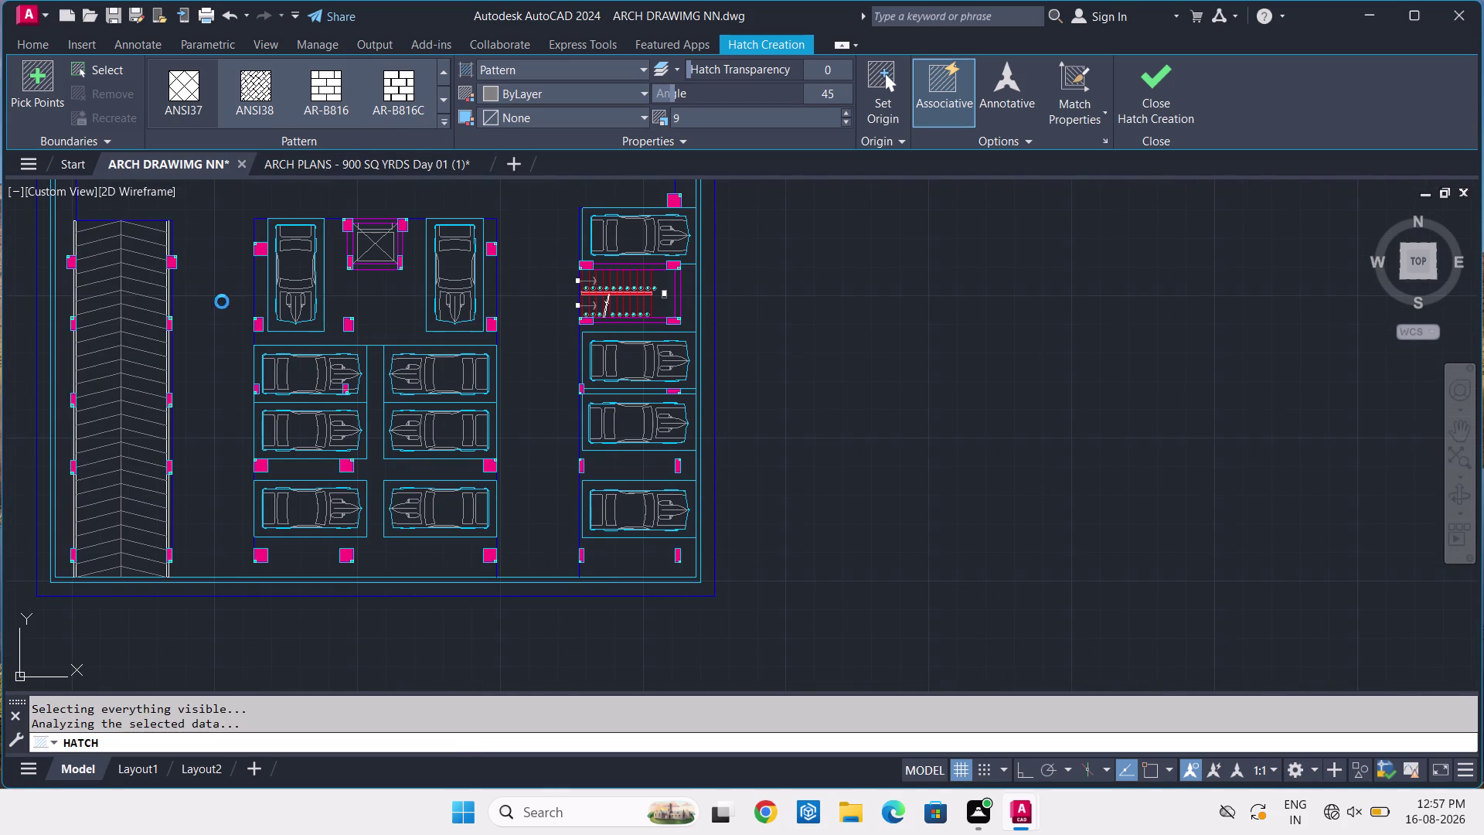
middle_drag(216, 297, 340, 459)
click(322, 316)
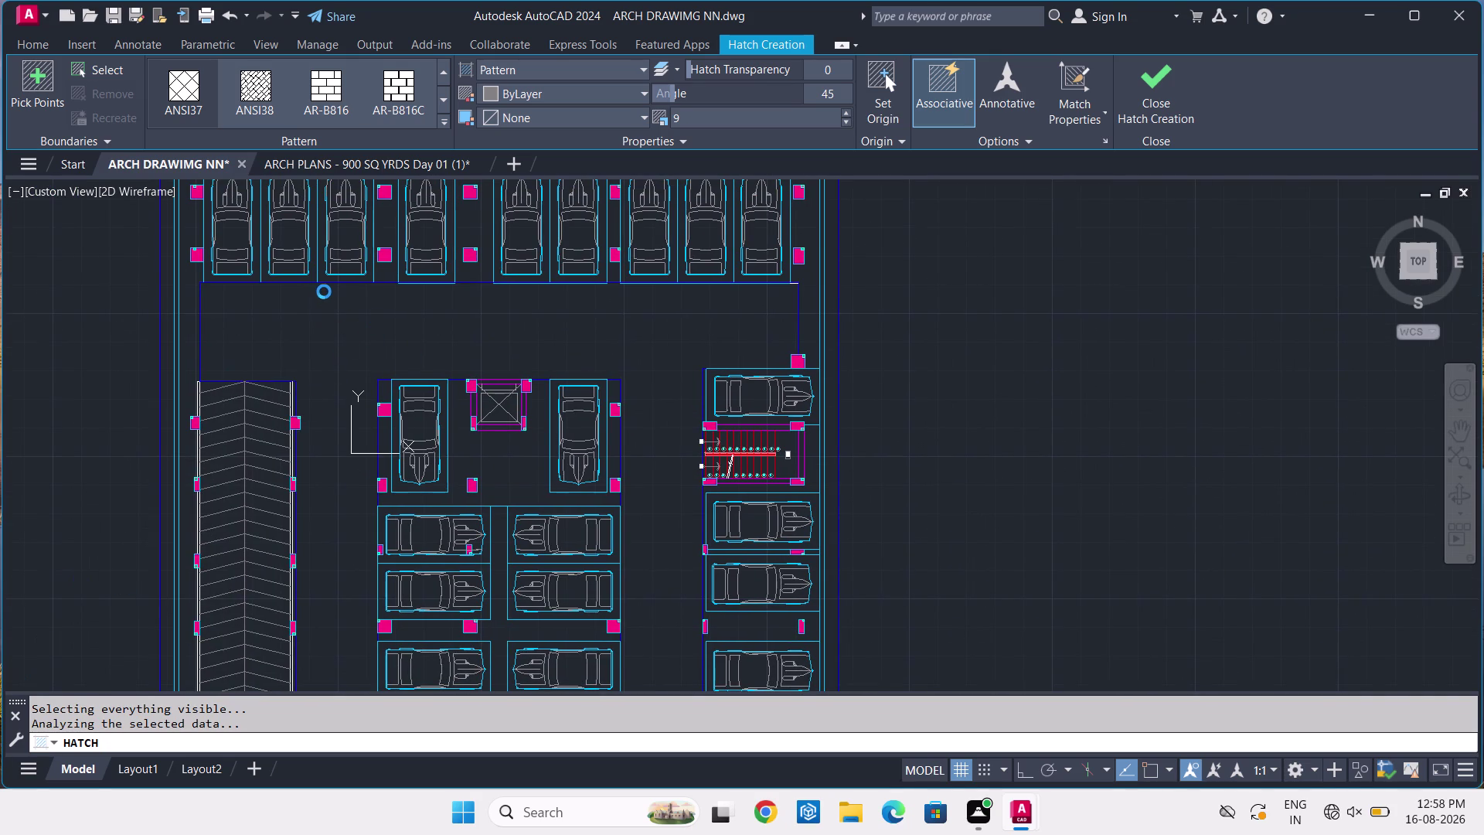
scroll(up, 3)
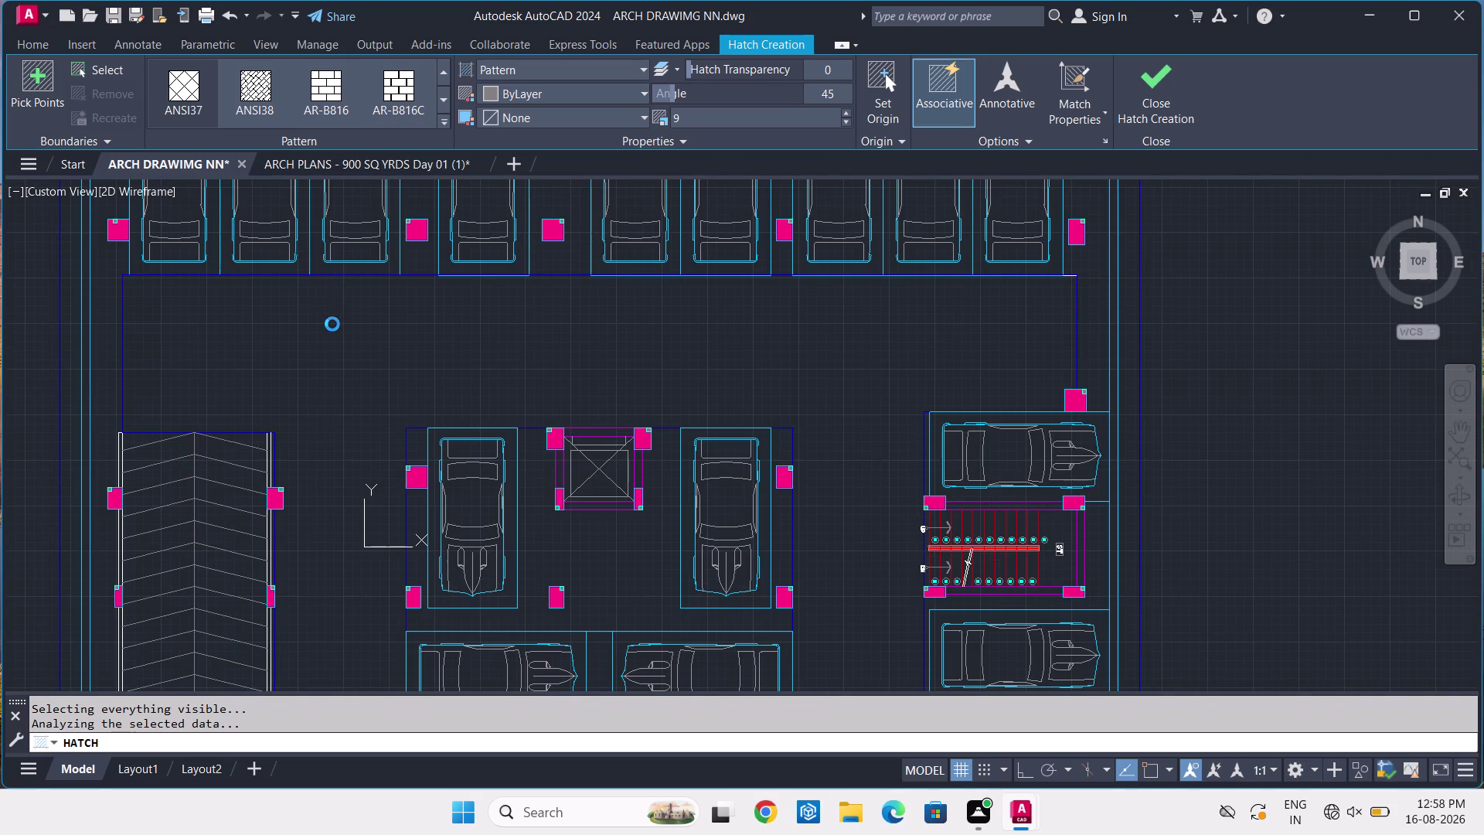
double_click(323, 355)
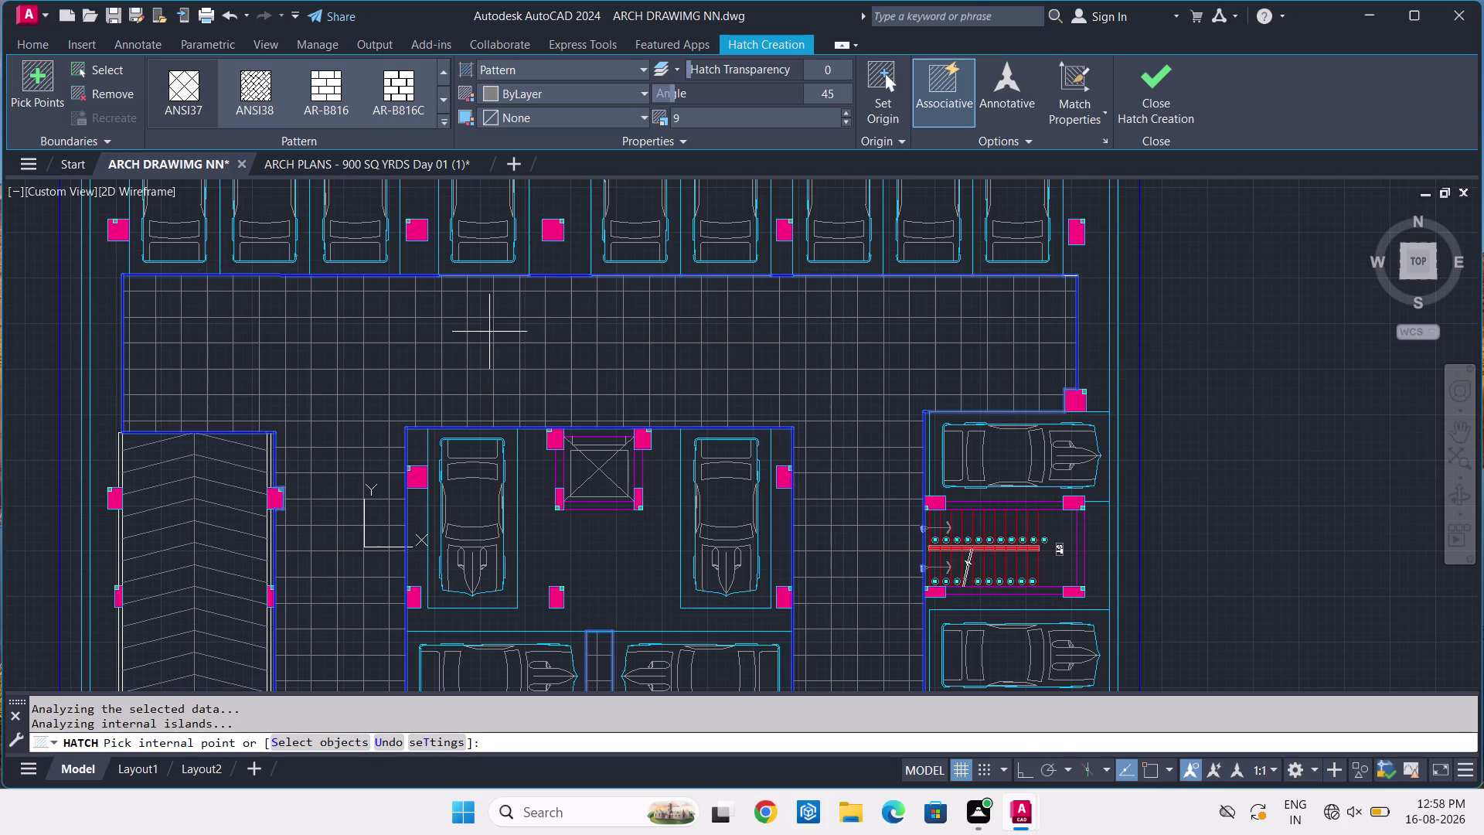
Pan to the lower driveways around the parking bays and pick another driveway area.
scroll(down, 3)
middle_drag(488, 329, 652, 433)
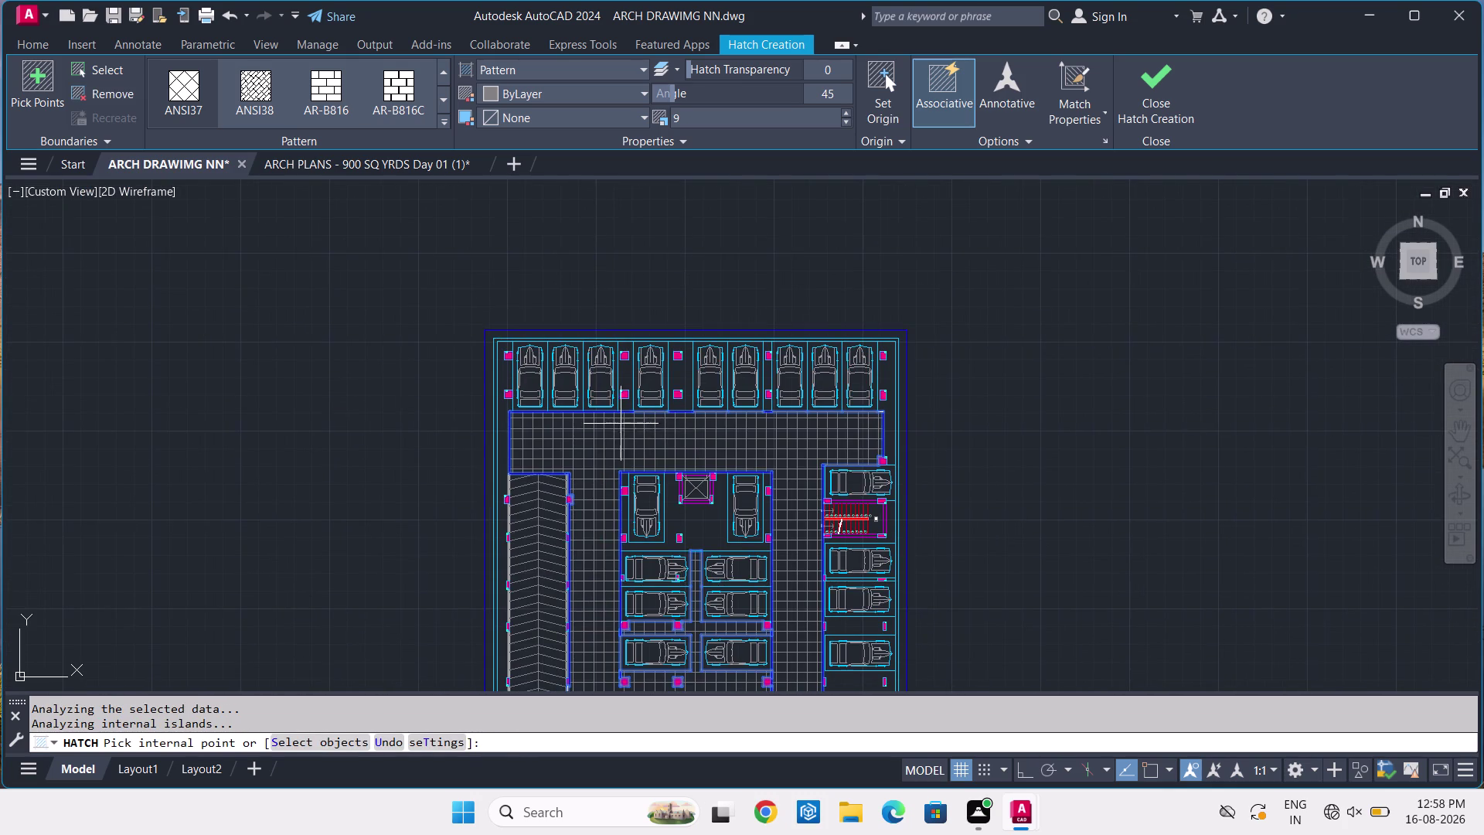
middle_drag(818, 570, 817, 570)
middle_drag(817, 570, 761, 479)
scroll(up, 3)
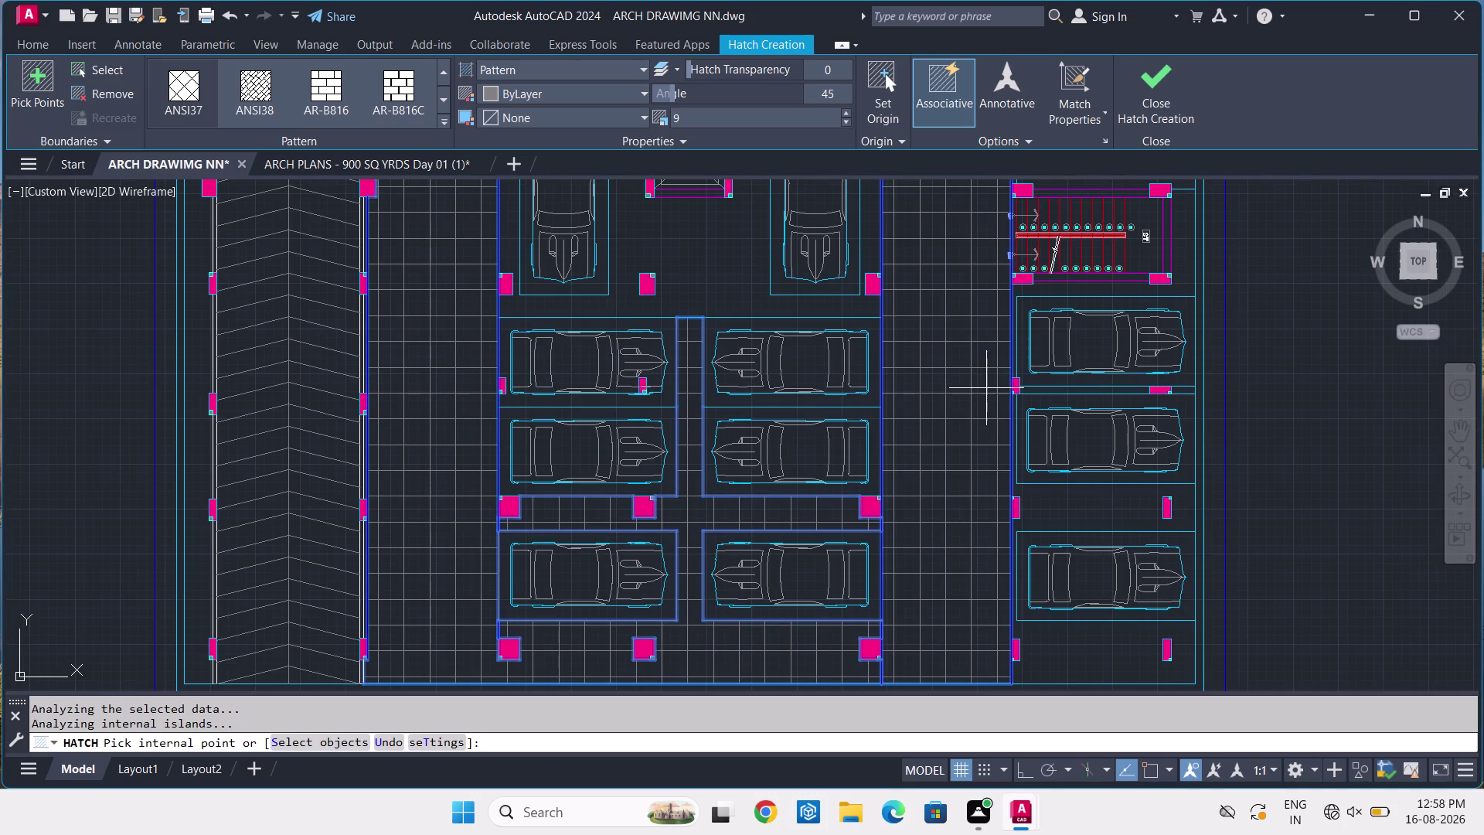
key(Return)
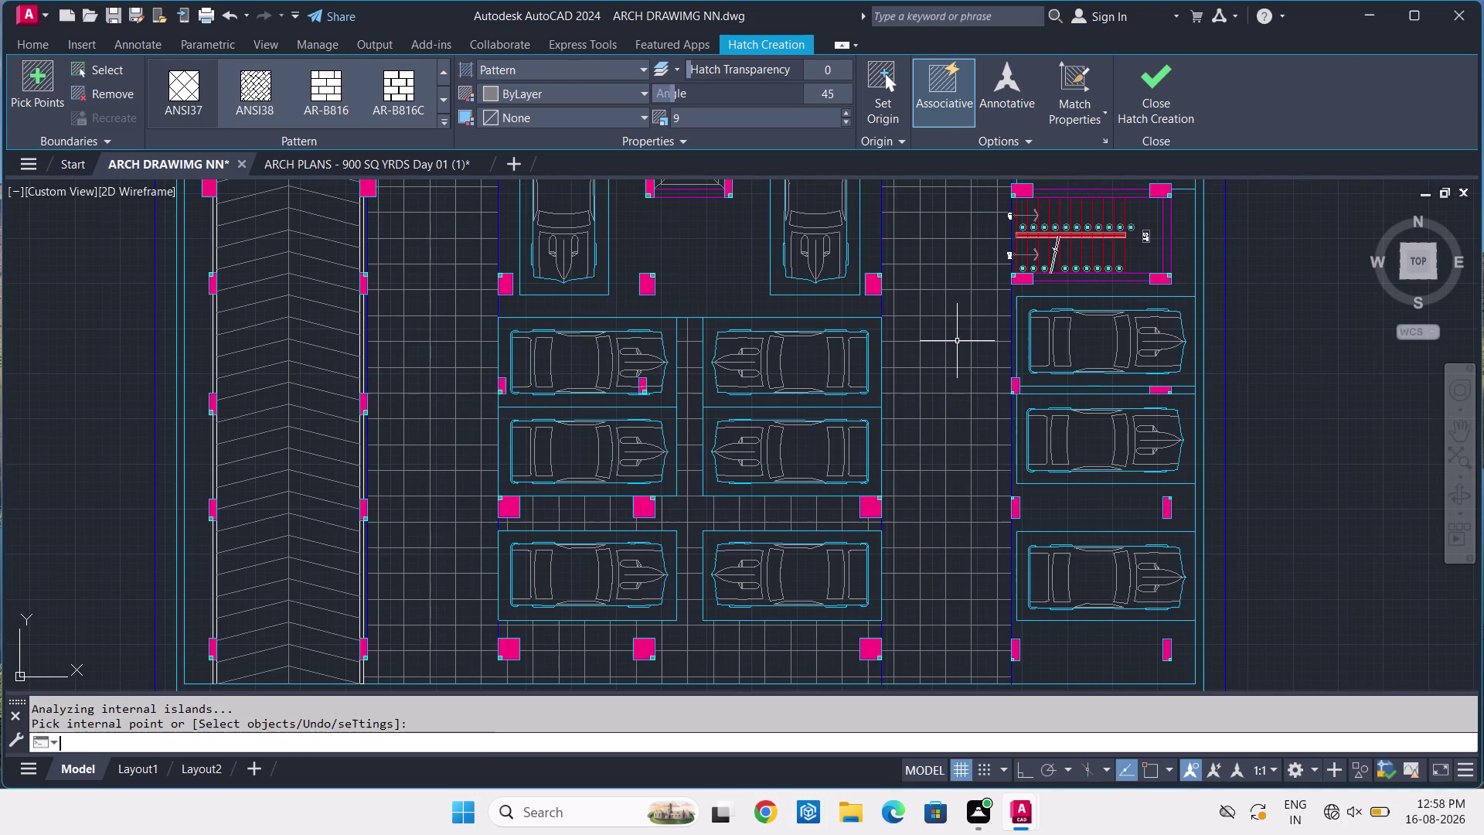
click(337, 162)
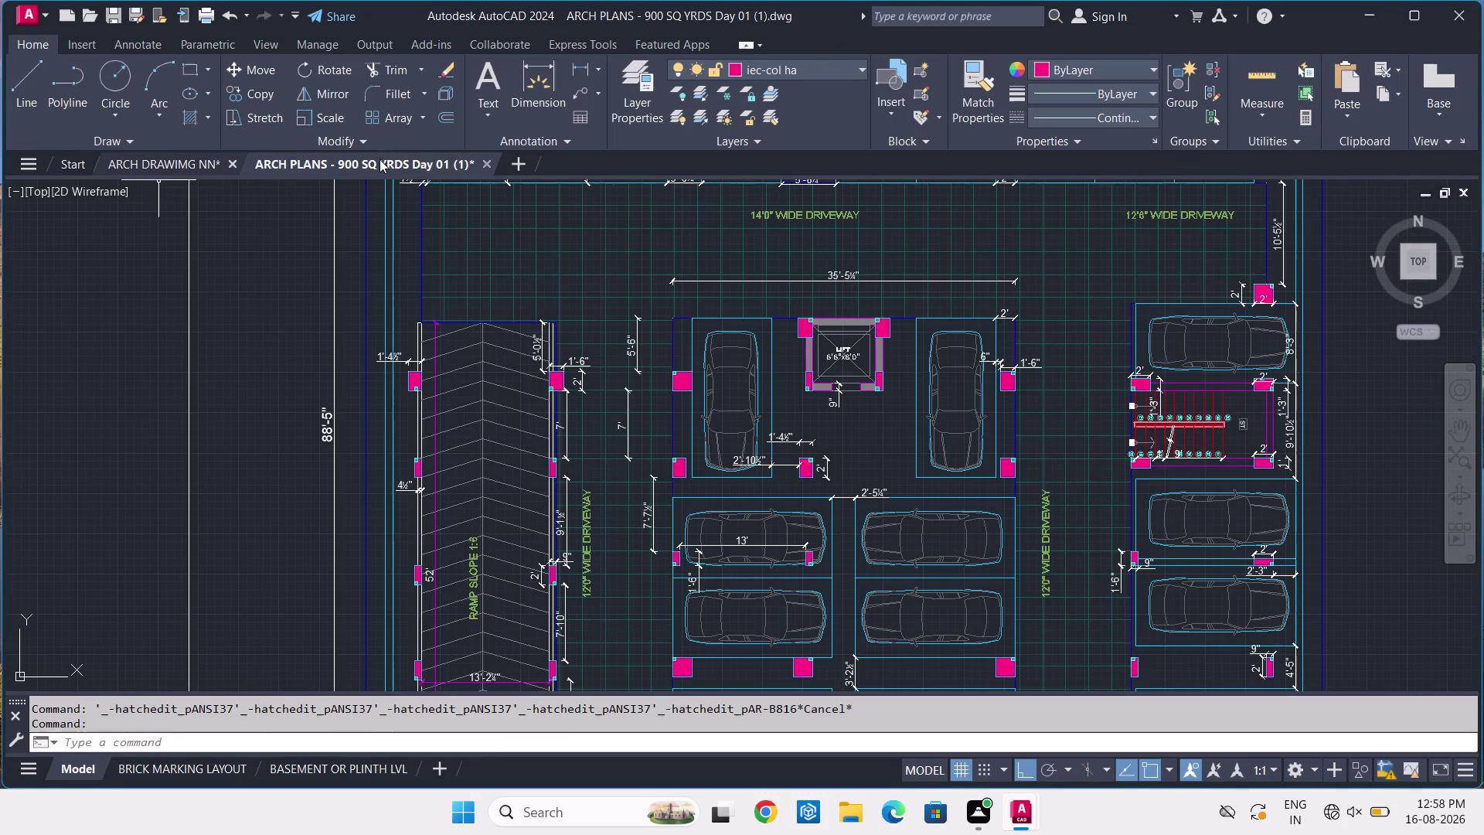
Inspect the driveway grid hatch, clear the selection, and bring up the ARCH DRAWIMG NN drawing.
click(474, 223)
click(471, 261)
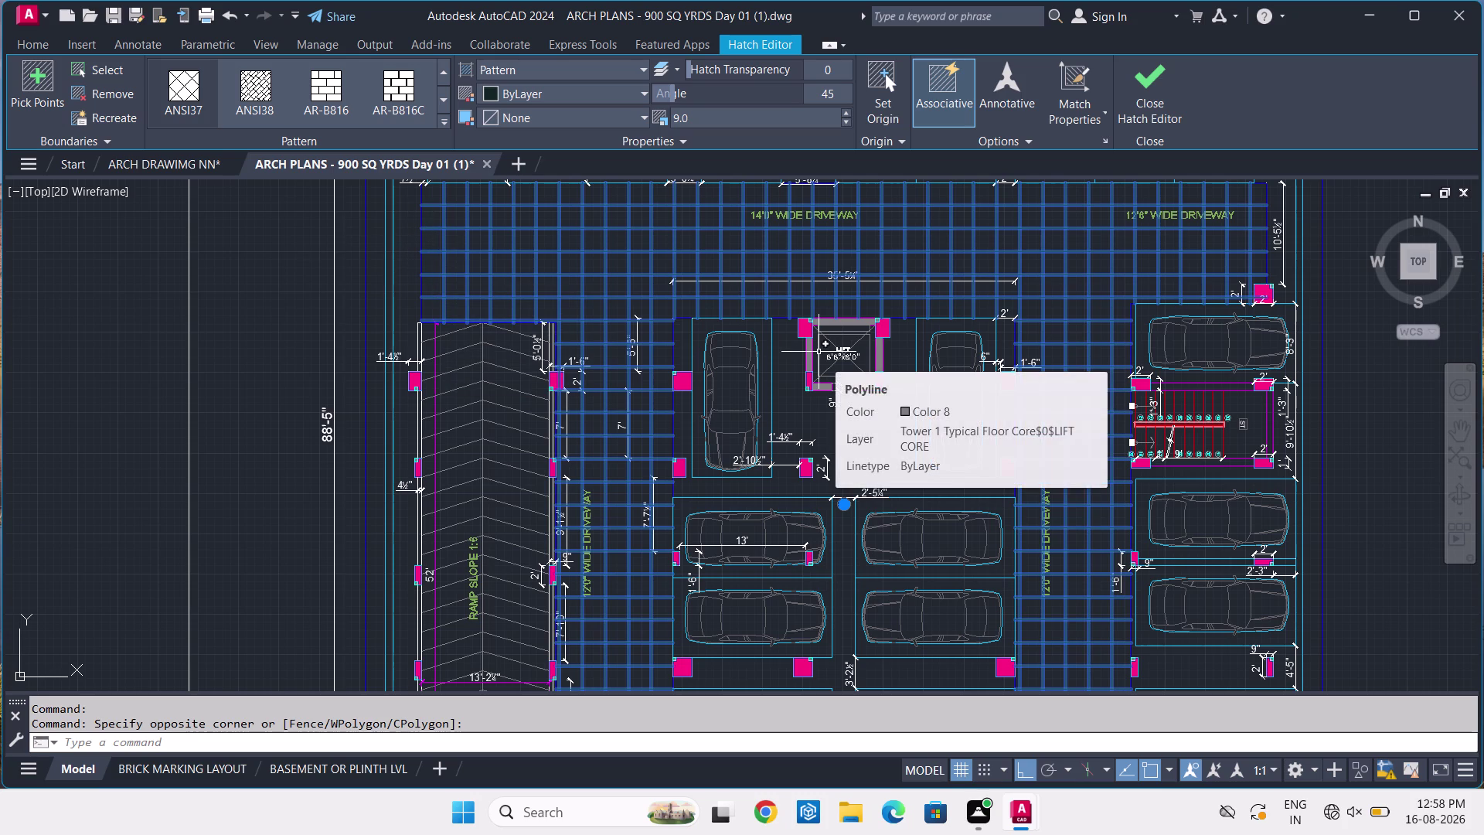
key(Escape)
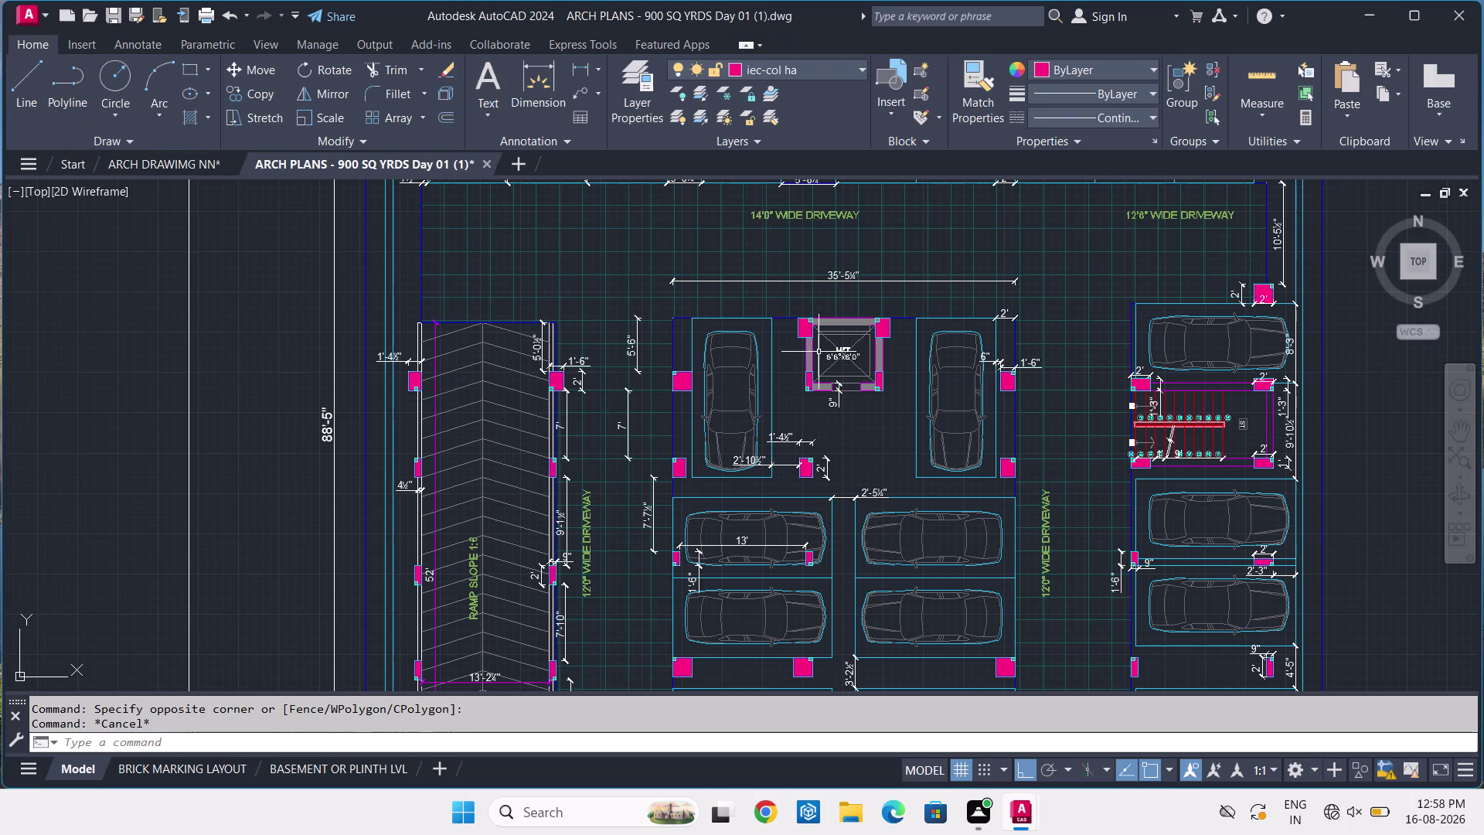
click(206, 166)
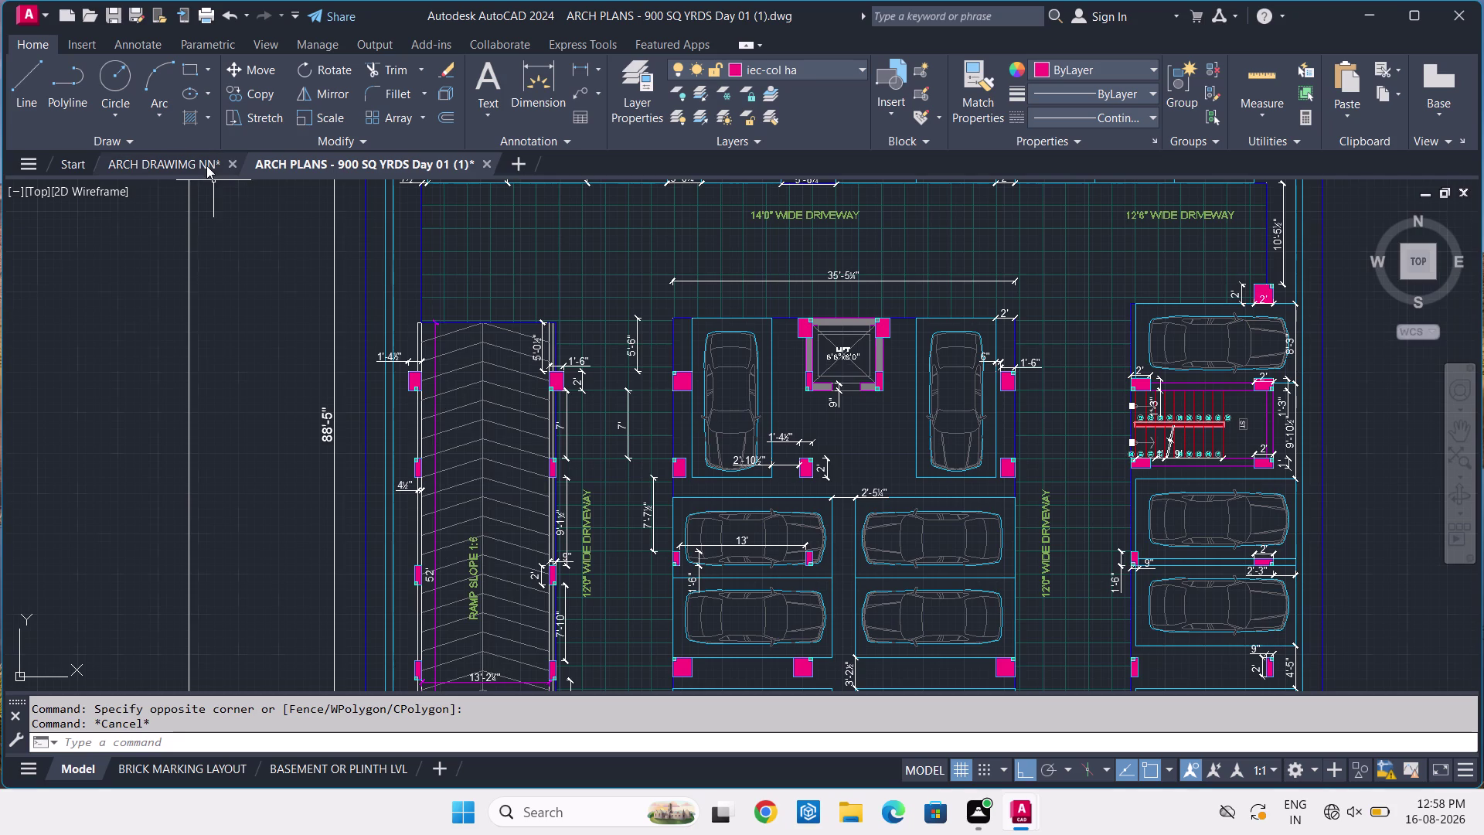
scroll(up, 3)
drag(461, 288, 462, 288)
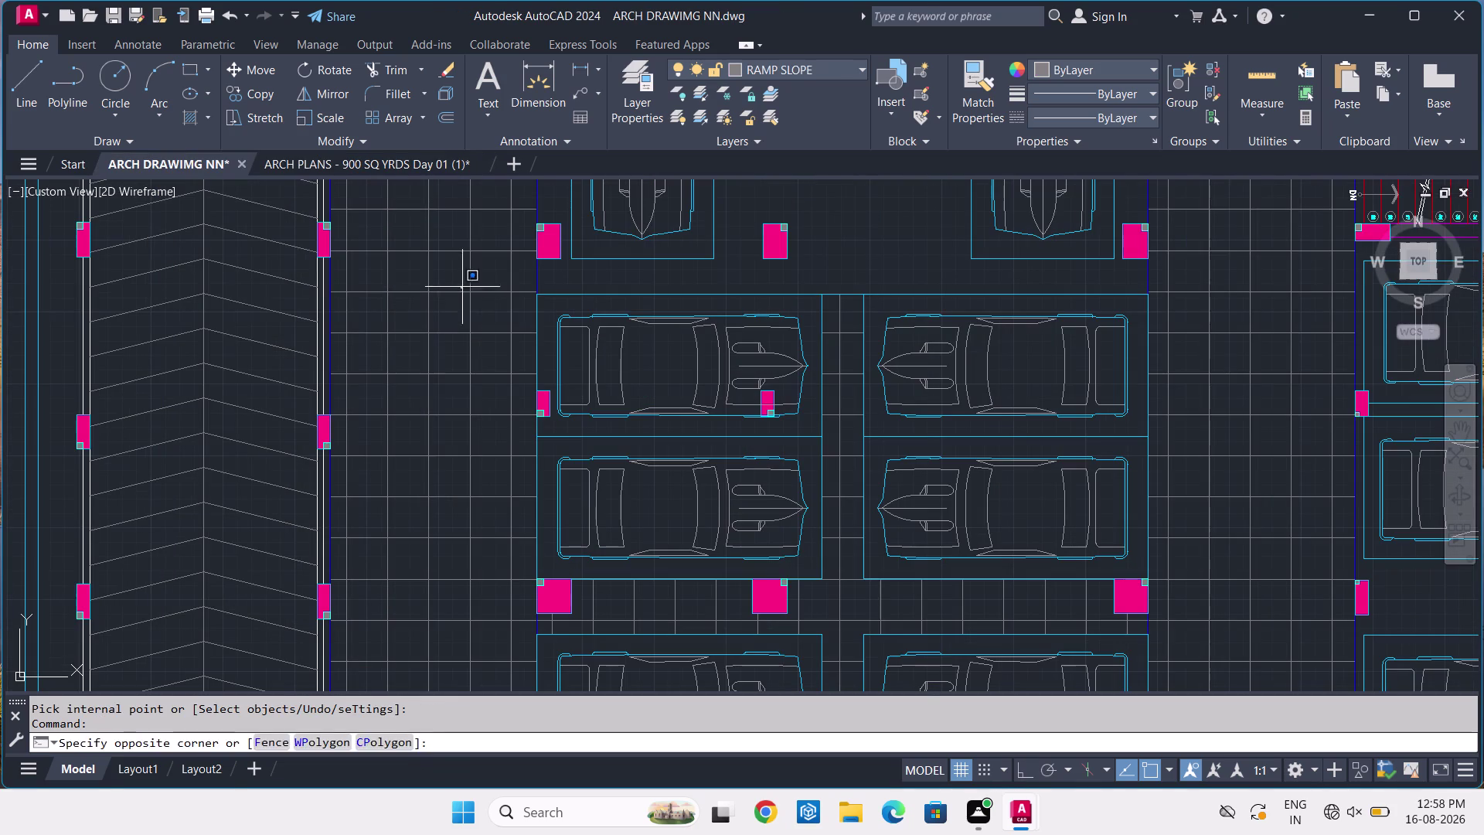
Select the driveway grid hatch and set its colour to Cyan.
drag(462, 287, 456, 297)
click(414, 406)
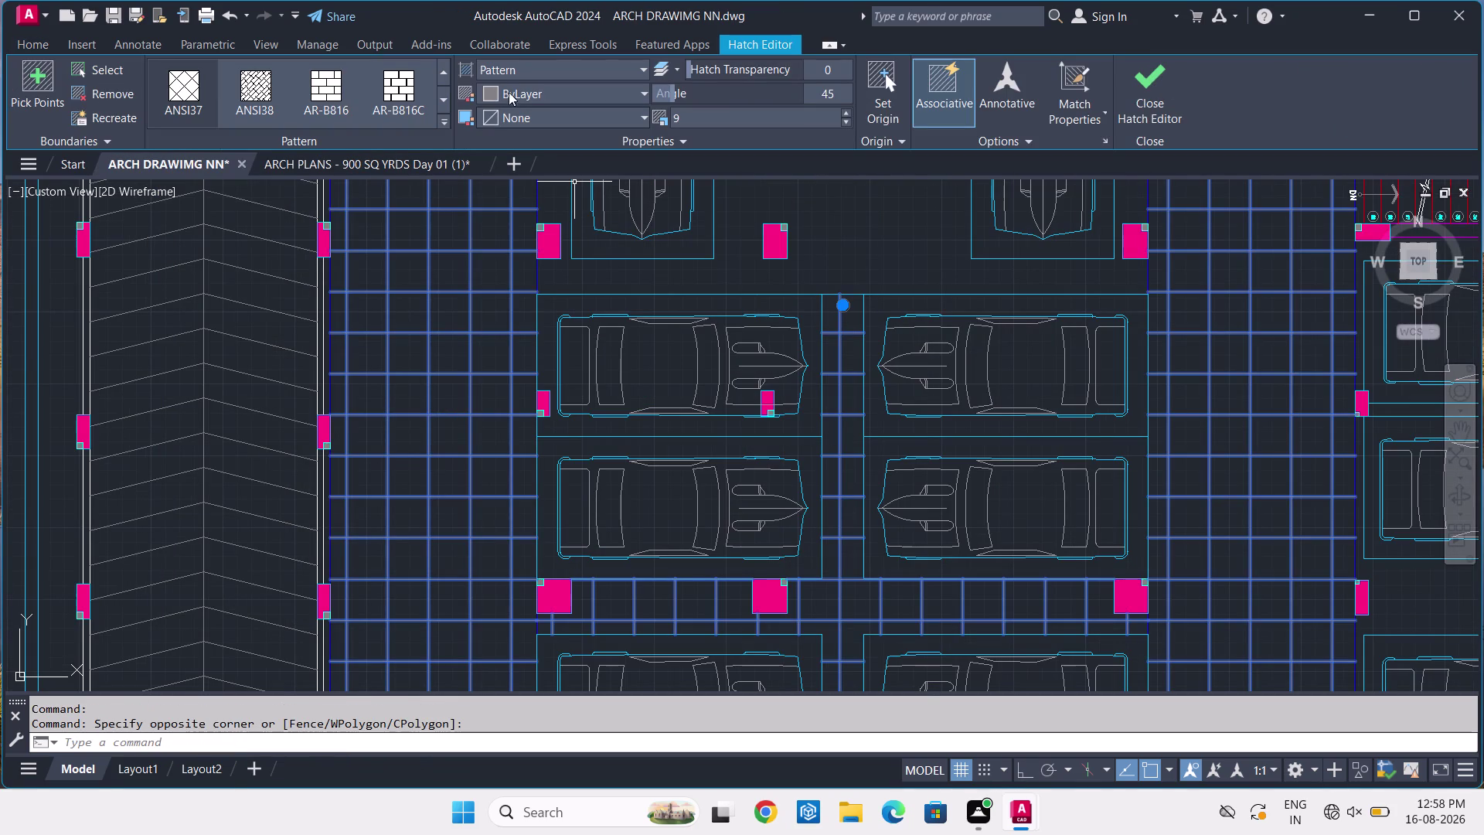
click(527, 93)
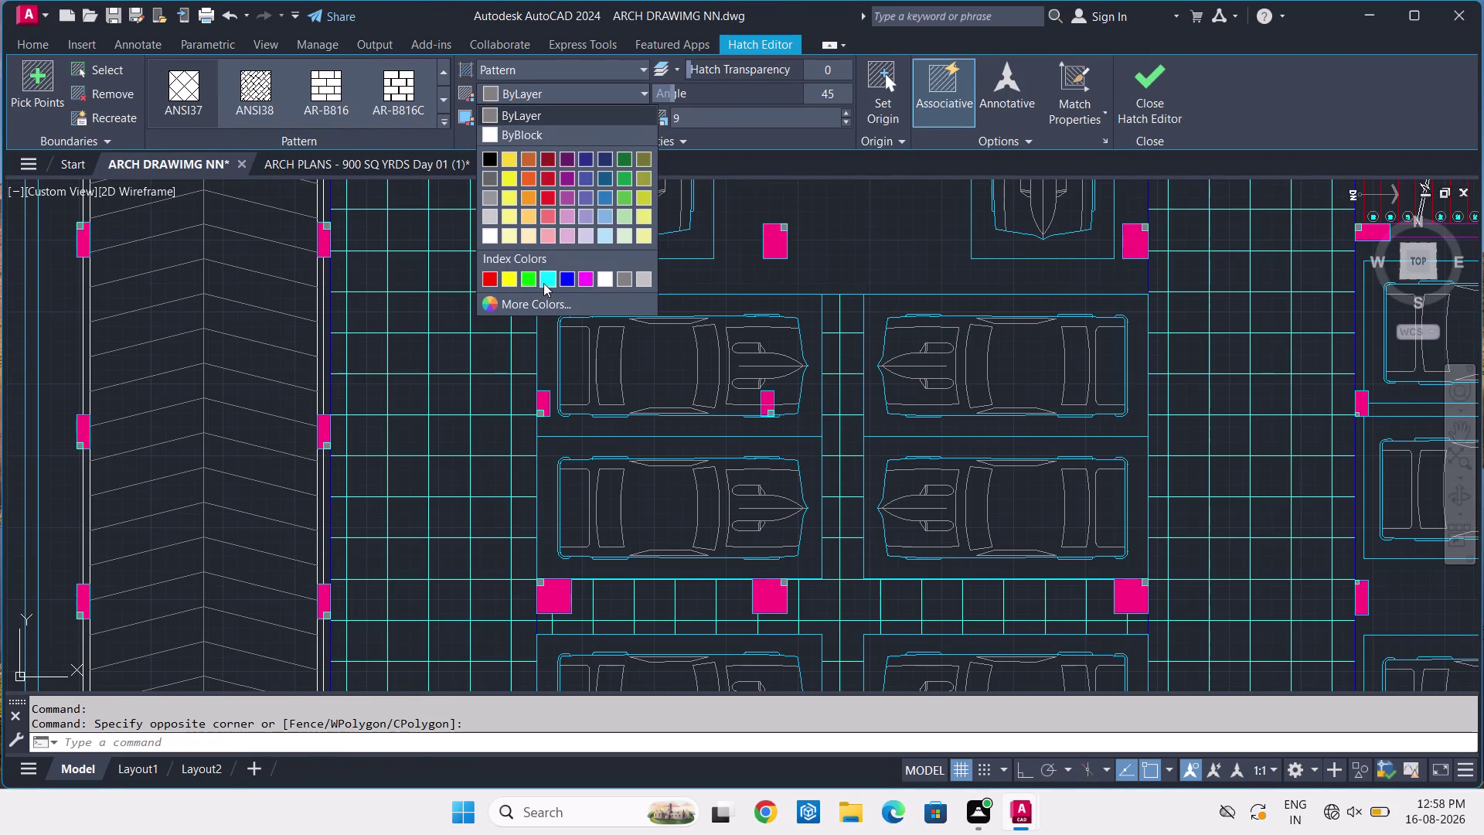
click(543, 282)
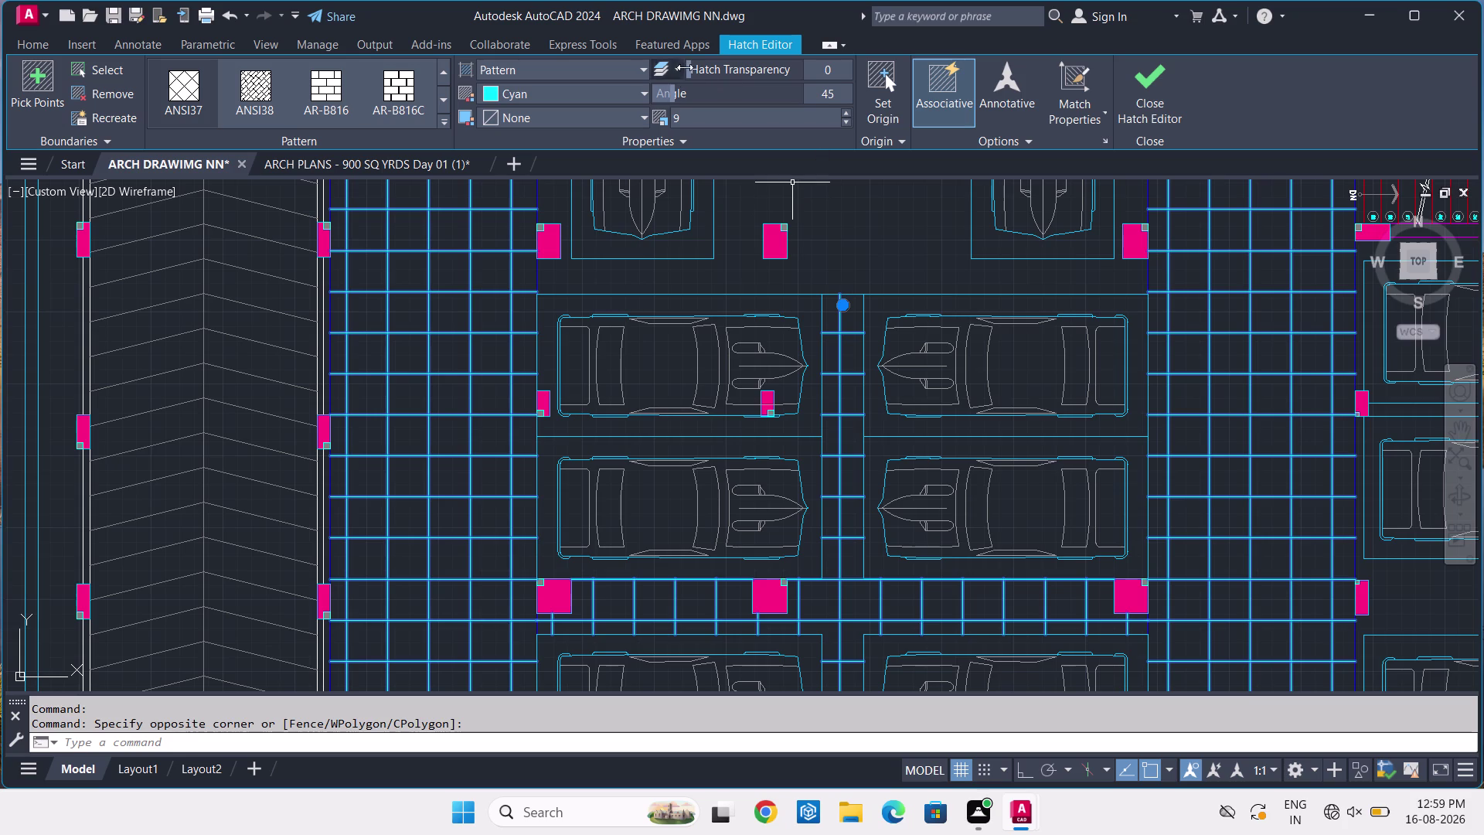
Set the hatch transparency to 65 and close the Hatch Editor.
click(691, 65)
drag(693, 70, 858, 91)
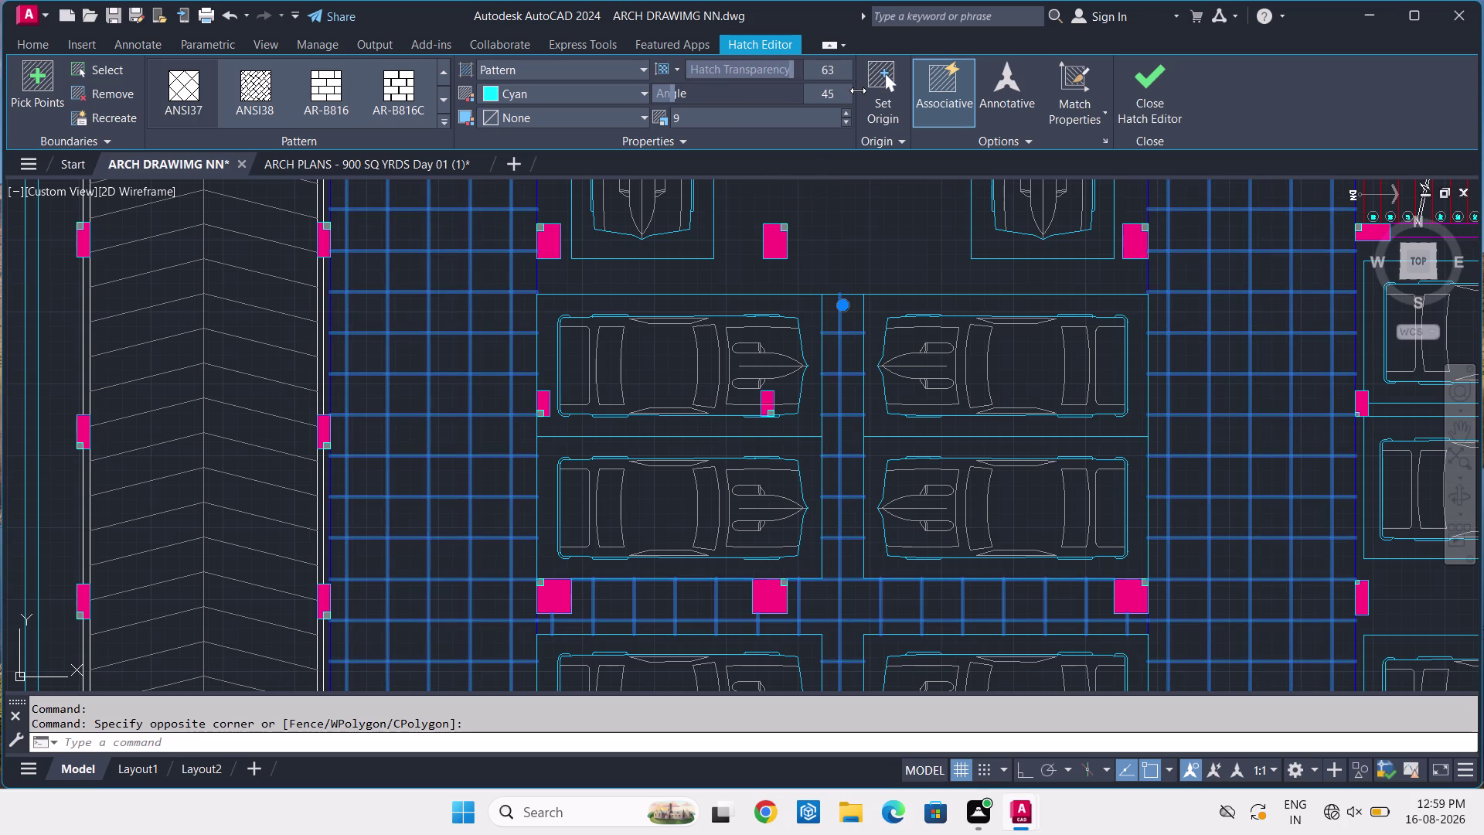
drag(858, 90, 819, 124)
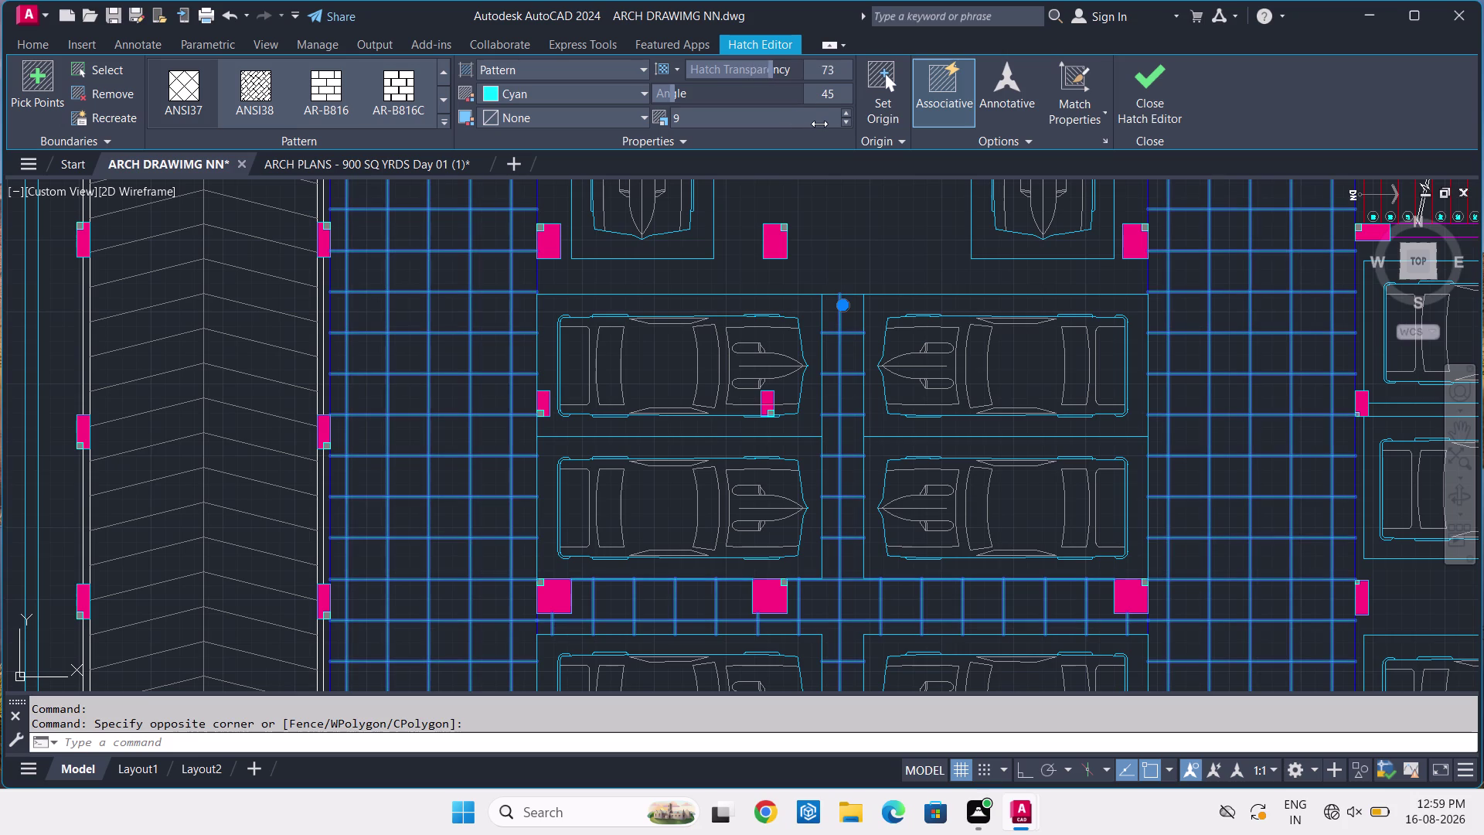
drag(819, 124, 816, 125)
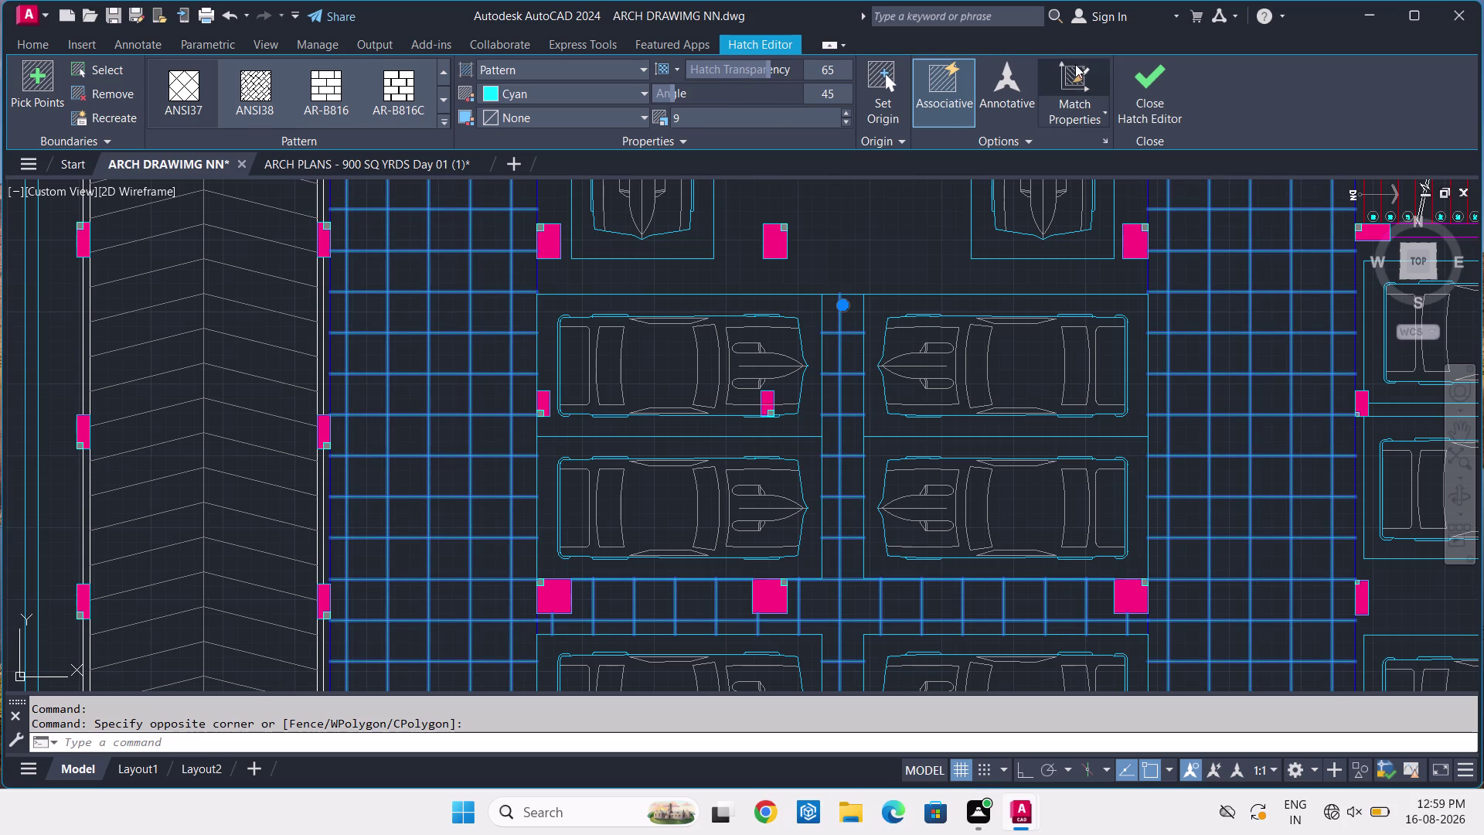
click(1146, 68)
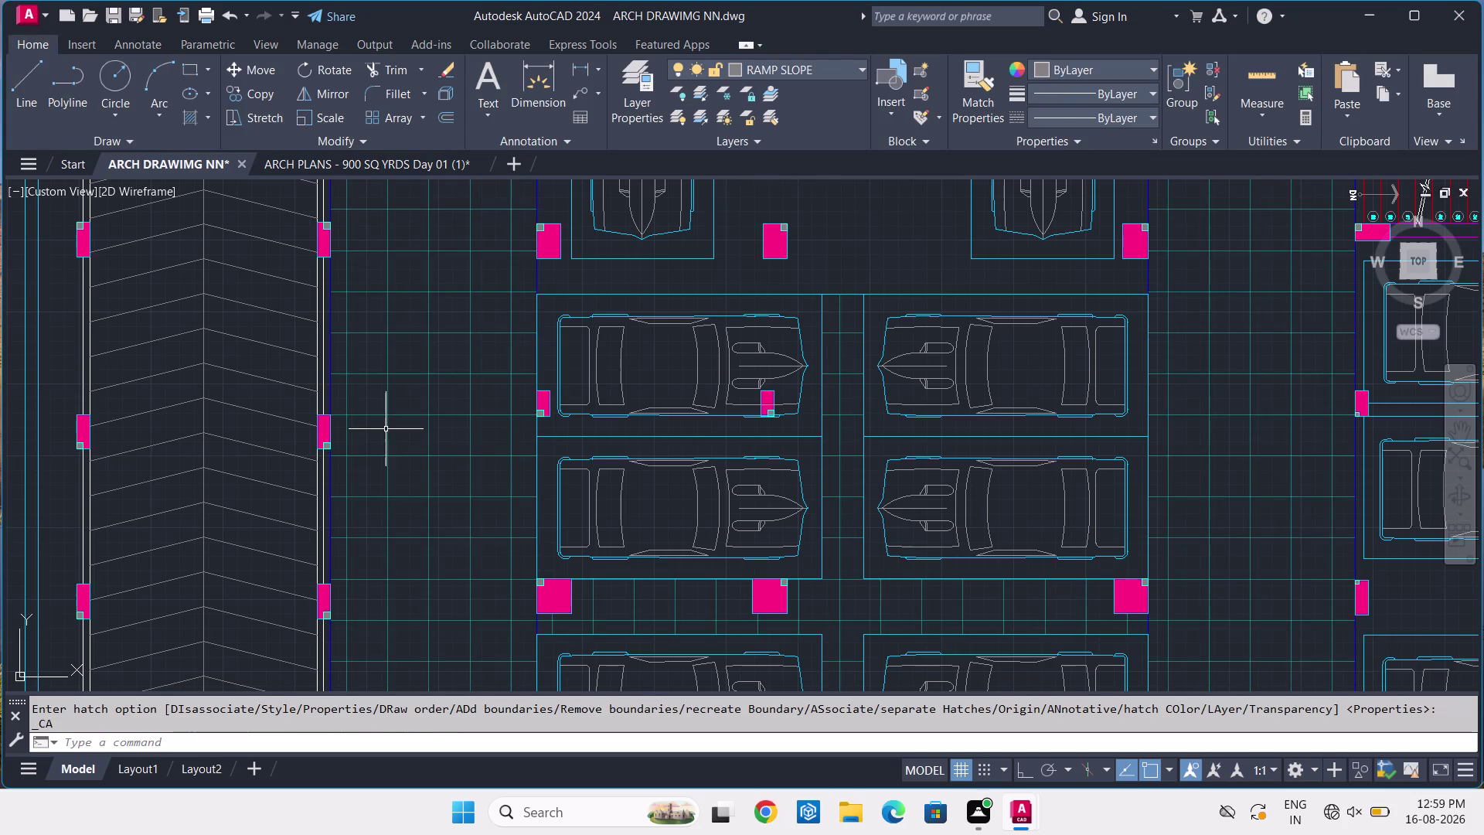
Pan across the parking plan and return to the ARCH PLANS - 900 SQ YRDS Day 01 (1) drawing.
scroll(down, 3)
scroll(up, 3)
middle_drag(433, 334, 506, 418)
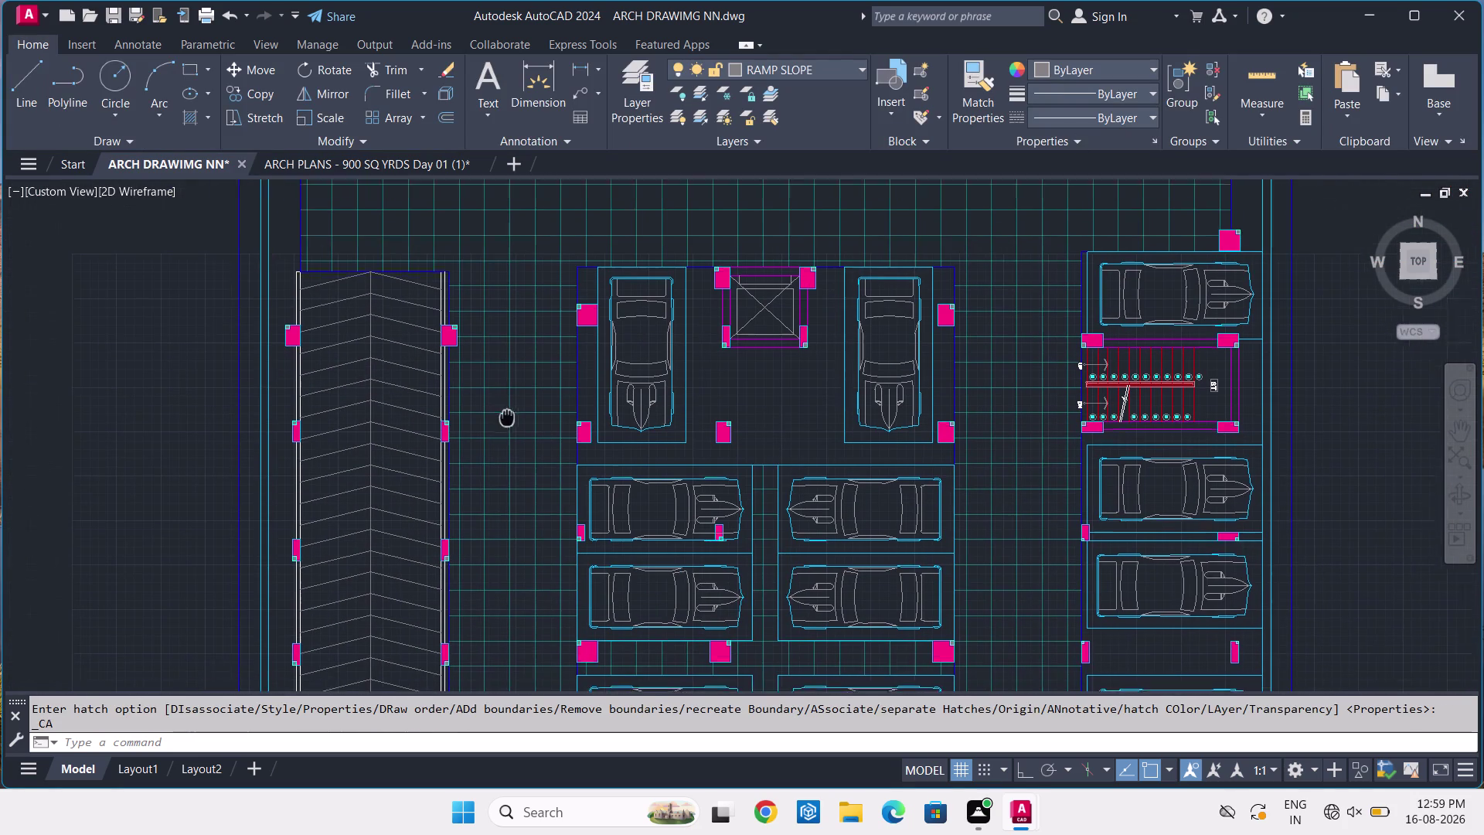
middle_drag(507, 417, 511, 423)
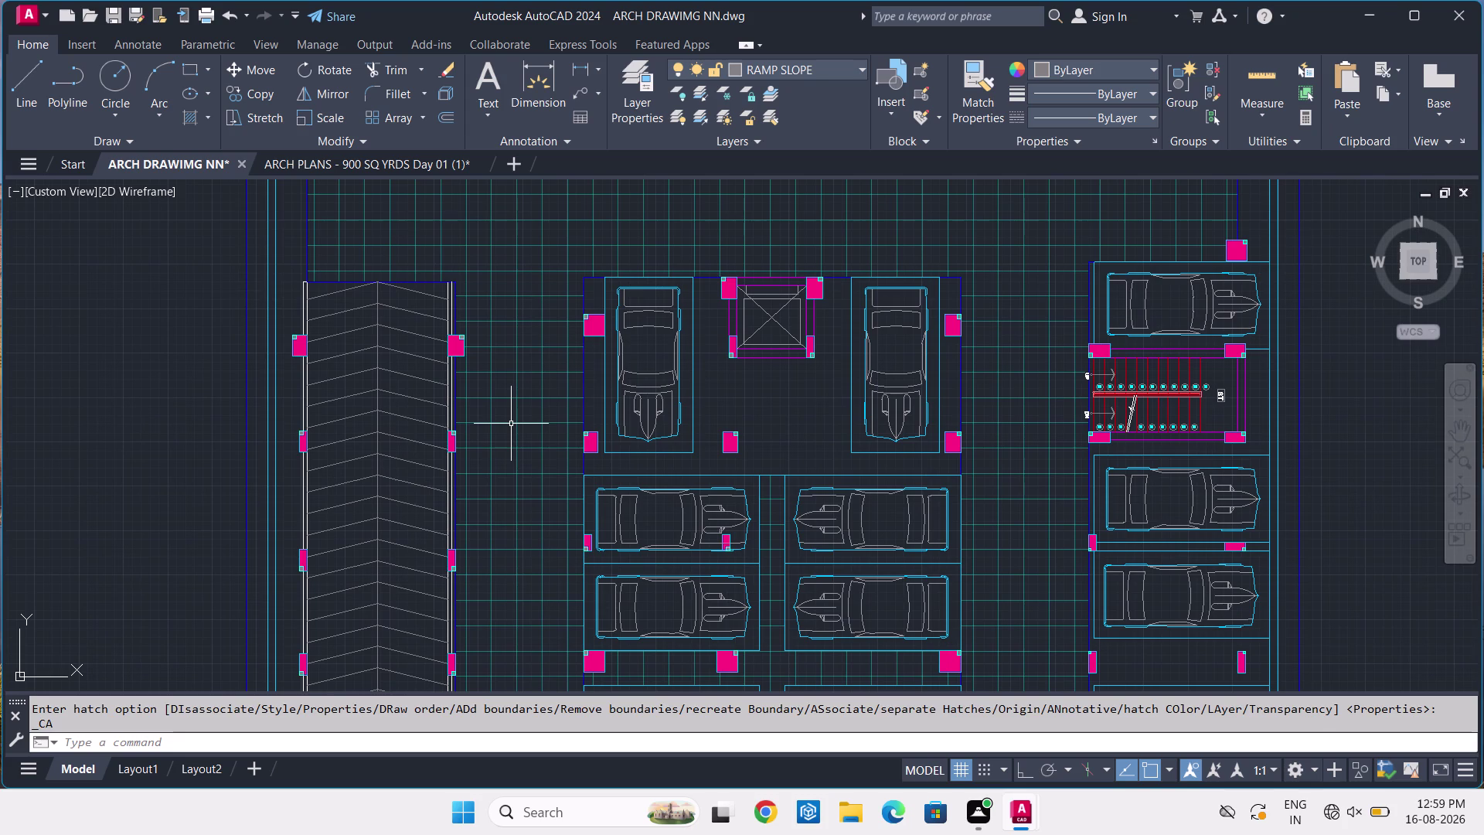
click(444, 170)
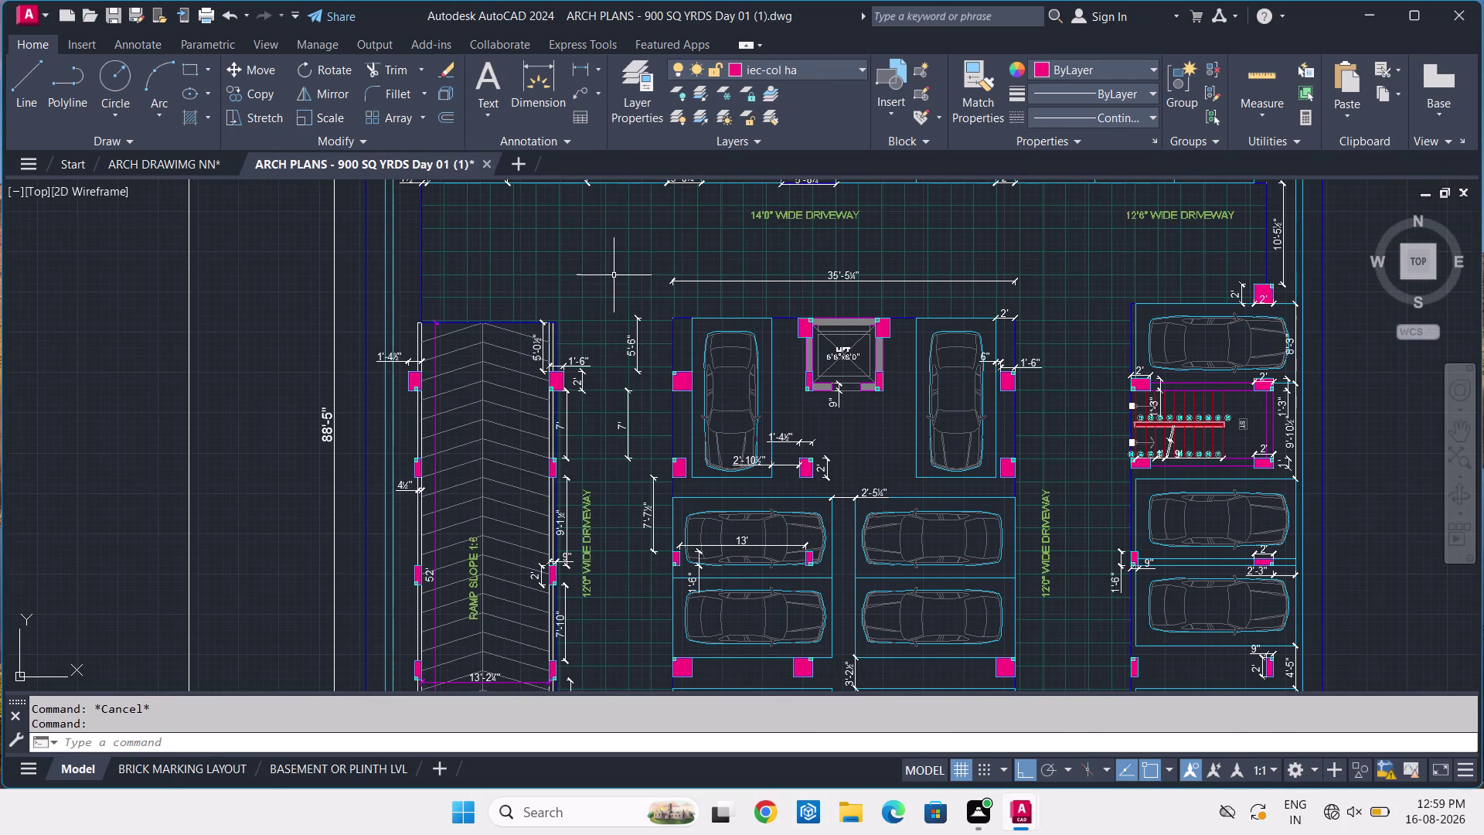
click(614, 275)
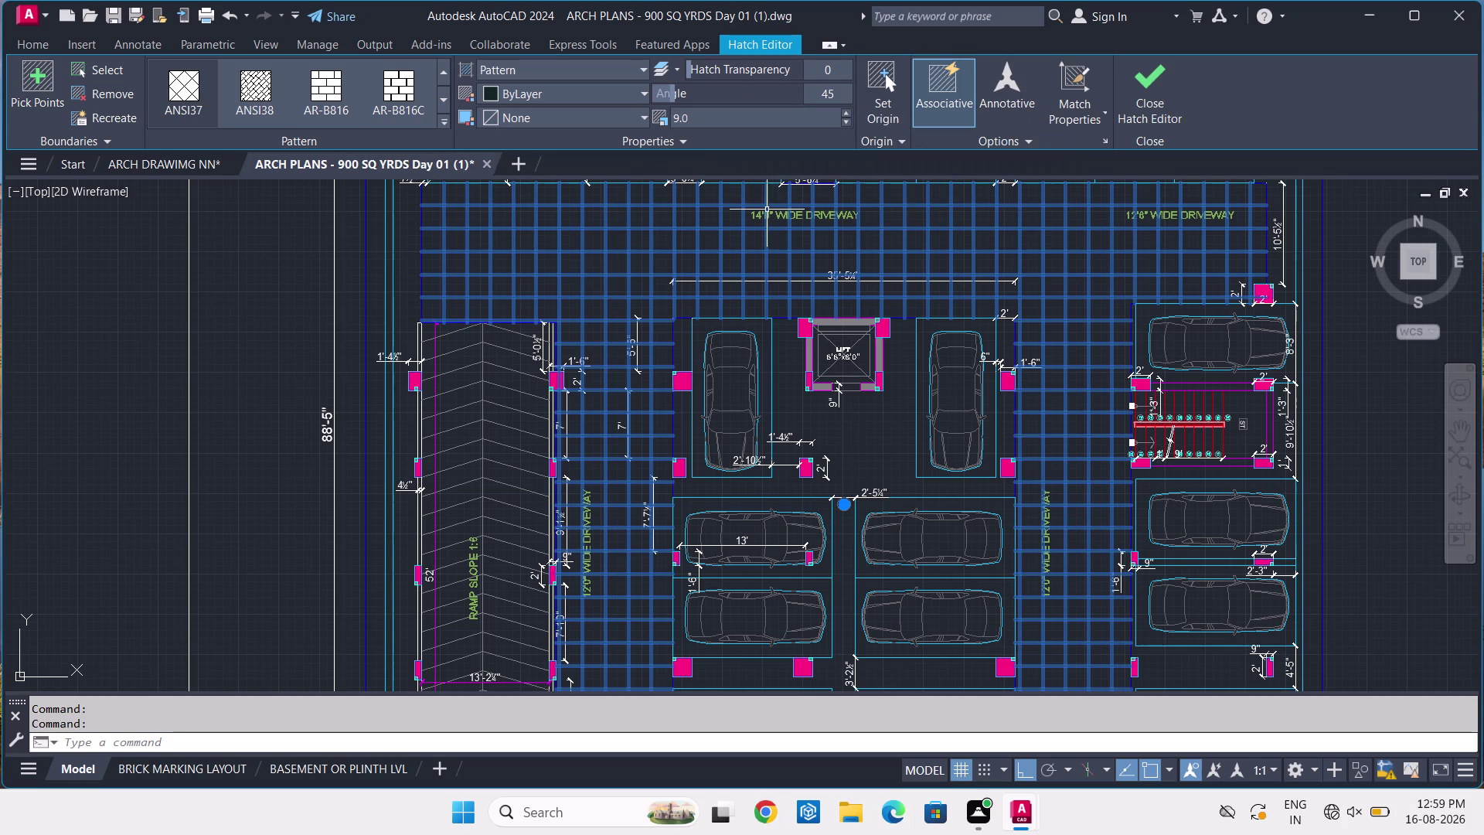
middle_drag(607, 423, 668, 303)
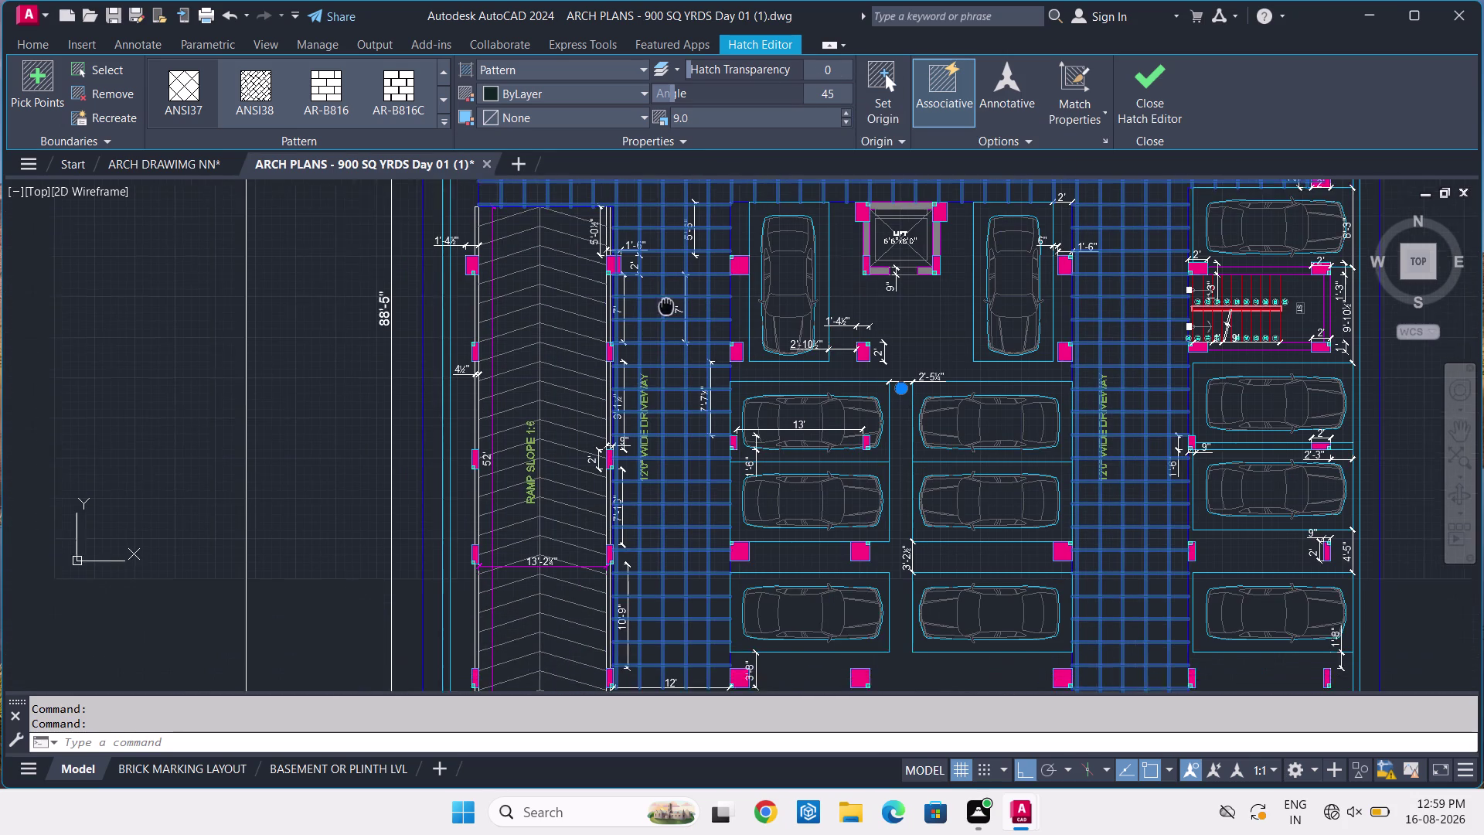
middle_drag(667, 302, 675, 291)
scroll(up, 3)
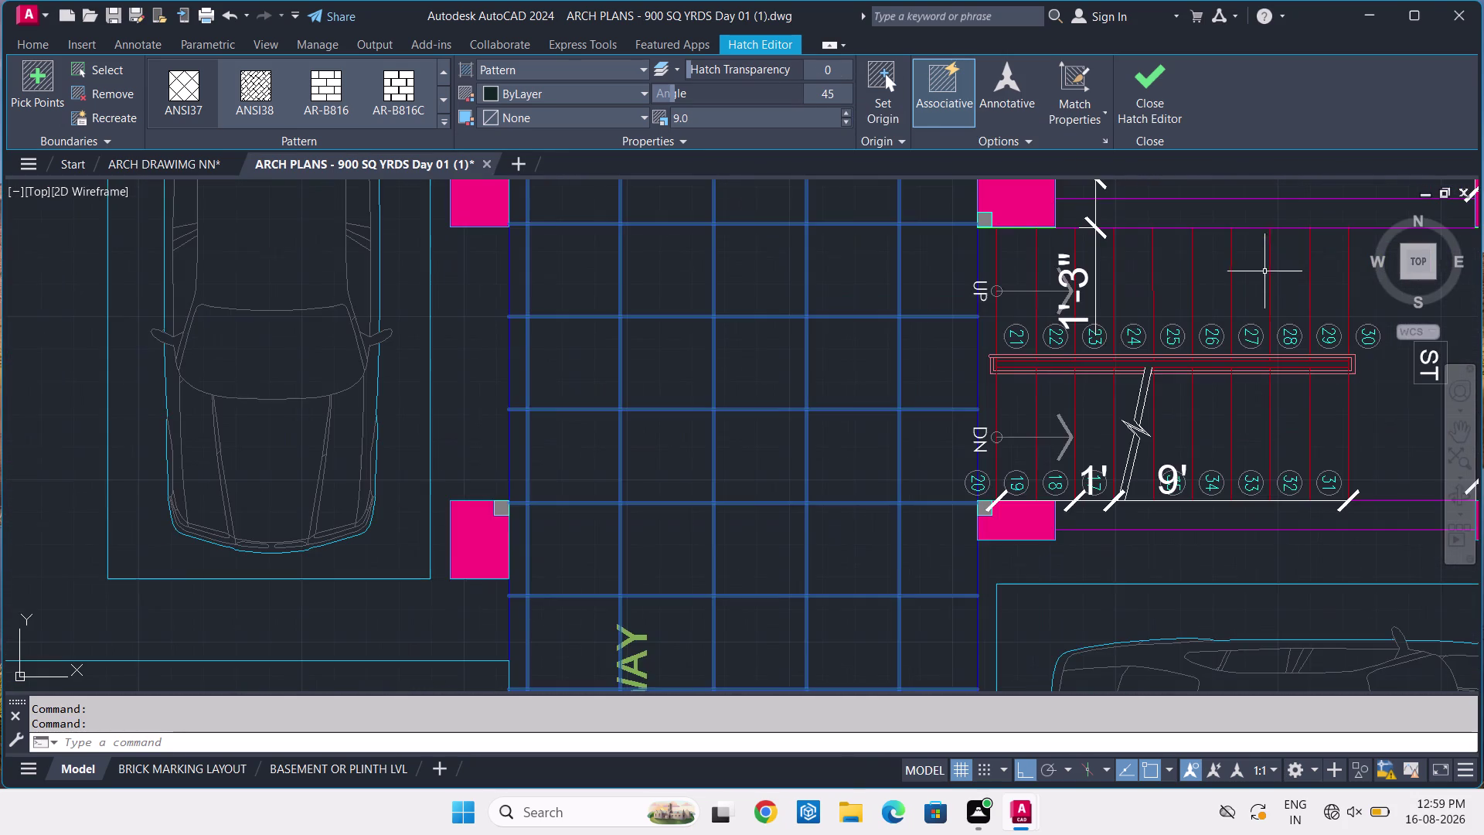
scroll(up, 3)
scroll(down, 3)
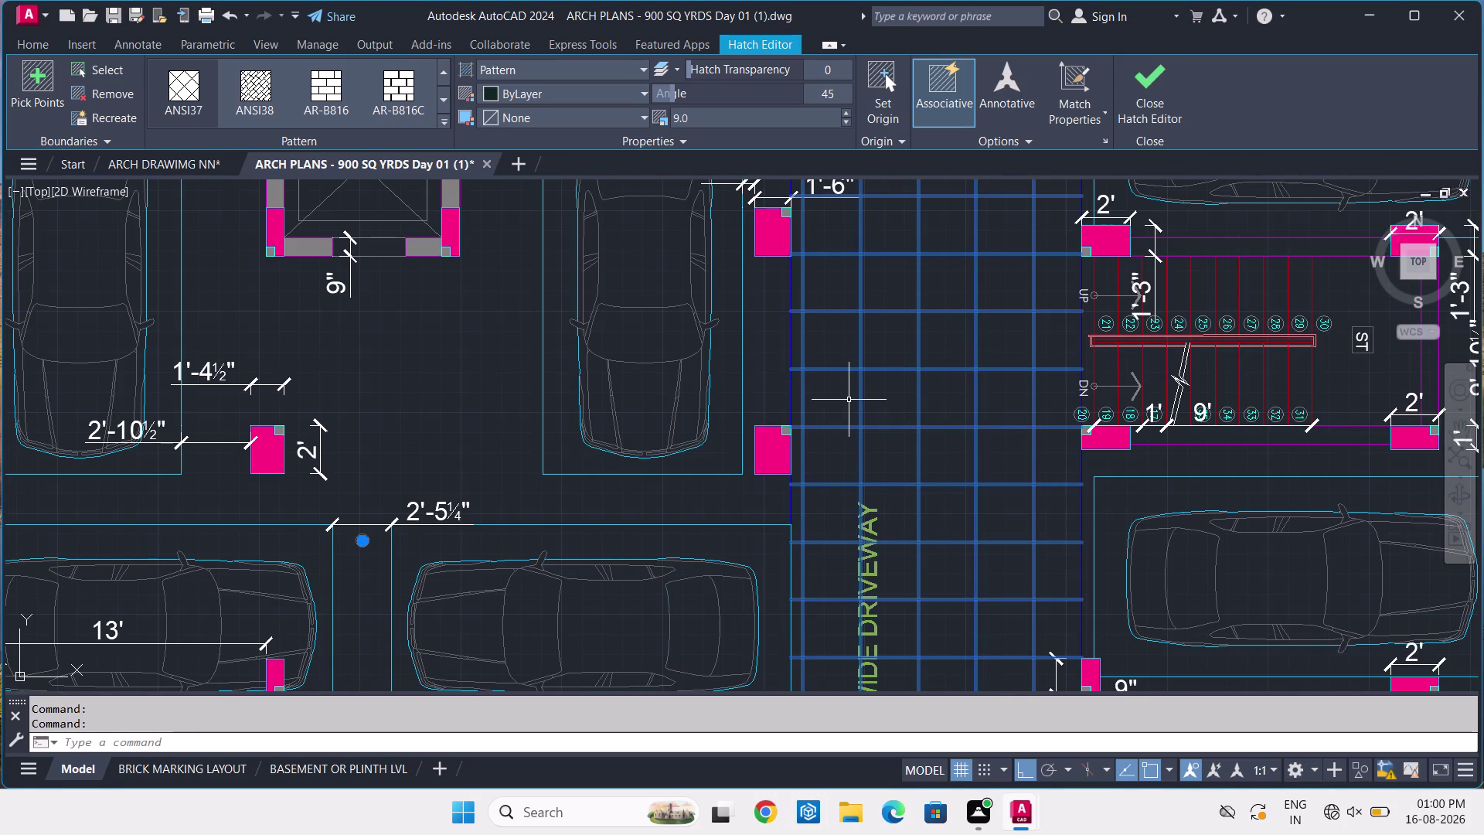
key(Escape)
scroll(down, 3)
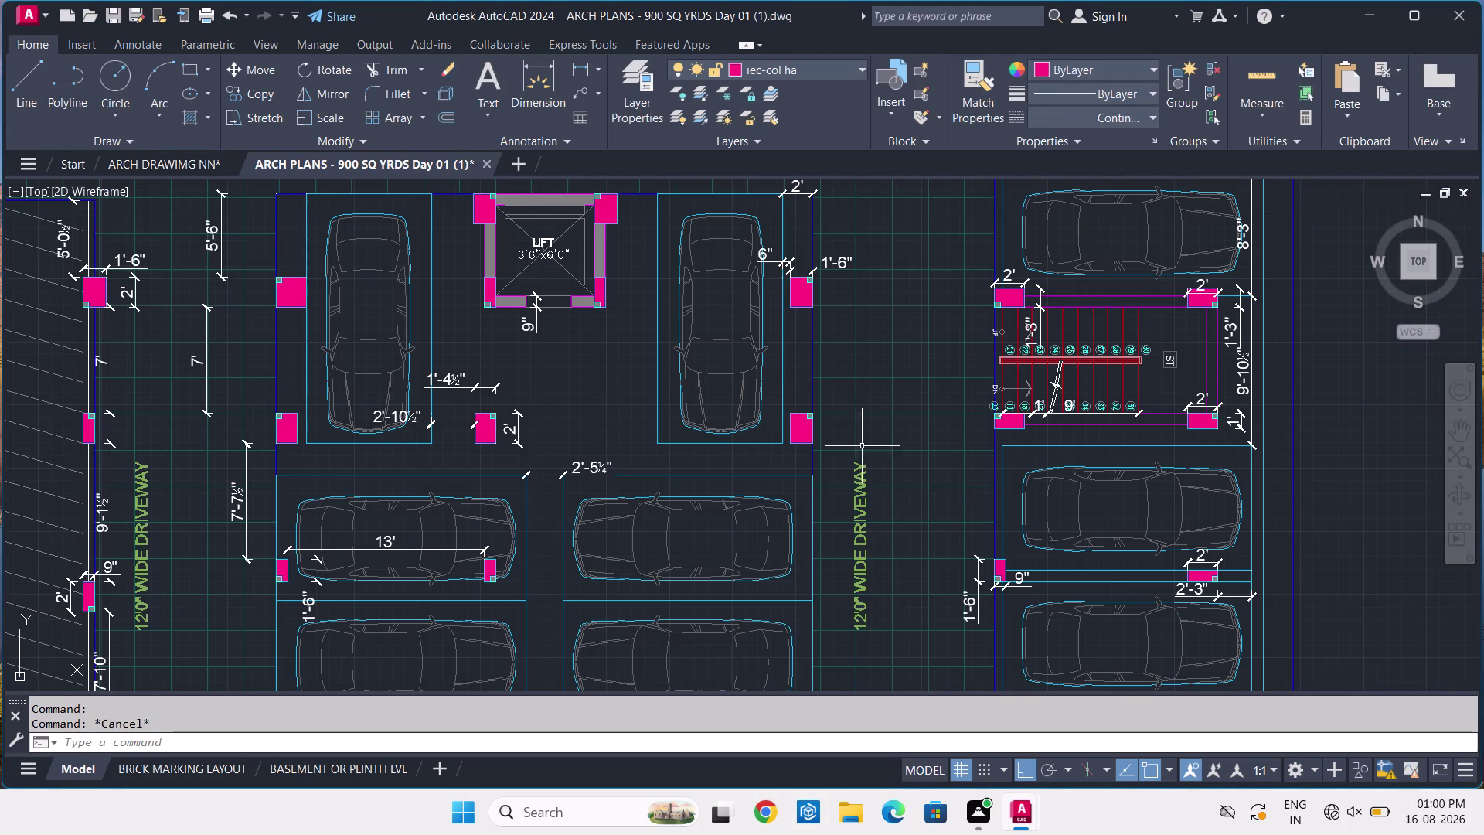
middle_drag(867, 458, 882, 333)
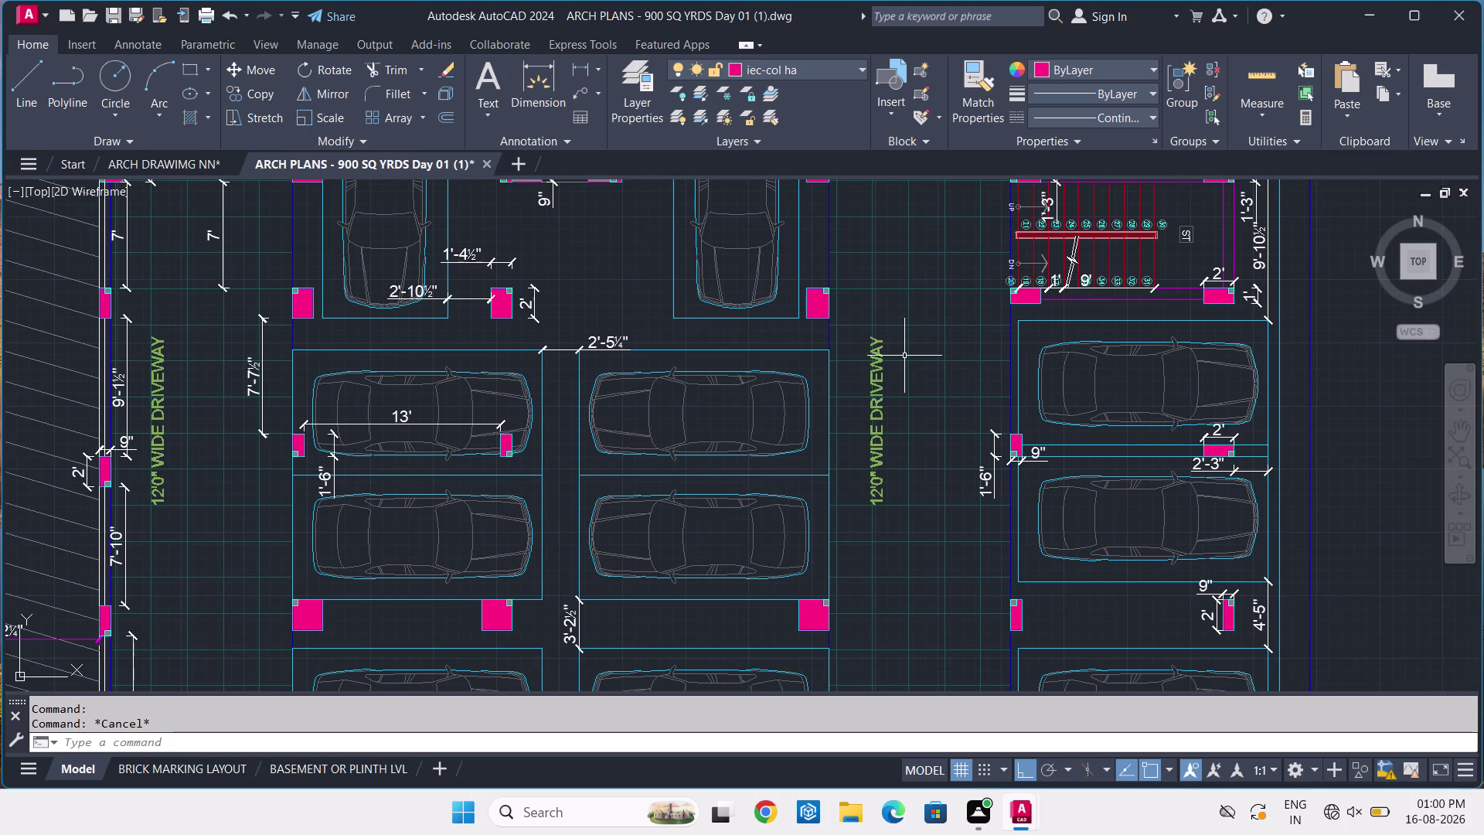